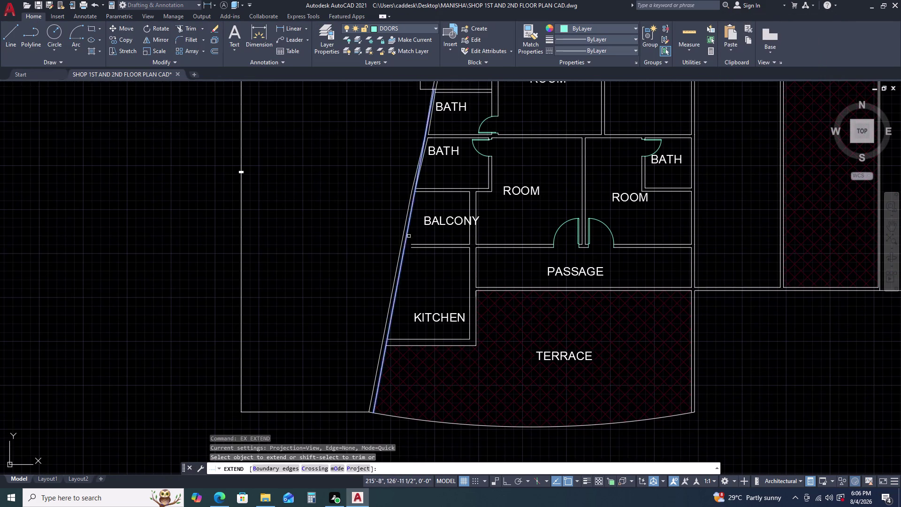
End EXTEND and move the BALCONY label slightly lower.
click(424, 234)
click(408, 265)
key(Escape)
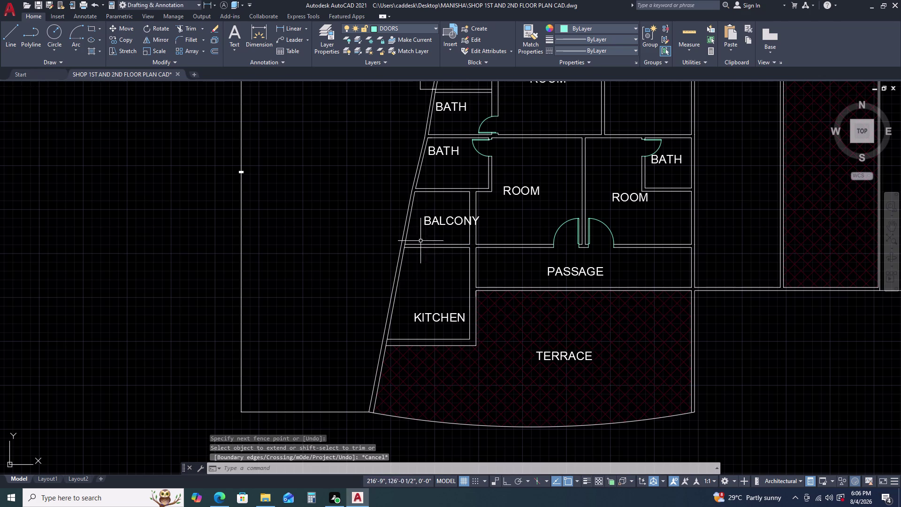
click(436, 219)
text(M)
key(space)
click(427, 234)
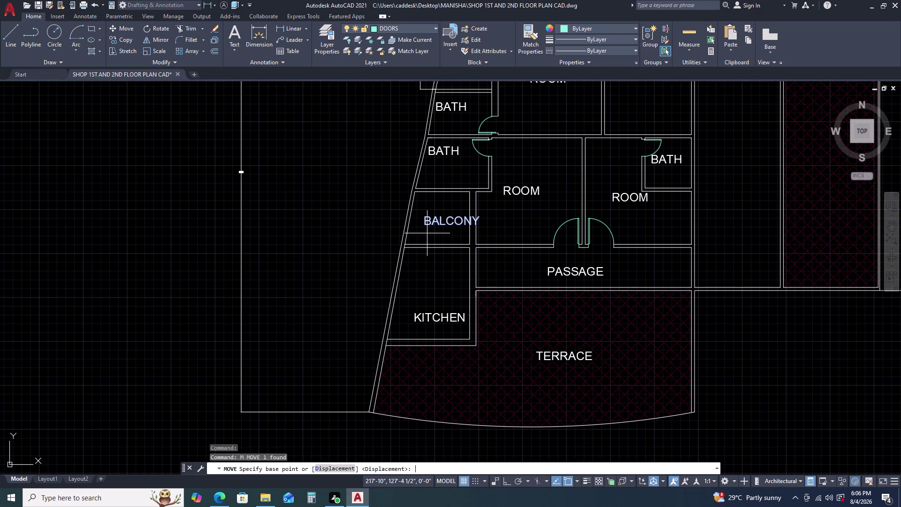
click(422, 226)
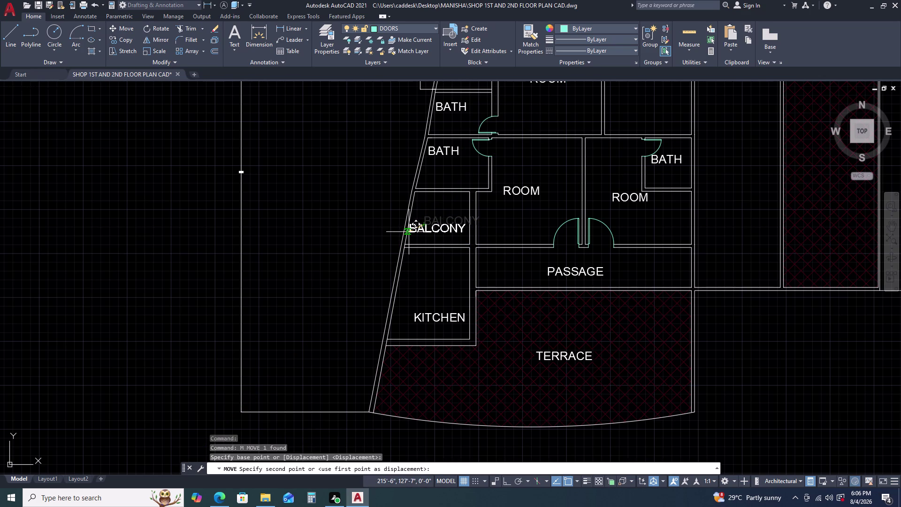
click(409, 232)
Shift the BALCONY label sideways to centre it in the balcony room.
click(439, 229)
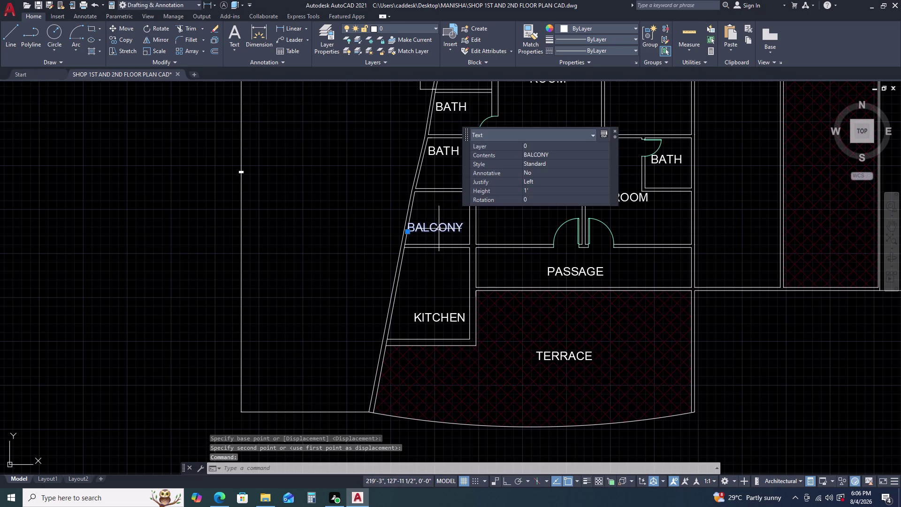
text(M)
key(space)
click(441, 228)
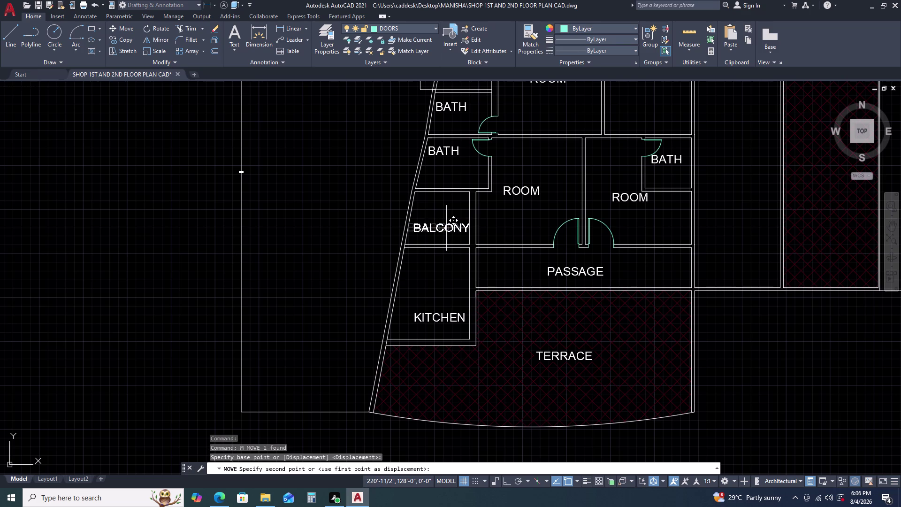
click(447, 229)
key(Escape)
scroll(down, 3)
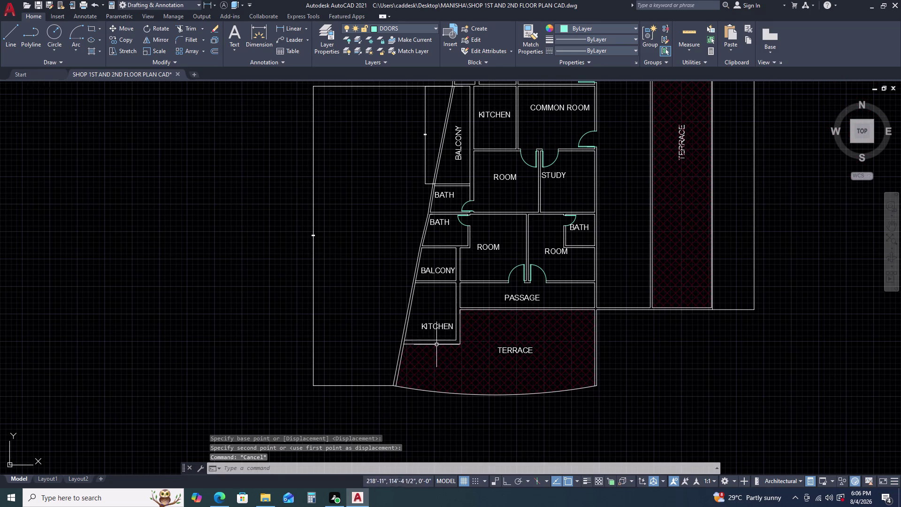
scroll(down, 3)
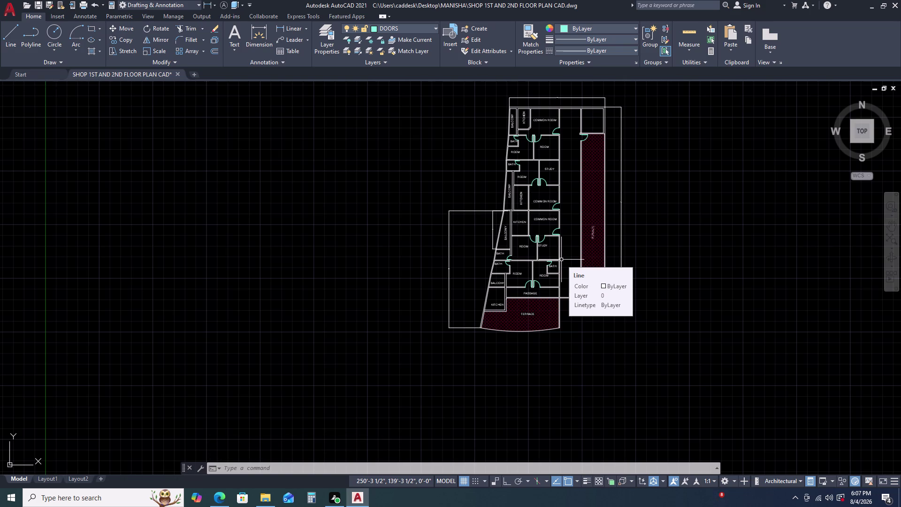
Set the Standard dimension style's text height to 4.
text(D)
key(space)
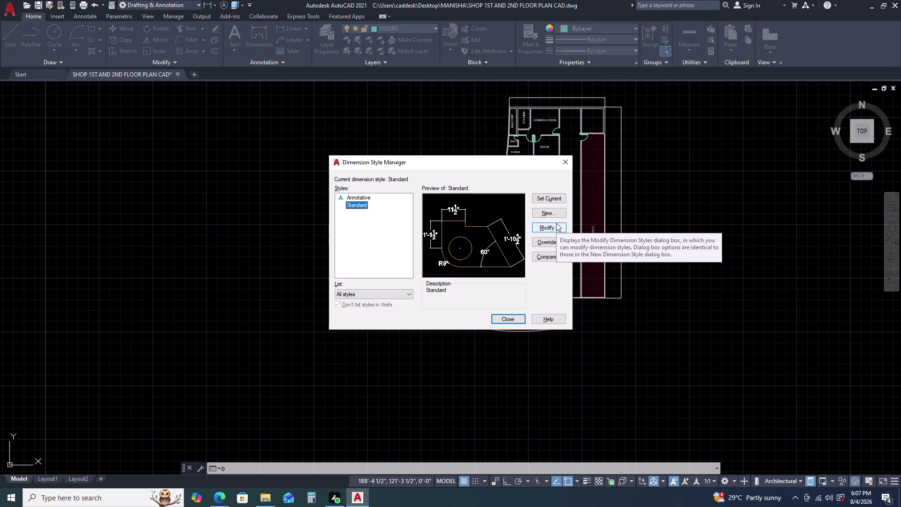
click(556, 223)
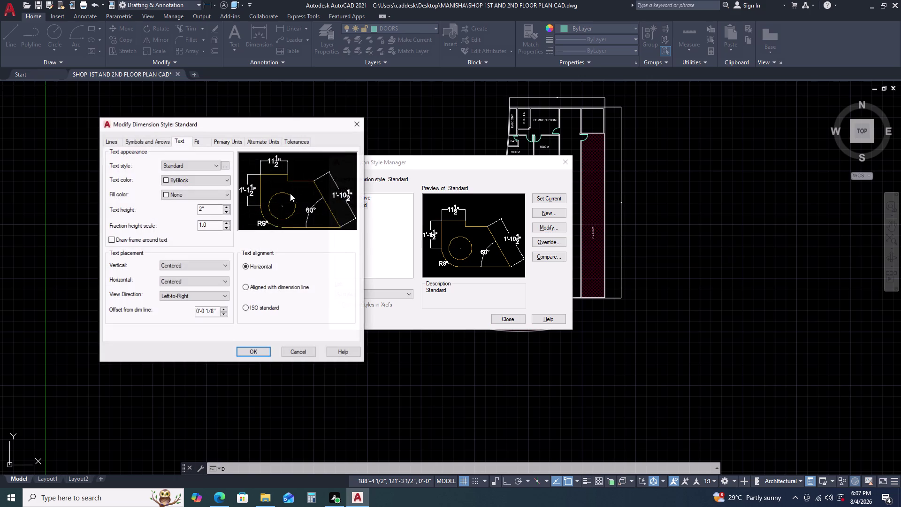
click(224, 138)
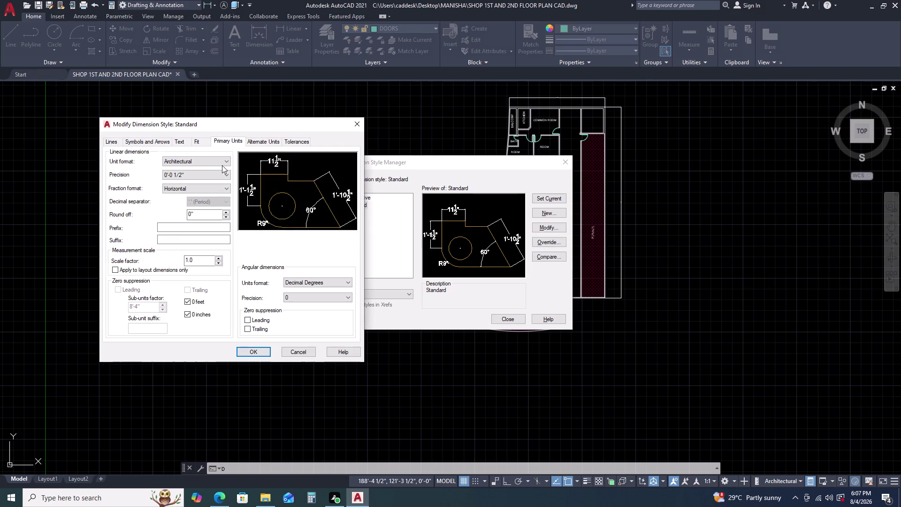
click(188, 141)
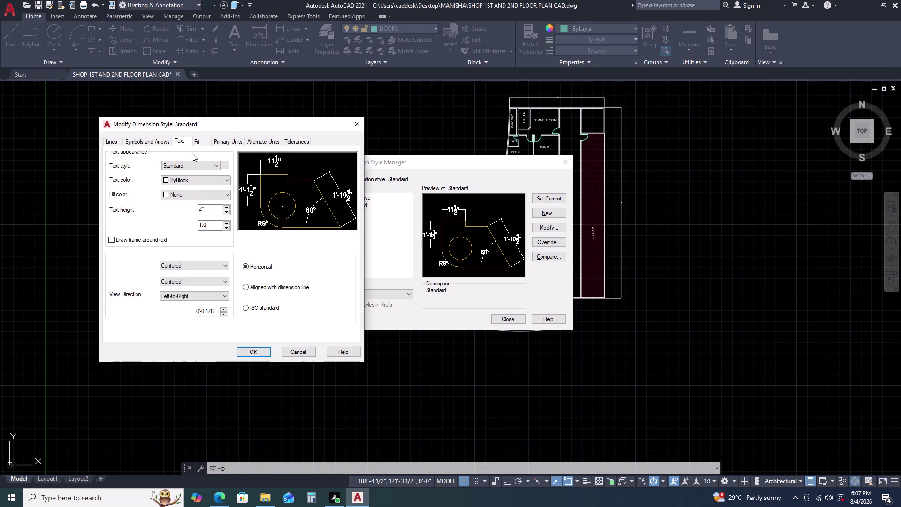
click(205, 207)
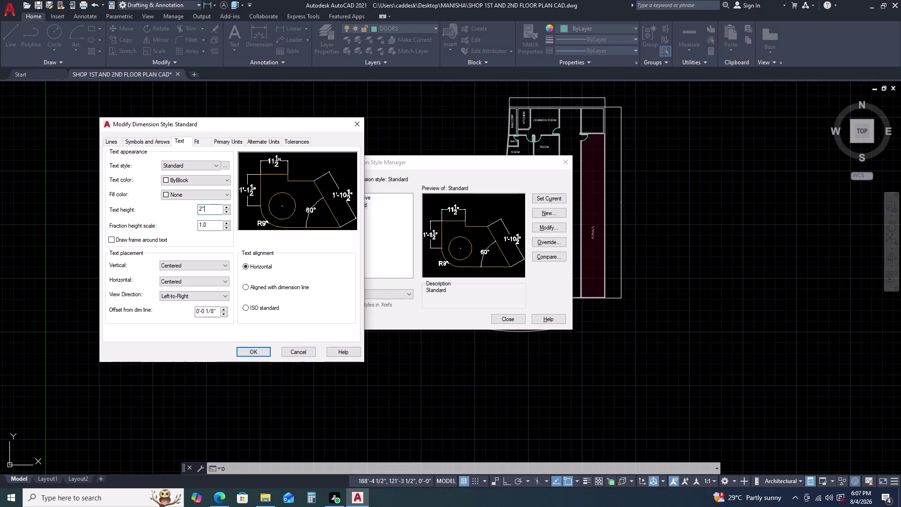
key(BackSpace)
key(BackSpace)
key(BackSpace)
key(4)
key(Return)
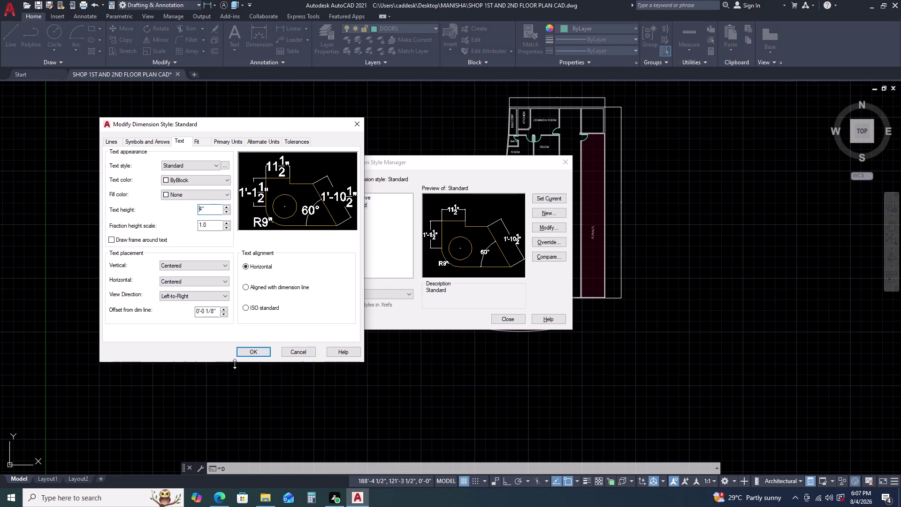
click(250, 357)
click(252, 355)
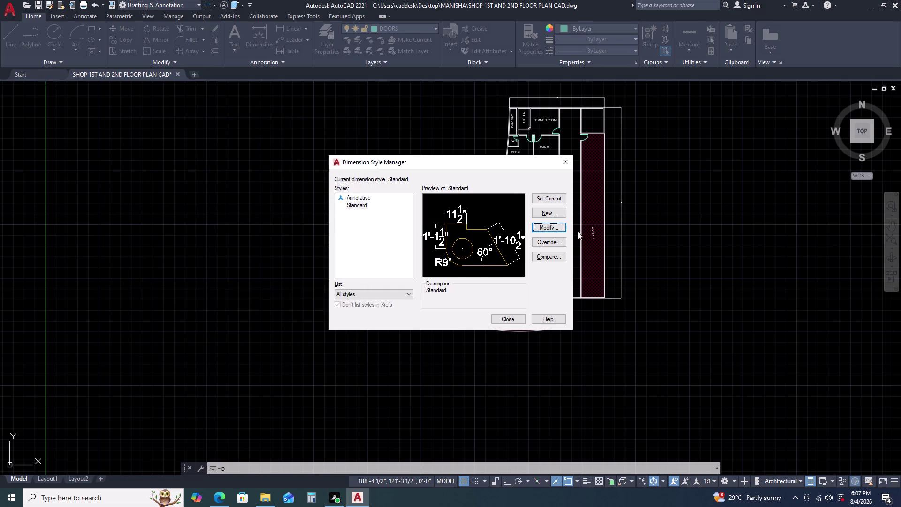
click(558, 201)
click(568, 167)
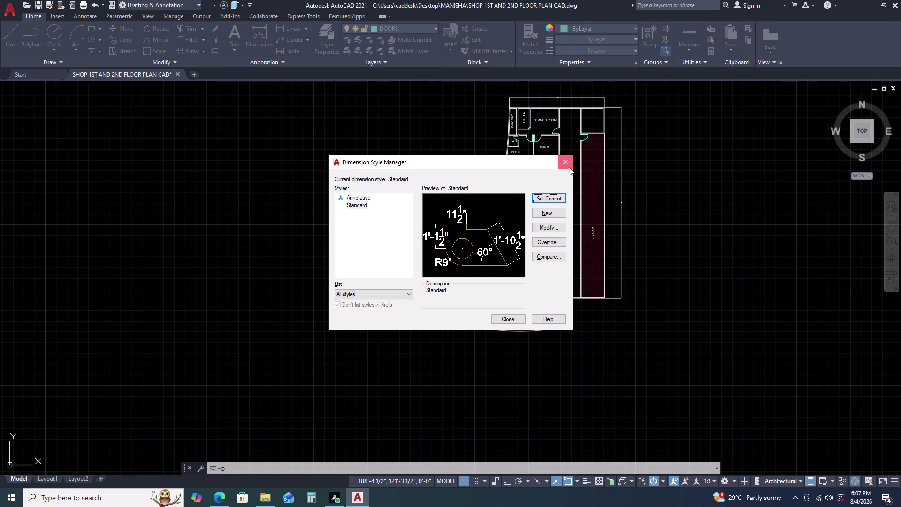
scroll(up, 3)
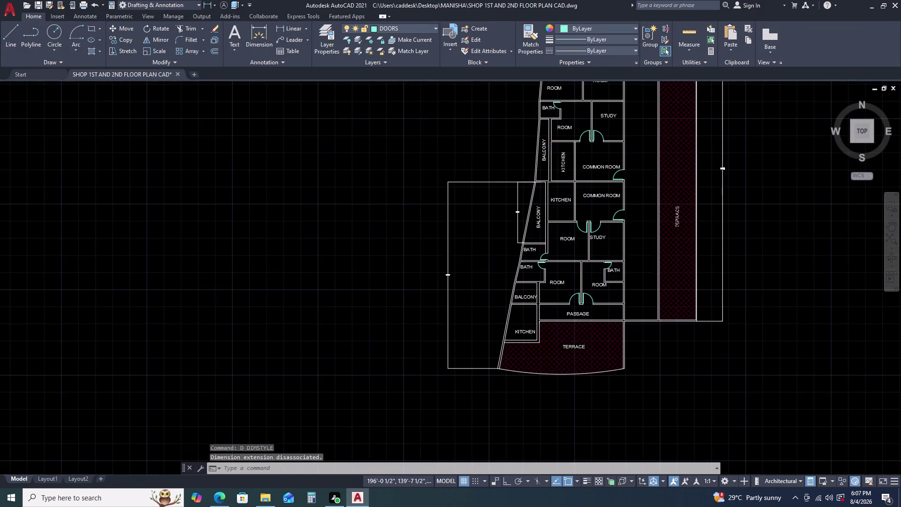
scroll(up, 3)
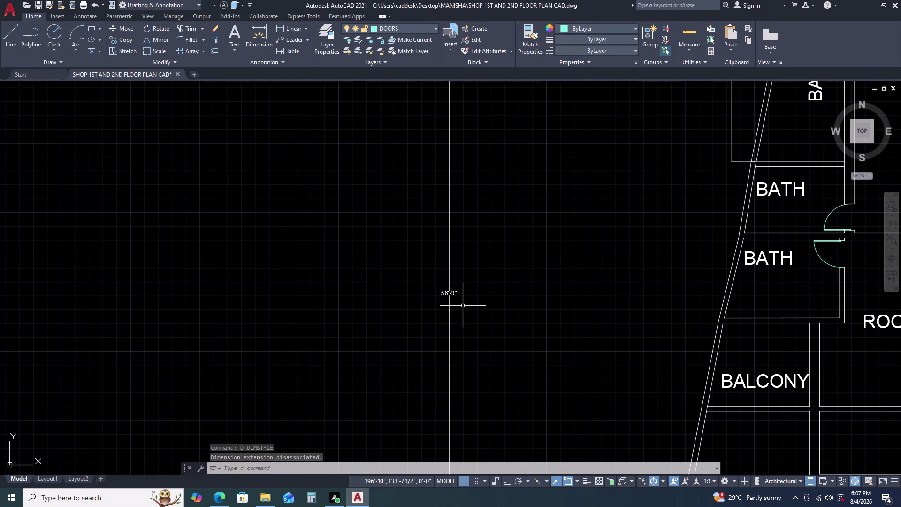
Change the Standard dimension style's text height to 10 and close the manager.
text(D)
key(space)
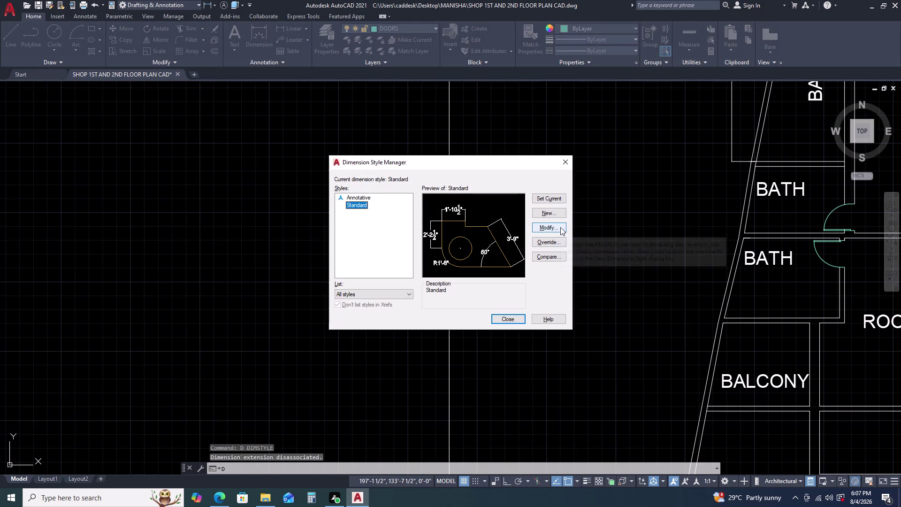
click(560, 227)
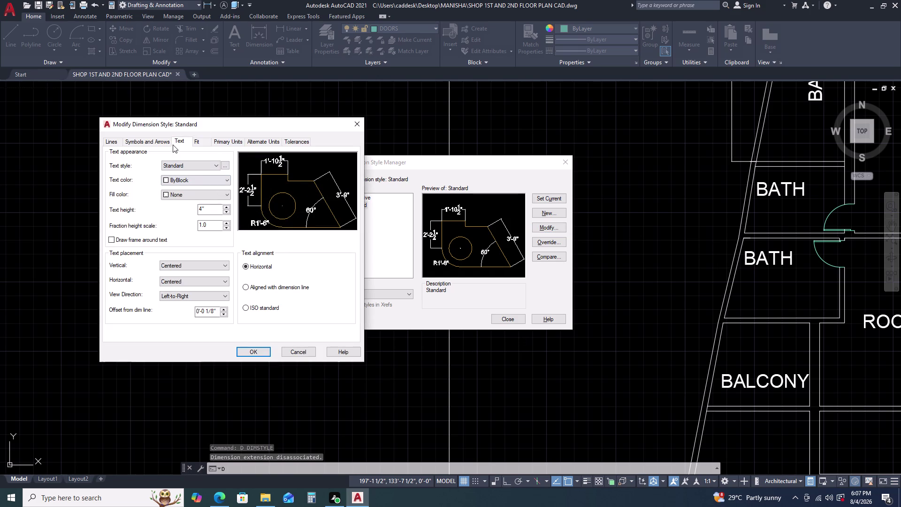
click(207, 213)
key(BackSpace)
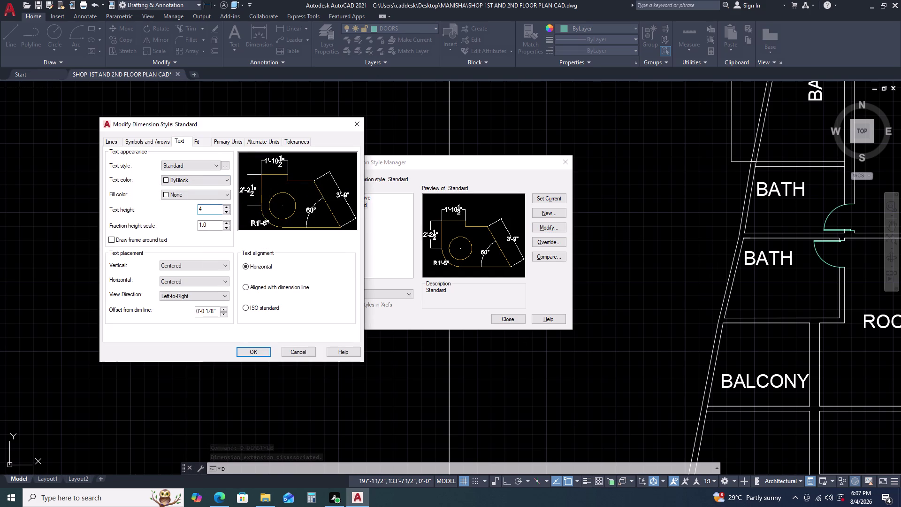
key(BackSpace)
key(BackSpace)
text(10)
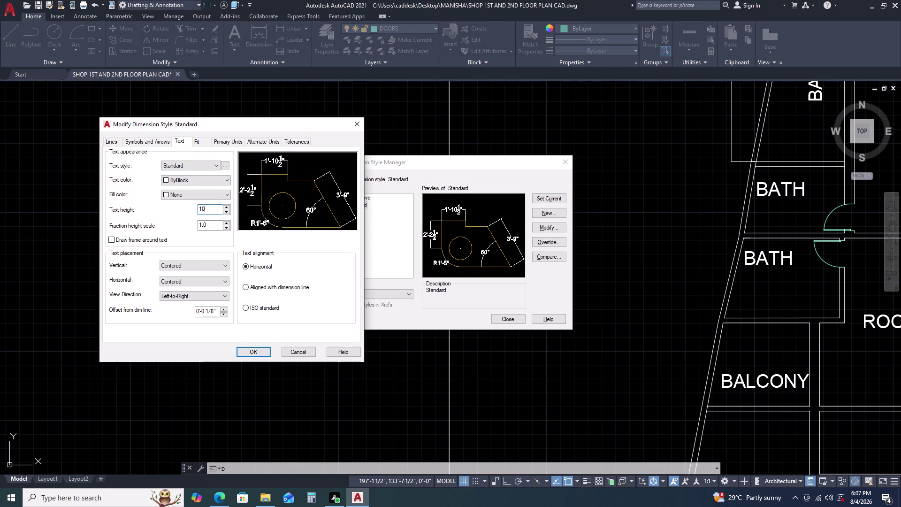
key(Return)
click(241, 351)
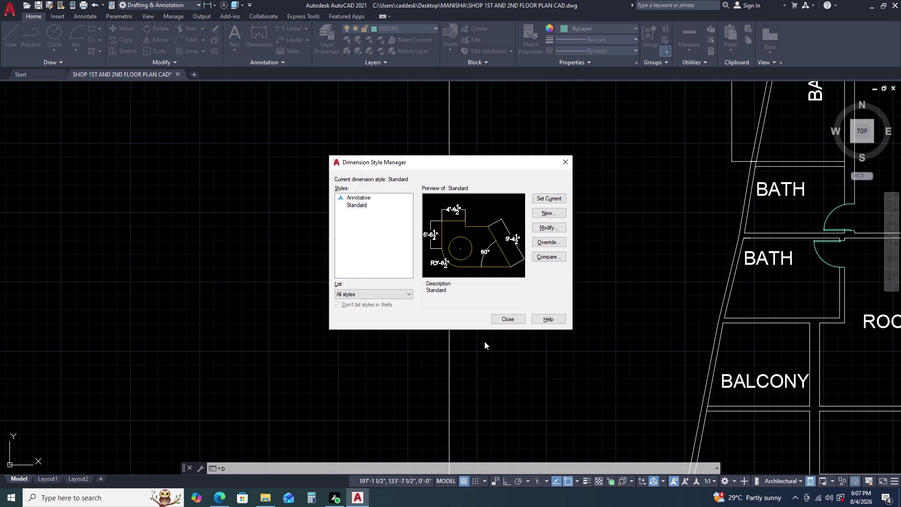
click(551, 198)
click(565, 161)
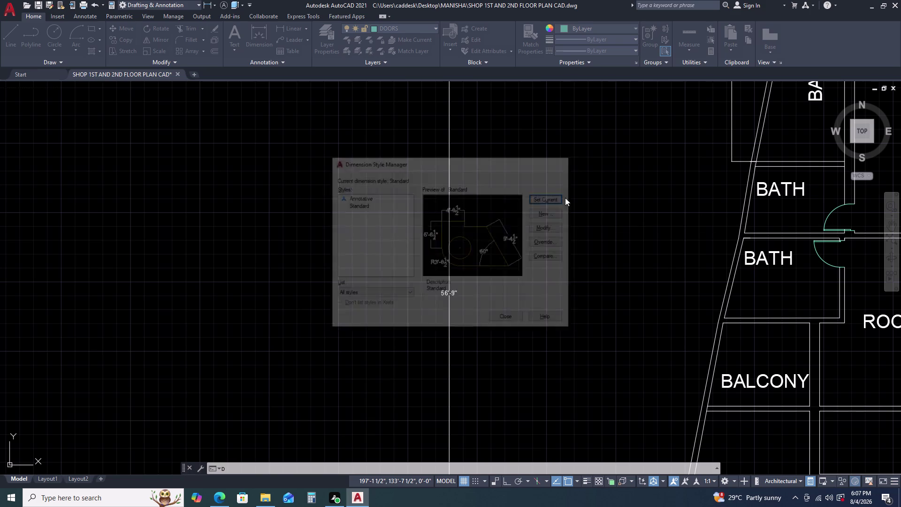
scroll(down, 3)
middle_drag(583, 279, 468, 271)
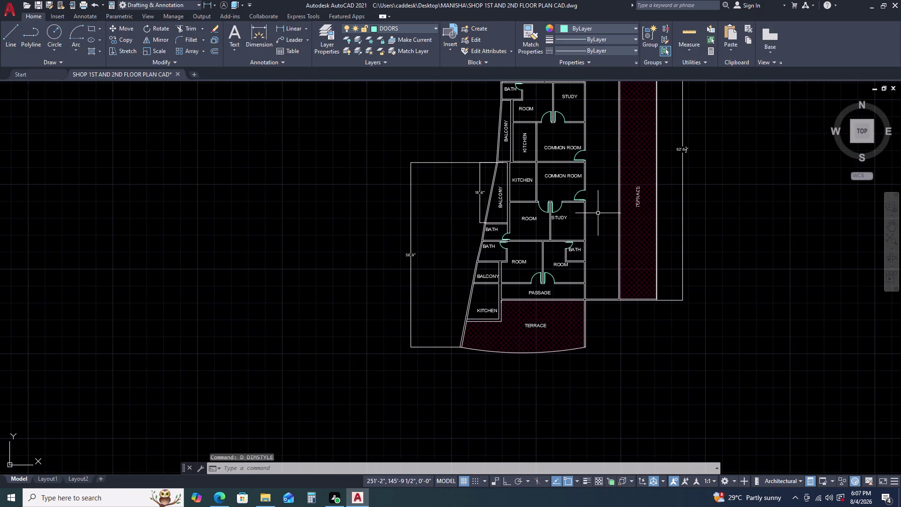
Copy the upper ROOM label to beside the door above the passage.
scroll(up, 3)
middle_drag(685, 188, 640, 203)
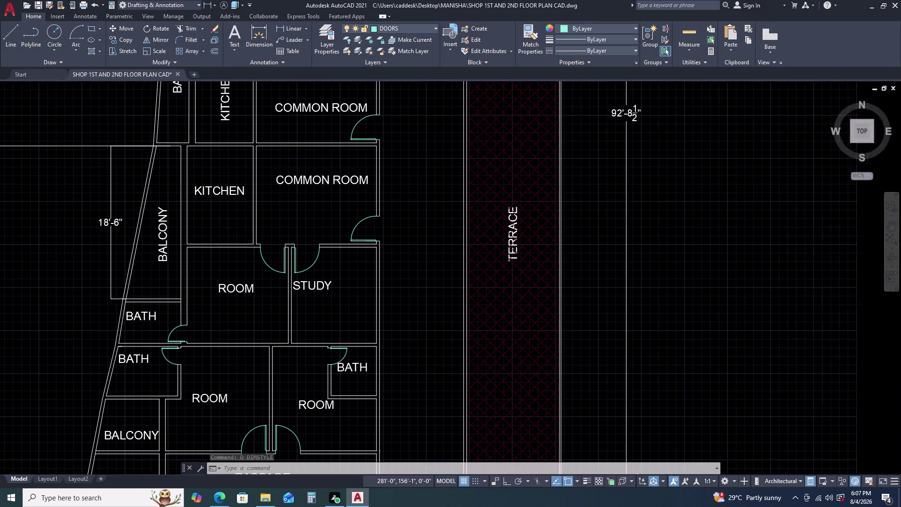
scroll(down, 3)
scroll(up, 3)
middle_drag(589, 240, 486, 253)
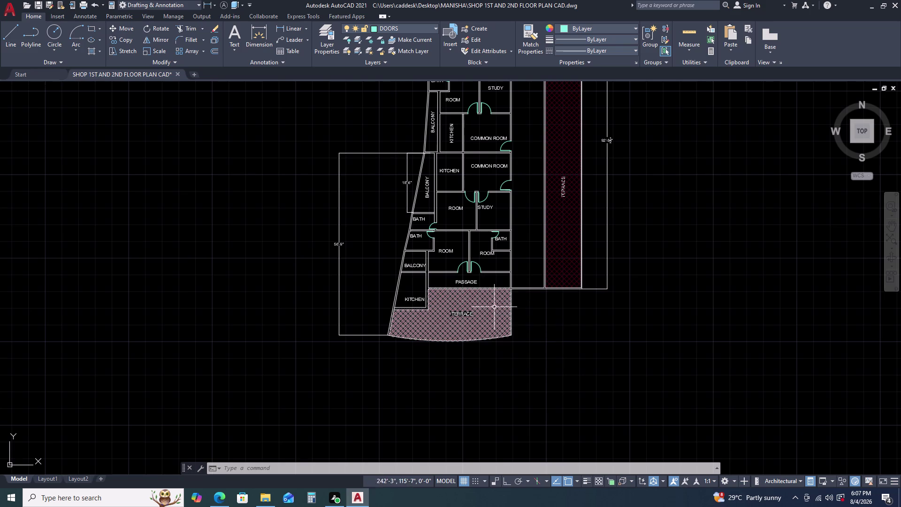
scroll(up, 3)
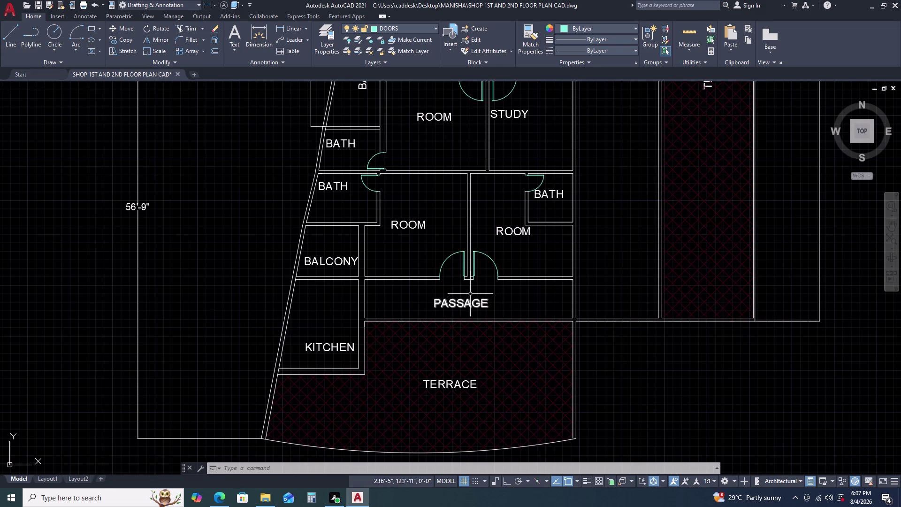
scroll(up, 3)
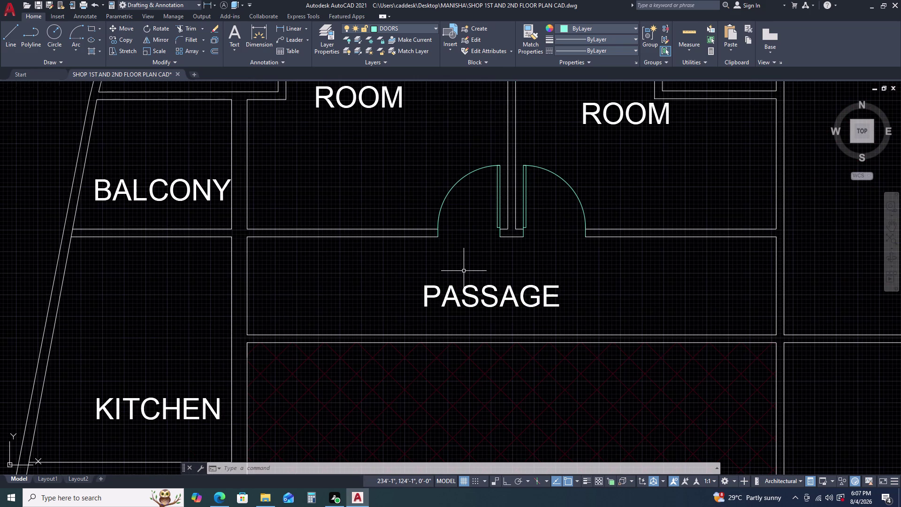
click(389, 109)
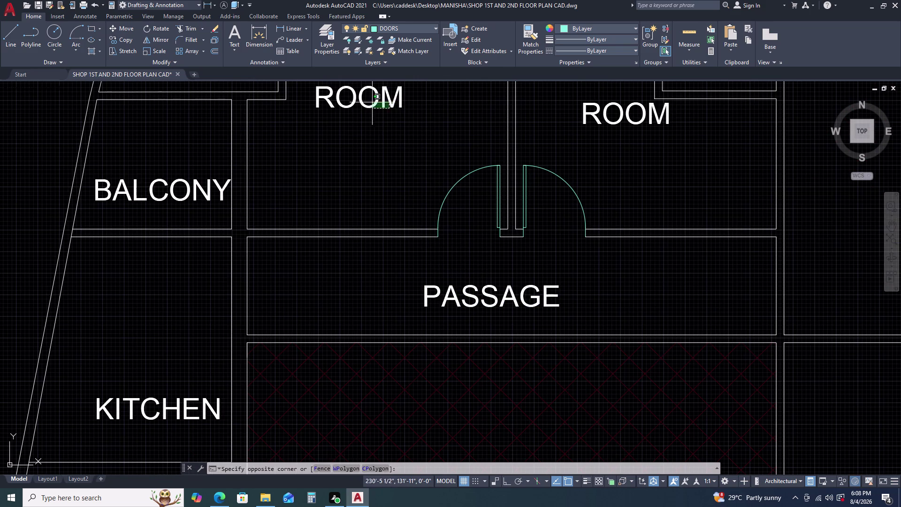
click(367, 99)
key(c)
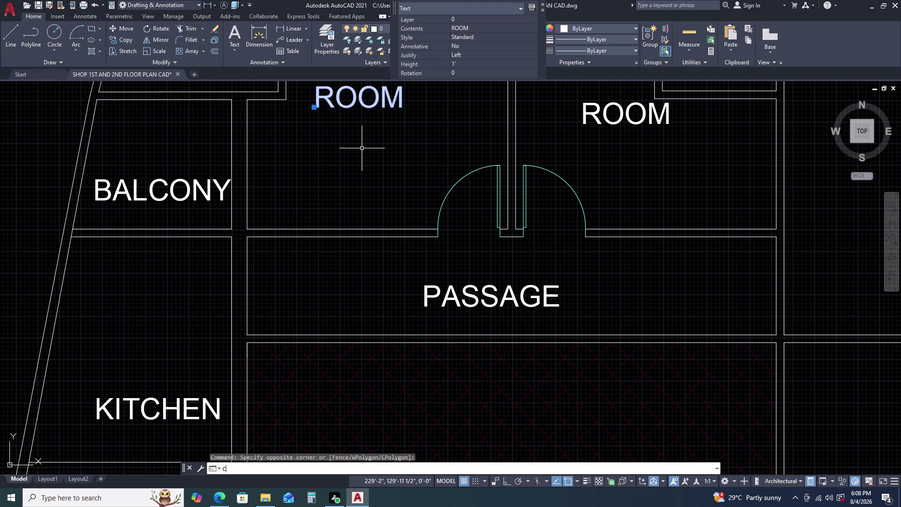
text(O)
key(space)
click(361, 136)
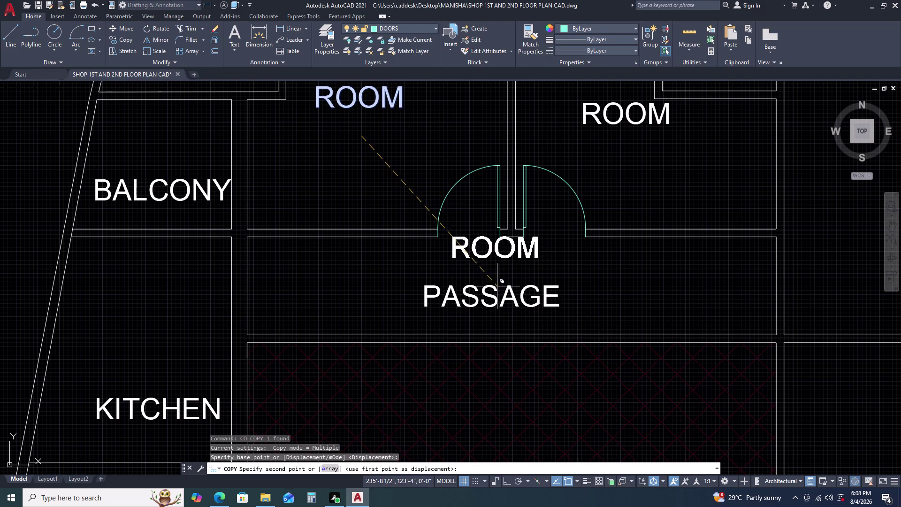
scroll(up, 3)
click(491, 260)
key(Escape)
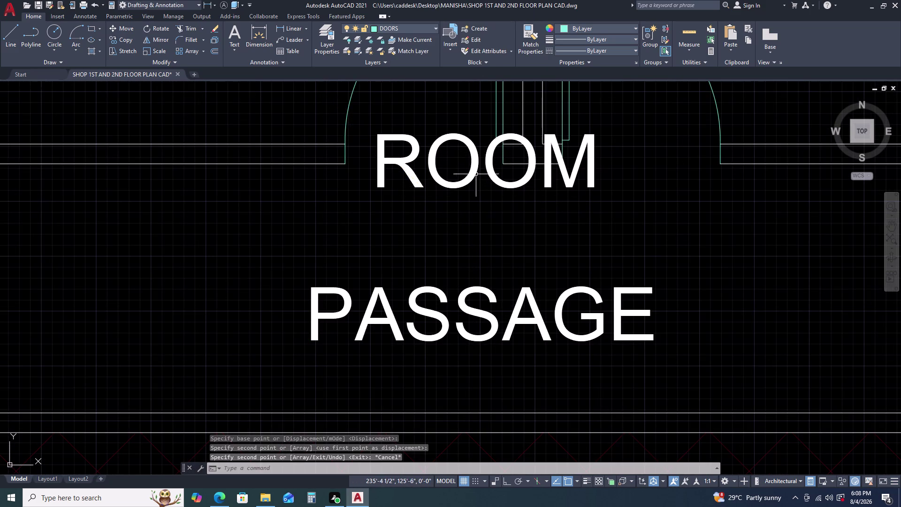
Edit the copied label's text to D1.
double_click(465, 183)
double_click(465, 183)
triple_click(465, 182)
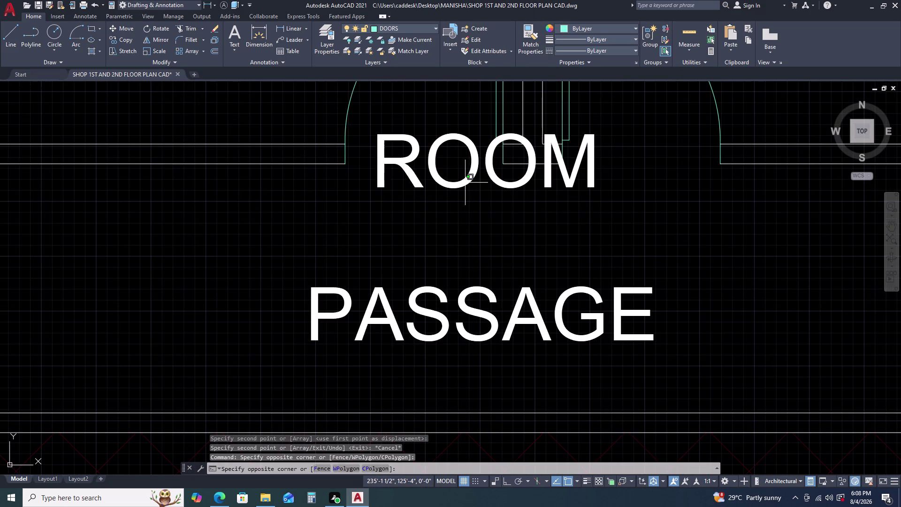
click(465, 182)
double_click(465, 180)
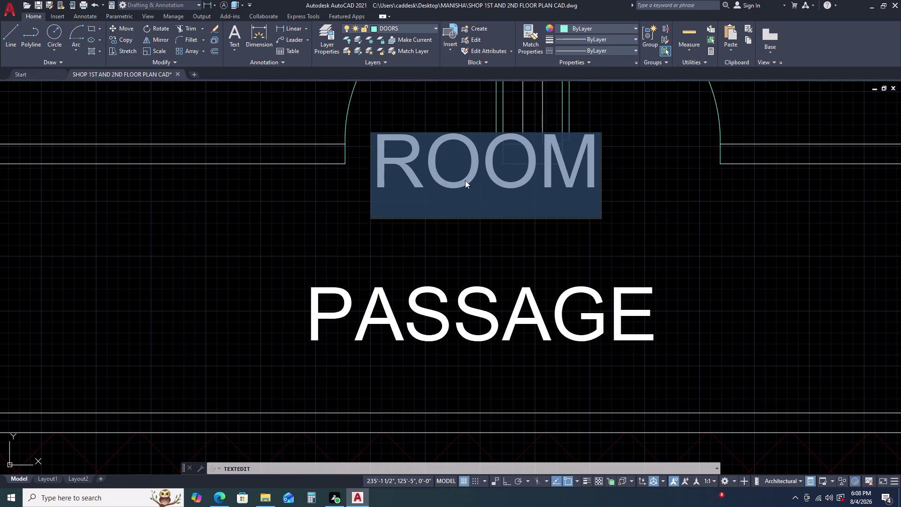
text(D1)
click(520, 210)
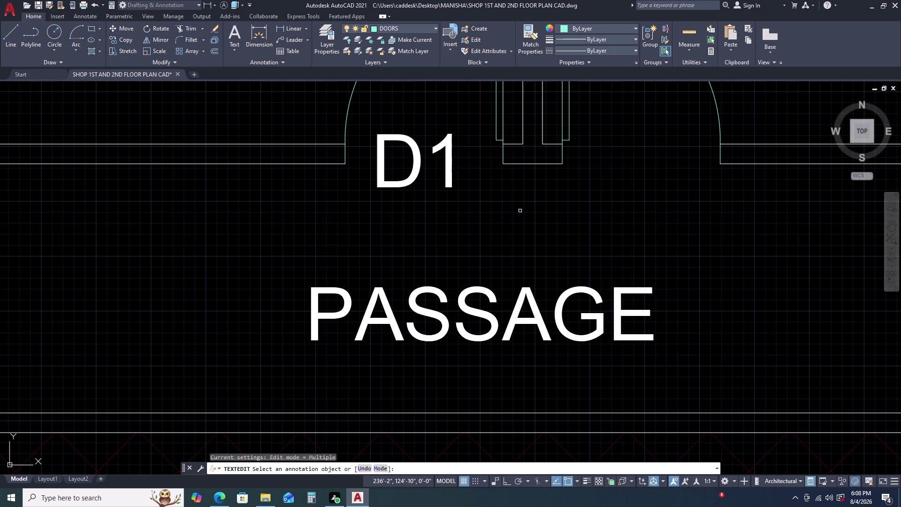
key(Escape)
Select the D1 tag and start copying it with CO.
click(446, 163)
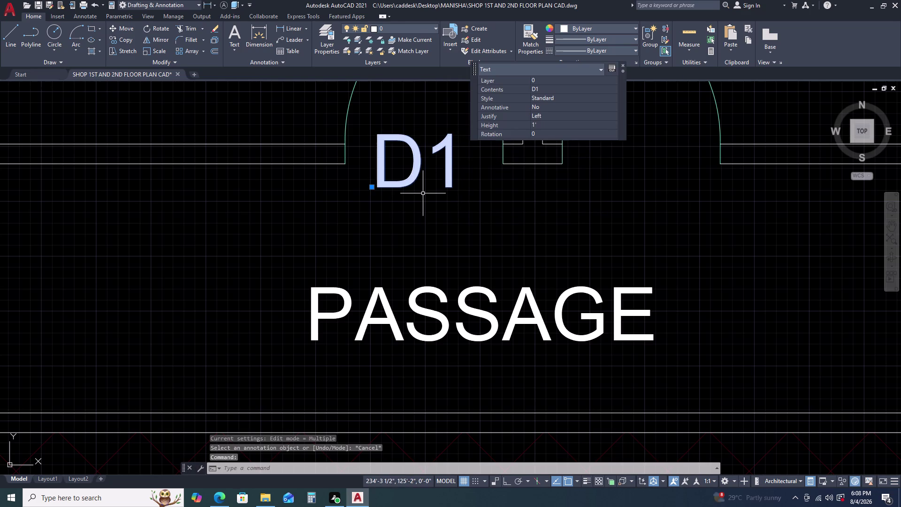
text(CO)
key(space)
click(423, 193)
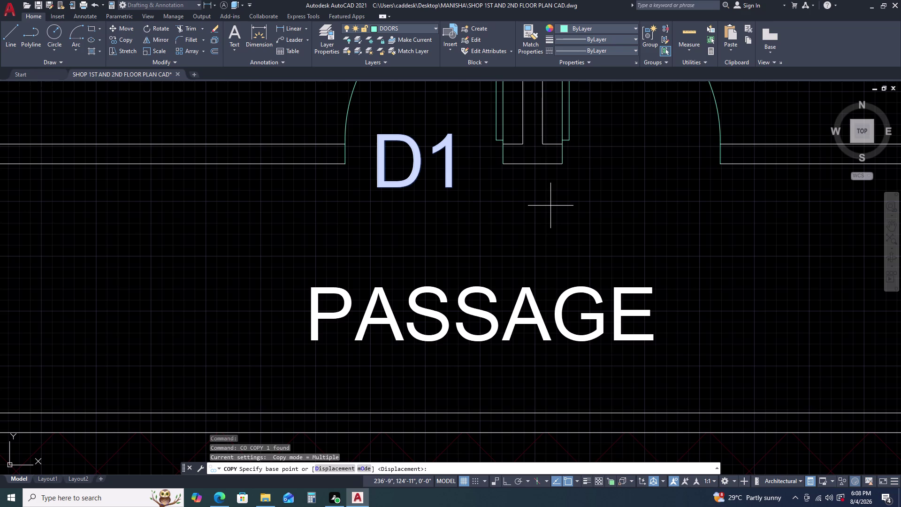
Reposition the D1 tag beside the left leaf of the passage door.
scroll(down, 3)
key(Escape)
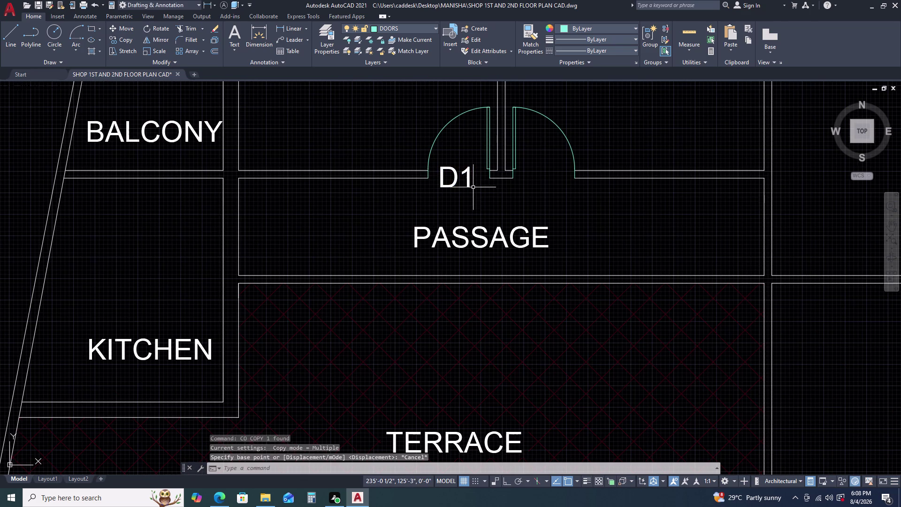
click(470, 182)
click(439, 186)
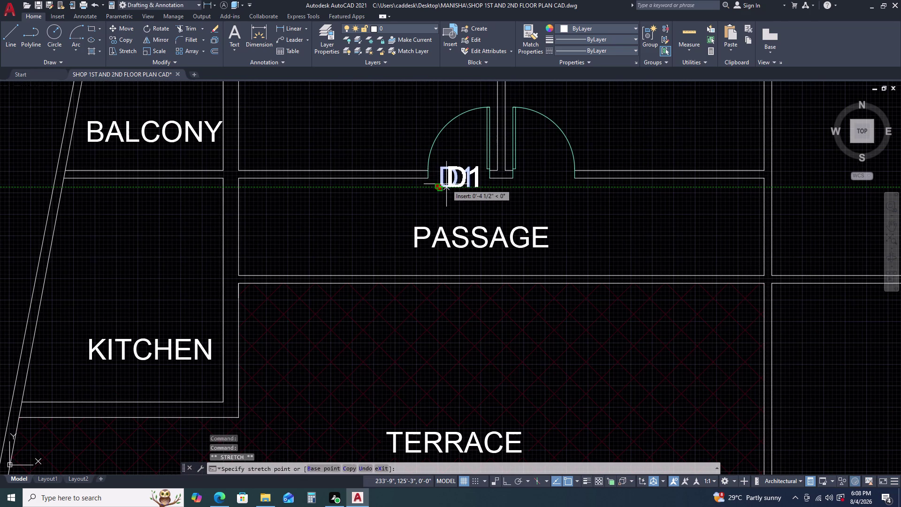
click(446, 184)
key(Escape)
Copy the D1 tag beside the right door leaf.
click(456, 187)
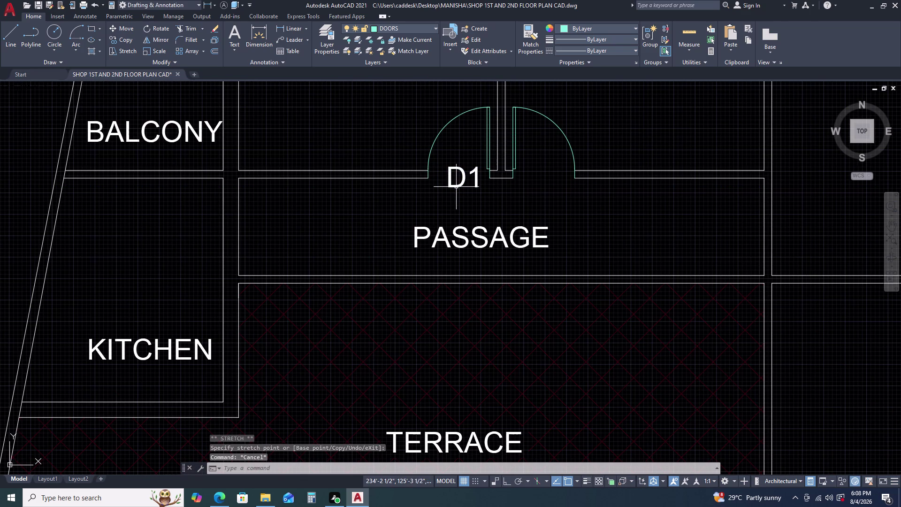
text(CO)
key(space)
click(456, 186)
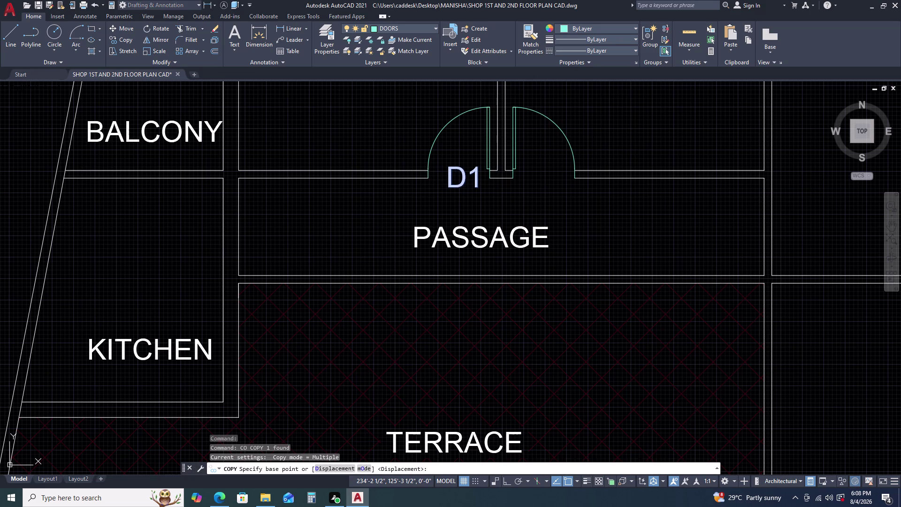
click(447, 188)
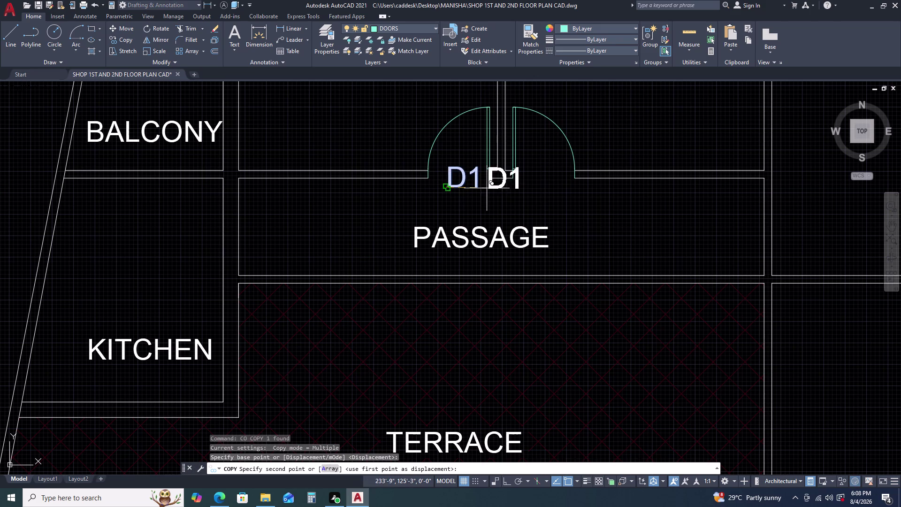
click(530, 185)
Place D1 tags at the room, study and two common room doors.
scroll(down, 3)
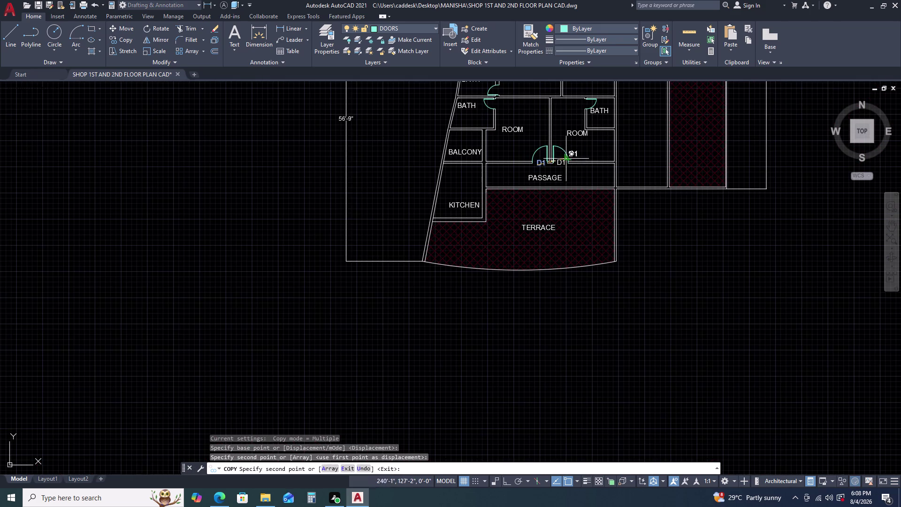
middle_drag(518, 116, 474, 196)
middle_drag(471, 199, 467, 202)
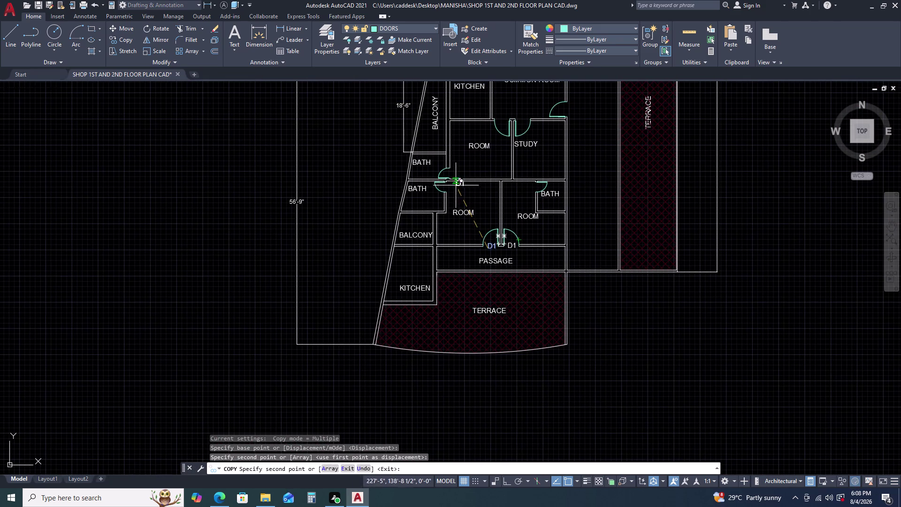
scroll(up, 3)
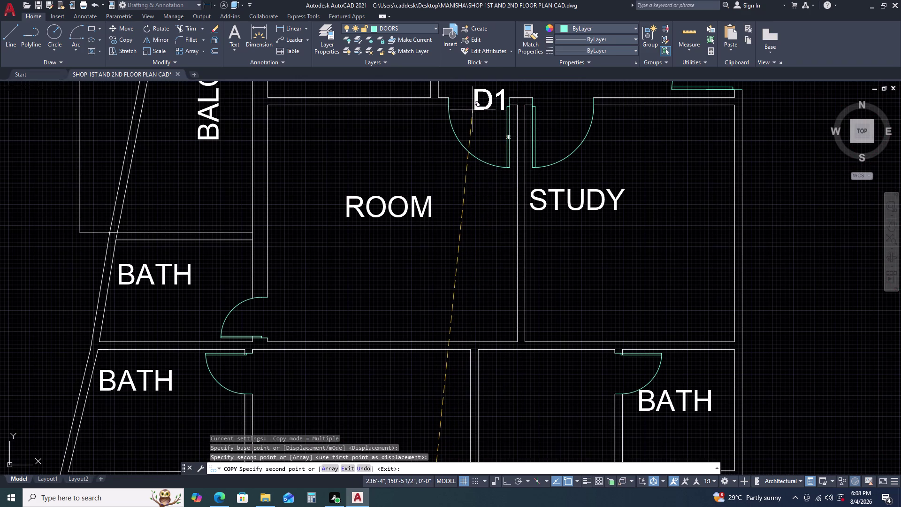
click(470, 108)
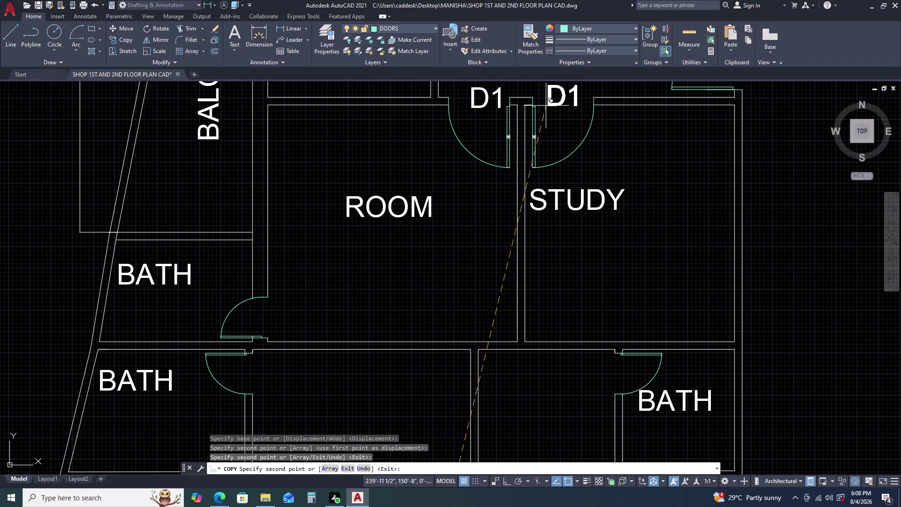
double_click(549, 105)
scroll(down, 3)
scroll(up, 3)
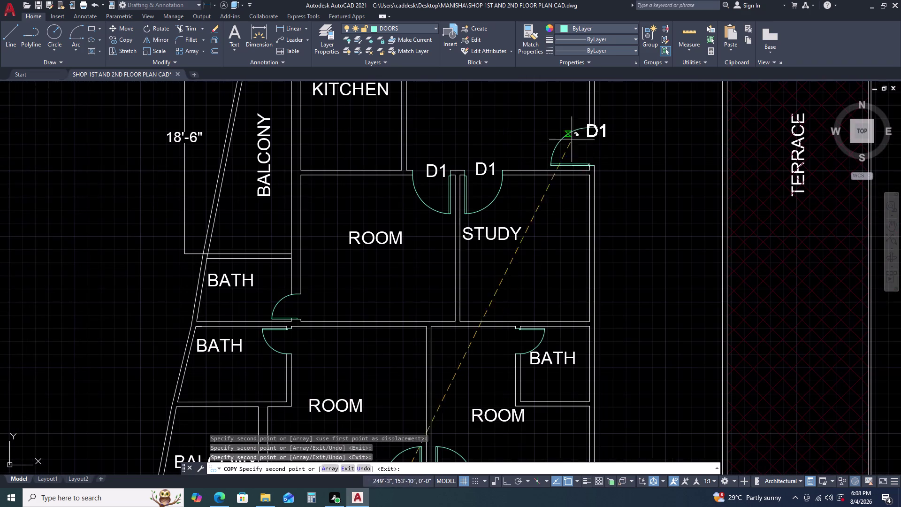
click(588, 151)
scroll(down, 3)
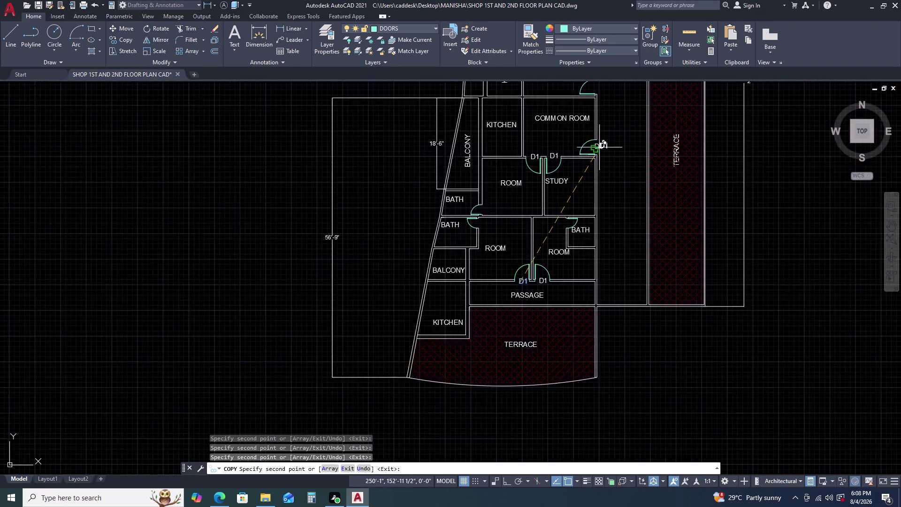
scroll(up, 3)
click(598, 135)
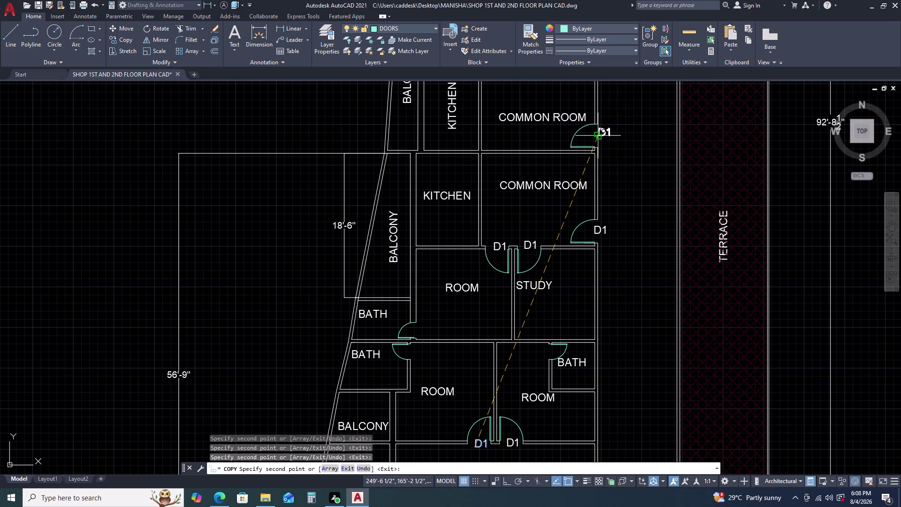
scroll(down, 3)
Tag both leaves of the upper double door with D1.
middle_drag(525, 115, 501, 209)
middle_click(500, 213)
scroll(up, 3)
scroll(up, 3)
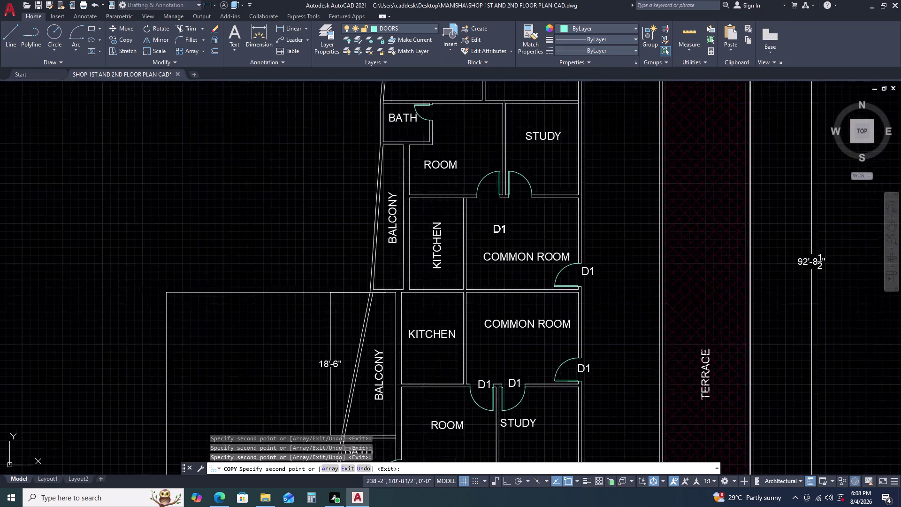
scroll(up, 3)
click(463, 154)
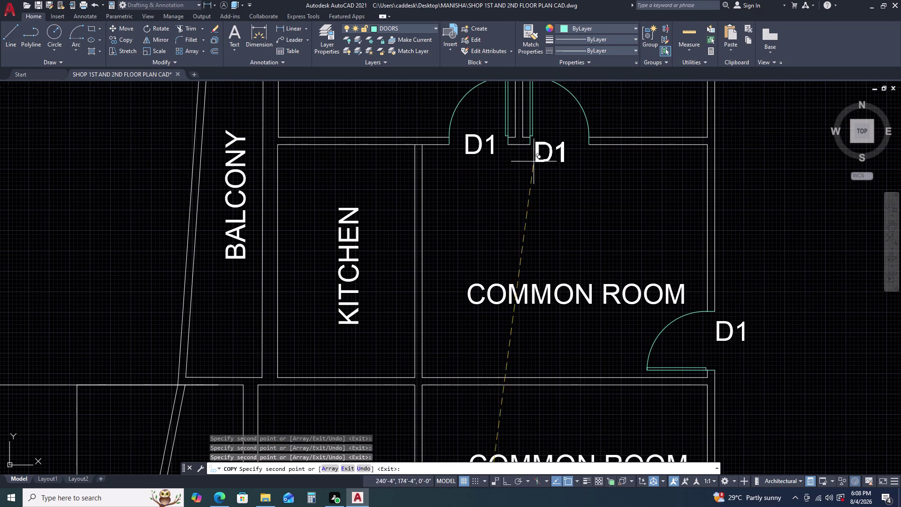
click(542, 155)
scroll(down, 3)
scroll(up, 3)
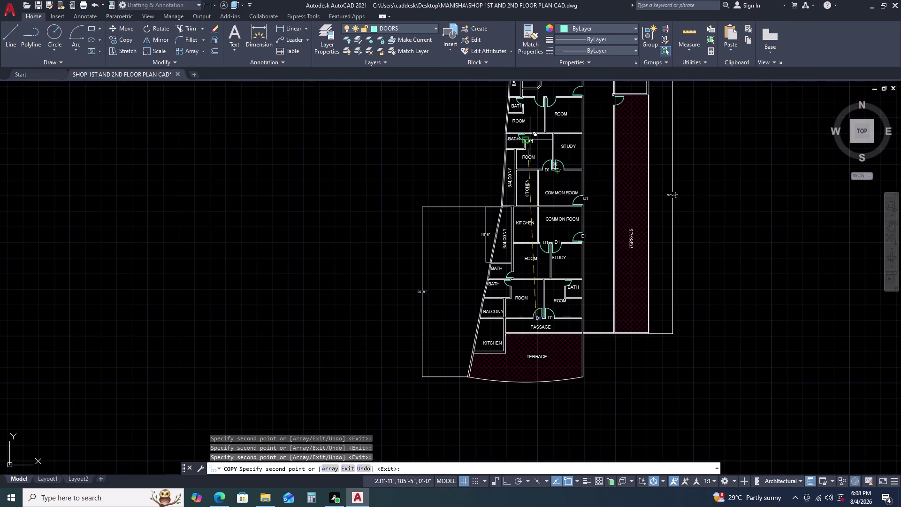
scroll(up, 3)
Tag the top double door, common room door and terrace door with D1.
middle_drag(535, 136, 451, 286)
scroll(down, 3)
scroll(up, 3)
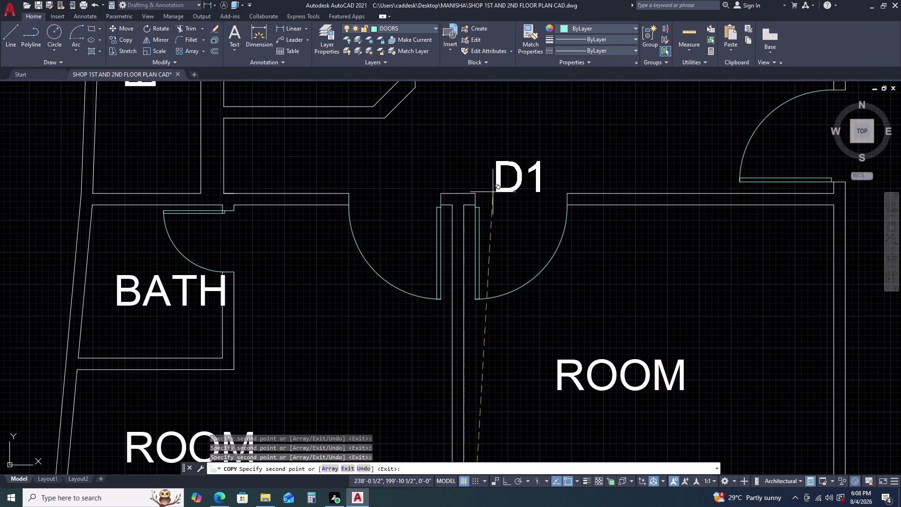
click(499, 203)
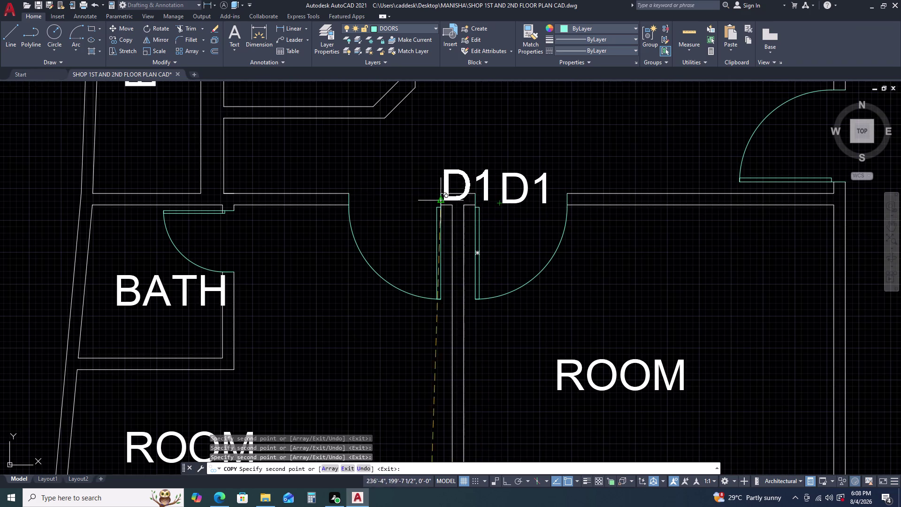
click(377, 197)
scroll(down, 3)
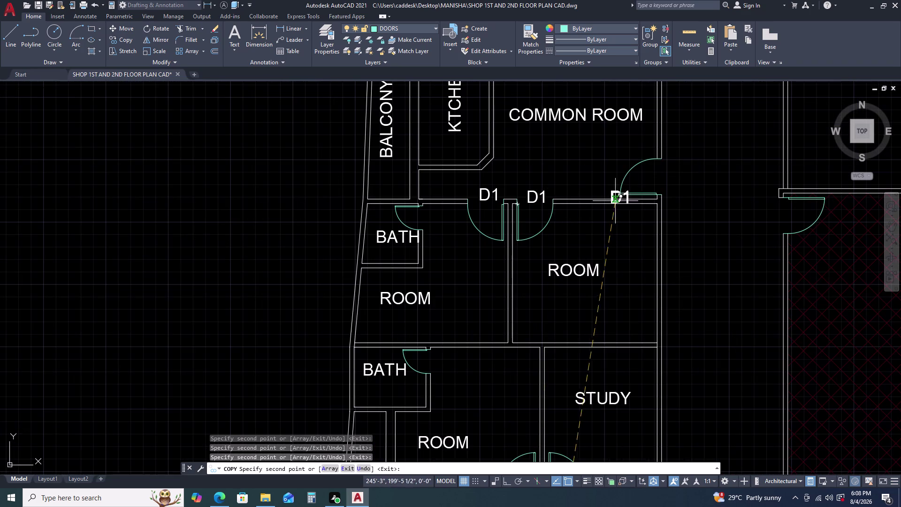
click(657, 183)
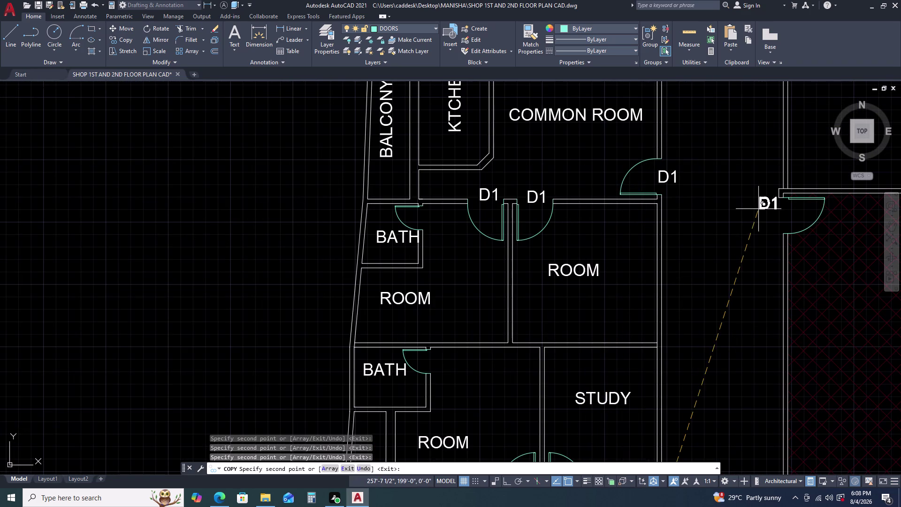
click(772, 220)
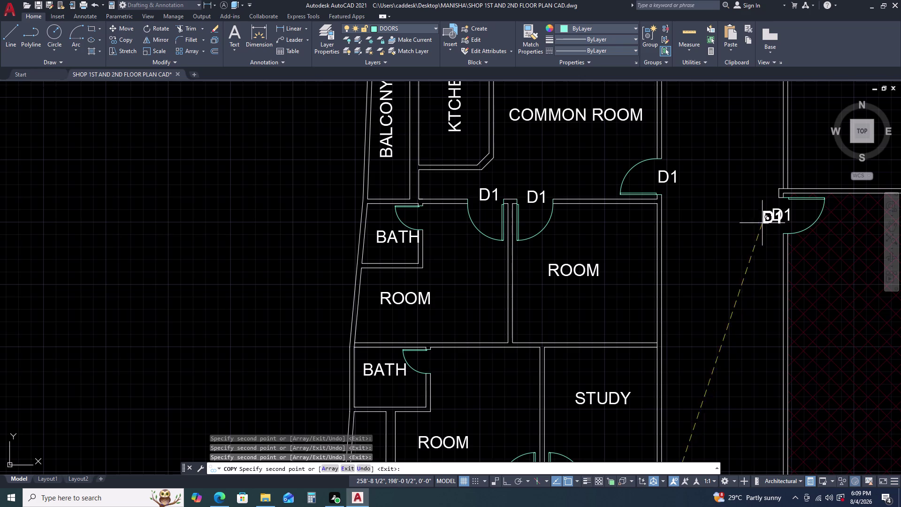
scroll(down, 3)
scroll(up, 3)
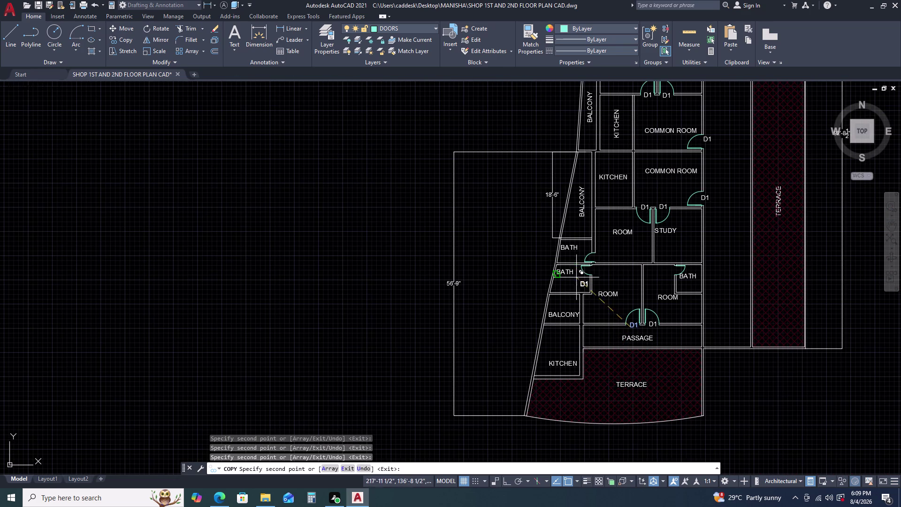
key(Escape)
scroll(up, 3)
click(601, 313)
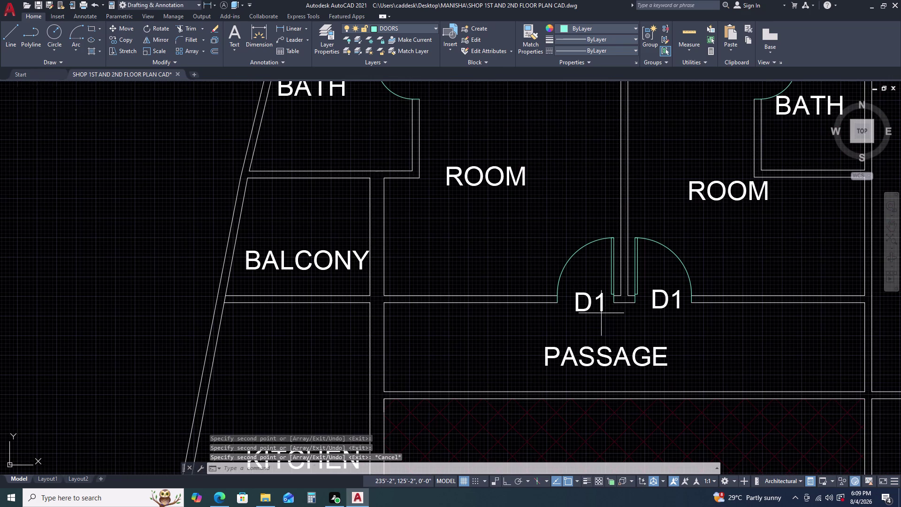
Copy the D1 door tag from the passage onto the bath door beside the BATH label.
click(601, 306)
text(C)
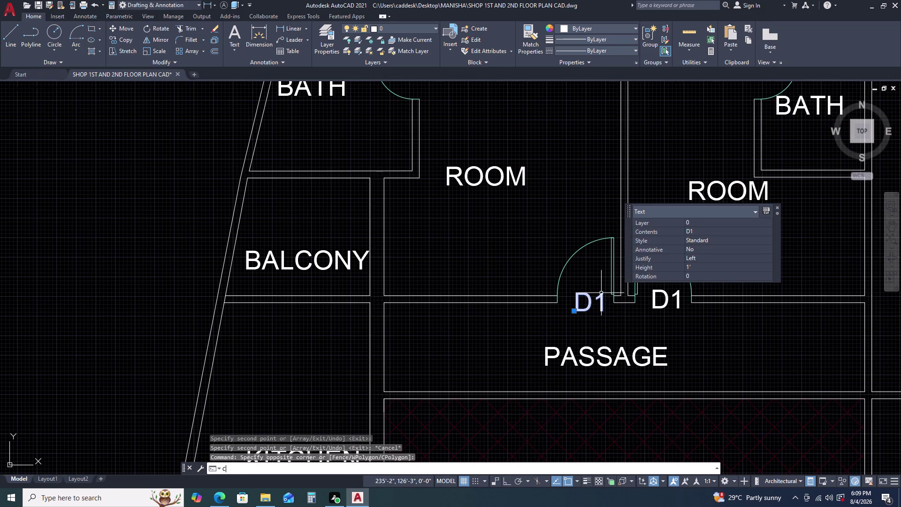
text(O)
key(space)
click(587, 298)
scroll(down, 3)
scroll(up, 3)
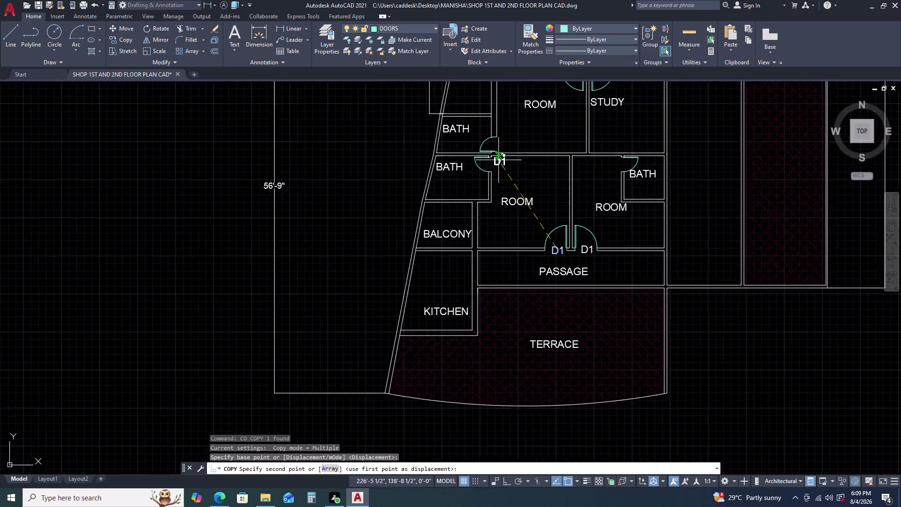
scroll(up, 3)
click(491, 154)
key(Escape)
Edit the copied tag text to read D2.
double_click(494, 153)
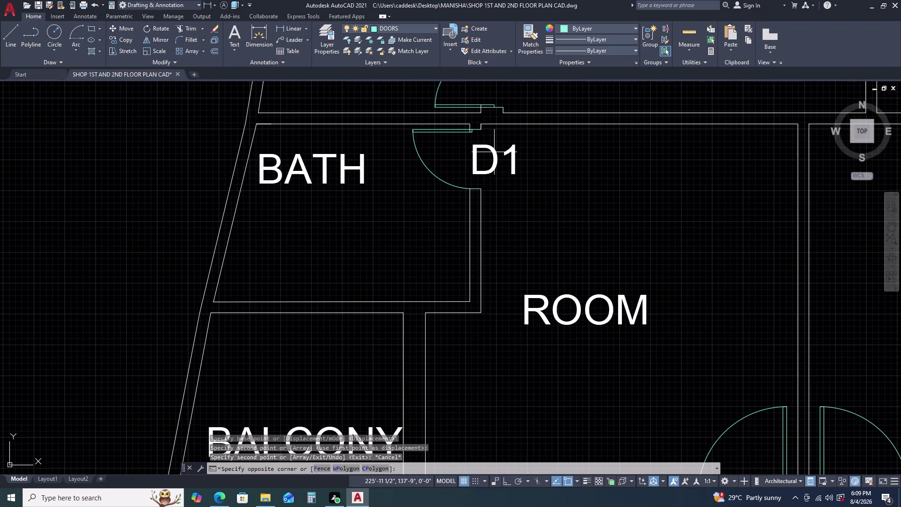
double_click(494, 163)
double_click(494, 162)
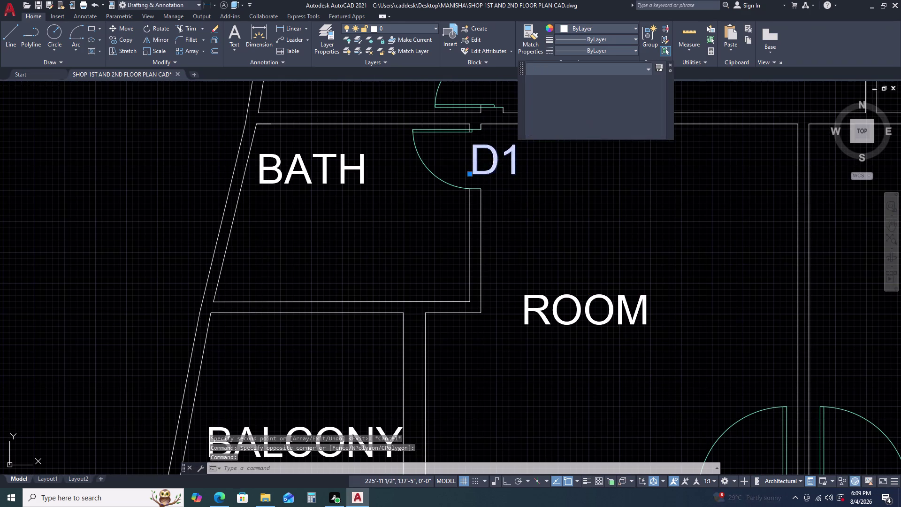
text(D2)
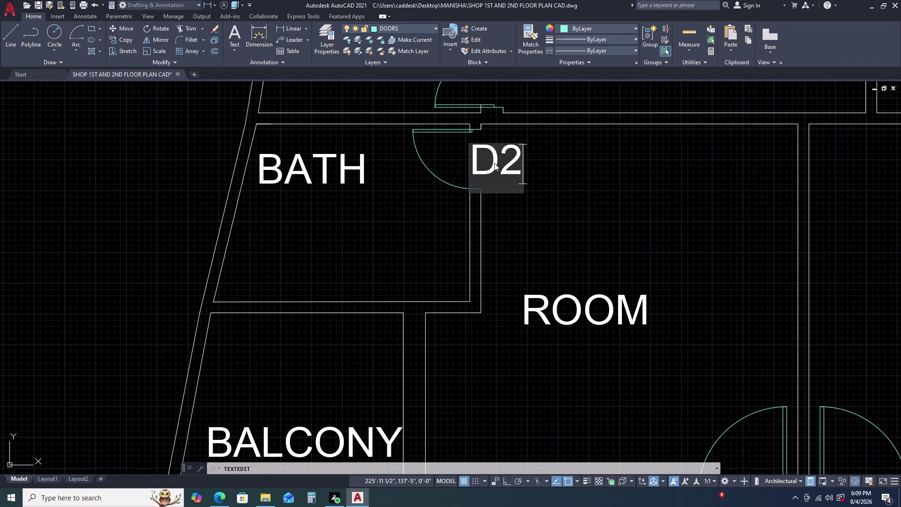
click(558, 188)
key(Escape)
Window-select the D2 tag and start copying it from a base point at the door.
click(516, 170)
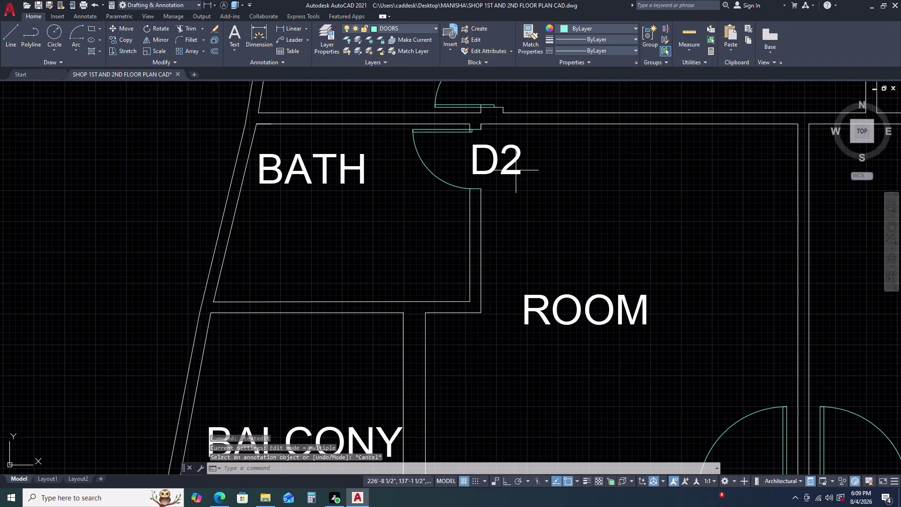
click(507, 170)
click(506, 170)
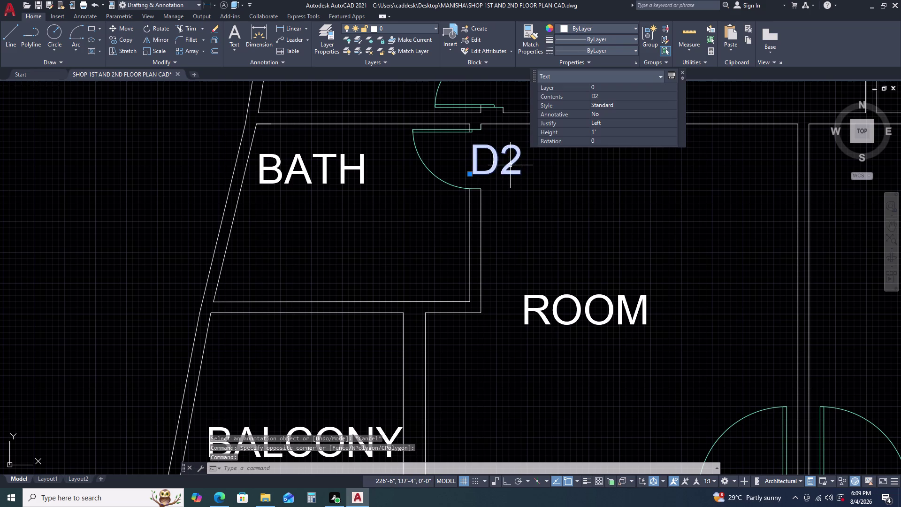
text(CO)
key(space)
click(510, 165)
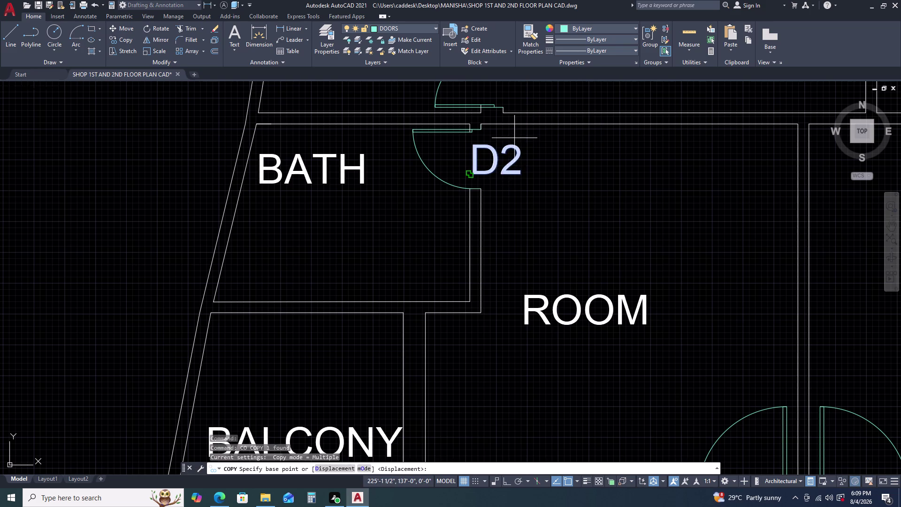
Place D2 tag copies at three more bath doors on the lower plan.
scroll(down, 3)
double_click(487, 160)
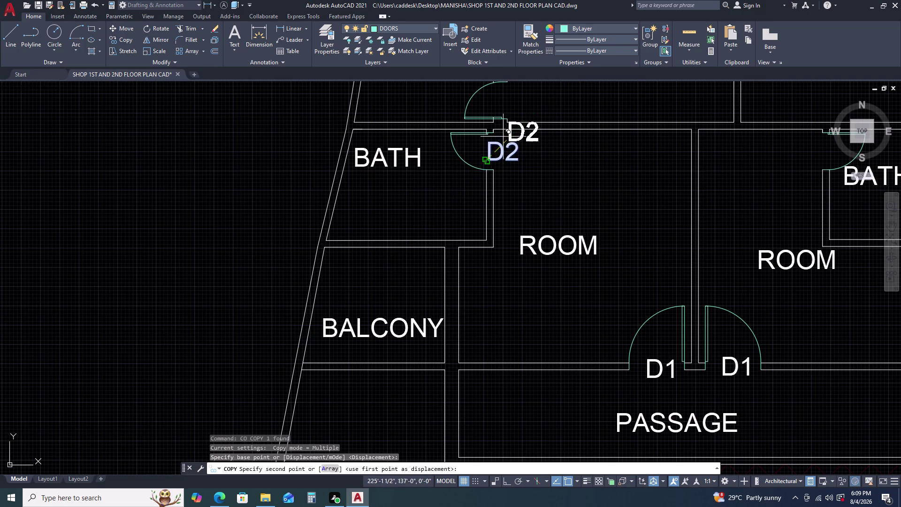
middle_drag(504, 129, 482, 213)
scroll(up, 3)
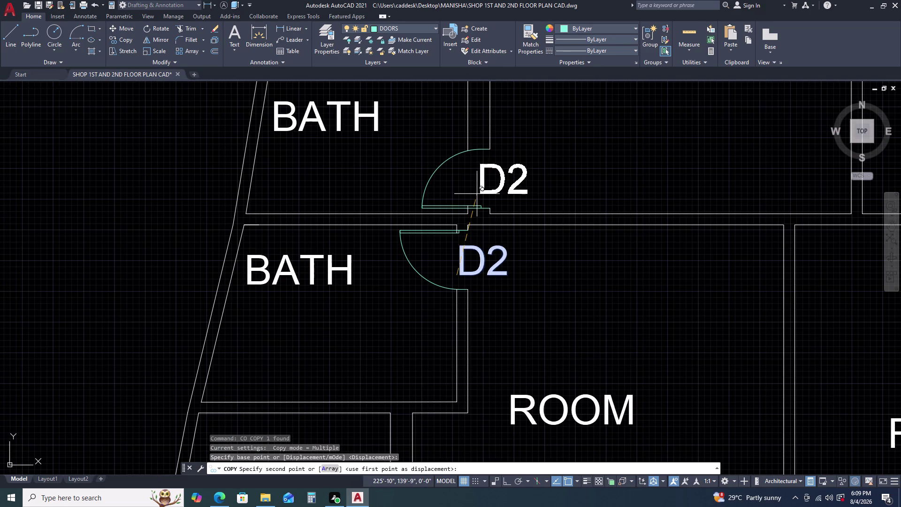
click(477, 193)
scroll(down, 3)
scroll(up, 3)
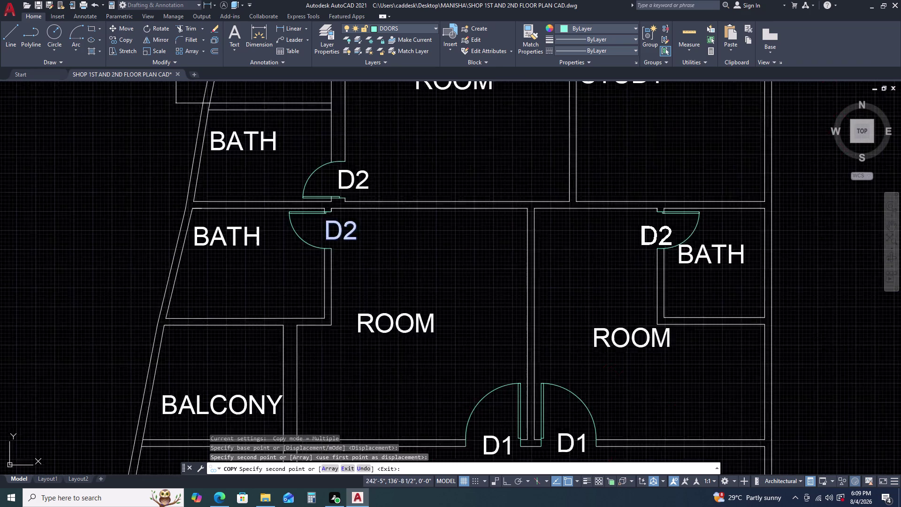
click(643, 234)
scroll(down, 3)
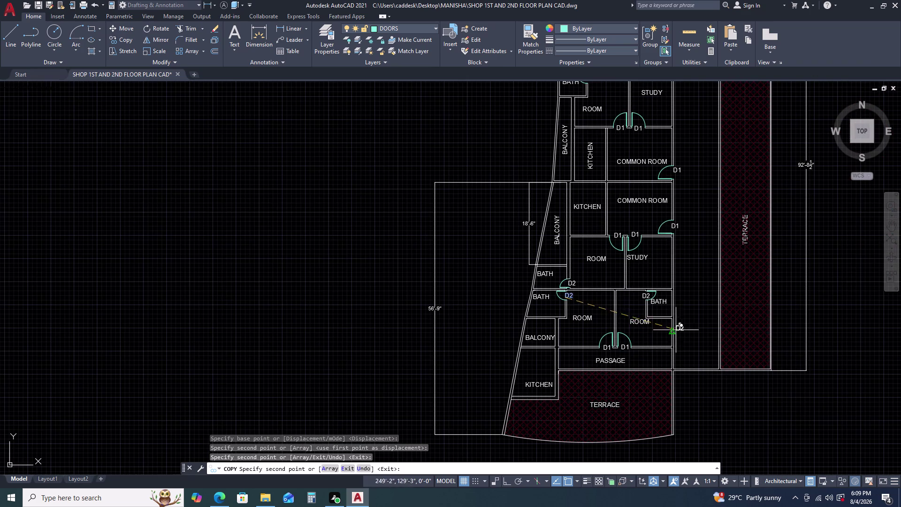
Place D2 tag copies at the two bath doors on the upper floor plan.
middle_drag(599, 160, 553, 289)
middle_drag(551, 300, 549, 308)
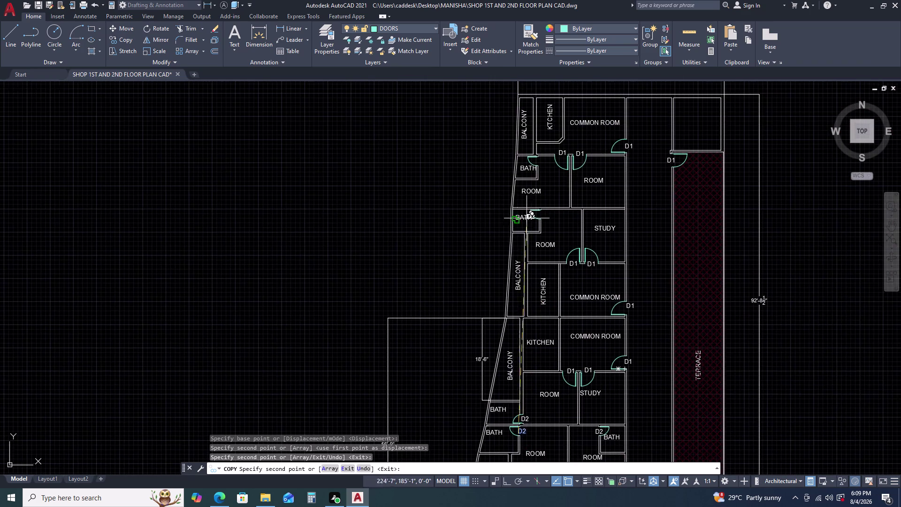
scroll(up, 3)
click(584, 254)
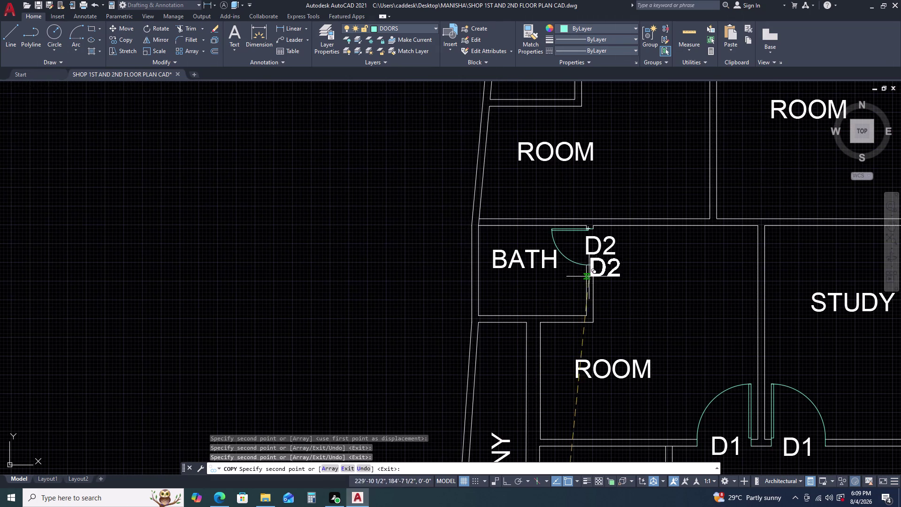
middle_drag(567, 177, 519, 270)
middle_click(514, 283)
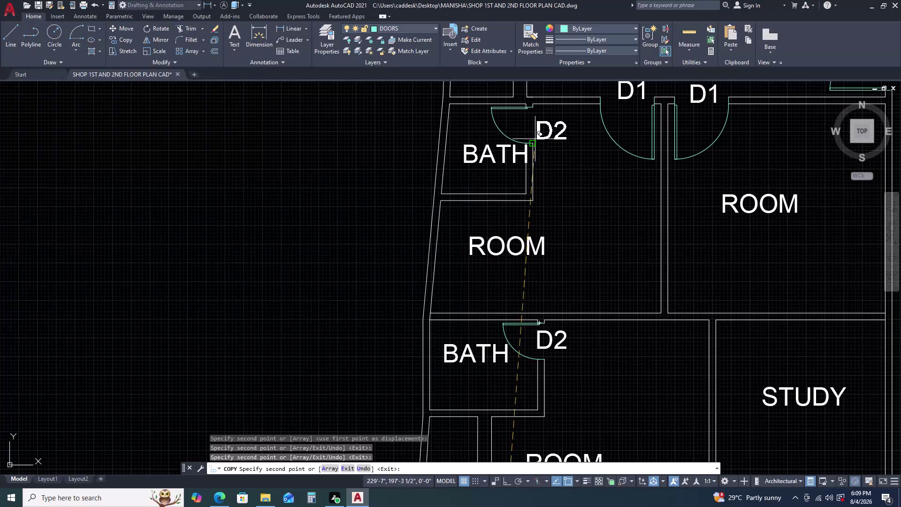
click(520, 132)
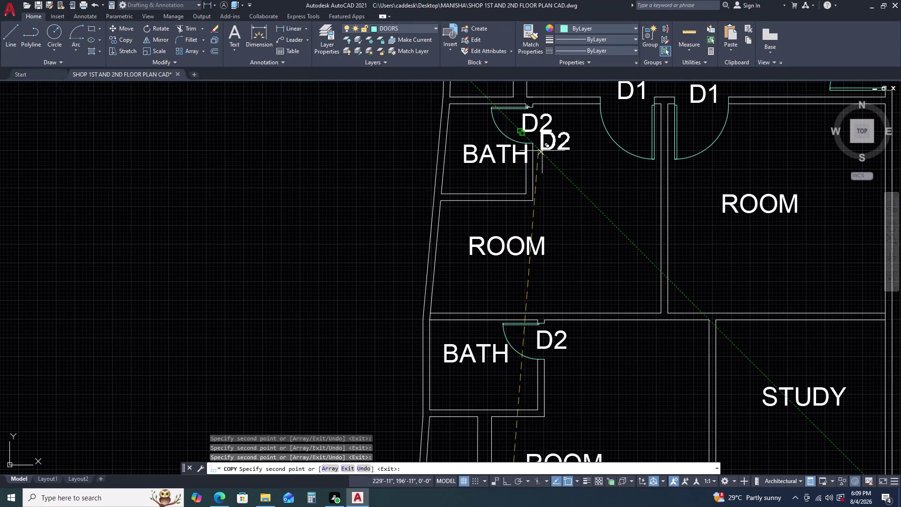
scroll(down, 3)
middle_drag(638, 300, 620, 268)
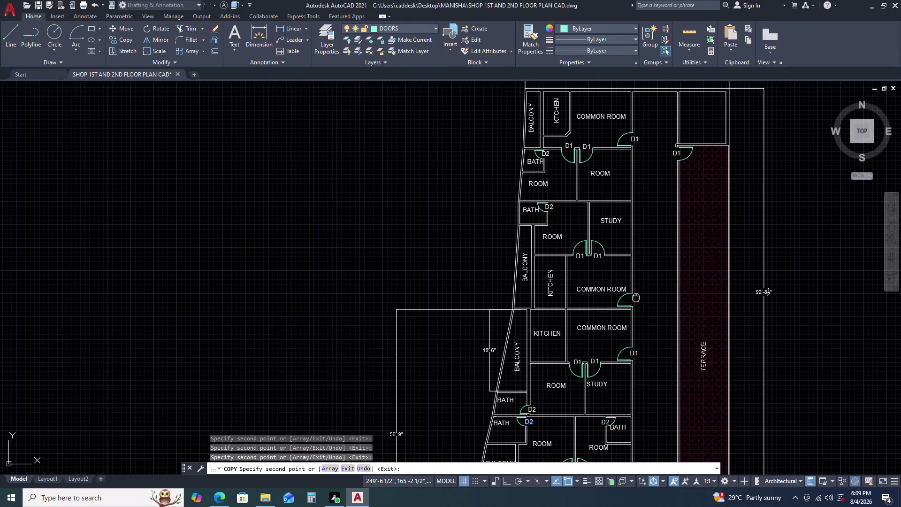
middle_drag(620, 268, 569, 153)
key(Escape)
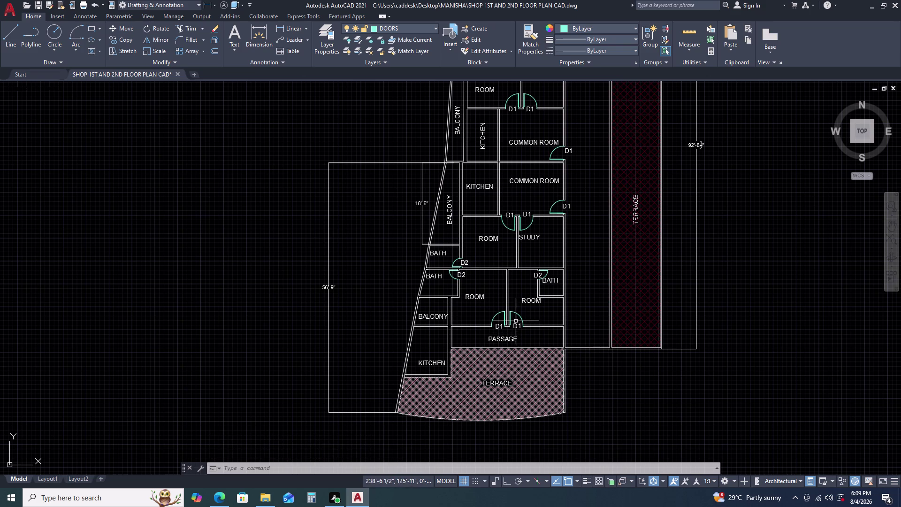
Move the STUDY label right to centre it in the study.
scroll(up, 3)
click(557, 238)
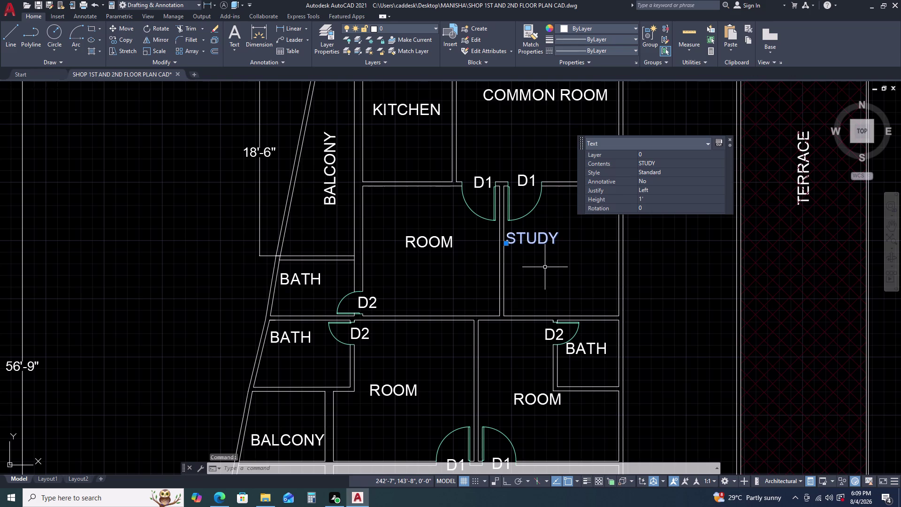
text(M)
key(space)
click(540, 259)
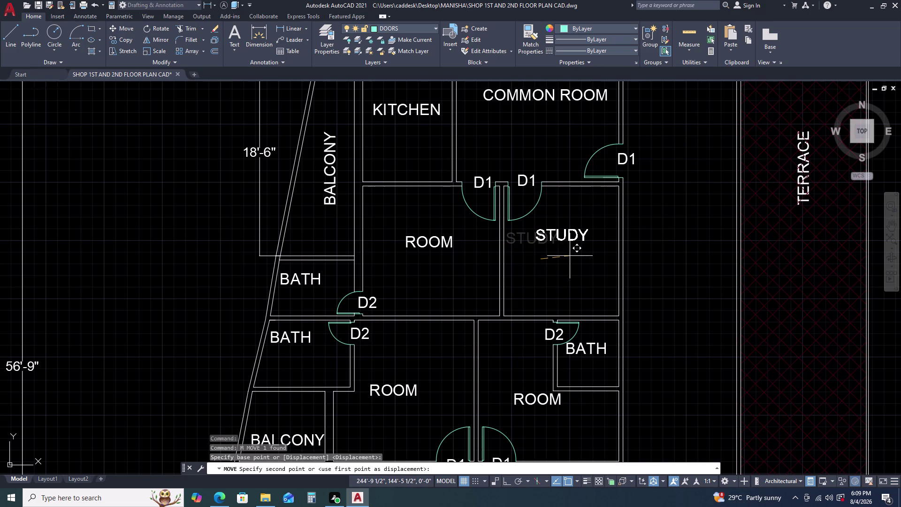
click(570, 256)
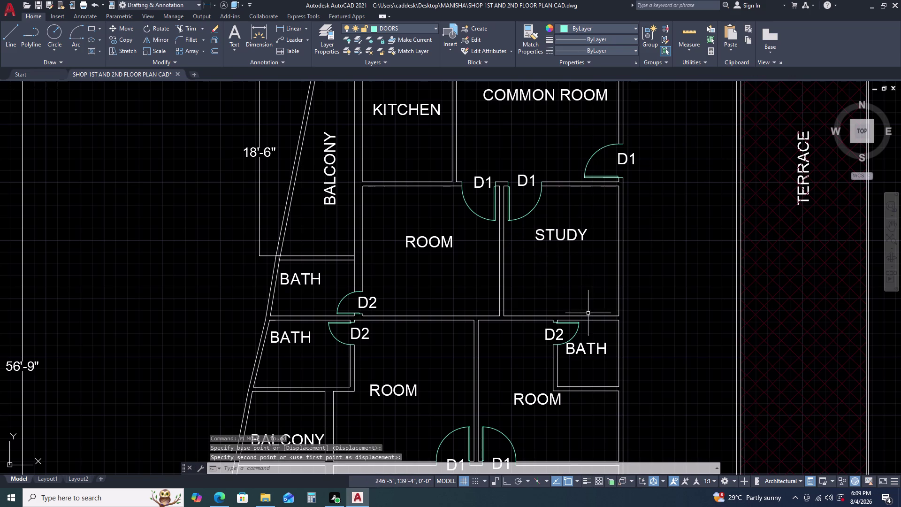
Shift the ROOM label beside the bath slightly to the left.
scroll(down, 3)
middle_drag(558, 376, 564, 280)
middle_drag(564, 263, 564, 246)
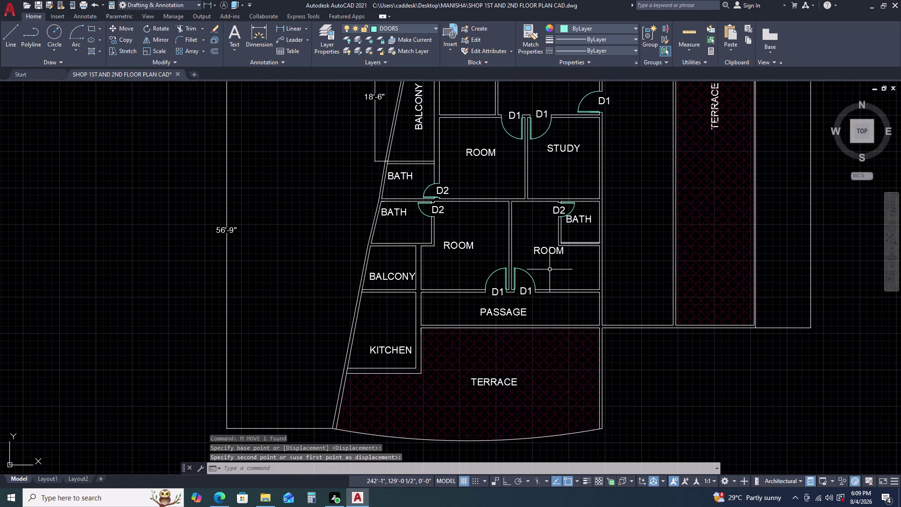
key(Escape)
click(546, 249)
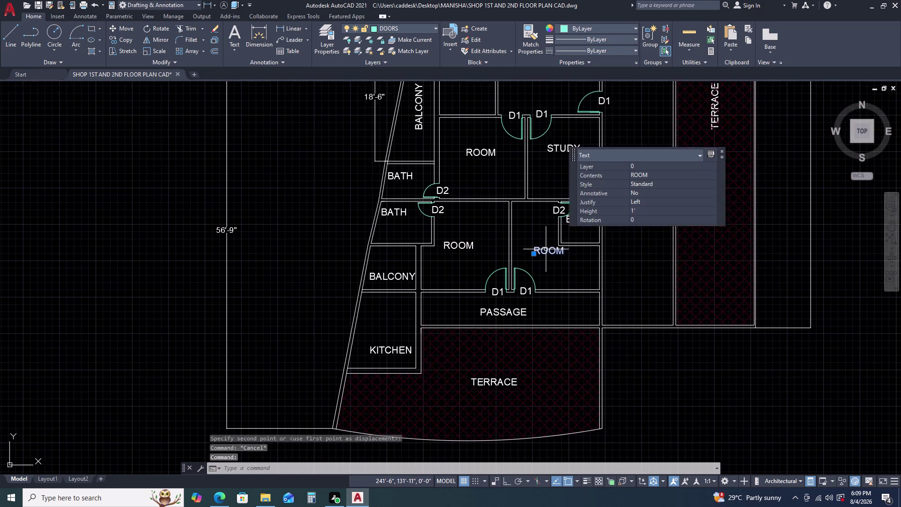
scroll(up, 3)
click(493, 256)
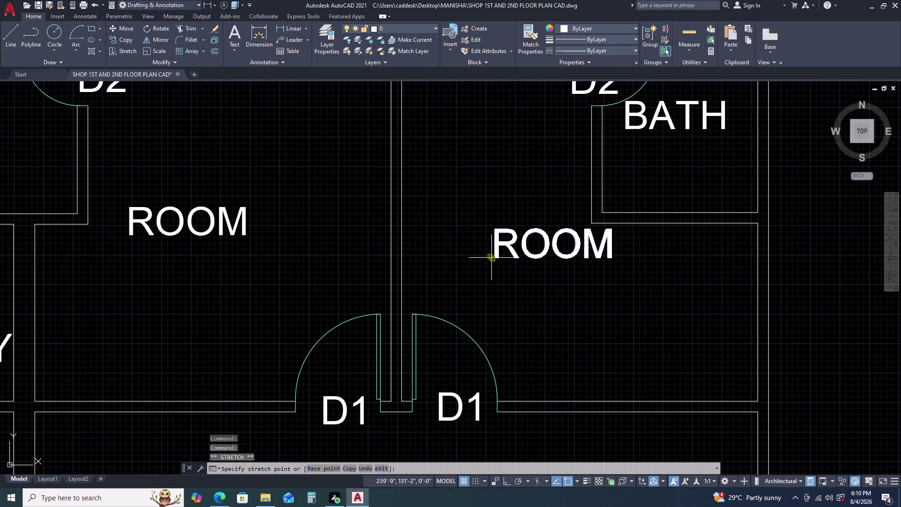
click(477, 258)
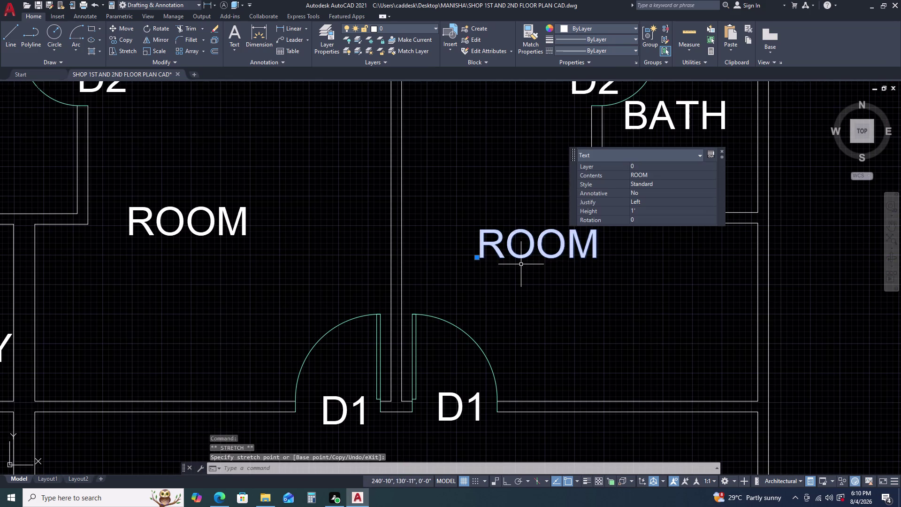
Copy the ROOM label to just below itself with ortho on.
key(c)
text(O)
key(space)
click(523, 263)
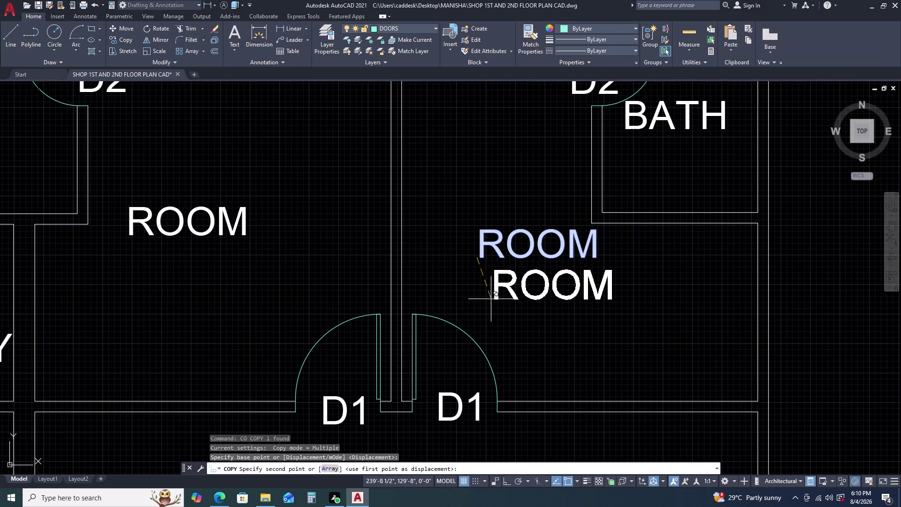
key(F8)
click(484, 300)
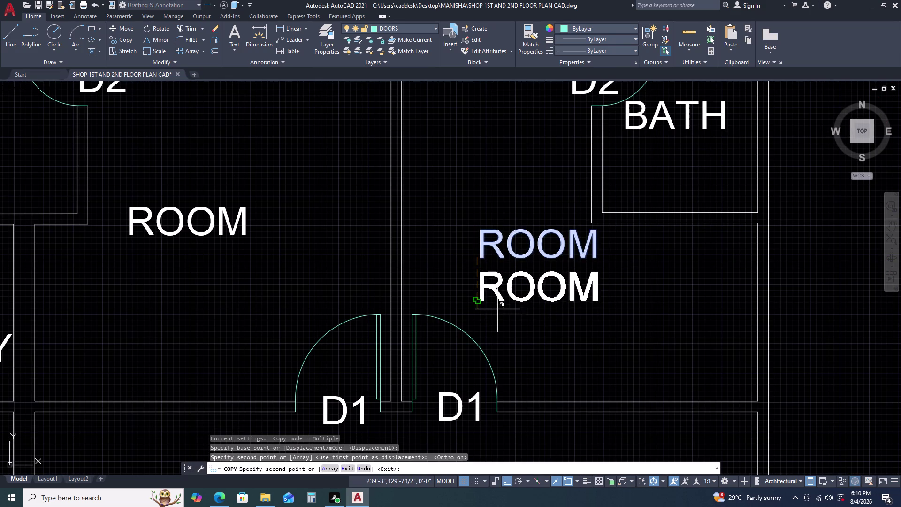
key(Escape)
Rewrite the copied text as the room size 12'-7X11'-7 1/2.
double_click(496, 295)
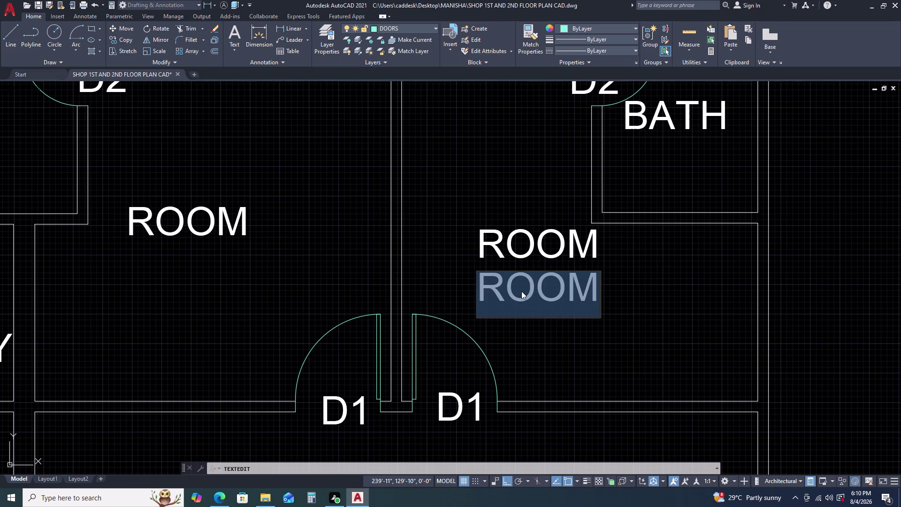
text(12')
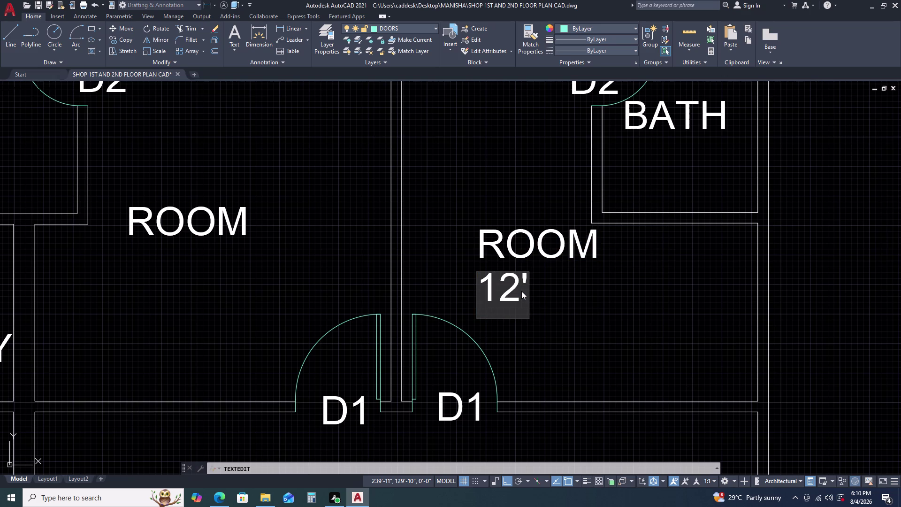
text(-7)
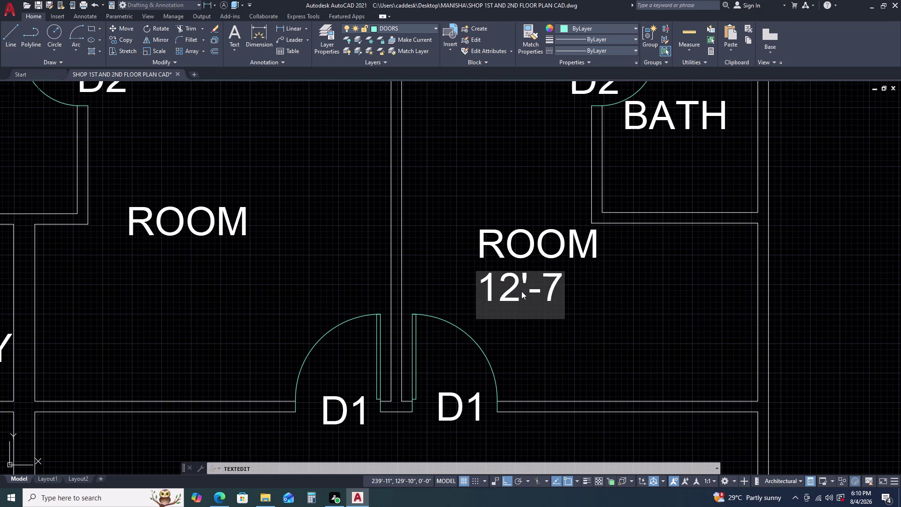
key(x)
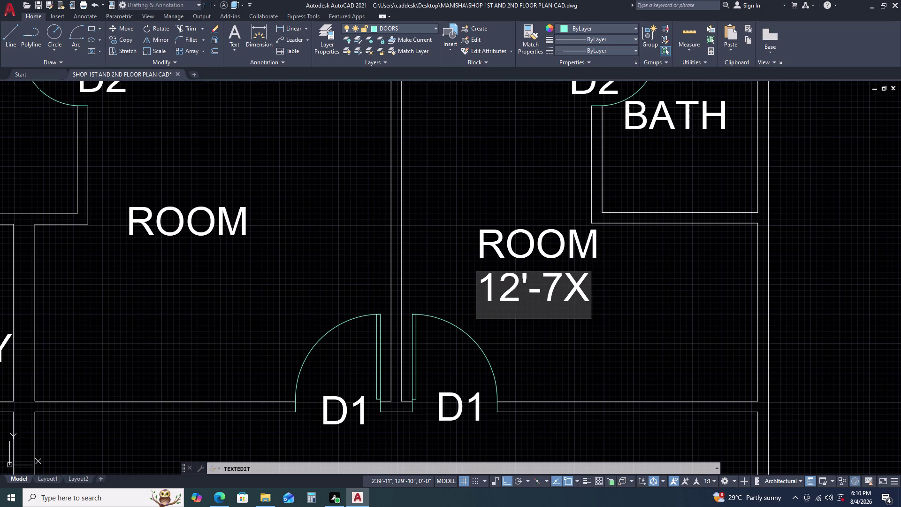
text(11')
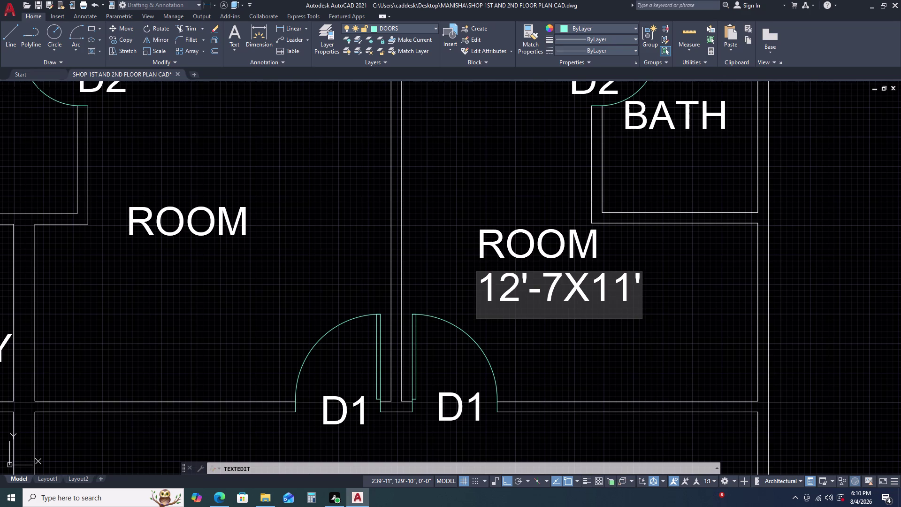
key(apostrophe)
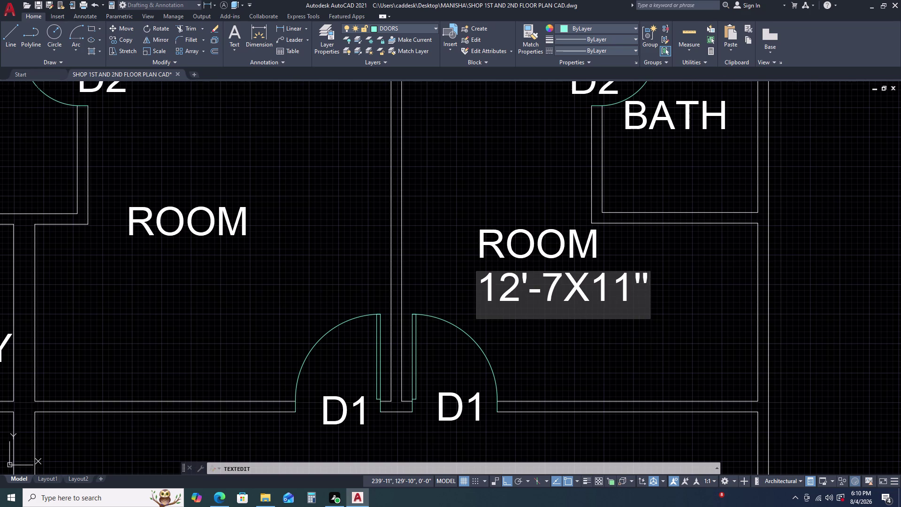
key(BackSpace)
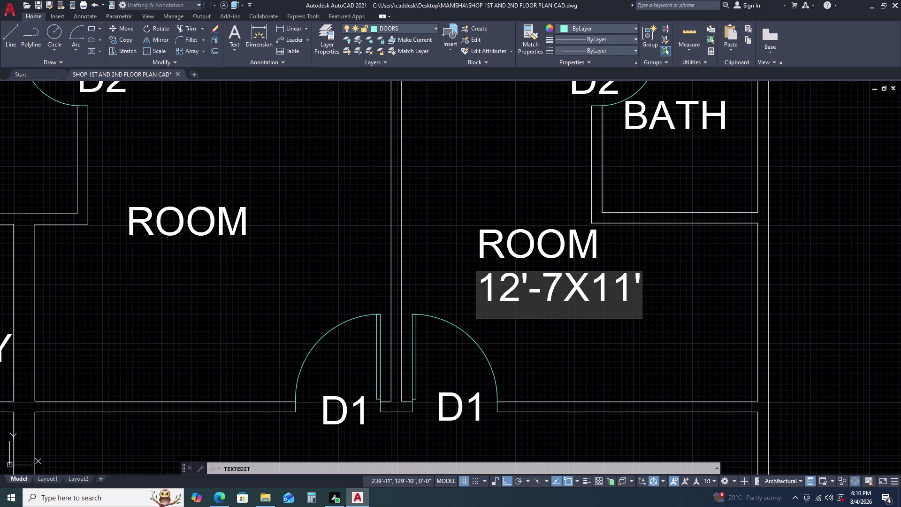
key(7)
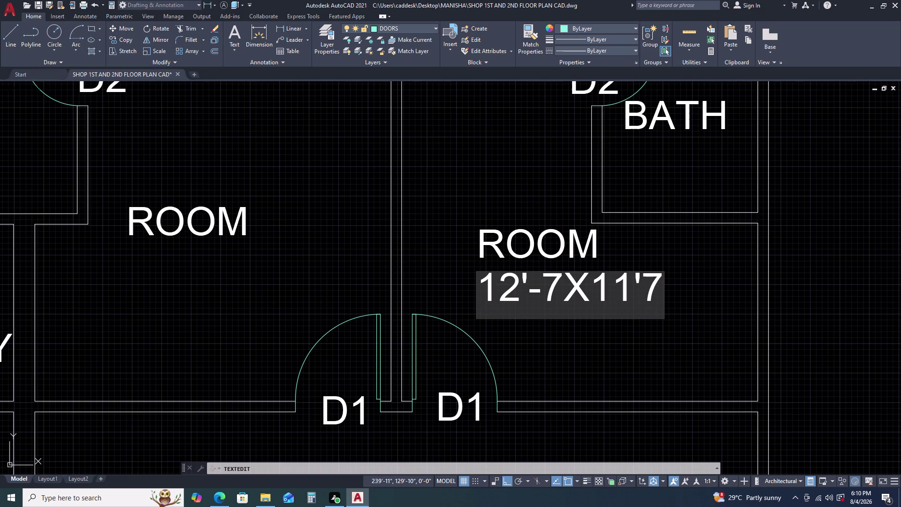
key(BackSpace)
key(minus)
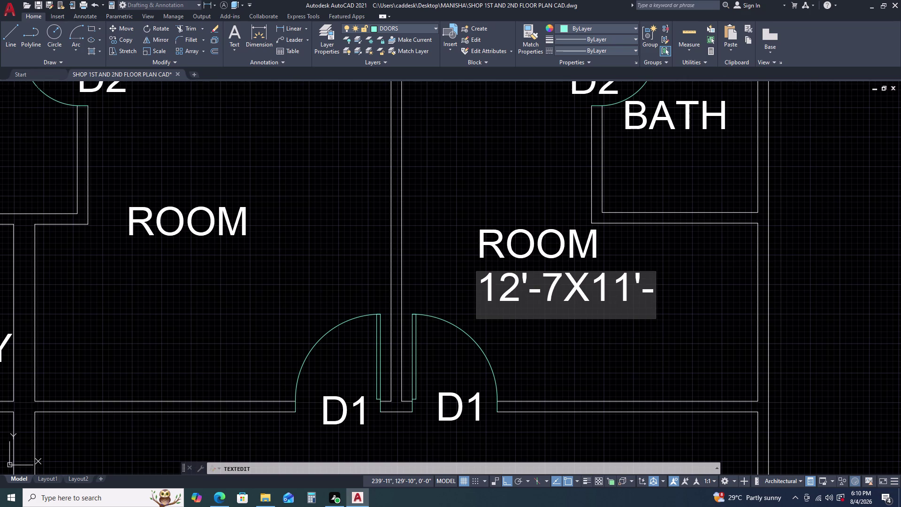
key(7)
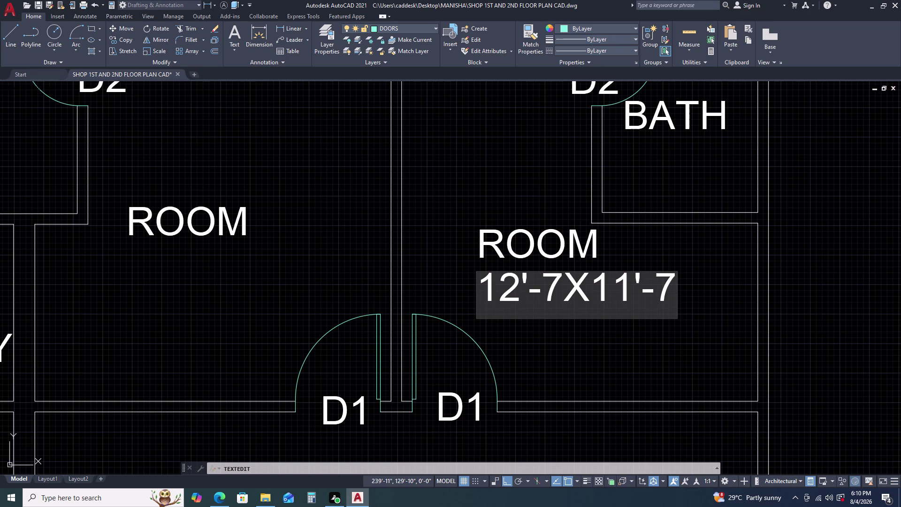
text('')
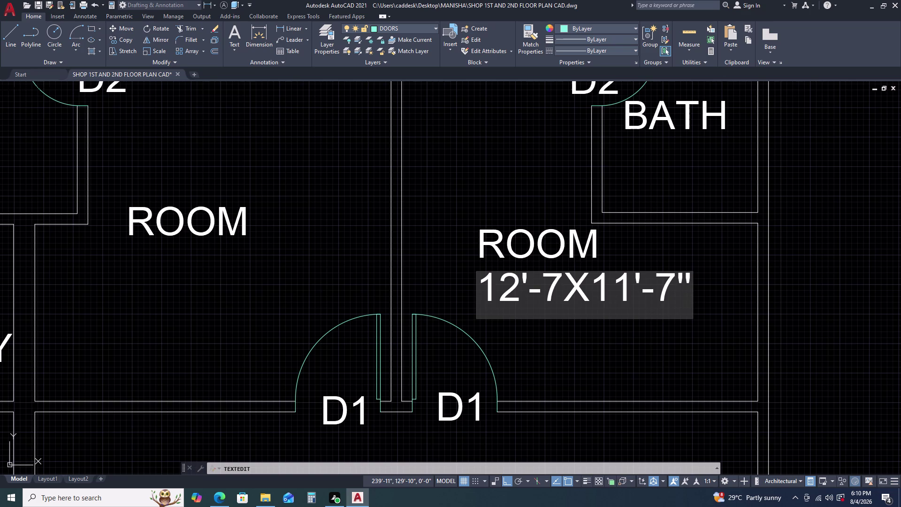
key(space)
text(1)
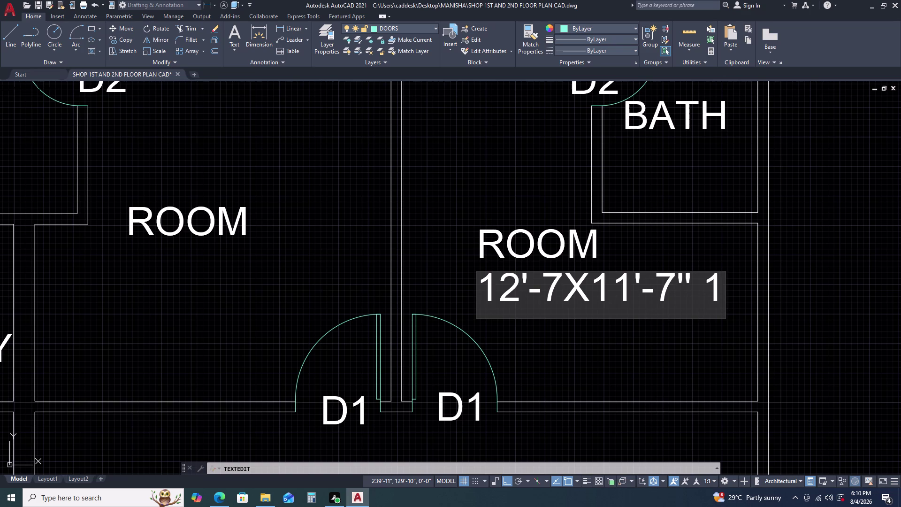
key(slash)
key(2)
key(Return)
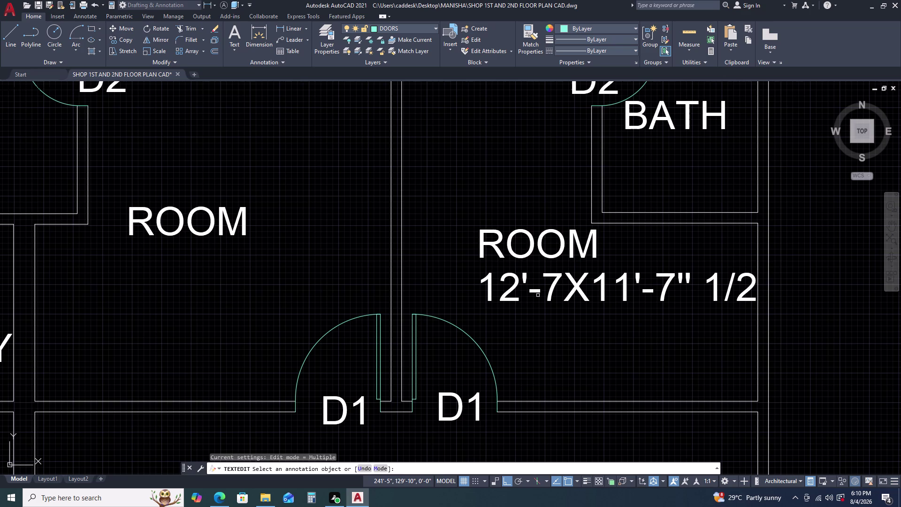
Add the inch marks to complete 12'-7X11'-7" 1/2", then select both room labels.
click(606, 292)
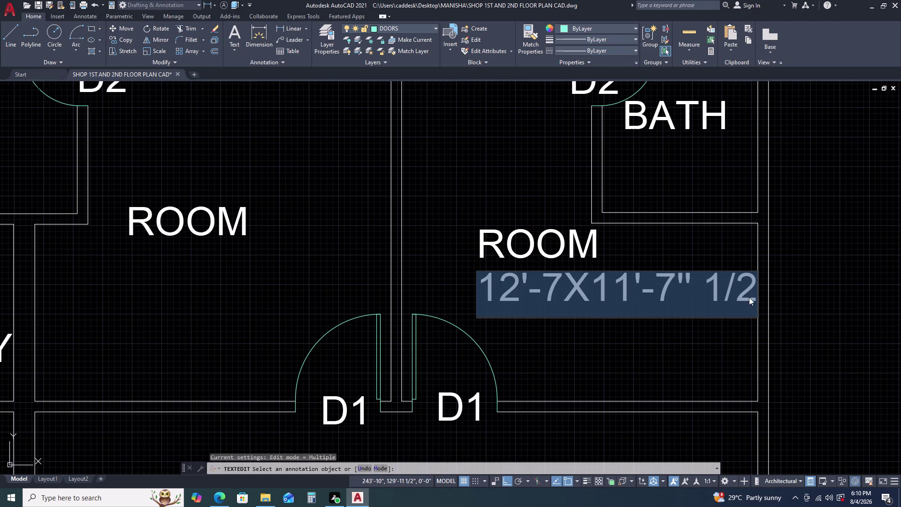
click(755, 291)
click(755, 291)
click(755, 291)
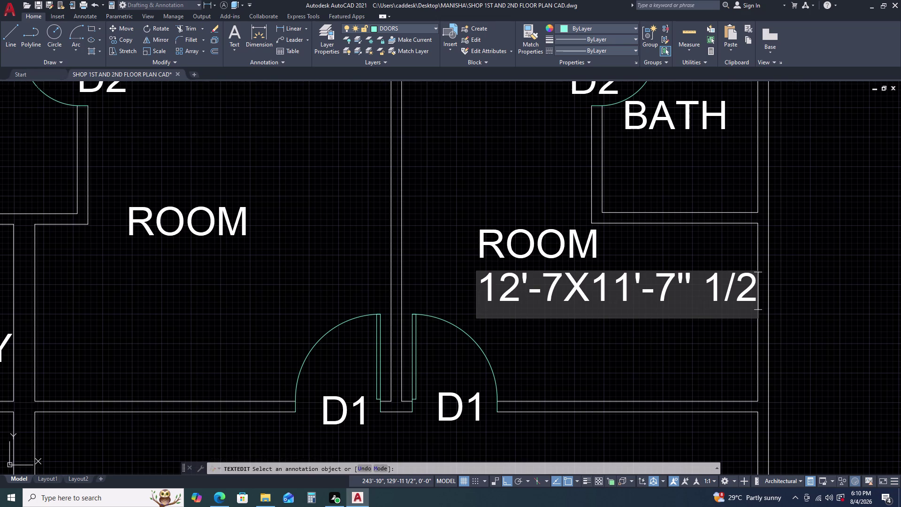
text(')
text(')
click(694, 335)
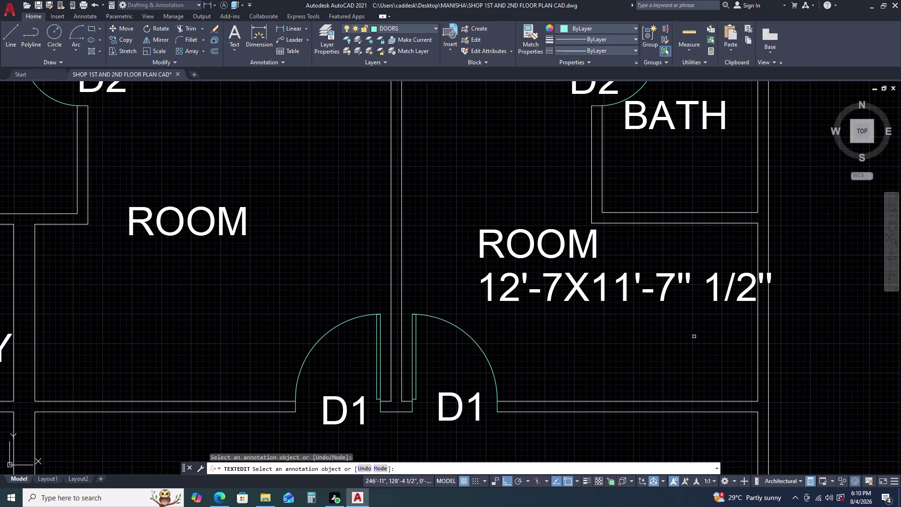
key(Escape)
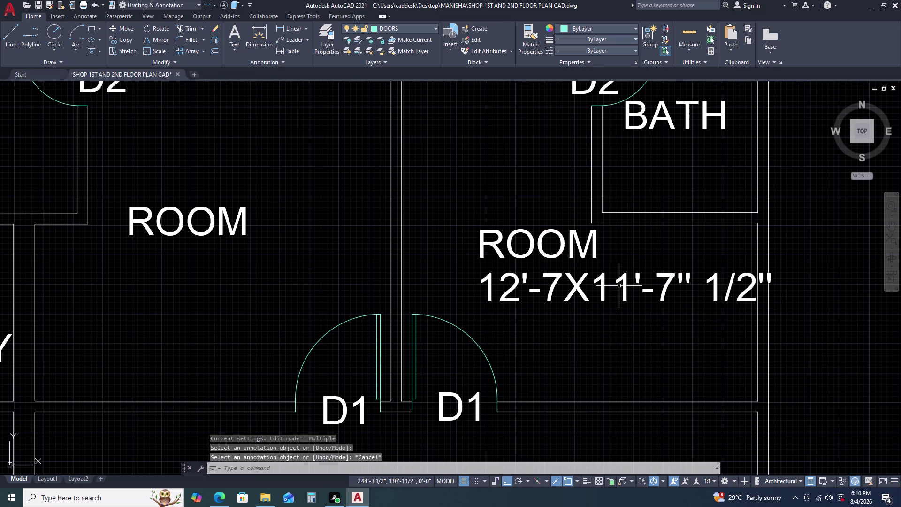
click(619, 286)
drag(596, 286, 592, 287)
click(497, 248)
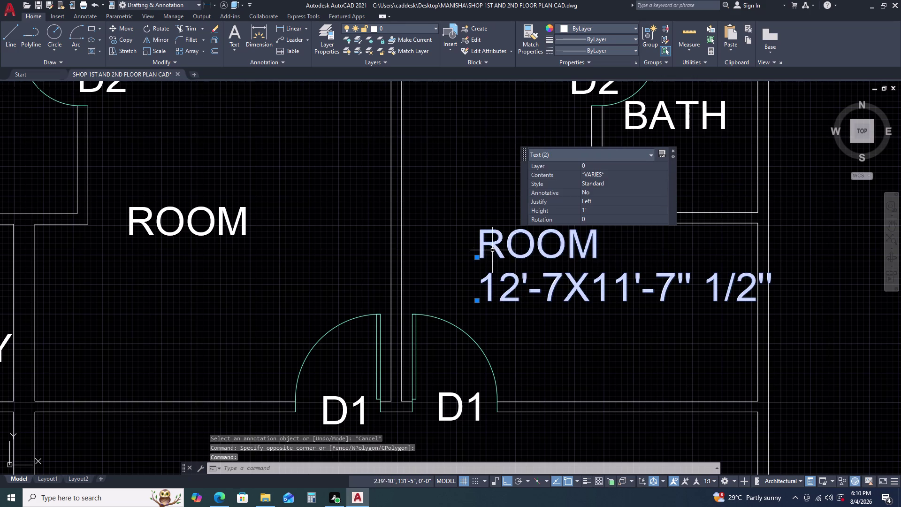
Move the right room's ROOM name and size labels slightly left.
click(491, 250)
click(482, 309)
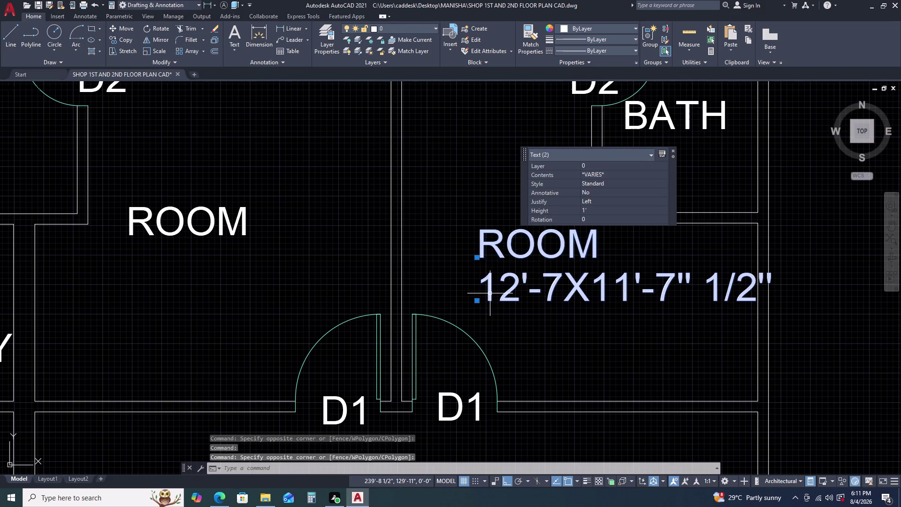
text(M)
key(space)
click(490, 293)
click(473, 289)
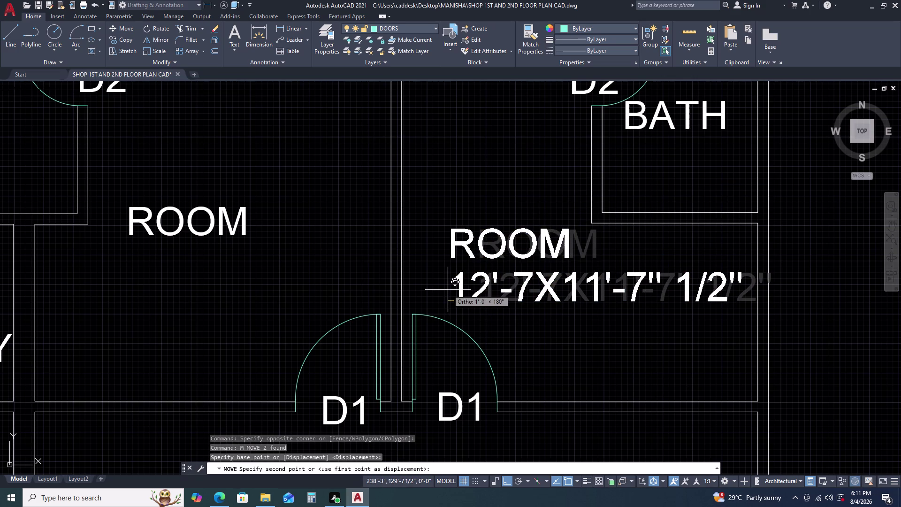
Select the size label and cancel an accidentally started circle command.
double_click(445, 290)
click(568, 273)
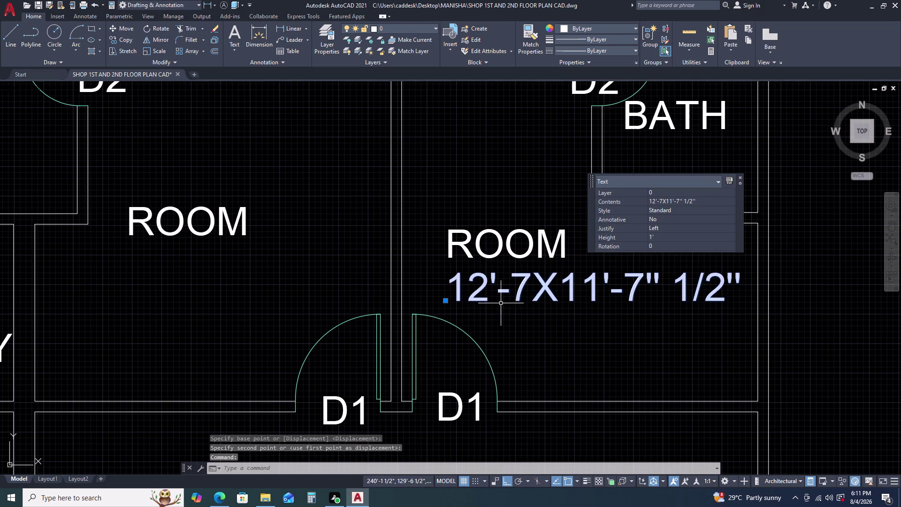
key(x)
key(BackSpace)
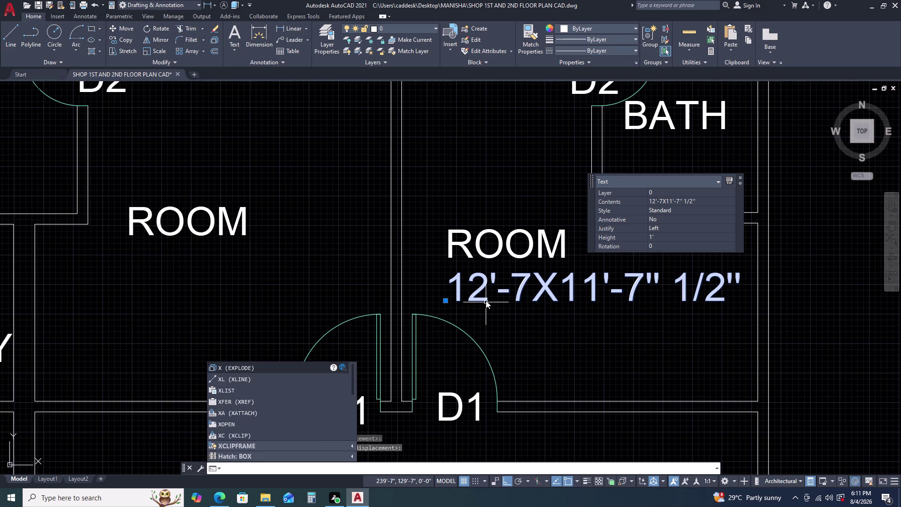
text(CO)
key(space)
click(485, 300)
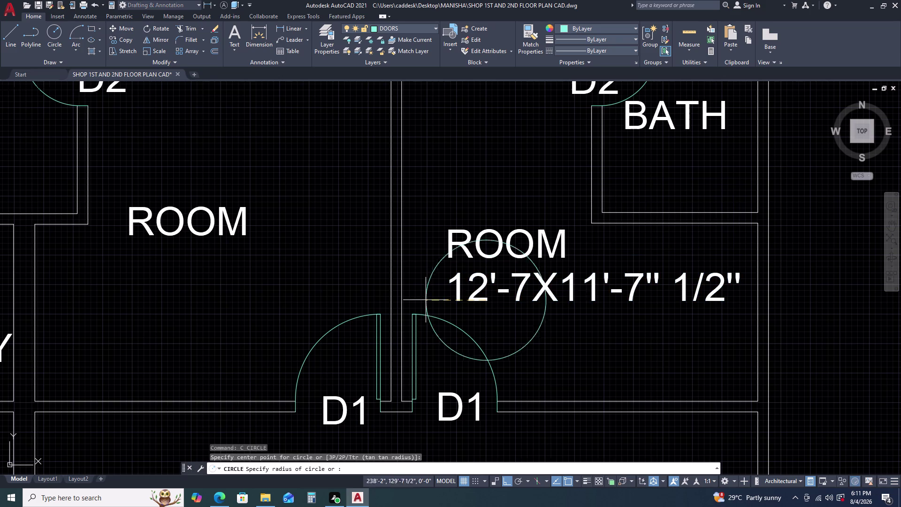
key(Escape)
Copy the size label under the lower-left ROOM label.
click(511, 285)
click(472, 297)
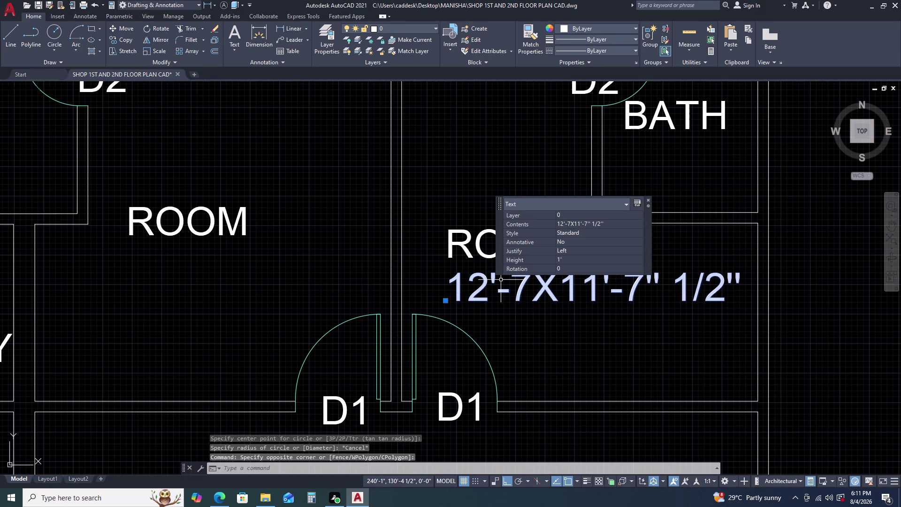
text(CO)
key(space)
double_click(501, 280)
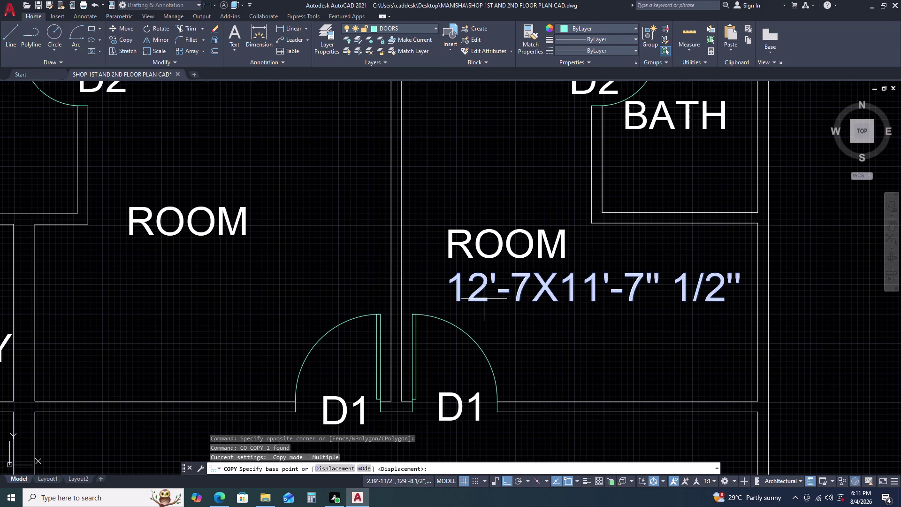
drag(483, 299, 479, 298)
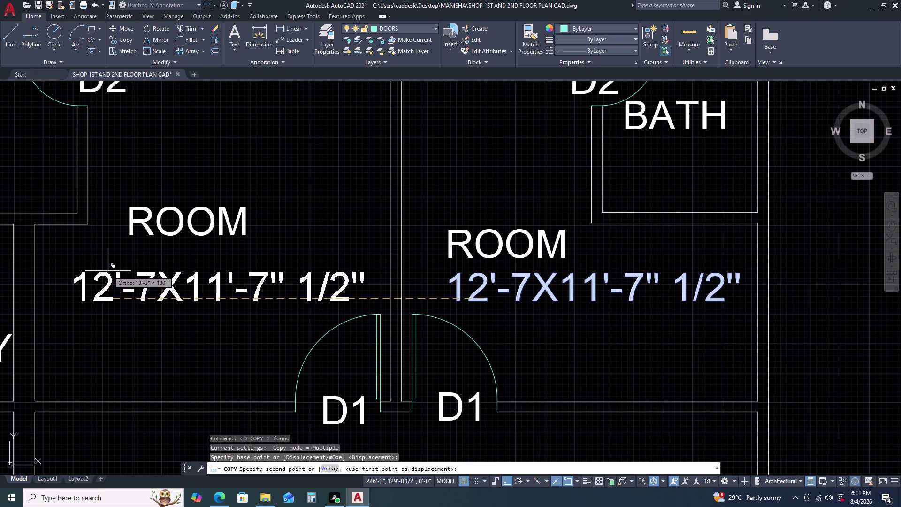
click(107, 270)
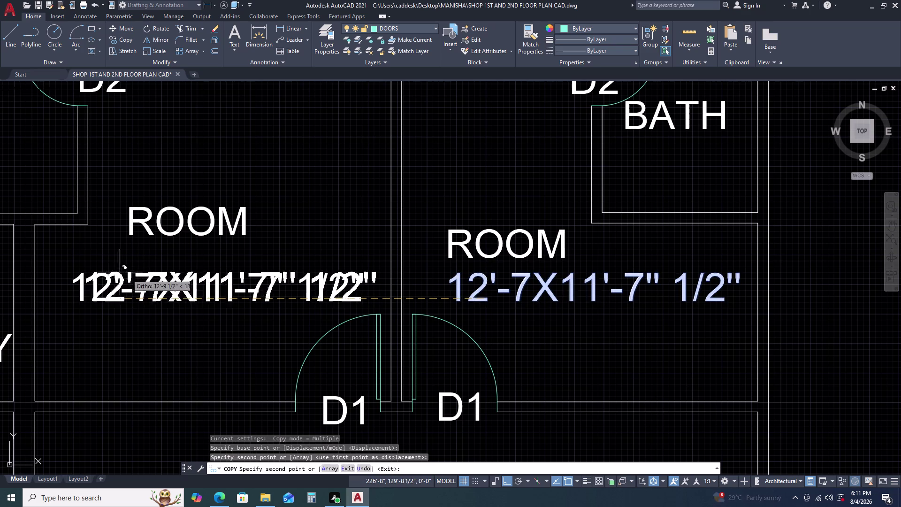
Place another size-label copy under the upper ROOM label and open it for editing.
scroll(down, 3)
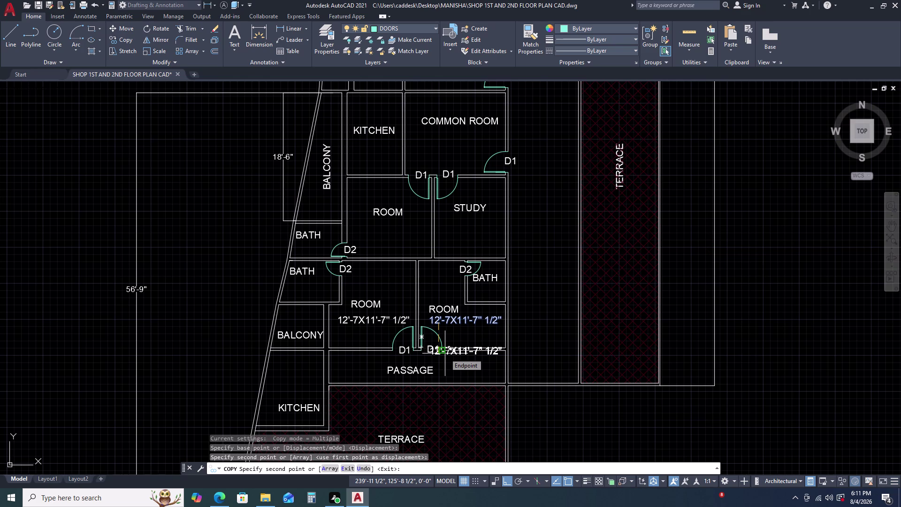
scroll(up, 3)
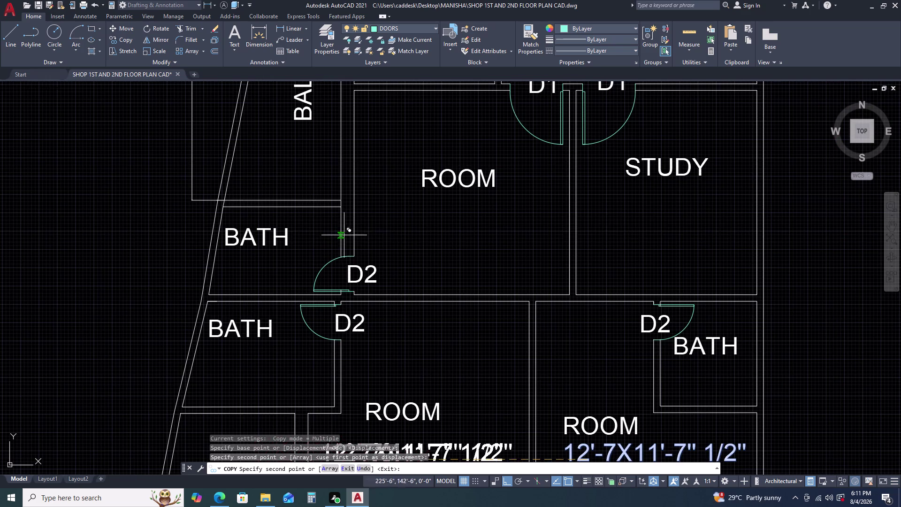
key(F8)
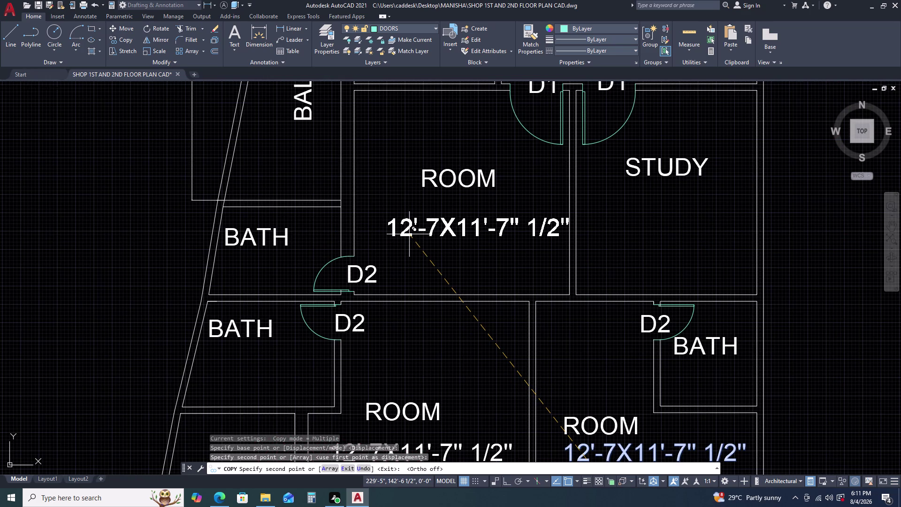
click(404, 234)
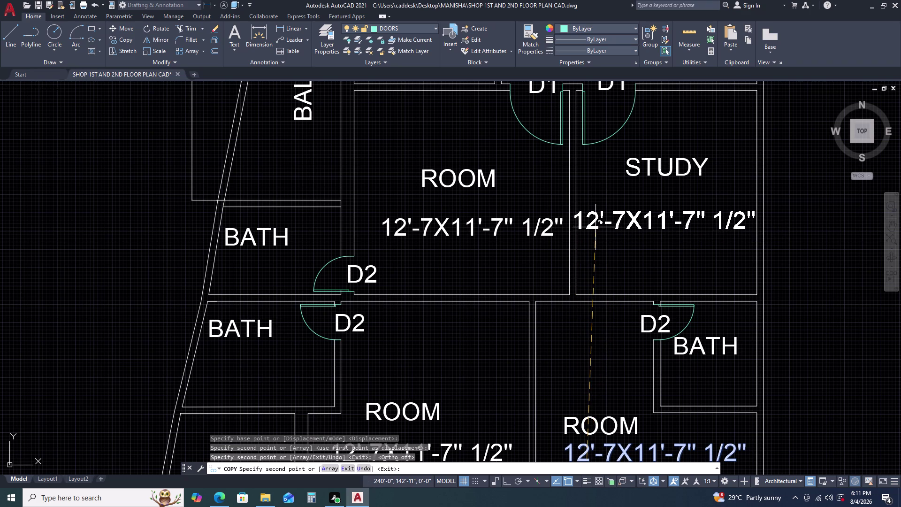
key(Escape)
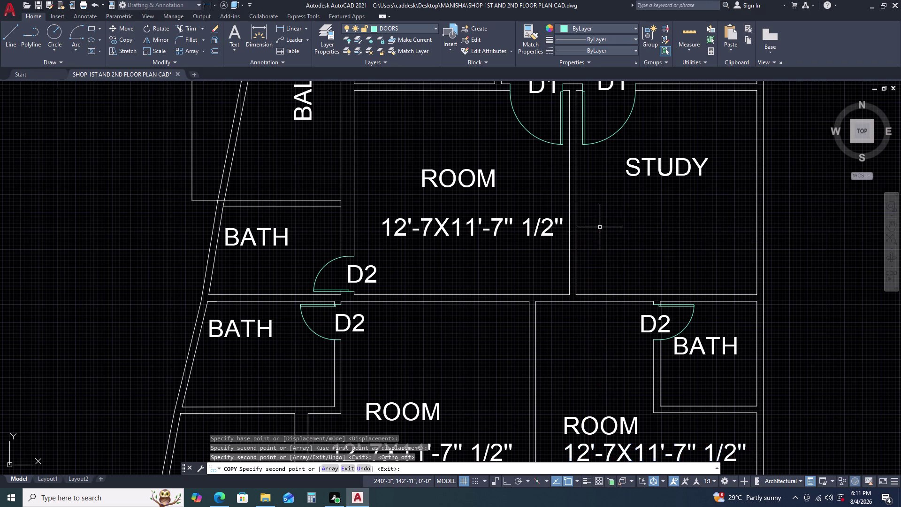
click(468, 229)
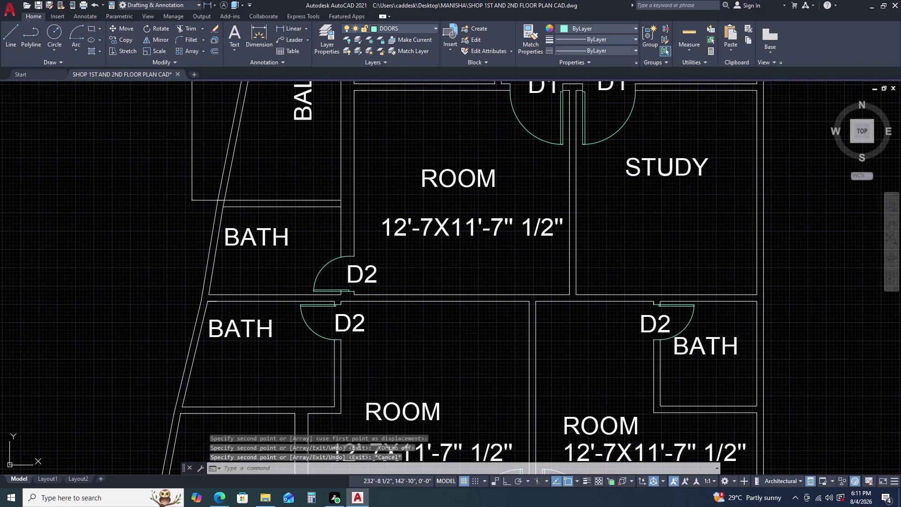
click(444, 231)
double_click(434, 230)
Edit the upper room's size label so the length's inches read 3 1/2.
triple_click(435, 231)
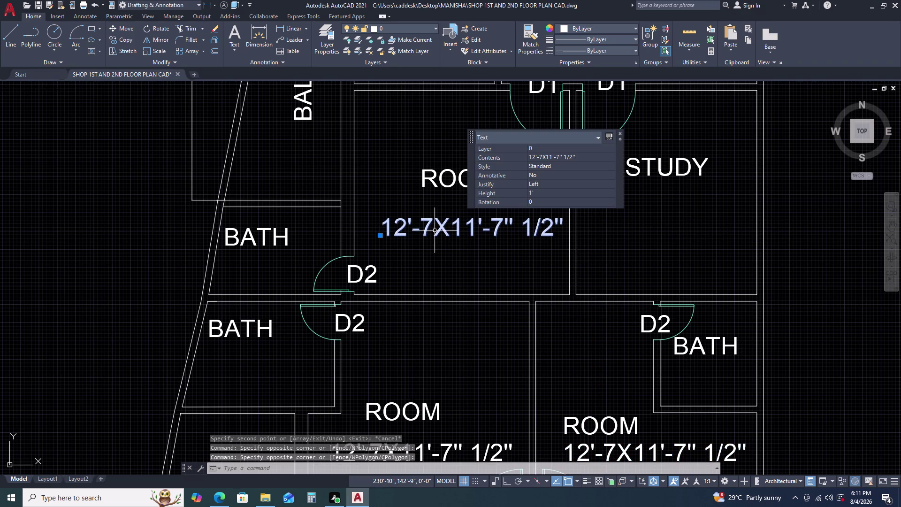
click(435, 232)
click(436, 228)
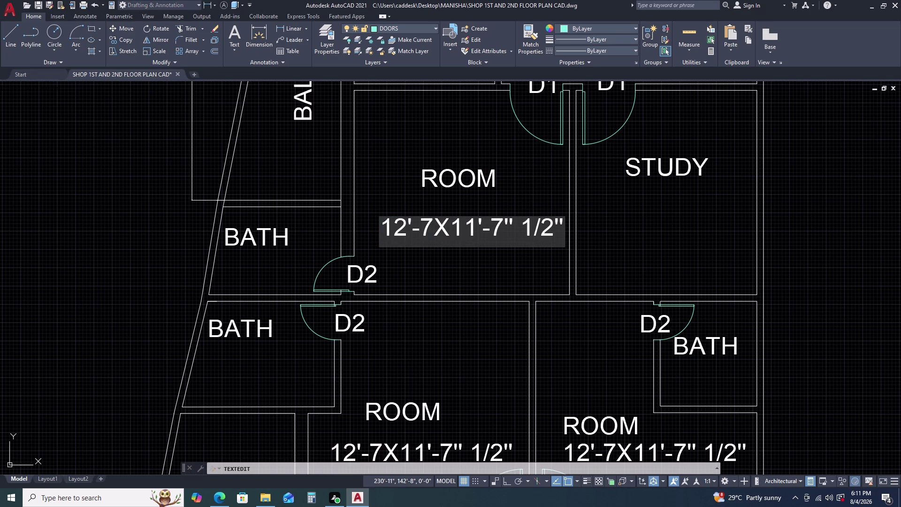
key(BackSpace)
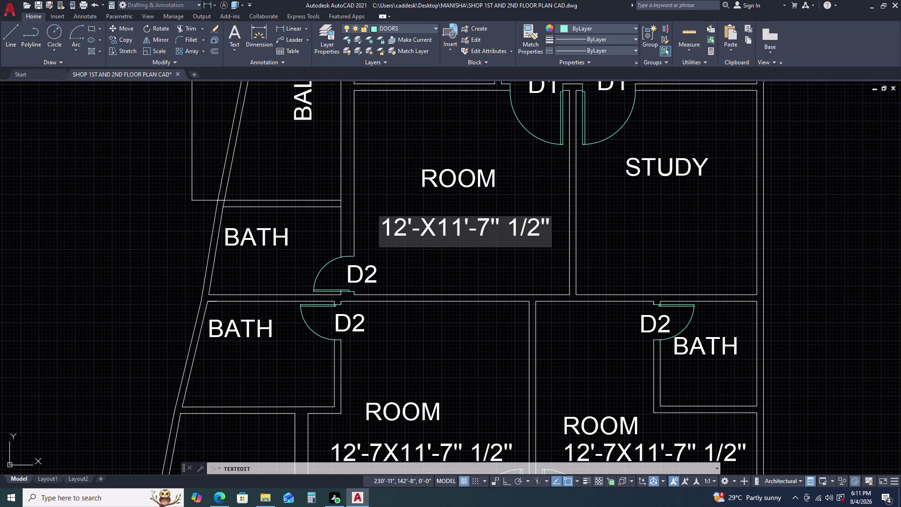
key(3)
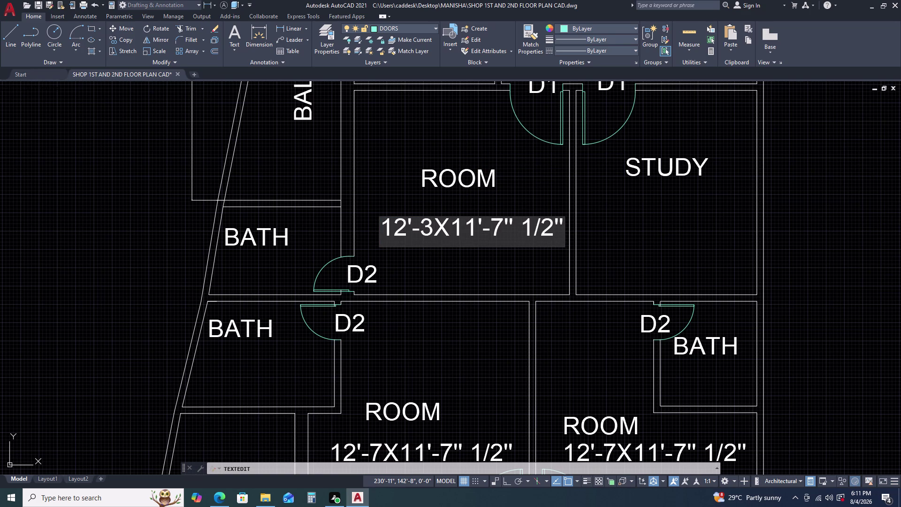
key(space)
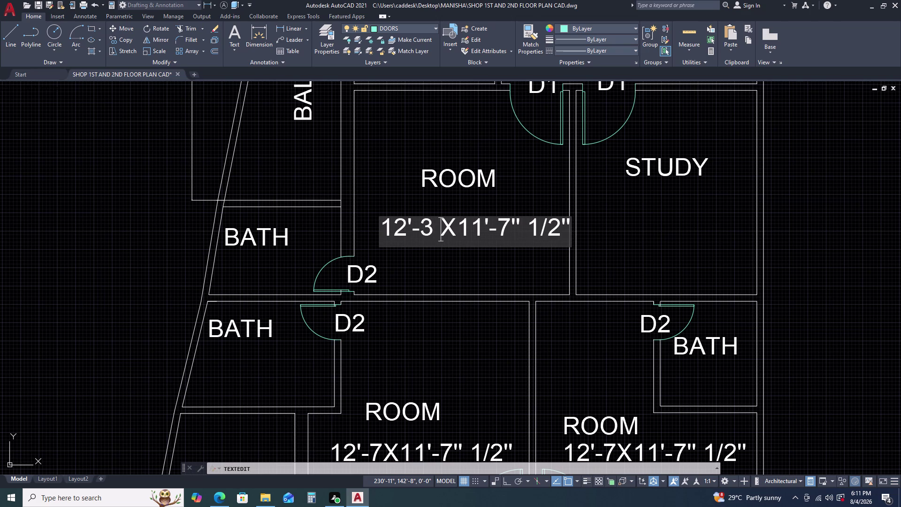
text(1)
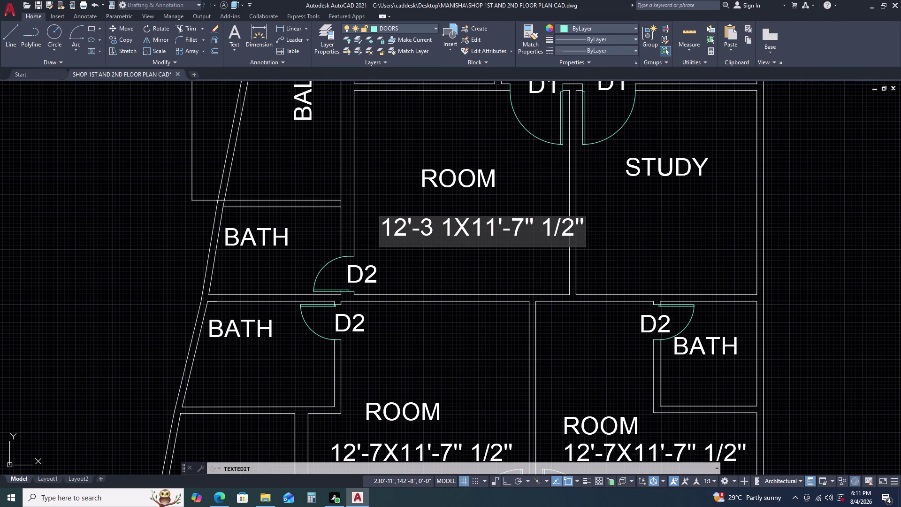
key(slash)
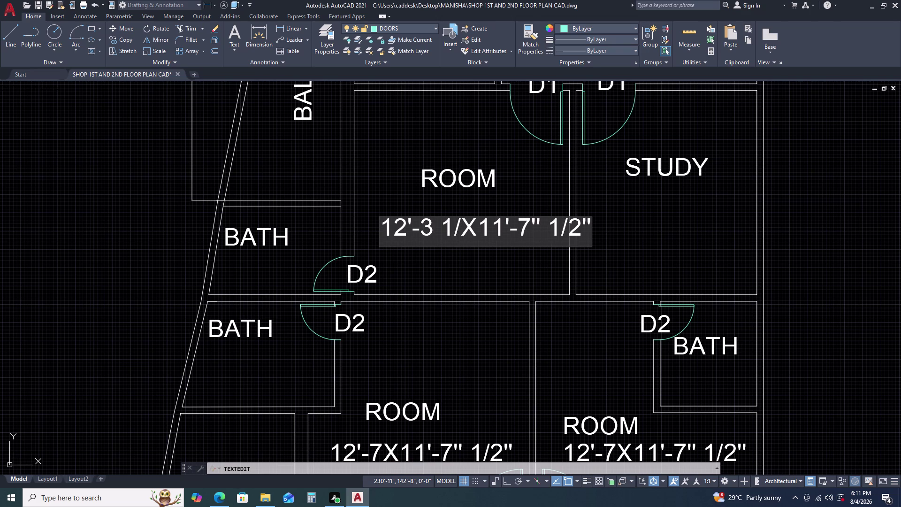
key(2)
key(Return)
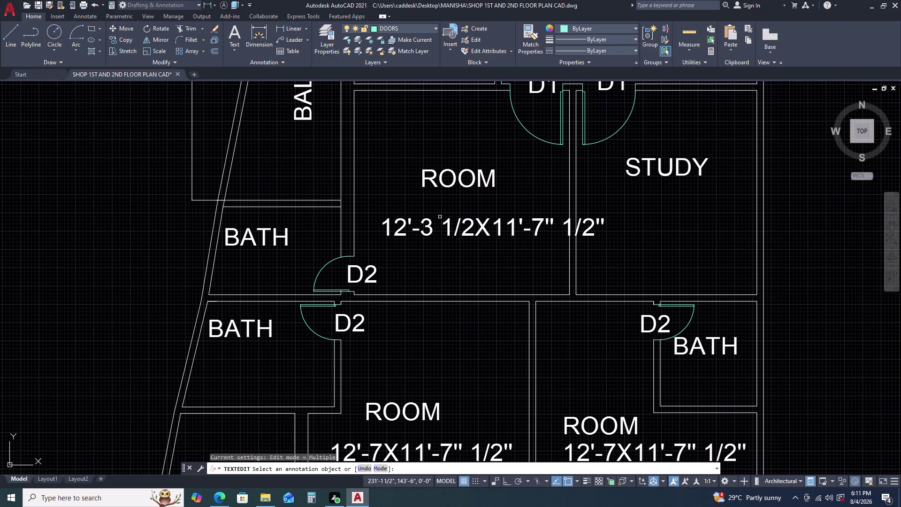
Add the missing inch marks to the room size label.
click(467, 221)
double_click(468, 221)
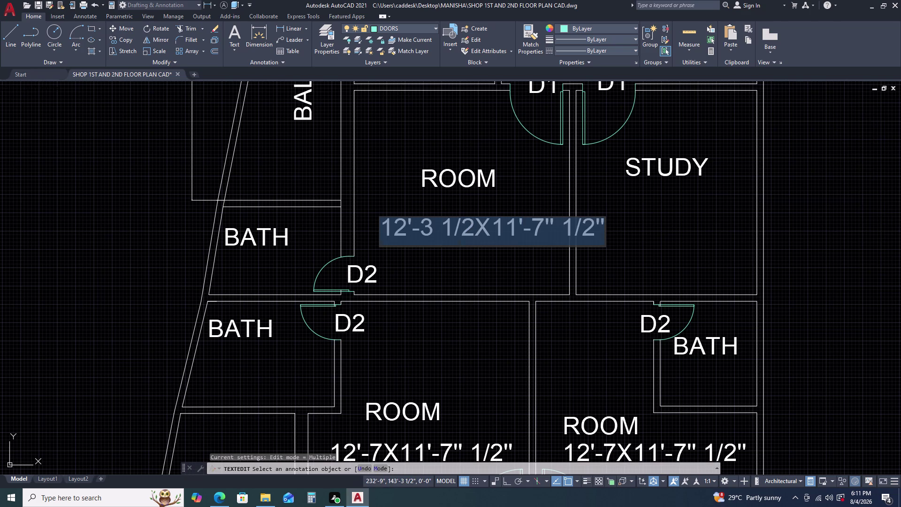
click(469, 219)
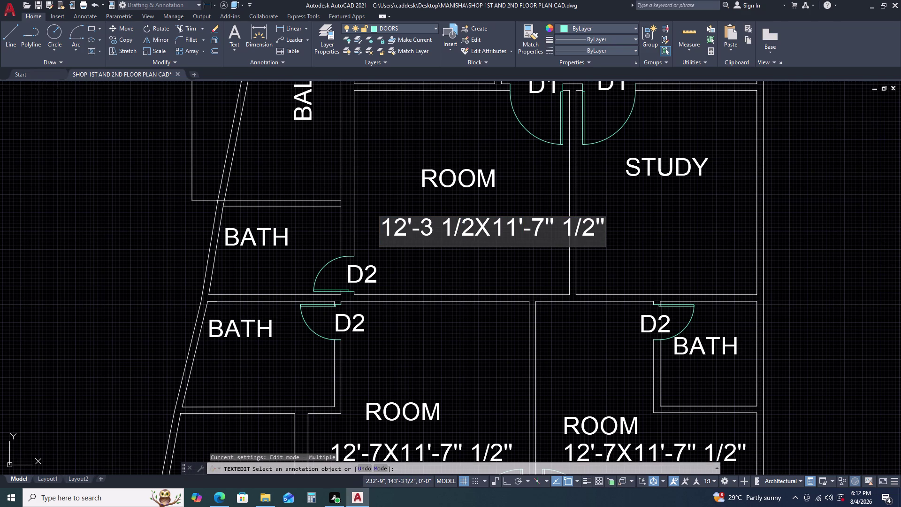
text('')
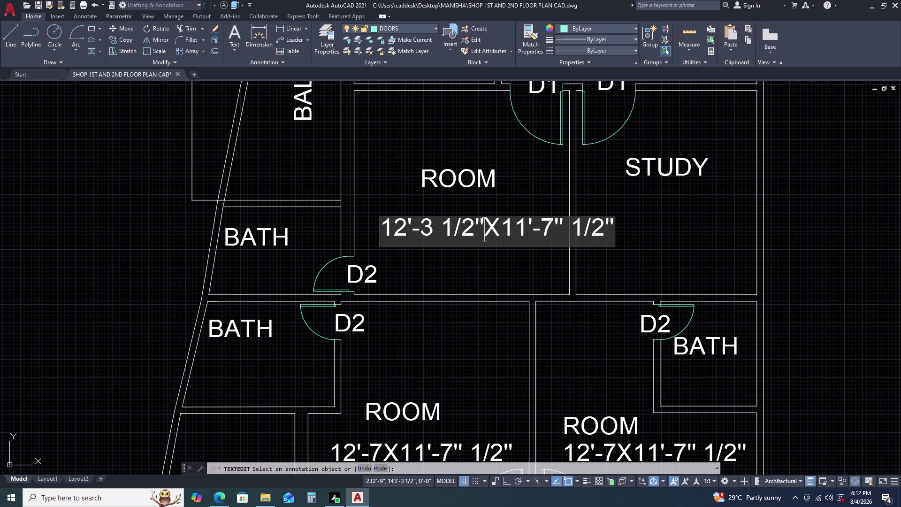
key(Escape)
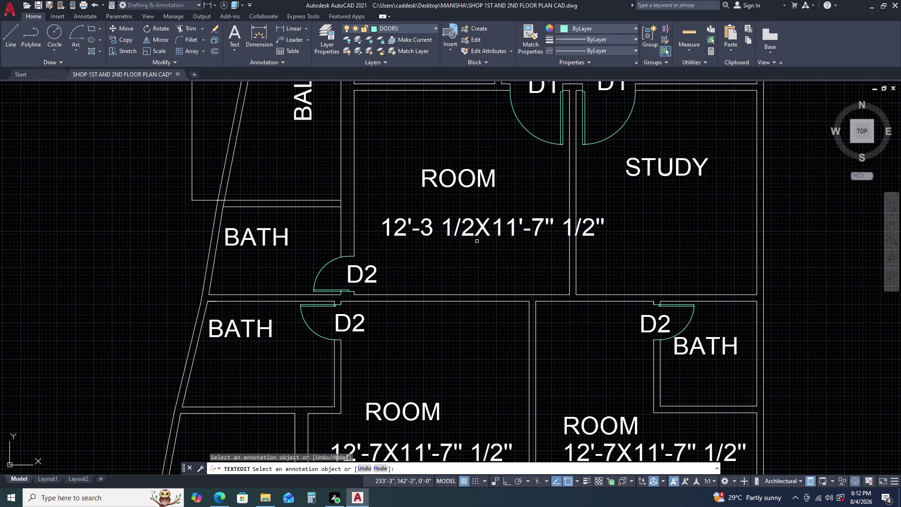
double_click(468, 231)
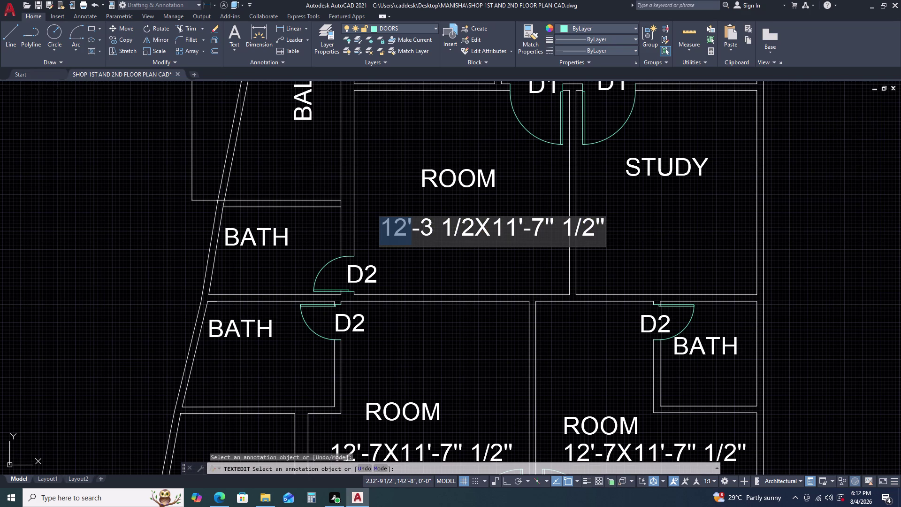
click(471, 225)
text('')
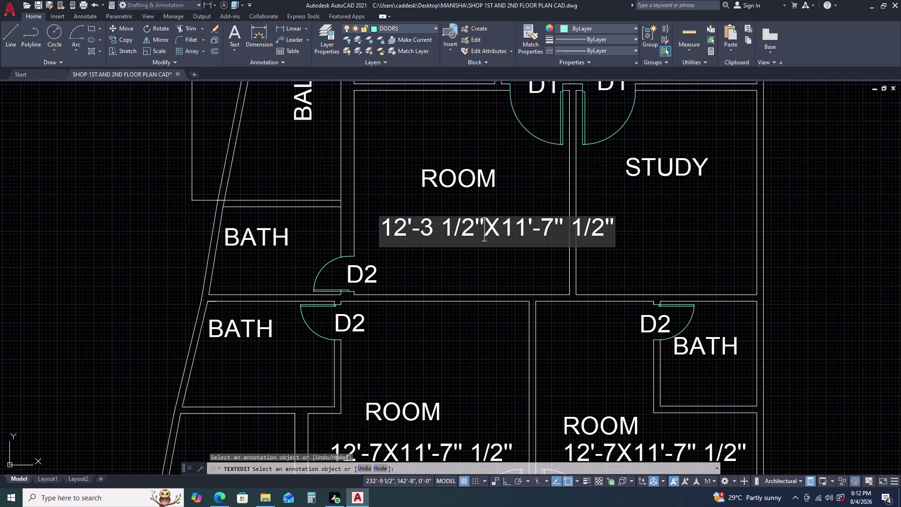
key(Return)
key(Escape)
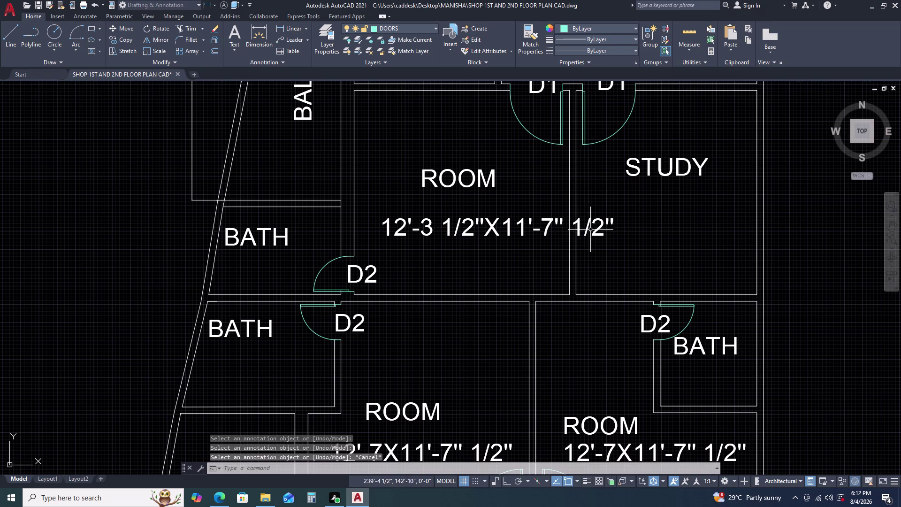
Move the size label left toward the room's left wall with MOVE.
click(606, 230)
click(600, 226)
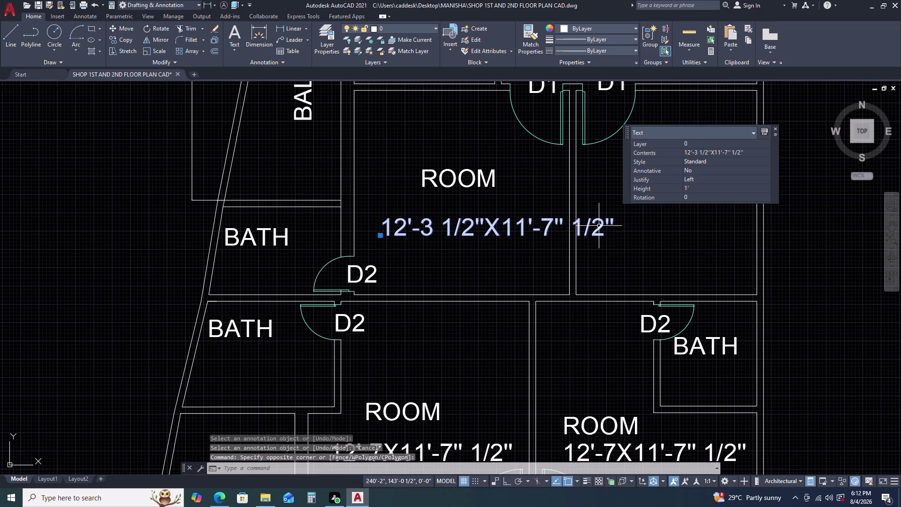
text(M)
key(space)
click(519, 239)
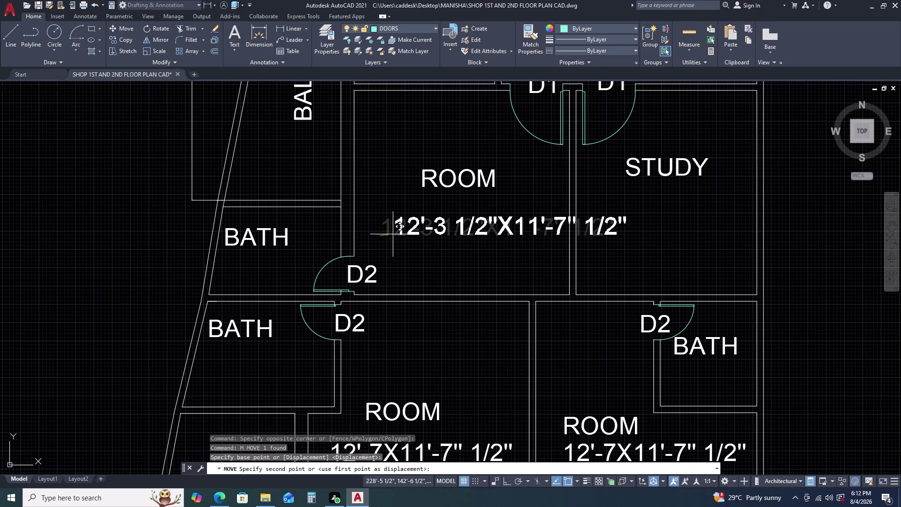
click(354, 229)
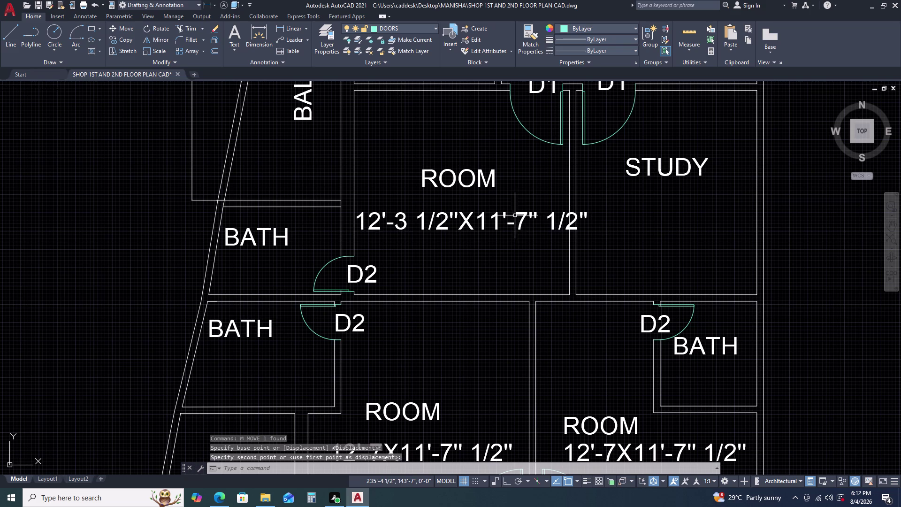
Delete the spaces so the label reads 12'-31/2"X11'-7"1/2".
triple_click(525, 217)
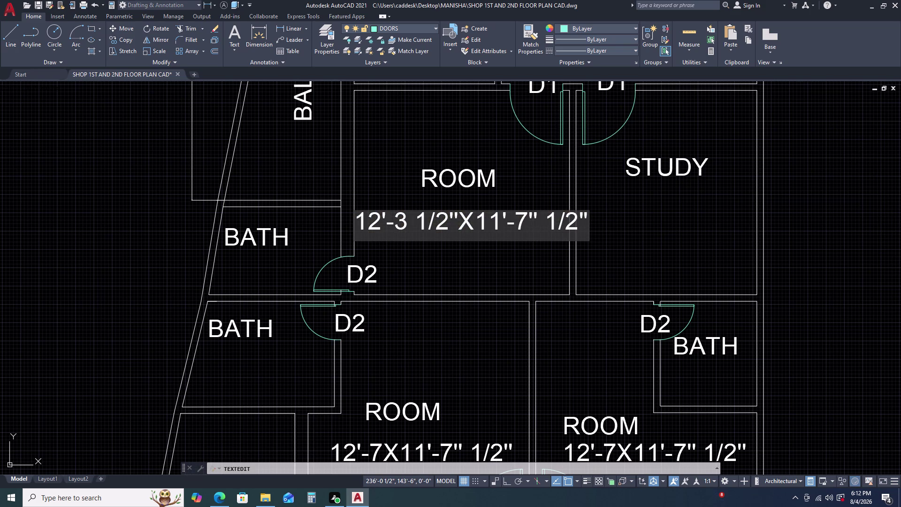
click(541, 216)
click(545, 215)
key(BackSpace)
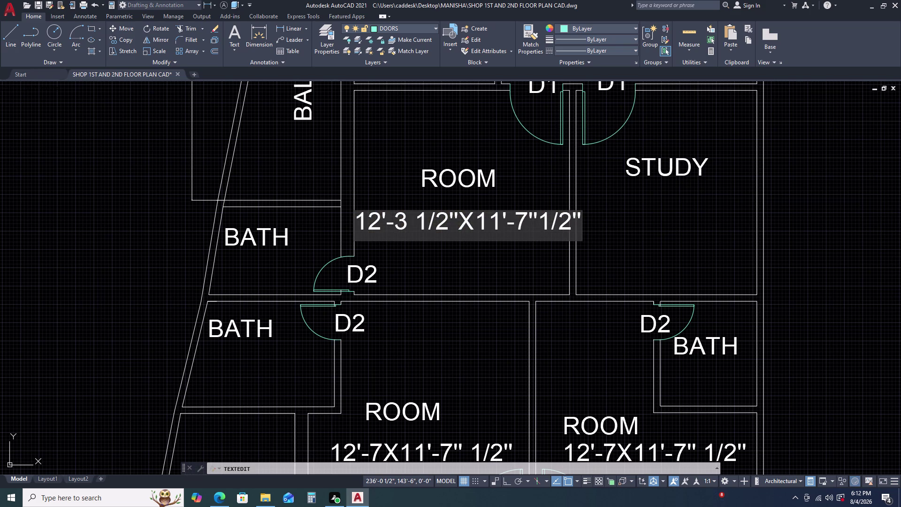
click(415, 216)
key(BackSpace)
click(433, 260)
key(Escape)
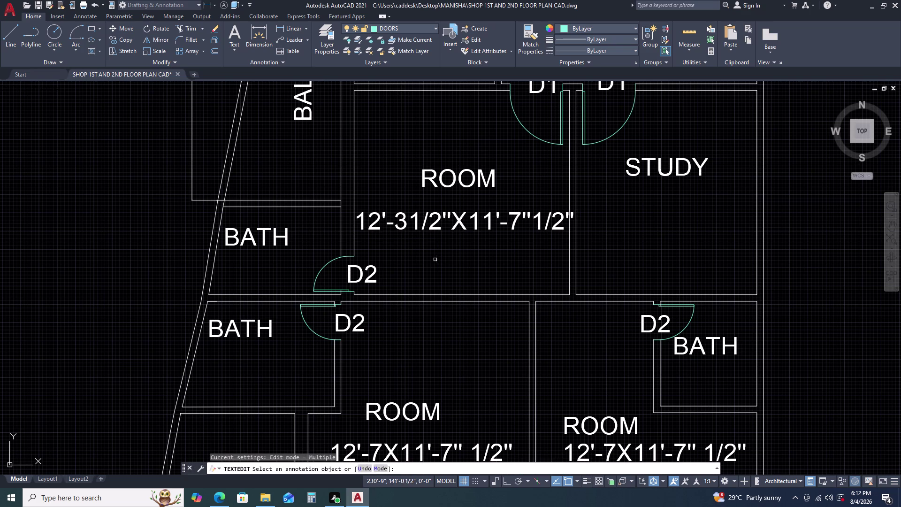
Zoom out to the whole plan, zoom back in, and pick the upper room's size label.
scroll(down, 3)
middle_click(483, 243)
middle_click(482, 243)
middle_drag(448, 249, 437, 253)
middle_click(437, 253)
scroll(up, 3)
scroll(down, 3)
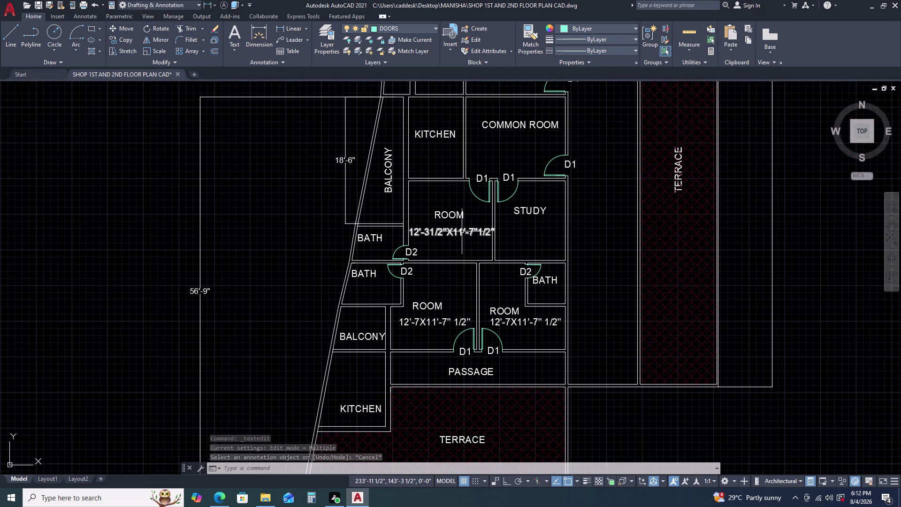
middle_drag(463, 232, 444, 253)
middle_click(442, 254)
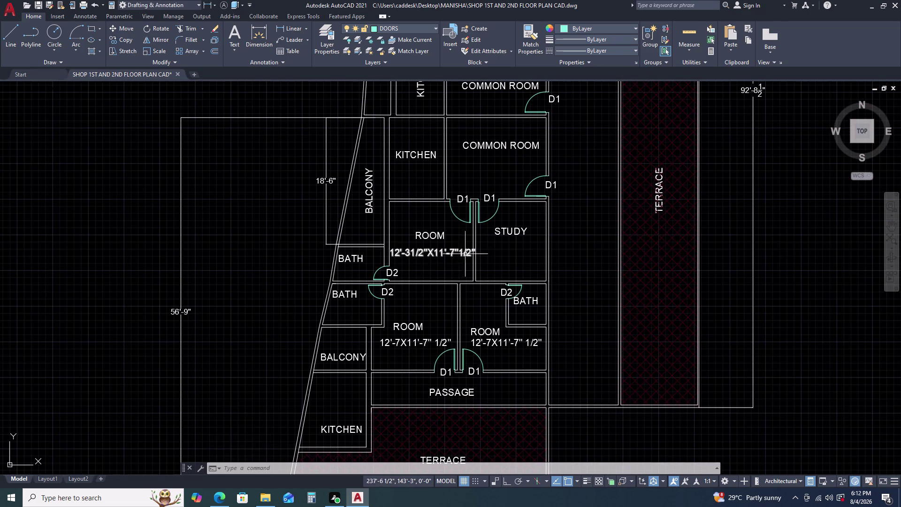
scroll(up, 3)
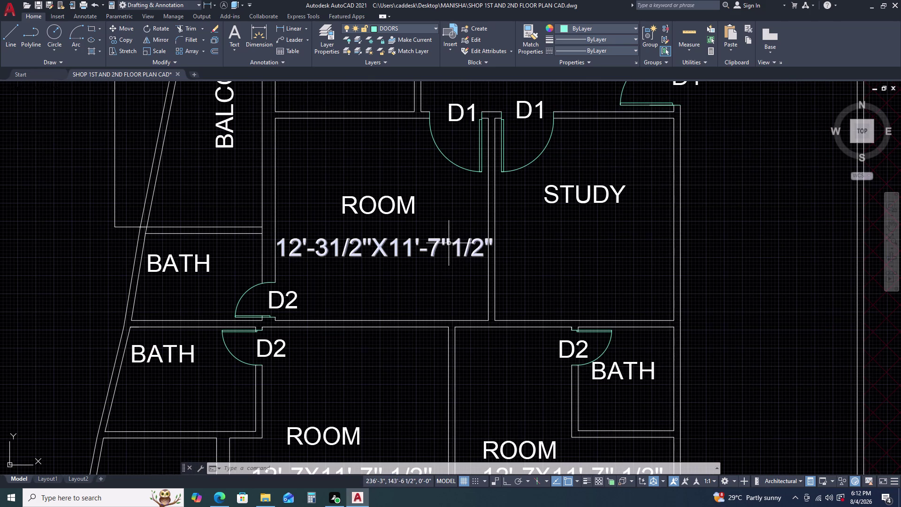
click(449, 243)
Set the upper room's size label text height to 11".
click(541, 203)
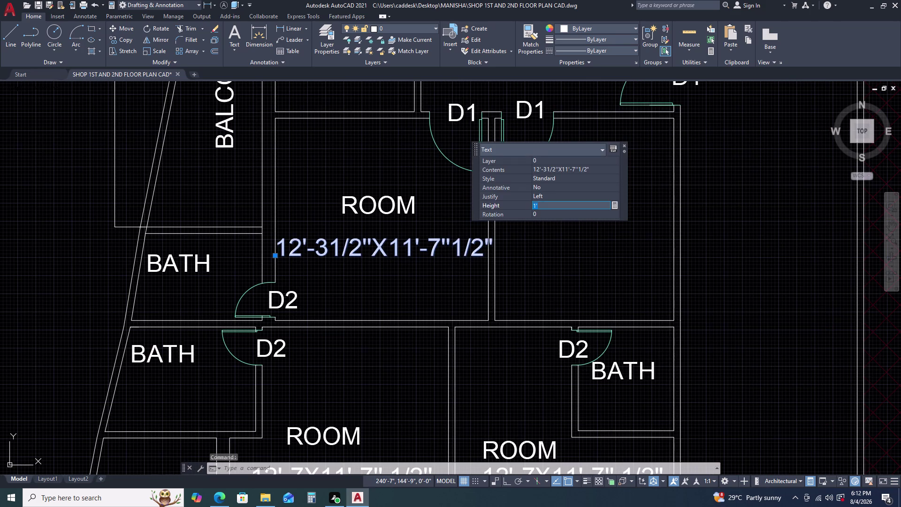
text(11)
key(Return)
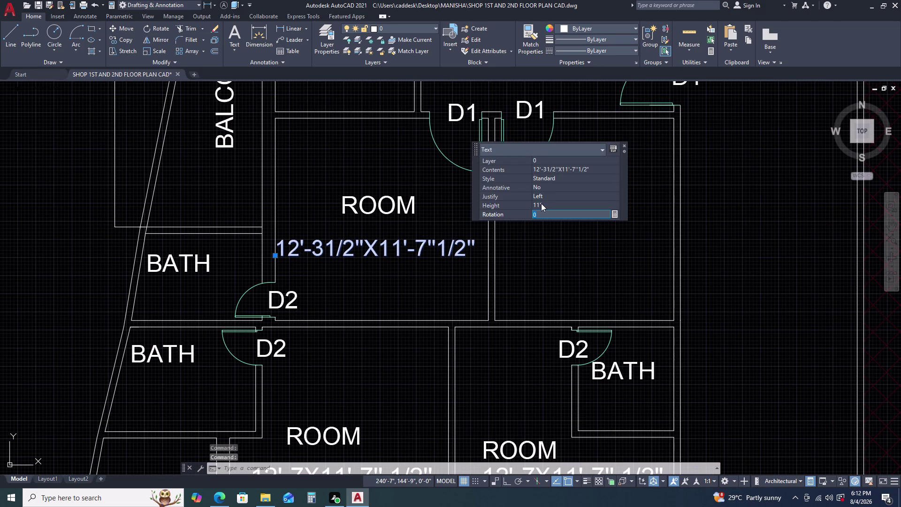
click(573, 275)
key(Escape)
scroll(down, 3)
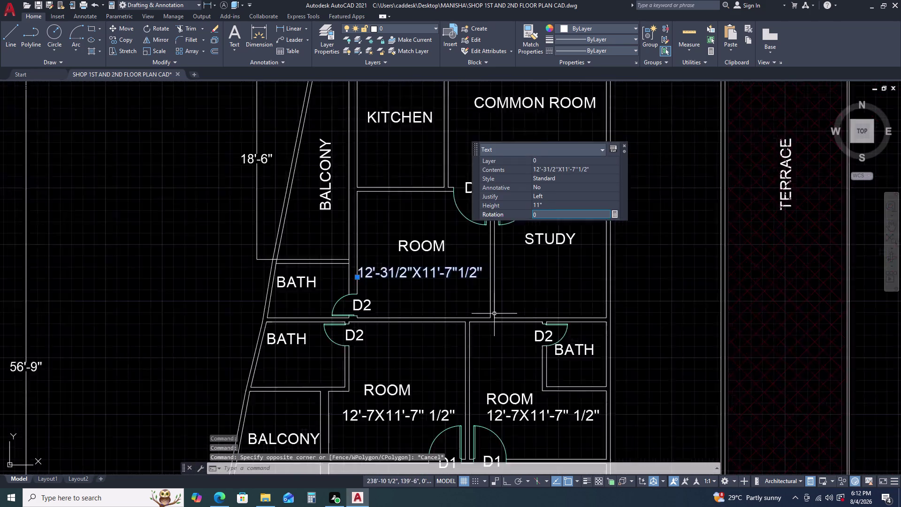
middle_drag(499, 326, 481, 249)
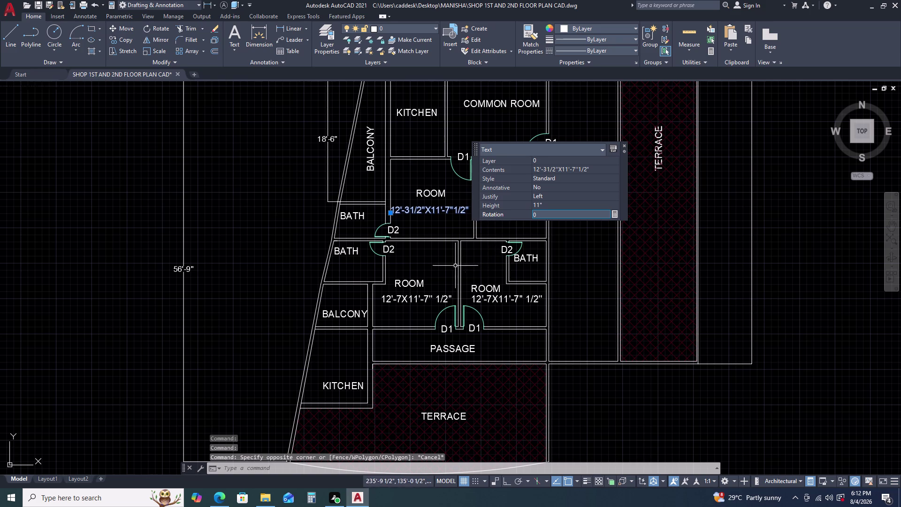
key(Escape)
scroll(up, 3)
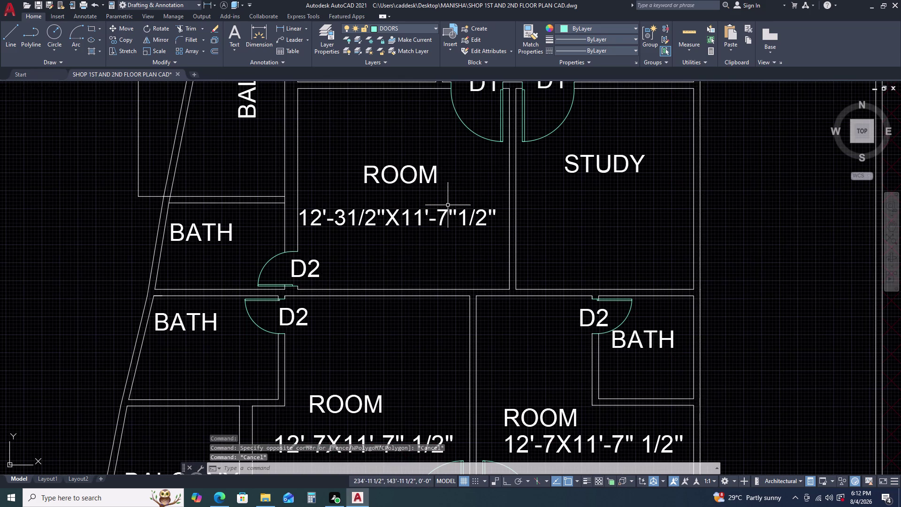
Move the resized label to a new spot beneath the ROOM label.
click(447, 205)
click(408, 244)
key(m)
key(space)
click(472, 229)
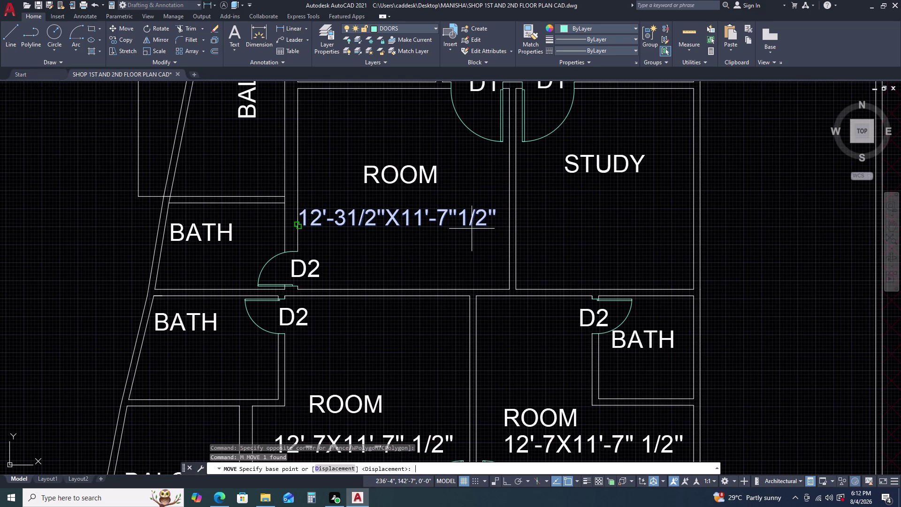
click(470, 230)
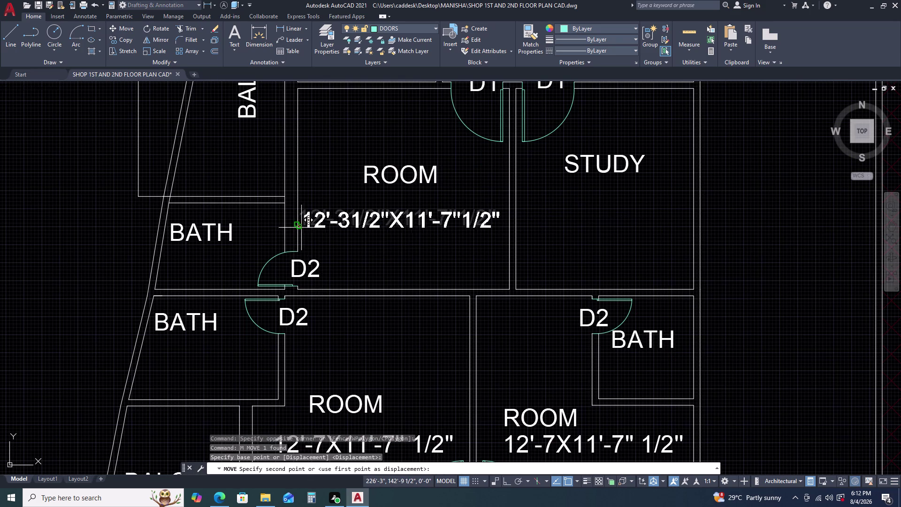
click(302, 227)
key(Escape)
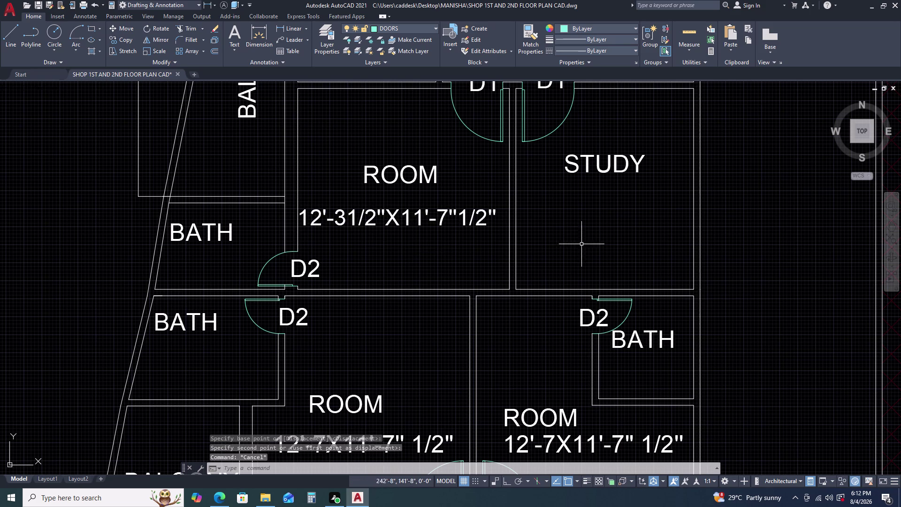
scroll(down, 3)
middle_drag(601, 261, 564, 211)
Use MA to copy the upper room label's formatting onto the lower-left room's size label.
text(M)
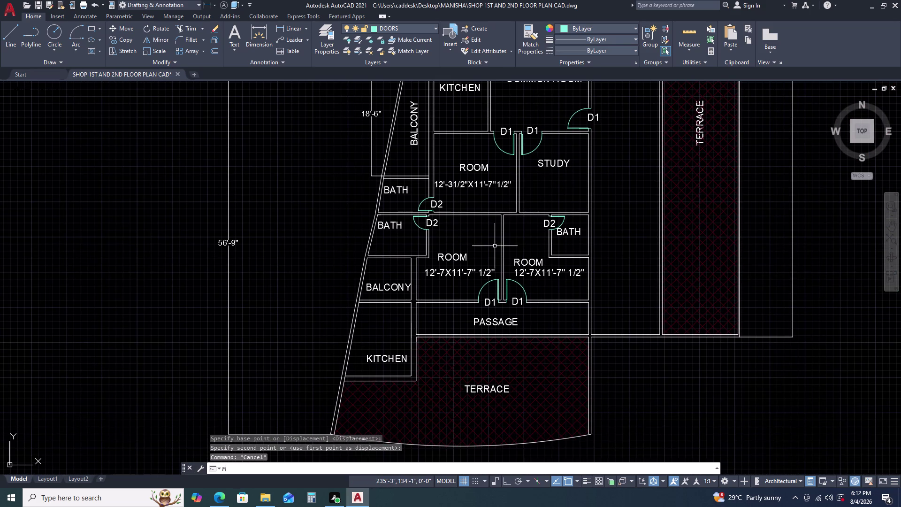
text(A)
key(space)
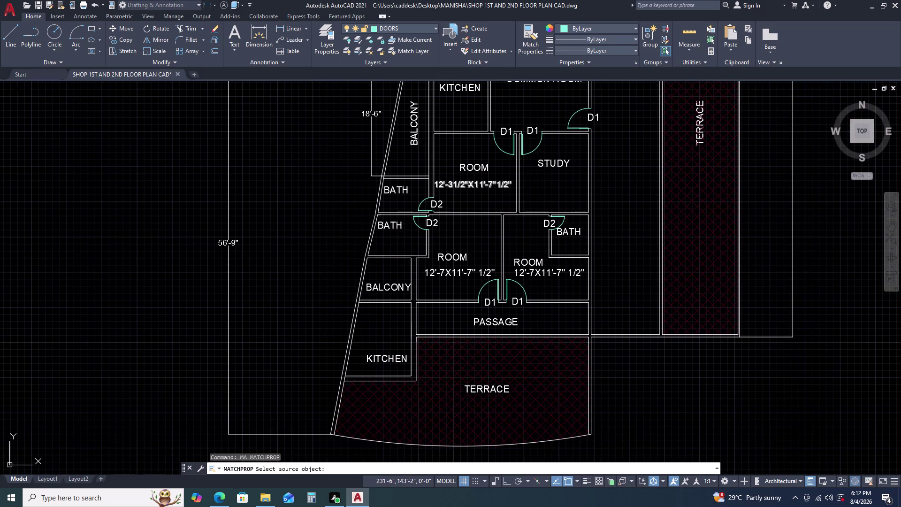
double_click(469, 184)
click(454, 273)
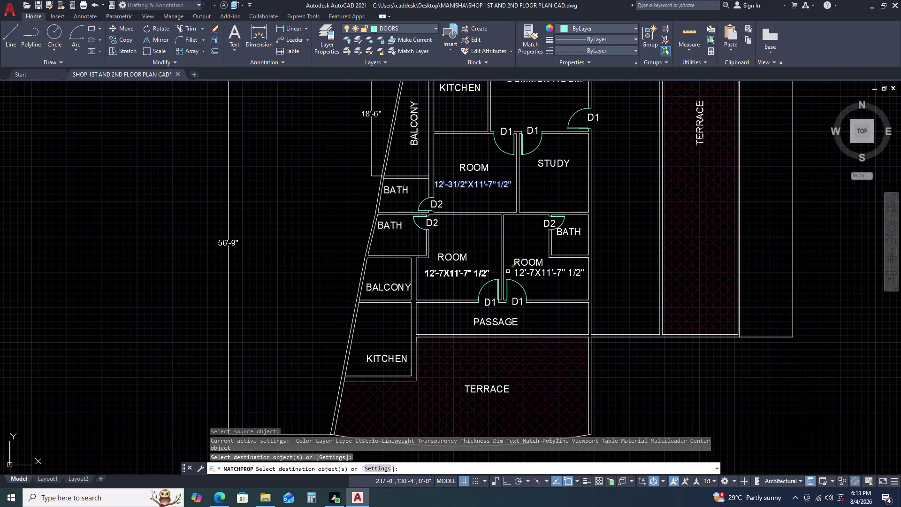
click(523, 271)
key(Escape)
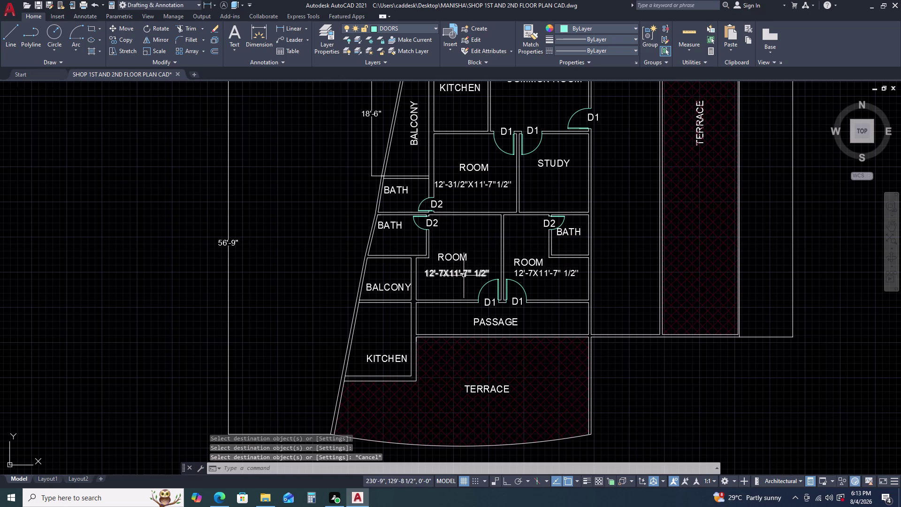
scroll(up, 3)
scroll(down, 3)
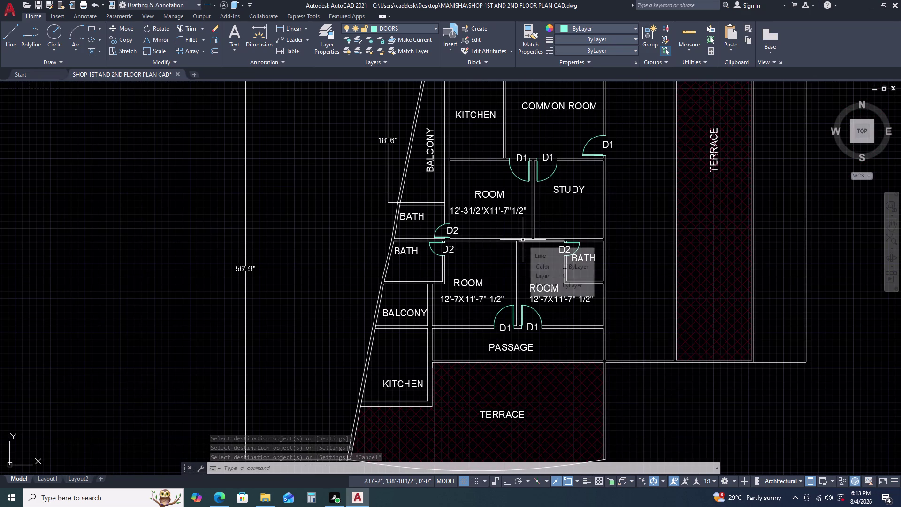
click(509, 207)
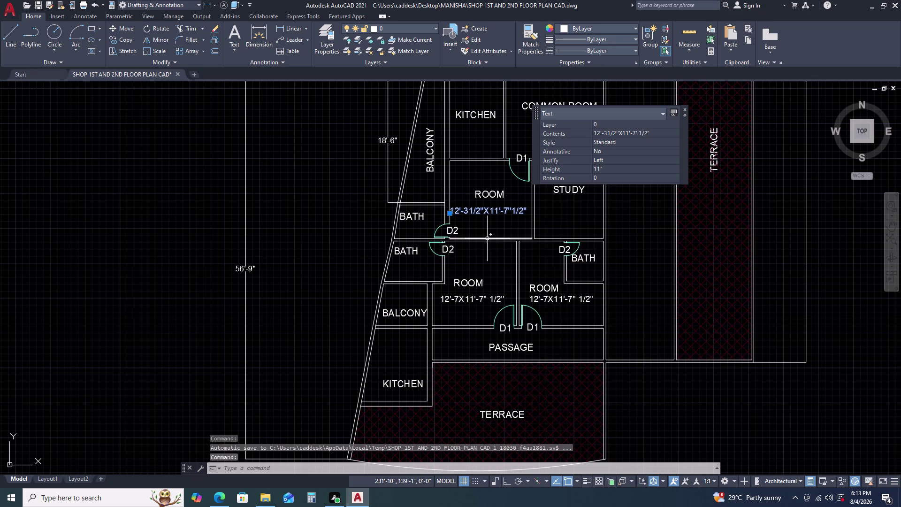
Copy the ROOM's 12'-31/2"X11'-7"1/2" size label to beneath the STUDY name.
key(Escape)
click(514, 213)
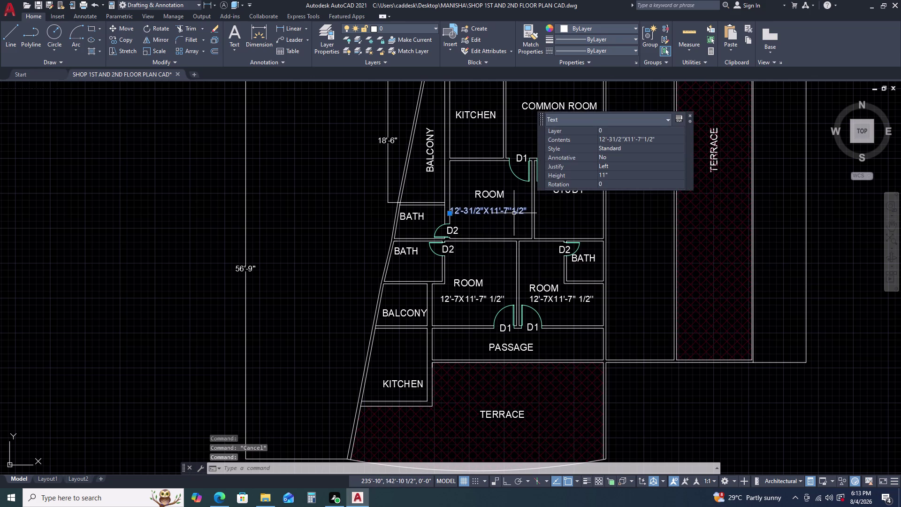
text(CO)
key(space)
click(514, 213)
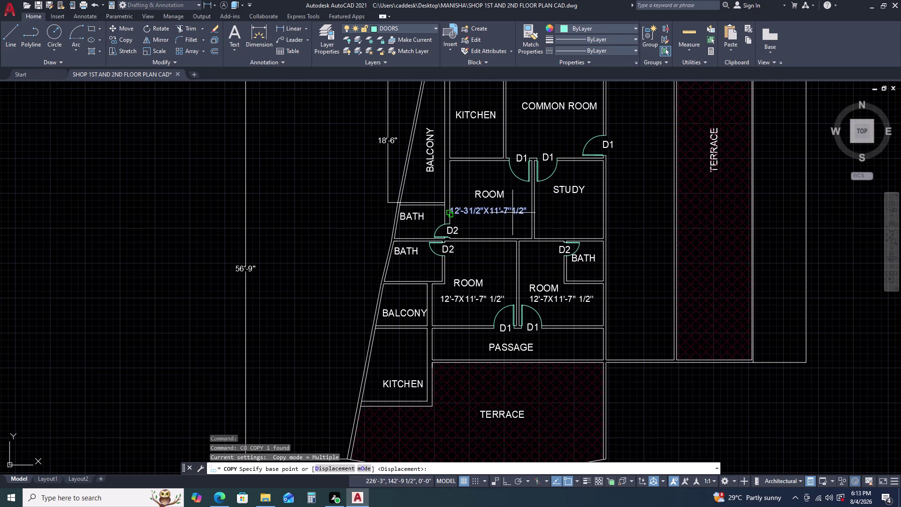
click(491, 212)
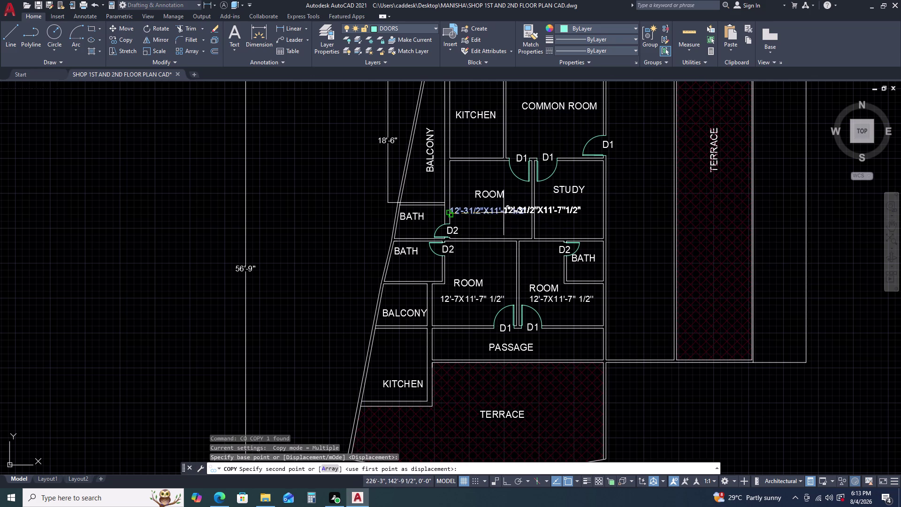
scroll(up, 3)
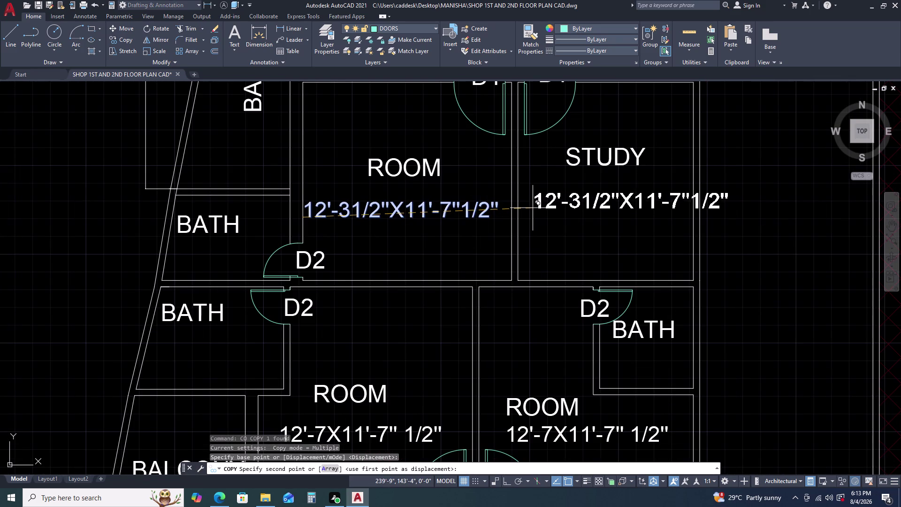
click(533, 208)
key(Escape)
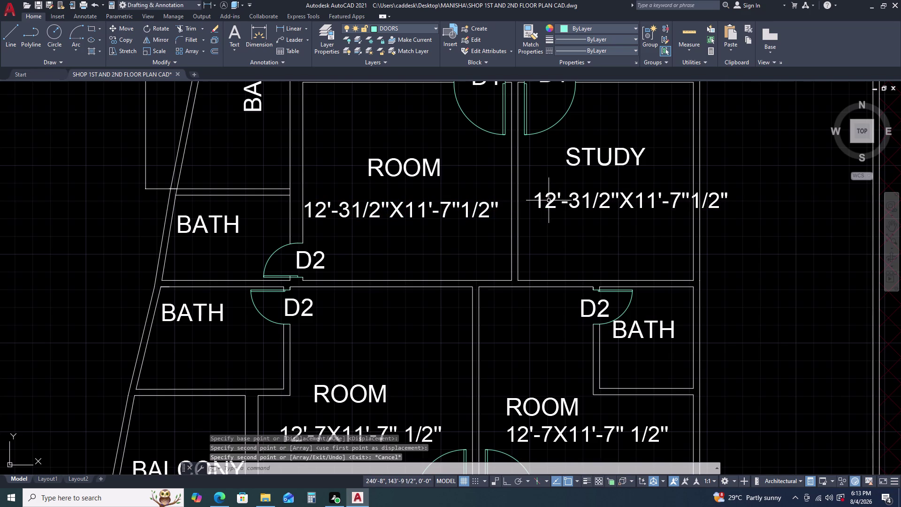
double_click(548, 200)
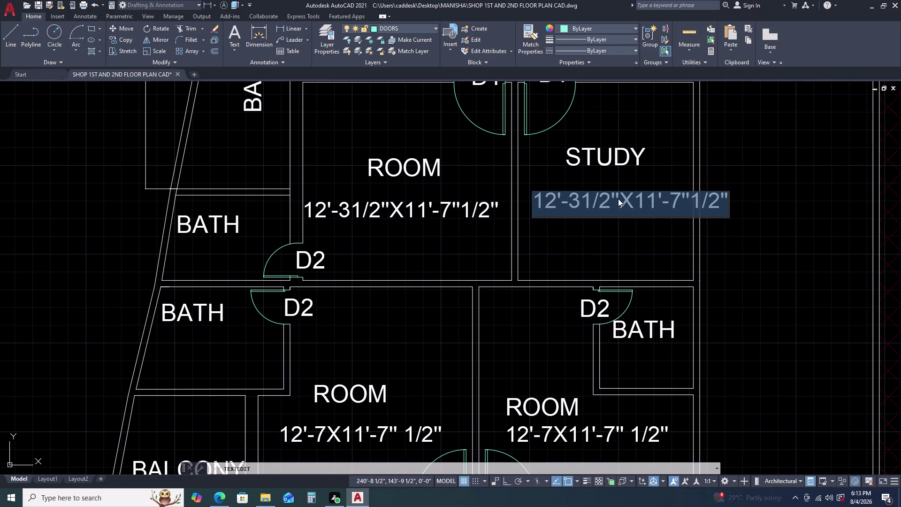
Change the copied label's width to 10' so it reads 10'-31/2"X11'-7"1/2".
click(563, 198)
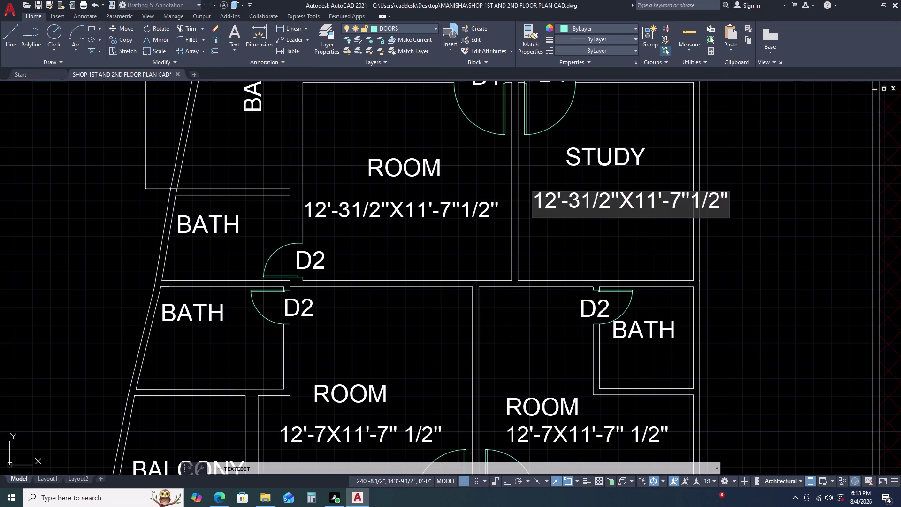
key(BackSpace)
key(BackSpace)
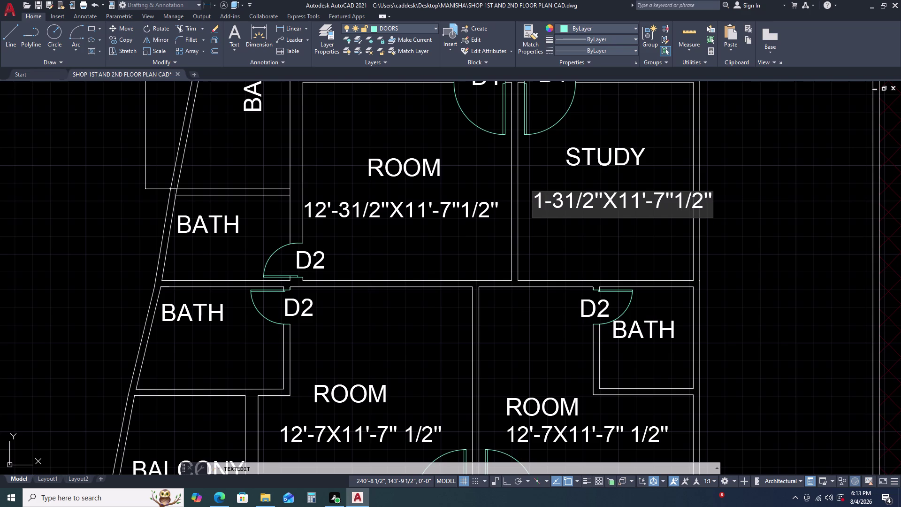
text(0')
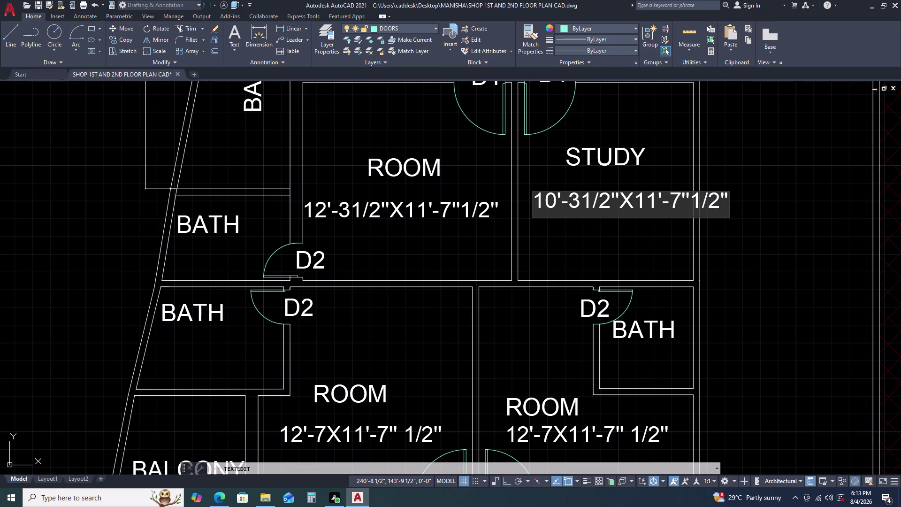
click(595, 252)
key(Escape)
Shift the STUDY size label slightly left.
click(598, 201)
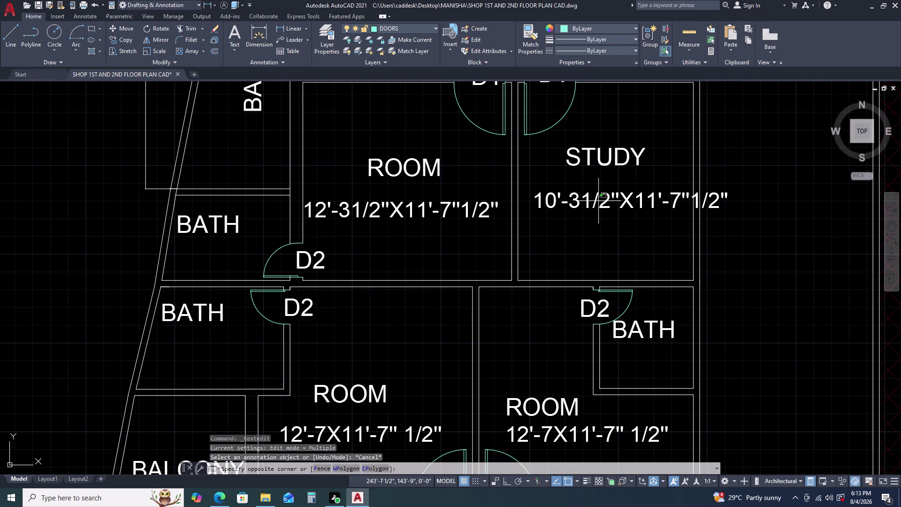
click(540, 207)
click(531, 209)
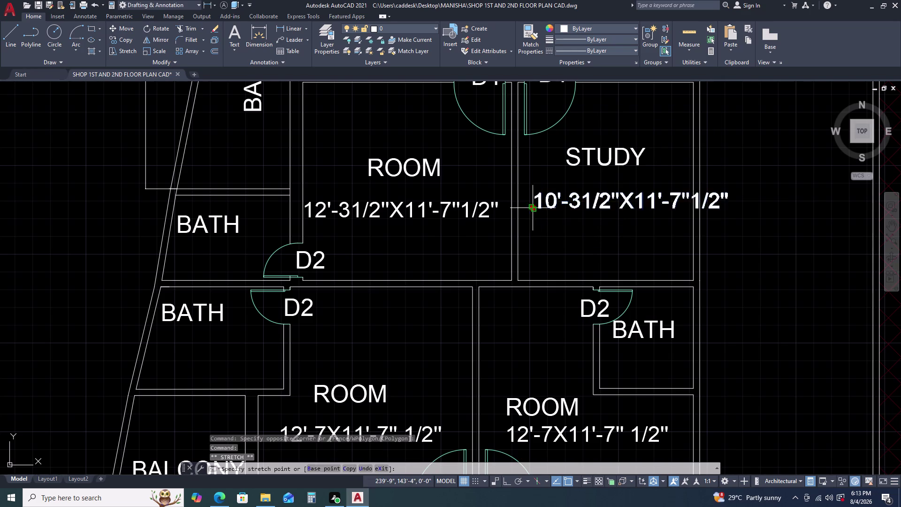
click(518, 209)
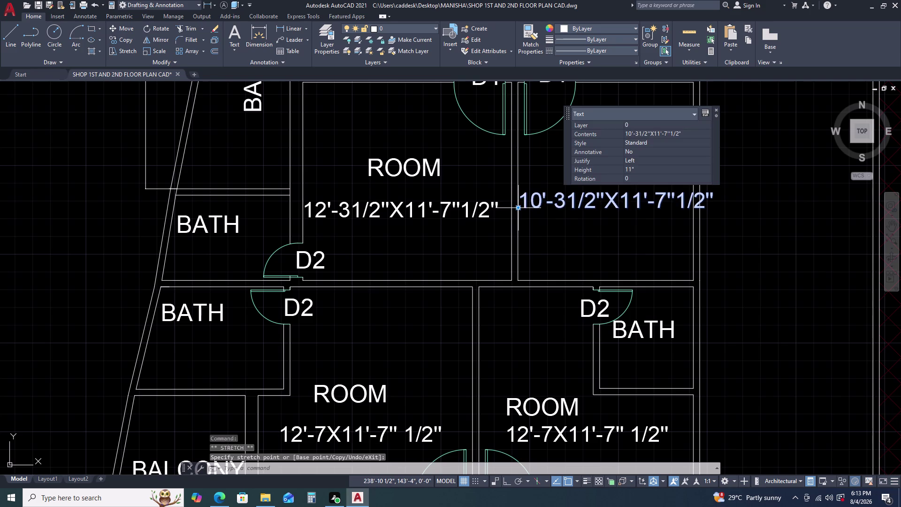
Set the STUDY size label's text height to 10".
click(641, 169)
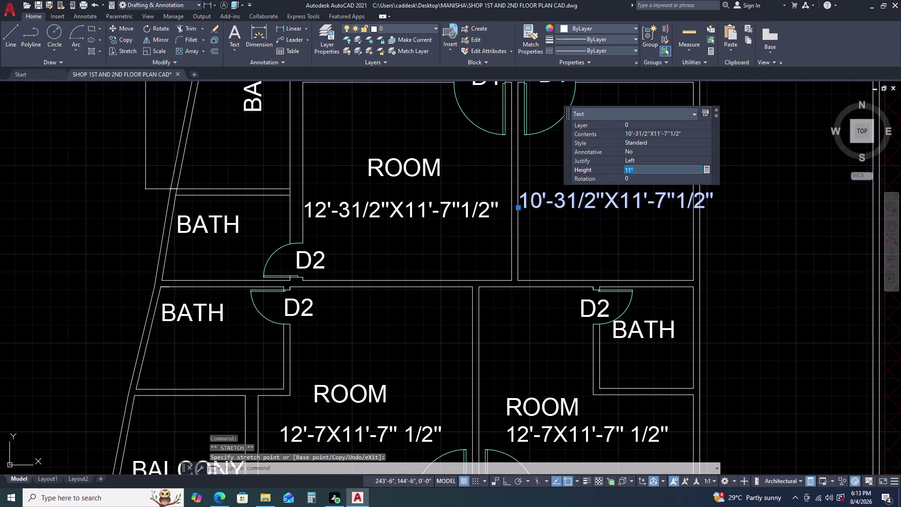
key(1)
key(Return)
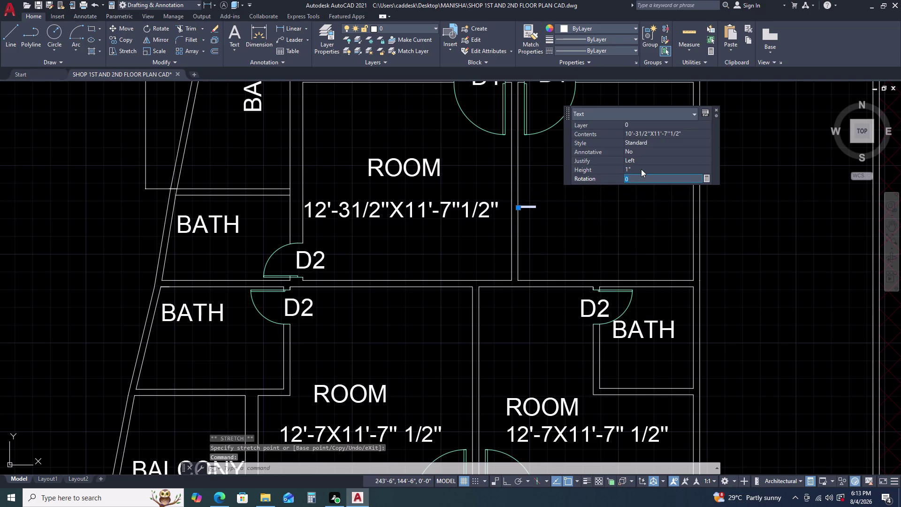
click(641, 168)
text(10)
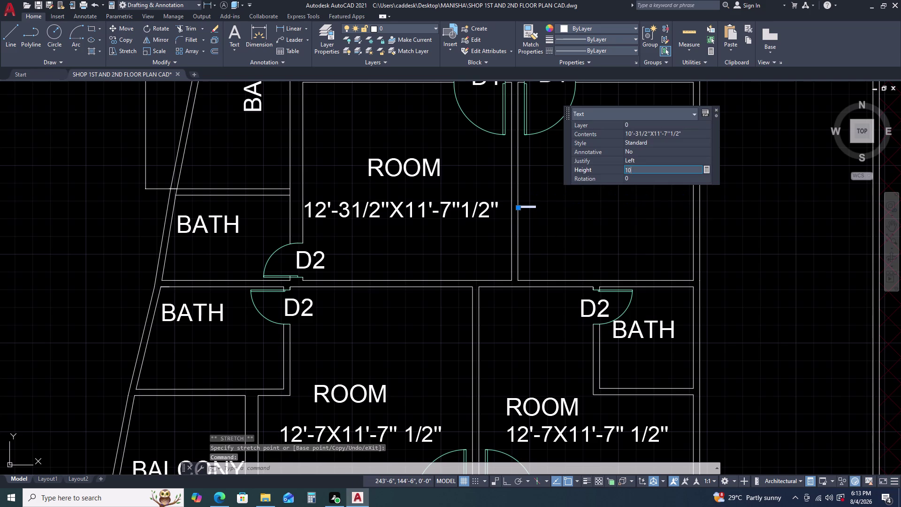
key(Return)
click(633, 223)
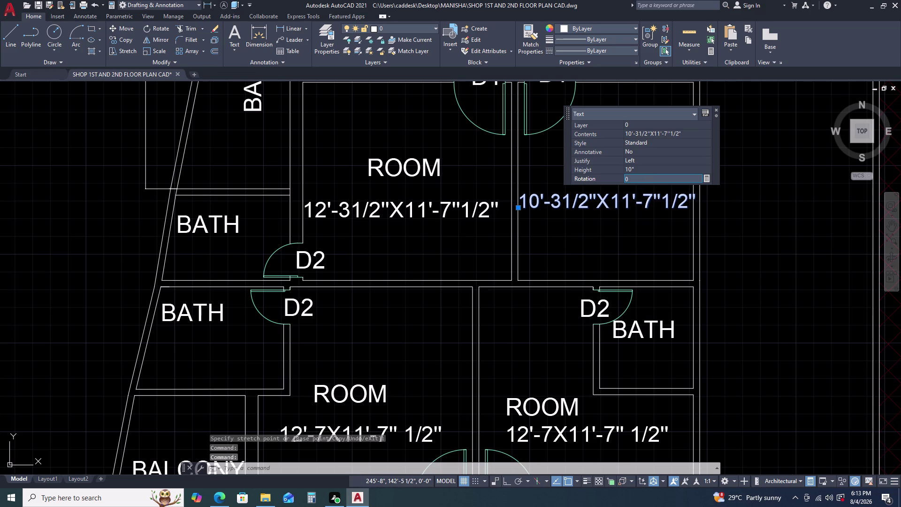
key(Escape)
key(Escape)
click(630, 200)
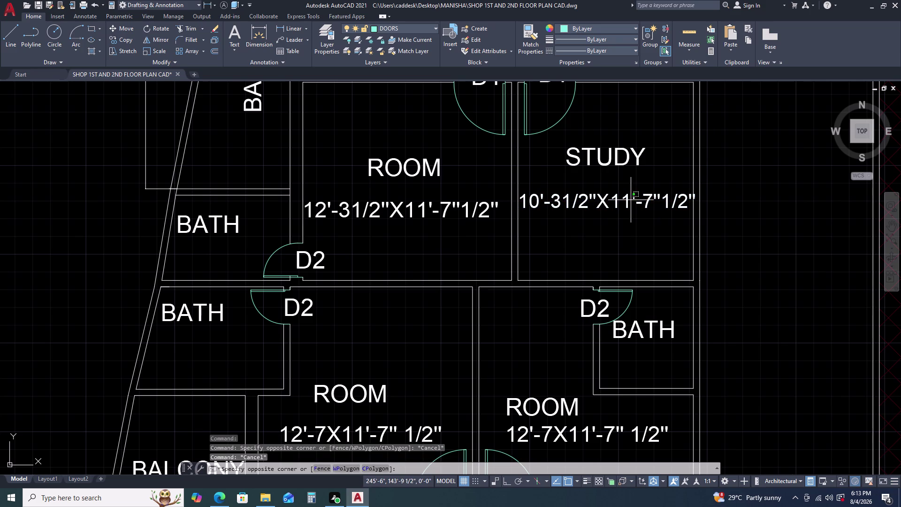
Use MA to apply the STUDY label's formatting to the ROOM and lower room size labels.
click(573, 209)
key(m)
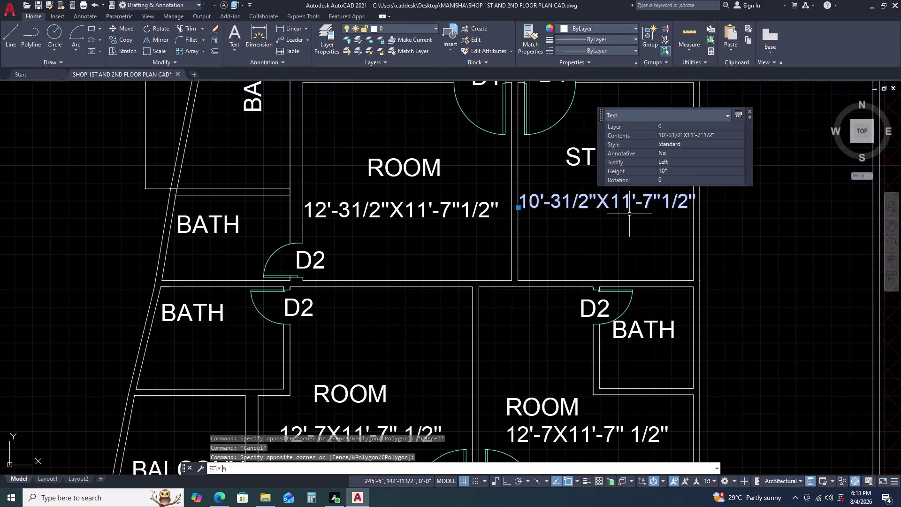
text(A)
key(space)
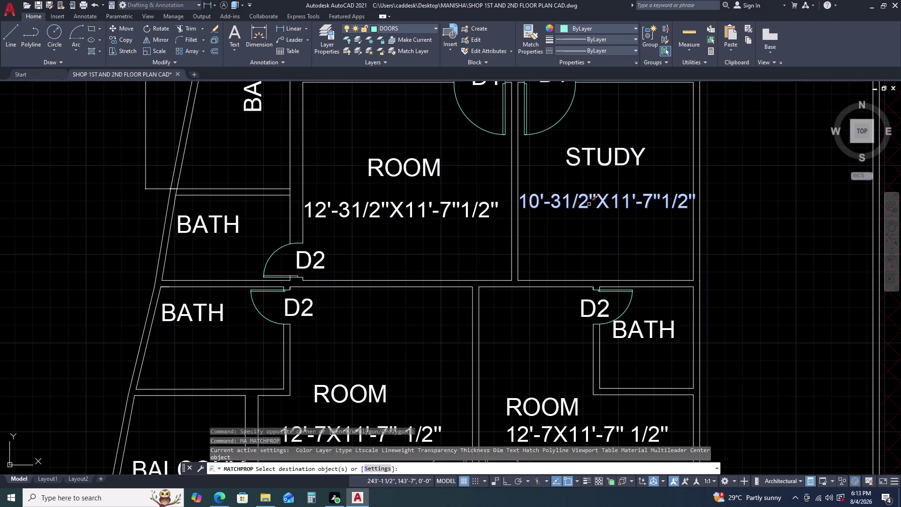
click(589, 204)
click(477, 211)
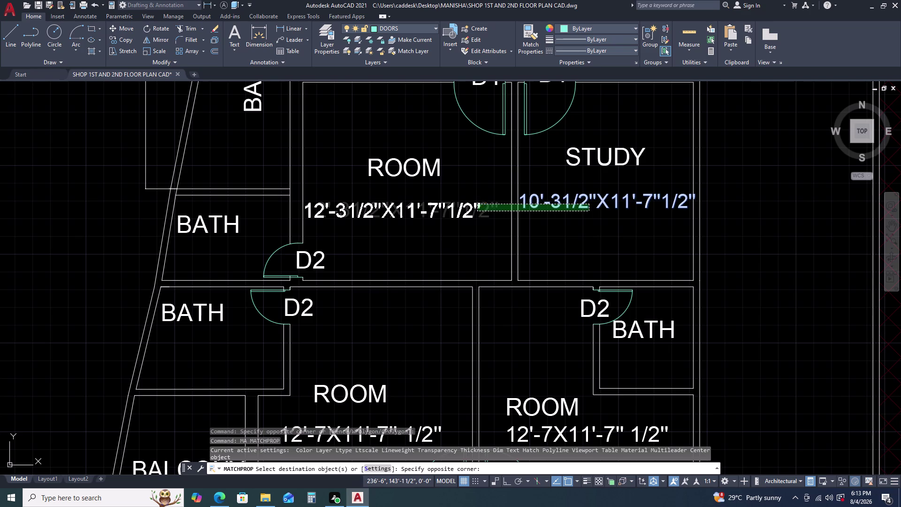
scroll(down, 3)
scroll(up, 3)
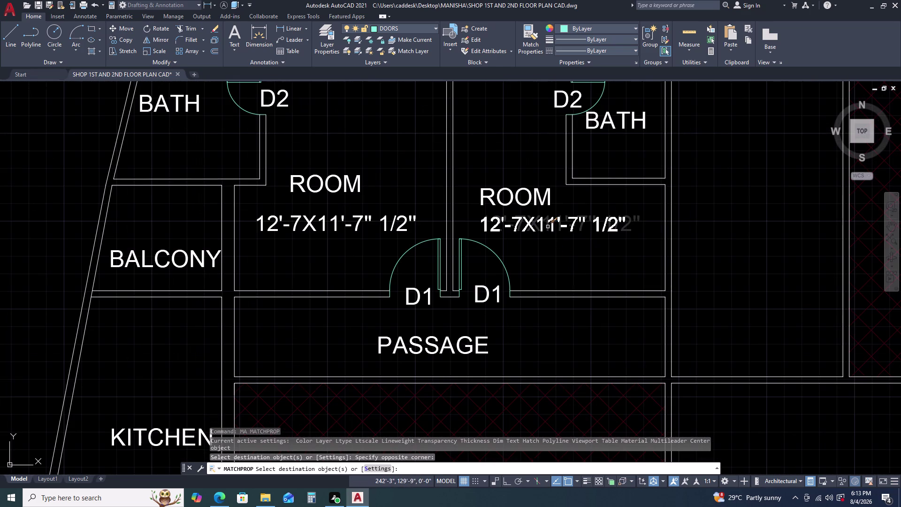
click(547, 226)
click(403, 221)
scroll(down, 3)
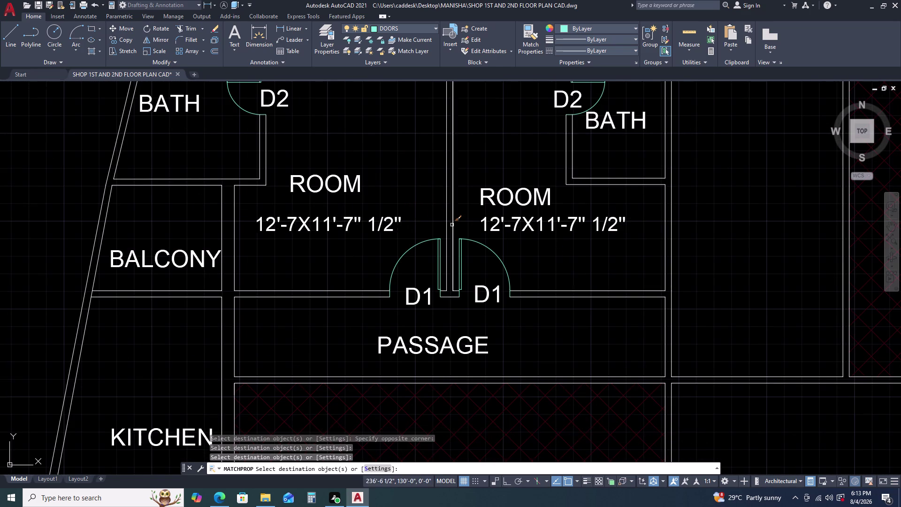
scroll(down, 3)
key(Escape)
scroll(up, 3)
middle_drag(461, 163, 463, 203)
middle_click(463, 203)
scroll(down, 3)
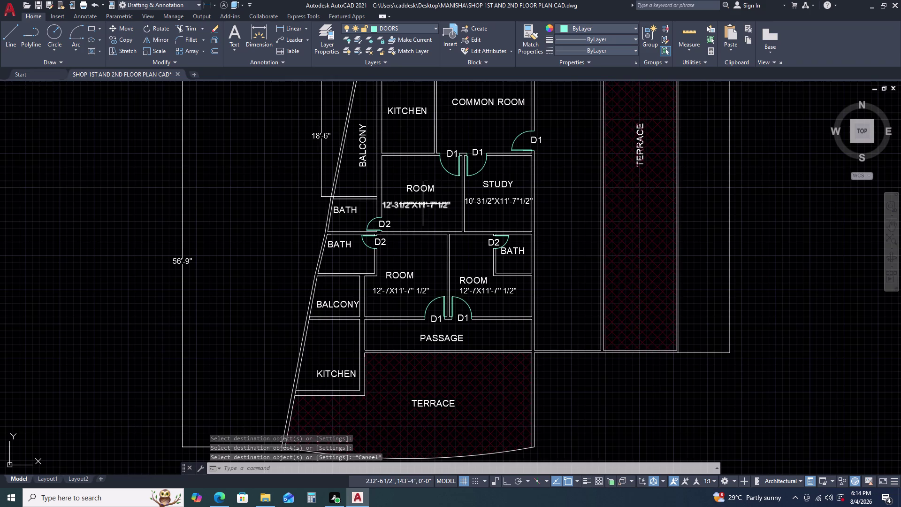
scroll(up, 3)
Move the STUDY name slightly lower inside the study.
click(608, 141)
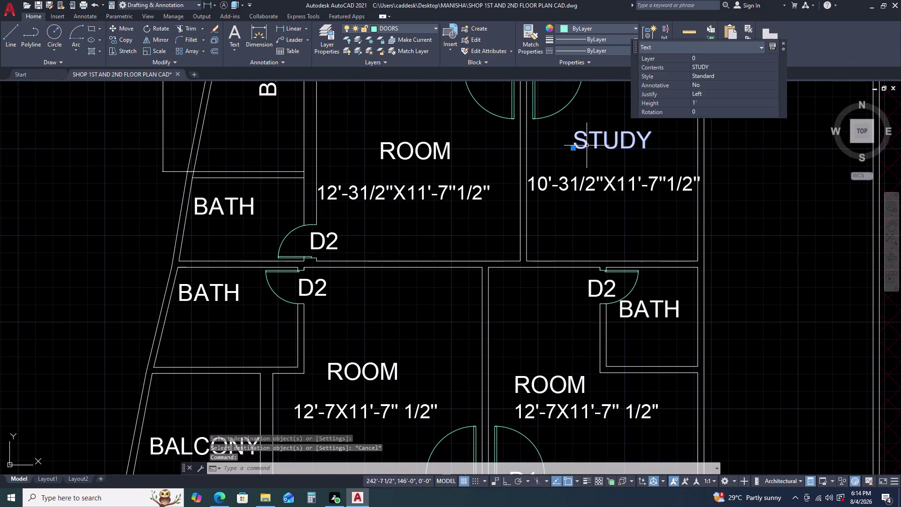
text(M)
key(space)
click(582, 151)
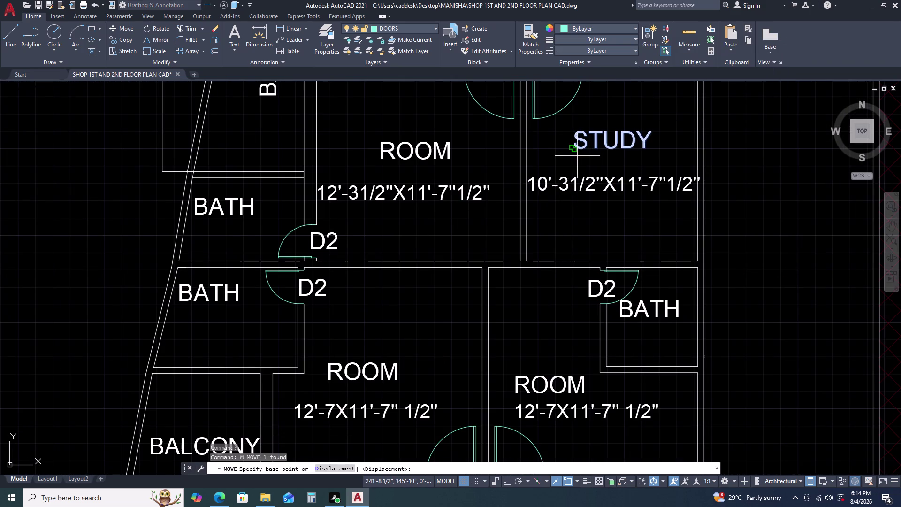
click(574, 150)
click(568, 158)
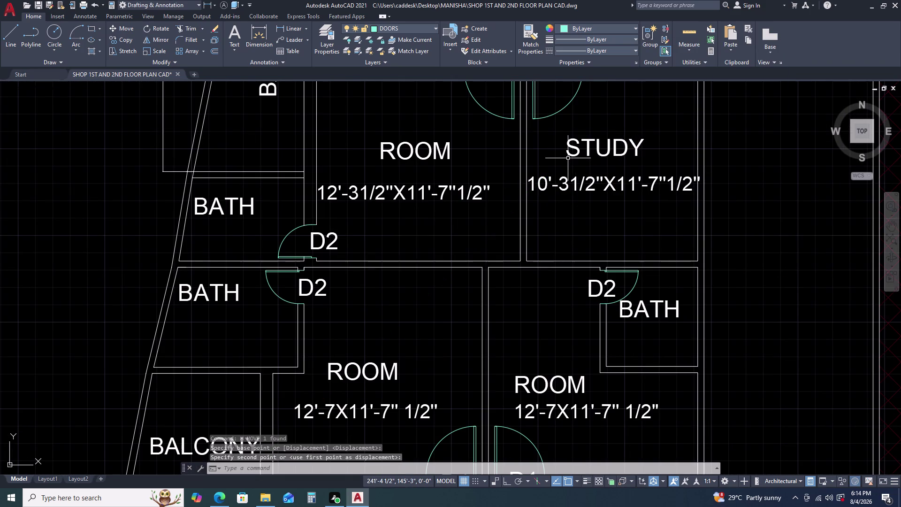
Move the STUDY size label to a new position below the name.
click(575, 181)
text(M)
key(space)
click(561, 201)
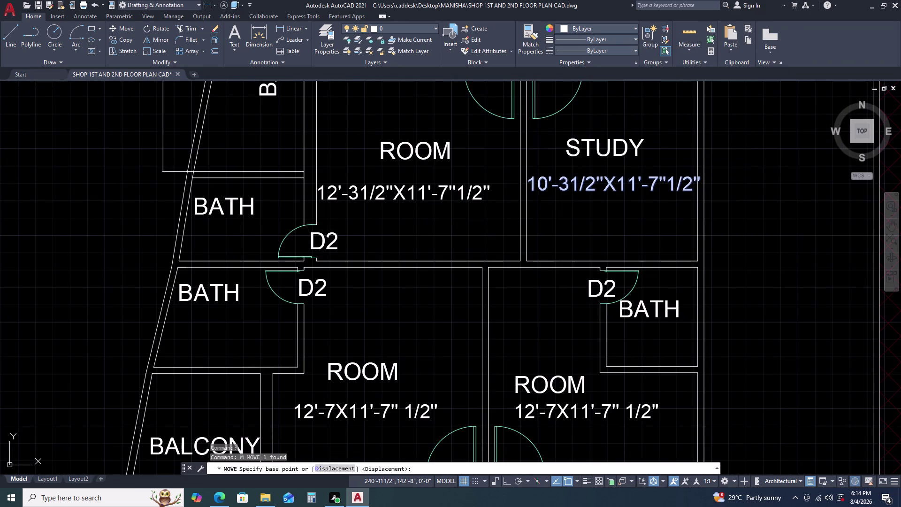
click(560, 197)
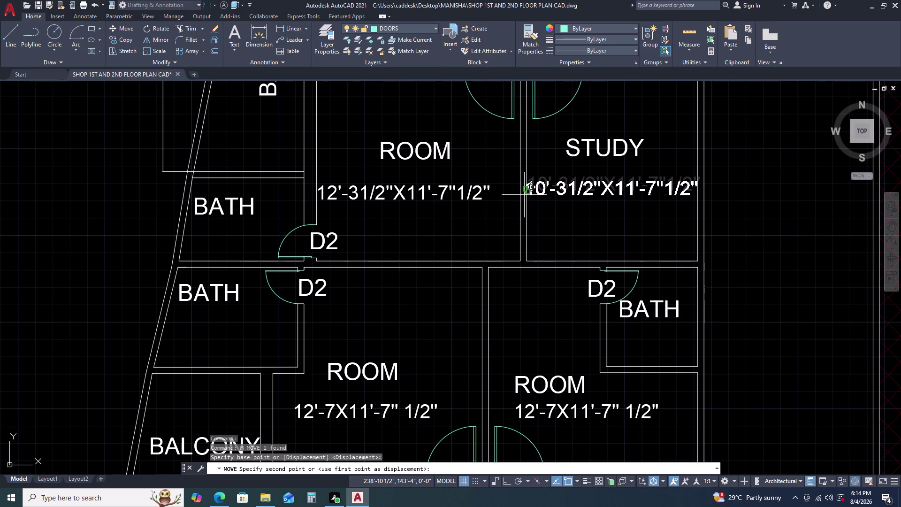
click(524, 195)
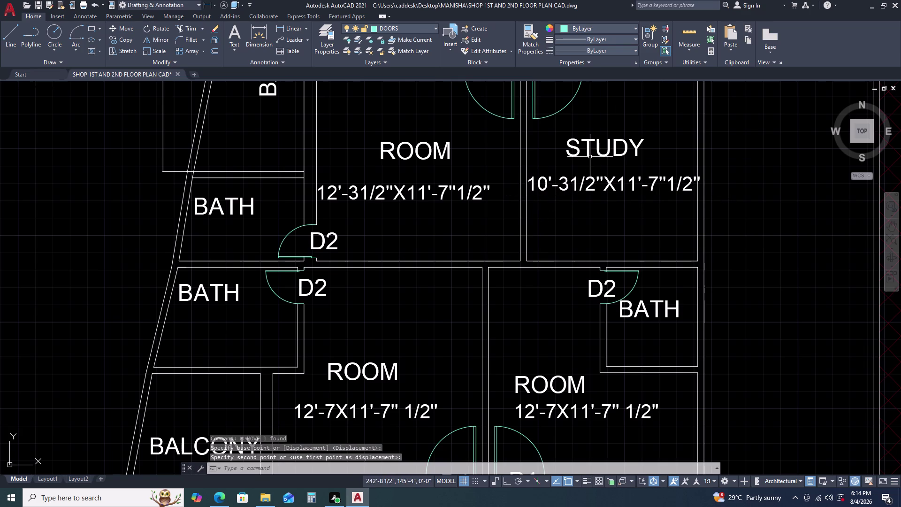
Nudge the STUDY size label down a little further.
drag(586, 165, 582, 171)
click(565, 207)
text(M)
key(space)
click(566, 207)
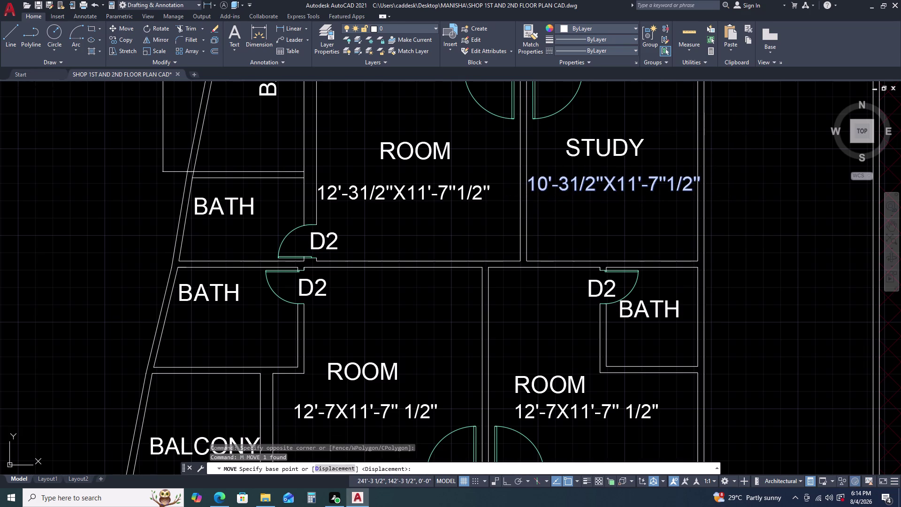
click(568, 210)
click(567, 219)
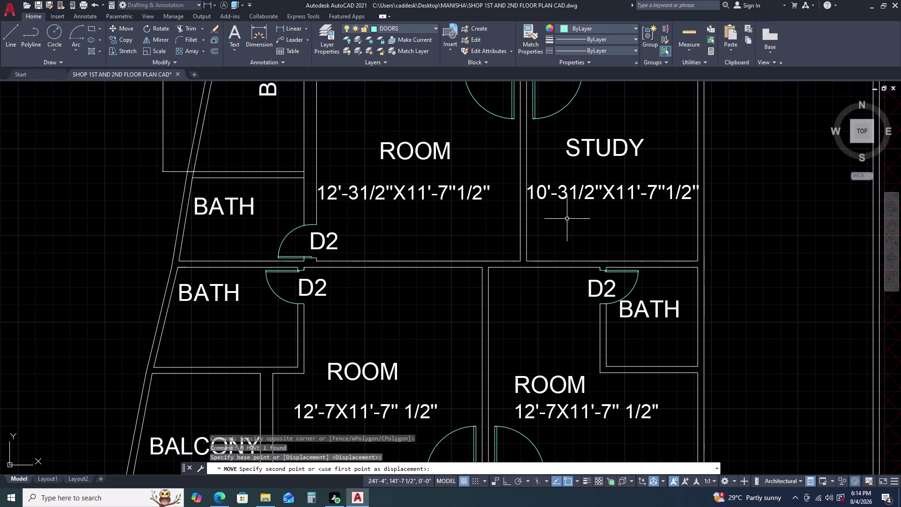
scroll(down, 3)
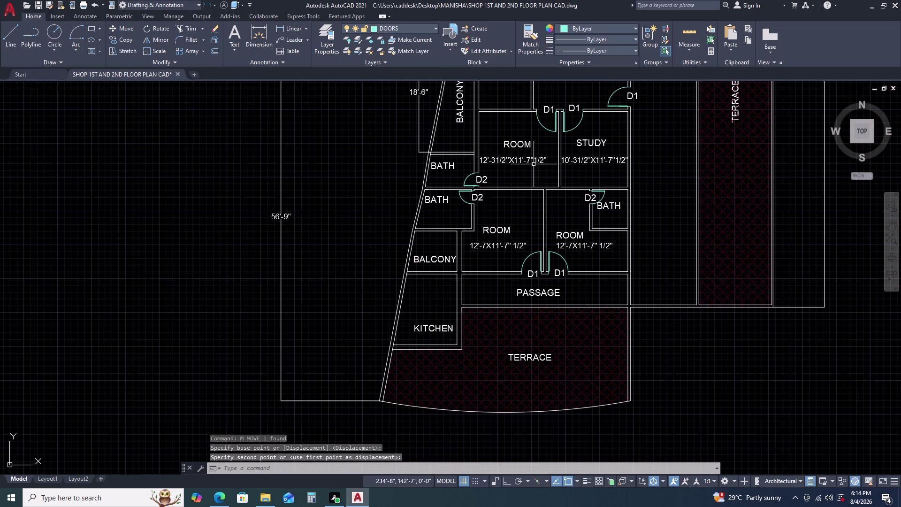
click(532, 159)
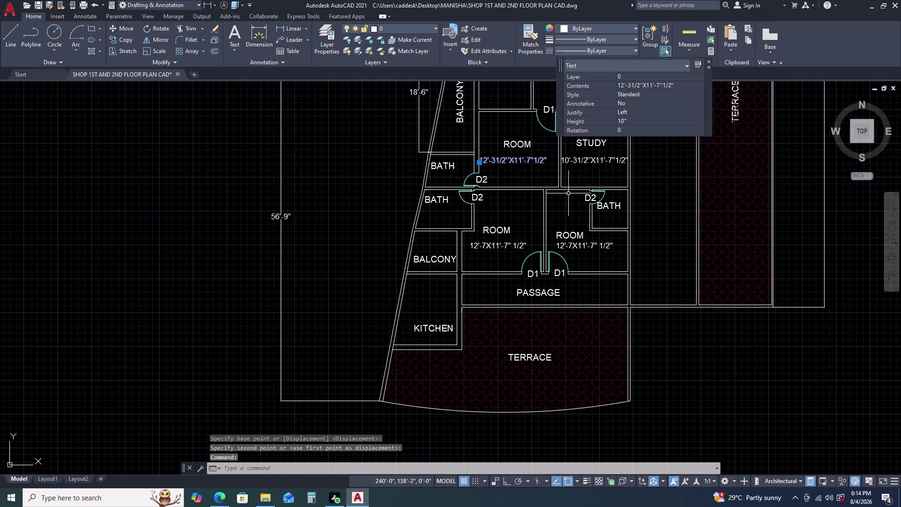
Copy the room's 12'-31/2"X11'-7"1/2" size note beneath the lower COMMON ROOM label.
text(CO)
key(space)
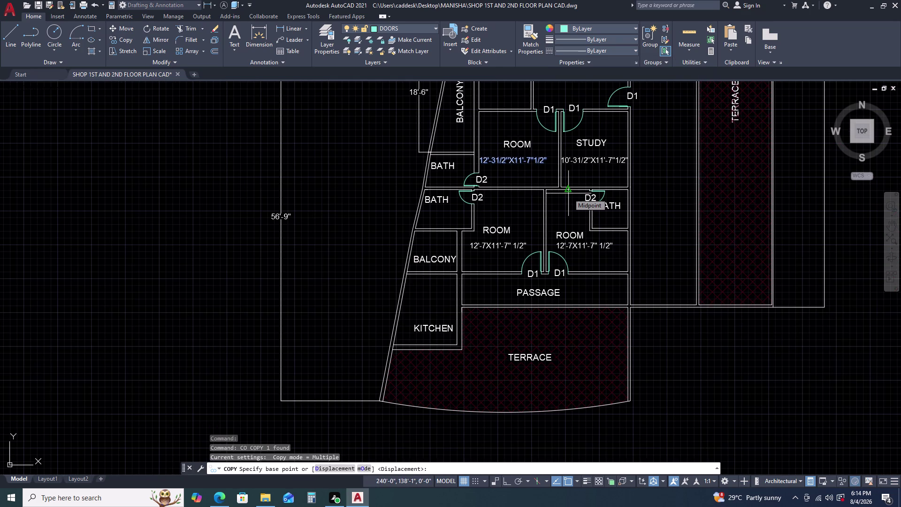
click(538, 162)
scroll(down, 3)
middle_drag(532, 130, 473, 210)
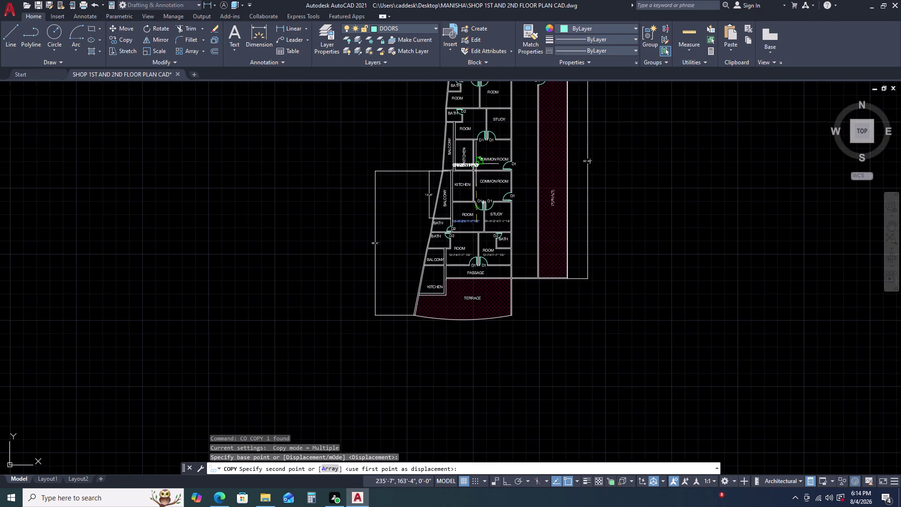
scroll(up, 3)
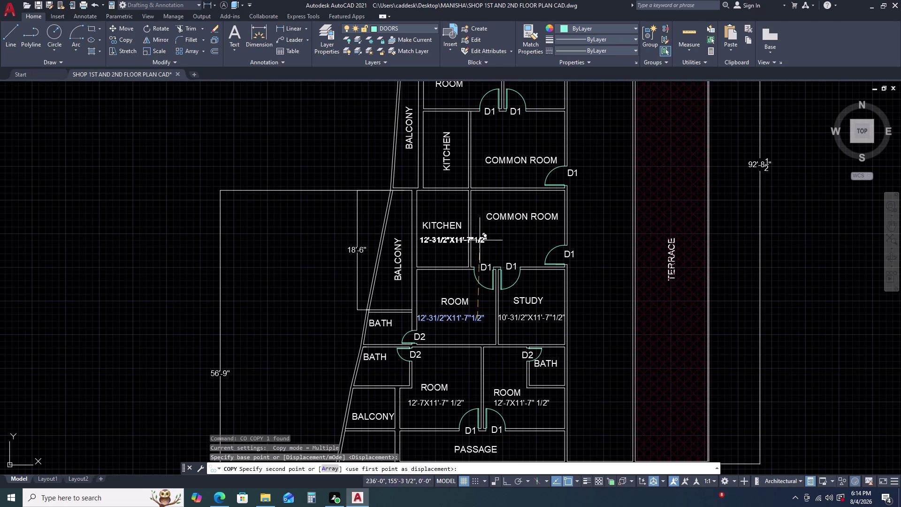
click(542, 238)
key(Escape)
triple_click(509, 237)
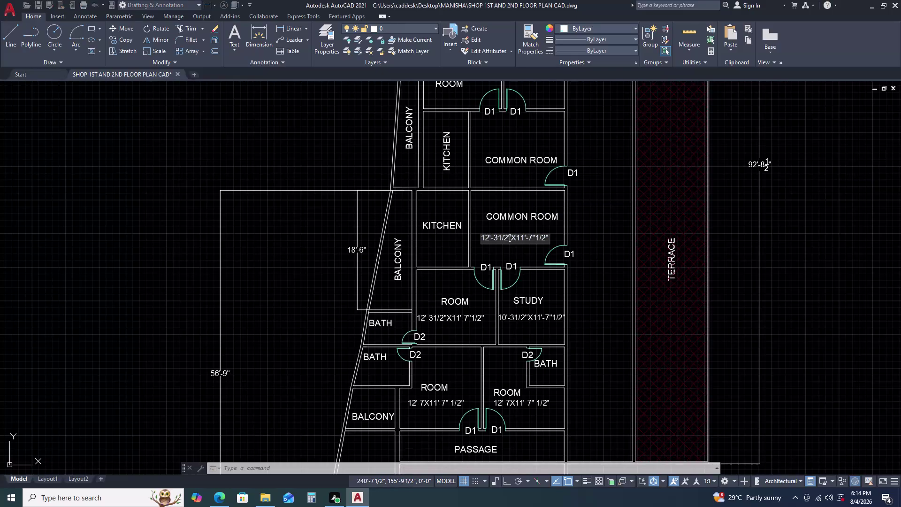
Replace the copied note's contents with 14'-1/2X11'-10"1/2".
double_click(510, 237)
triple_click(510, 237)
click(509, 237)
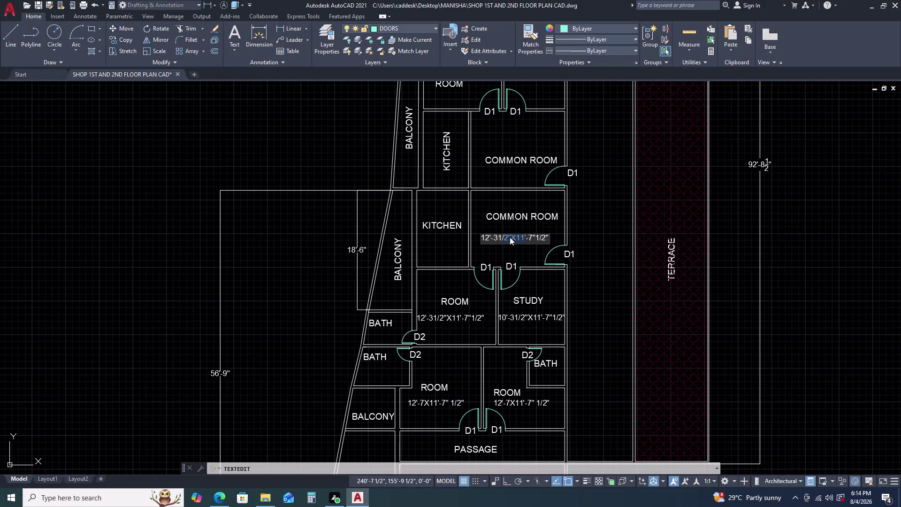
click(509, 236)
text(14')
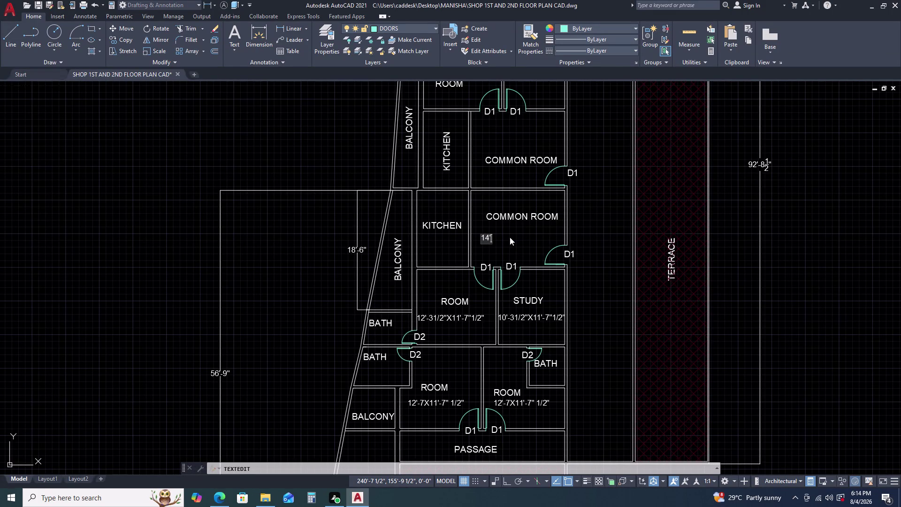
key(minus)
text(1/)
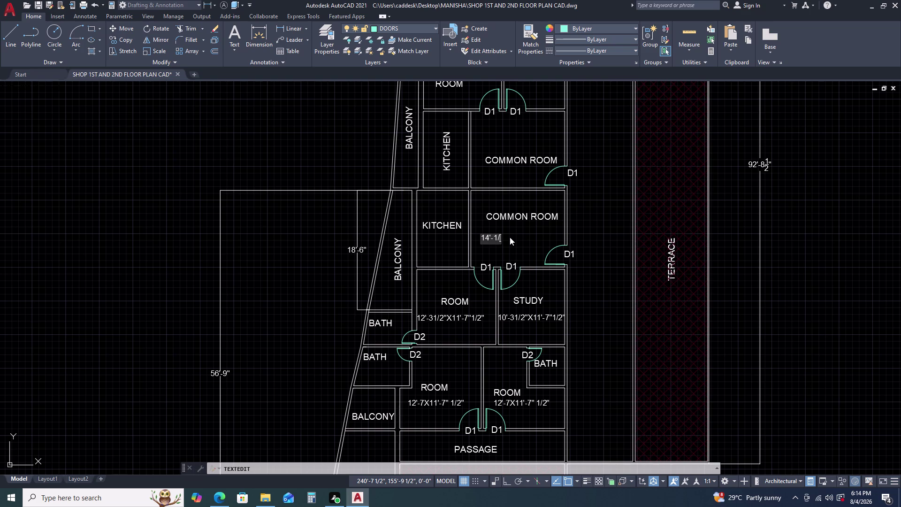
text(2)
text(X11')
text(-10)
text('')
text(1/)
text(2'')
click(587, 227)
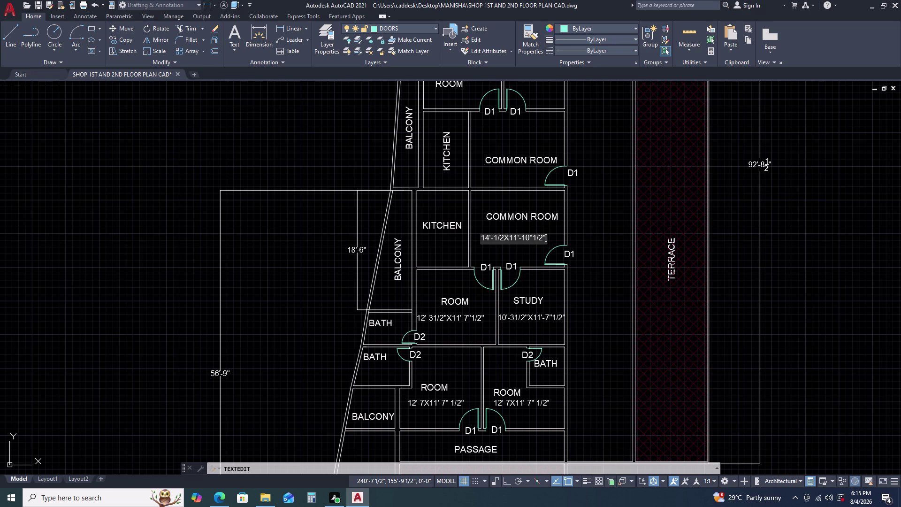
key(Escape)
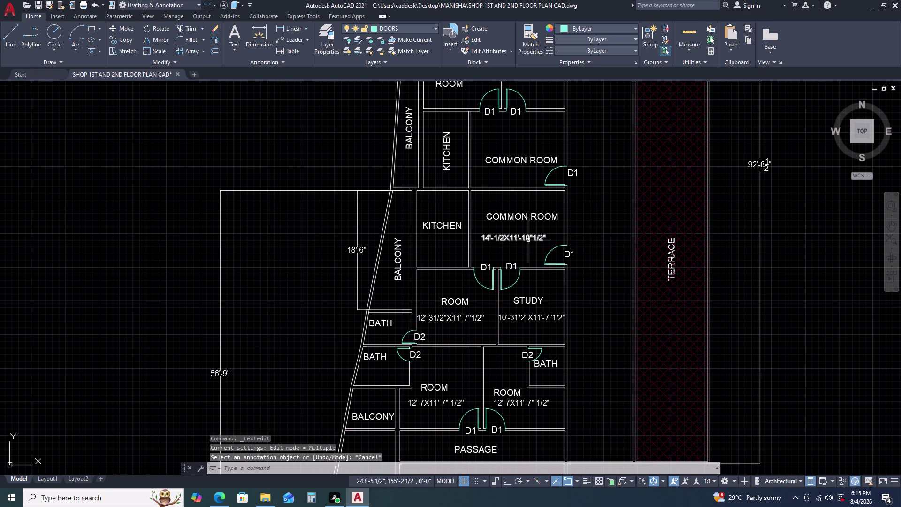
click(528, 240)
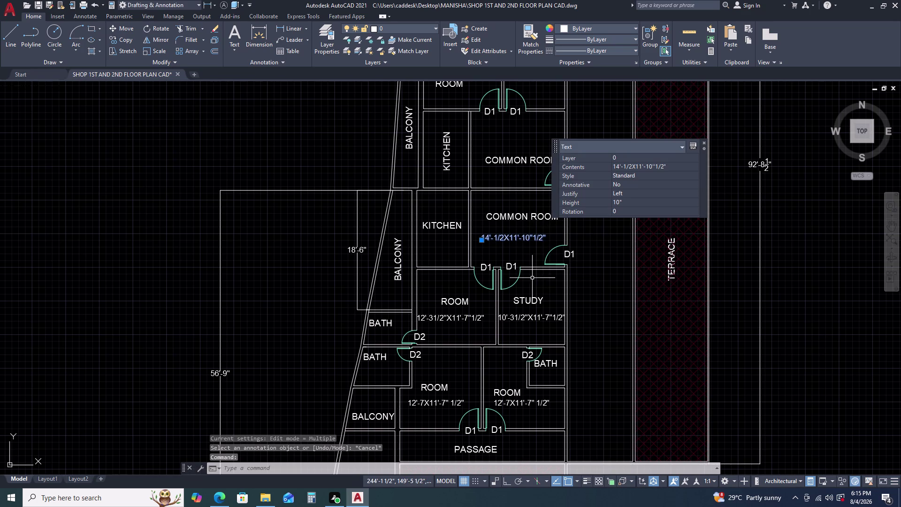
Copy the edited size note under the upper COMMON ROOM label.
key(c)
text(O)
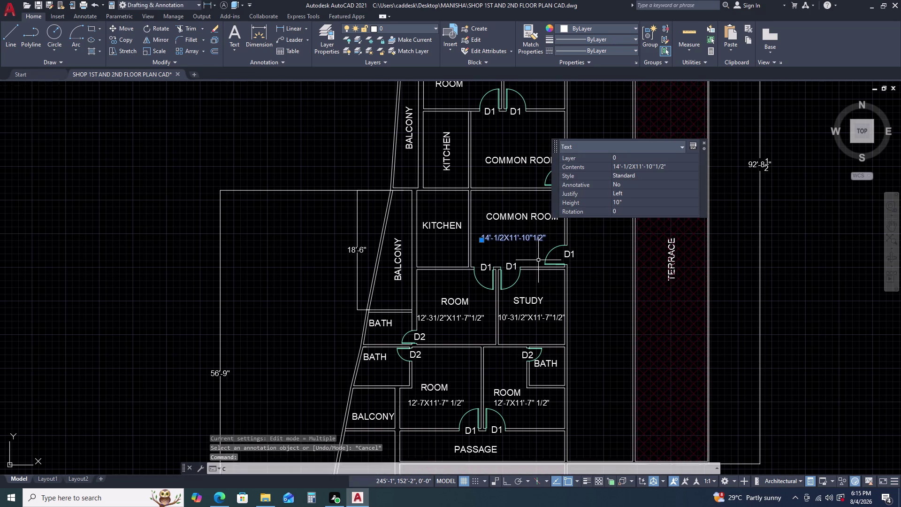
key(space)
click(521, 252)
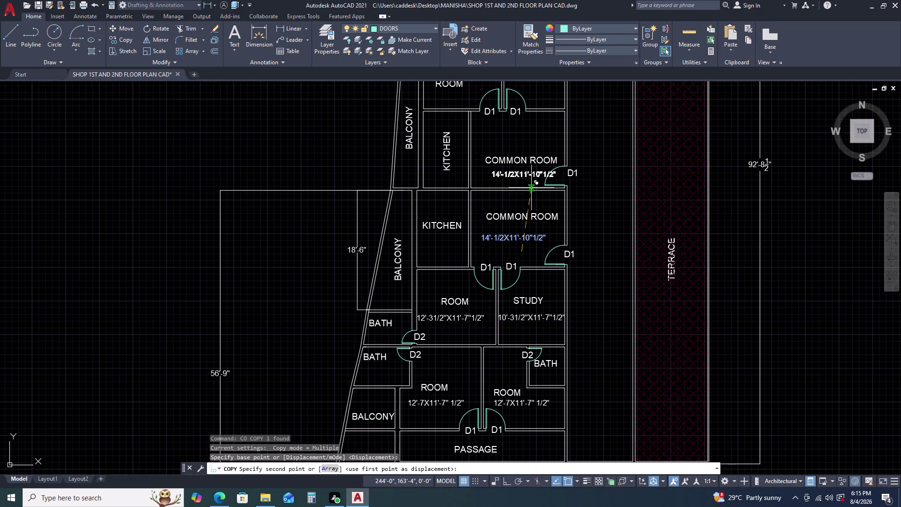
scroll(up, 3)
click(512, 186)
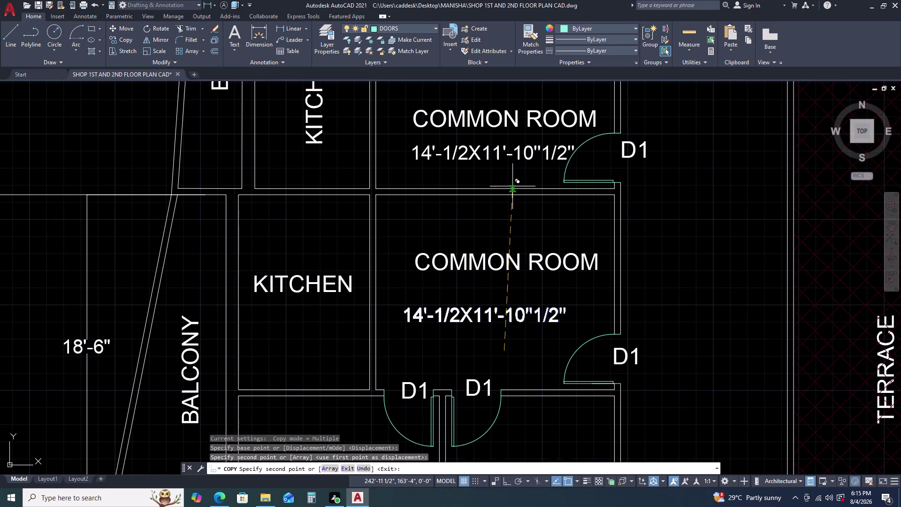
key(Escape)
Move the upper room label and its size note higher up.
scroll(down, 3)
drag(493, 211, 491, 205)
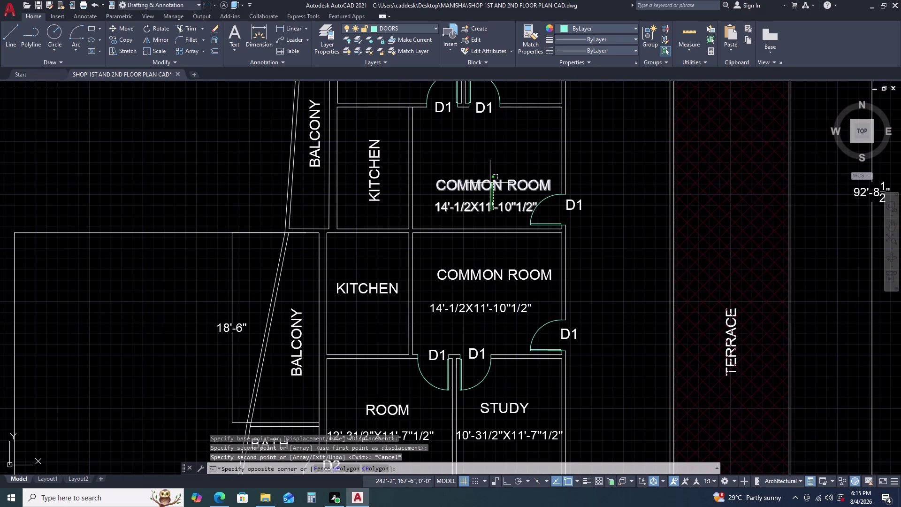
click(489, 168)
text(M)
key(space)
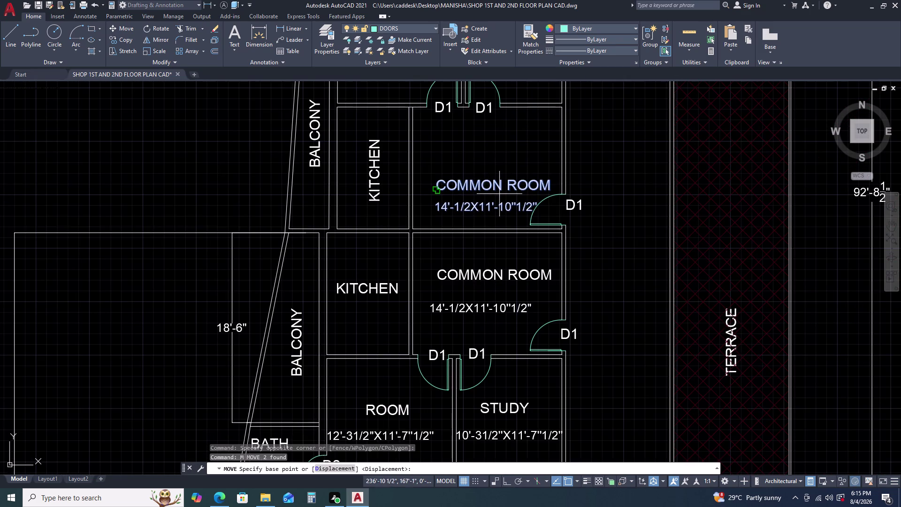
click(497, 193)
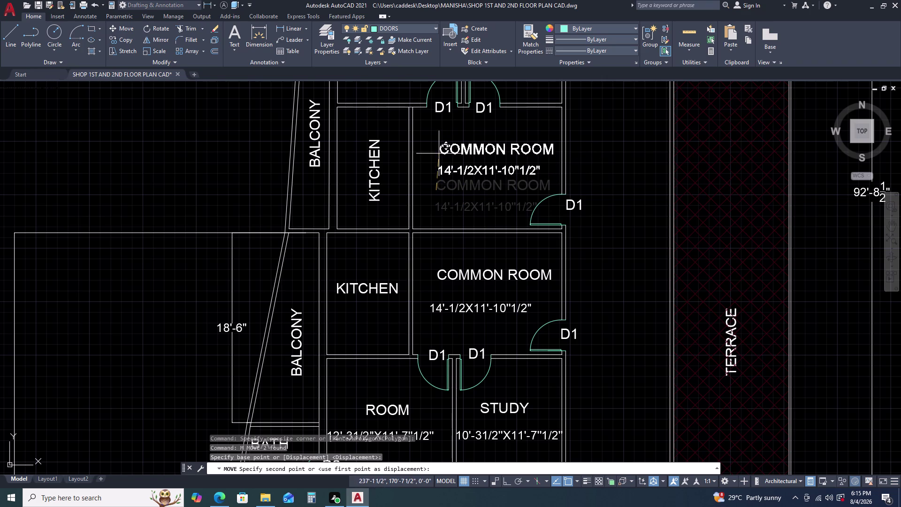
click(438, 154)
Shift the lower size note up beneath its COMMON ROOM label.
click(491, 304)
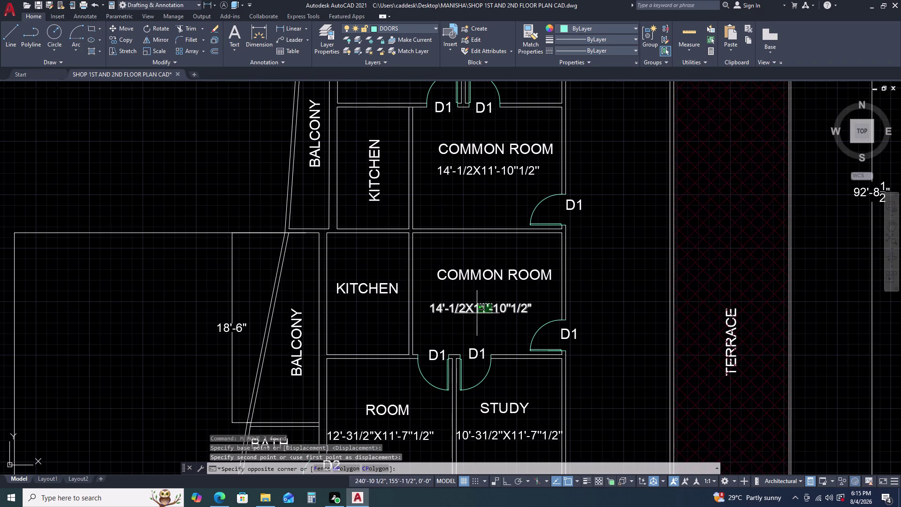
click(477, 313)
key(comma)
key(BackSpace)
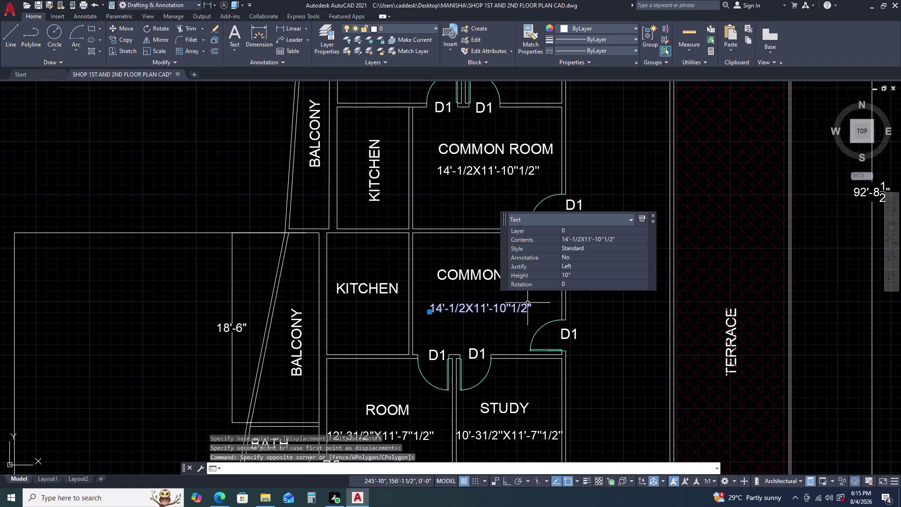
text(M)
key(space)
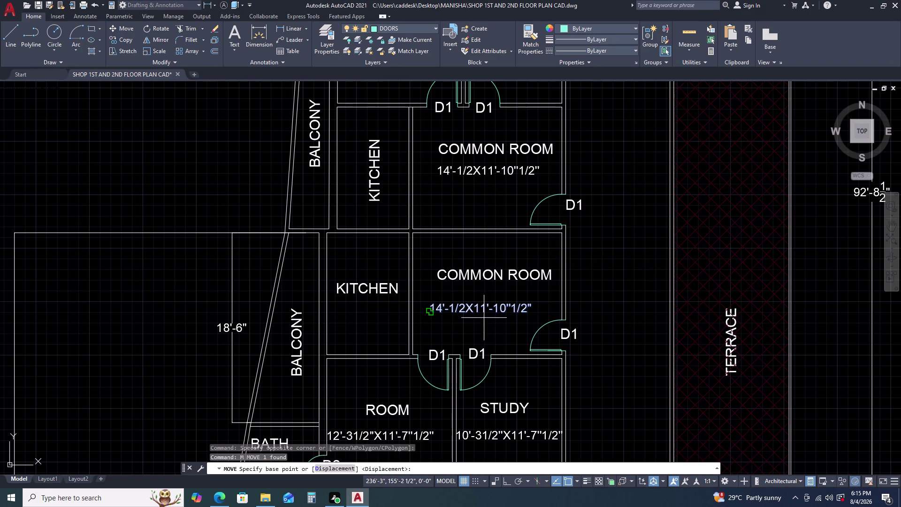
click(483, 317)
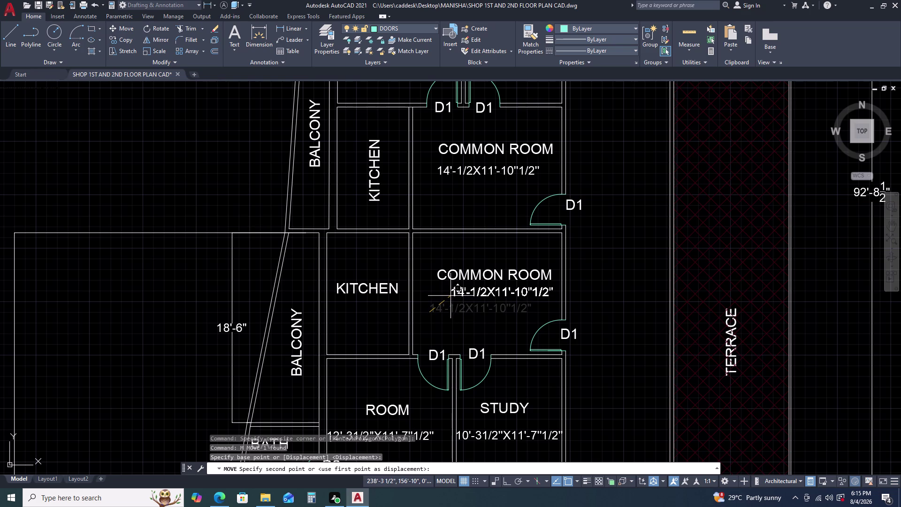
click(448, 295)
key(Escape)
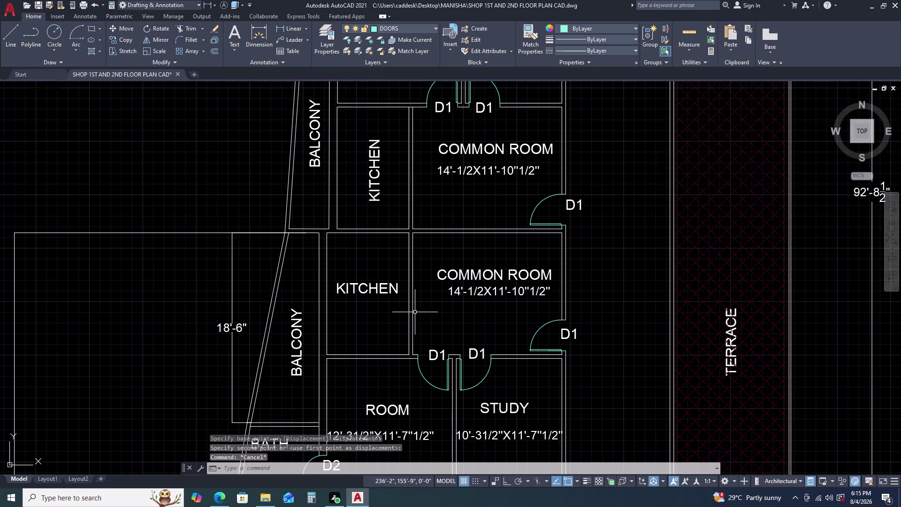
click(390, 288)
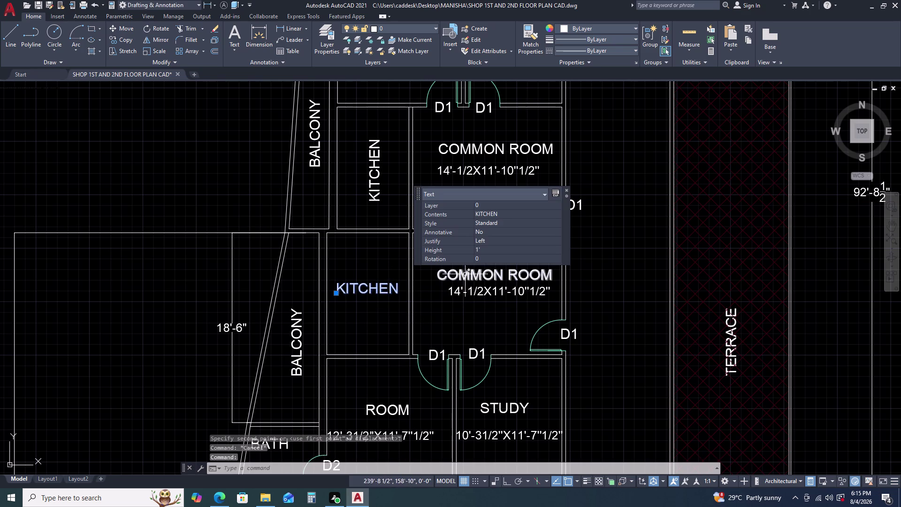
Rotate the lower KITCHEN label to 90 degrees.
click(479, 260)
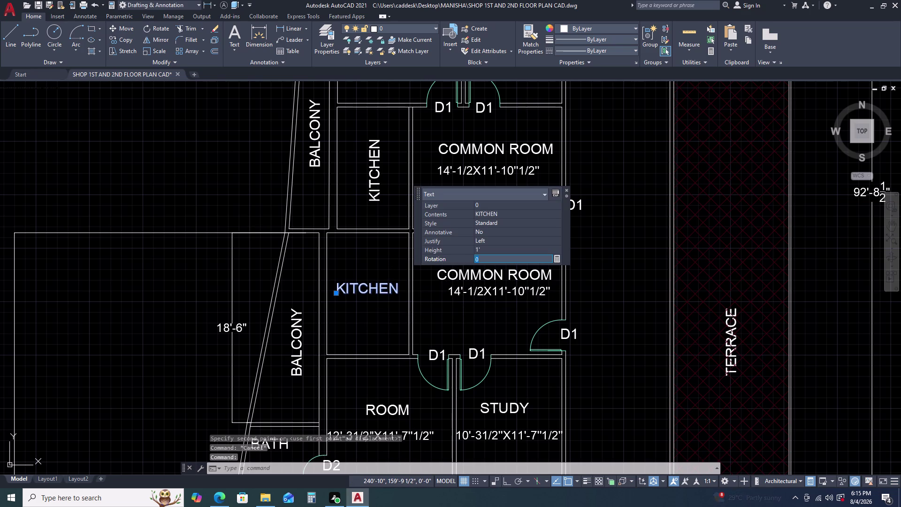
text(90)
key(Return)
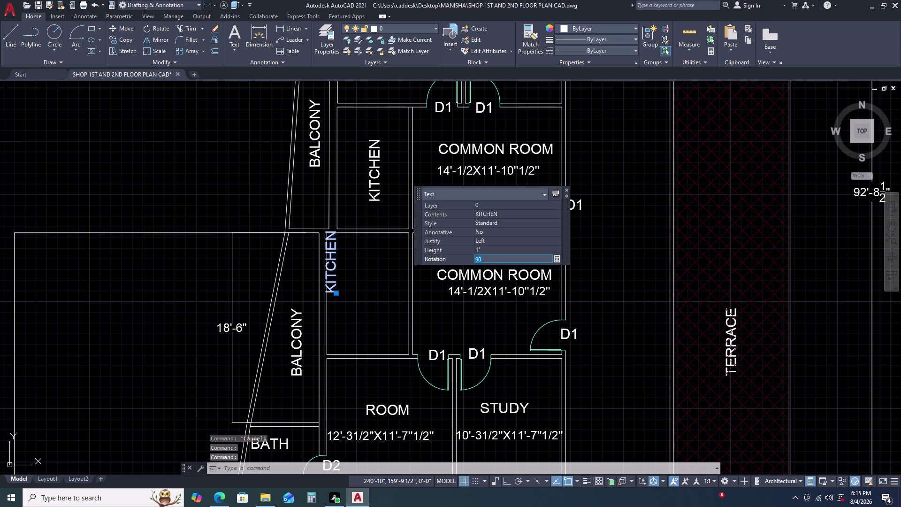
click(389, 301)
click(383, 286)
key(Escape)
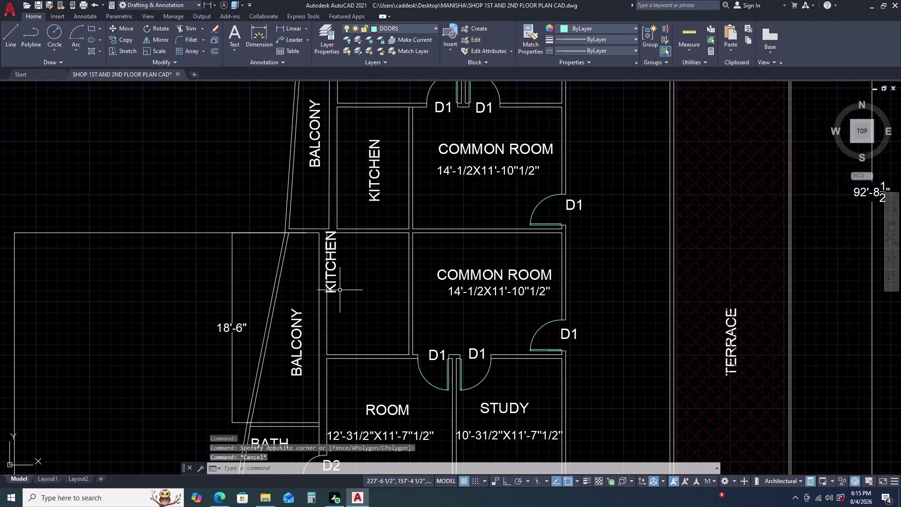
Drag the rotated KITCHEN label lower in the room.
click(331, 282)
click(335, 292)
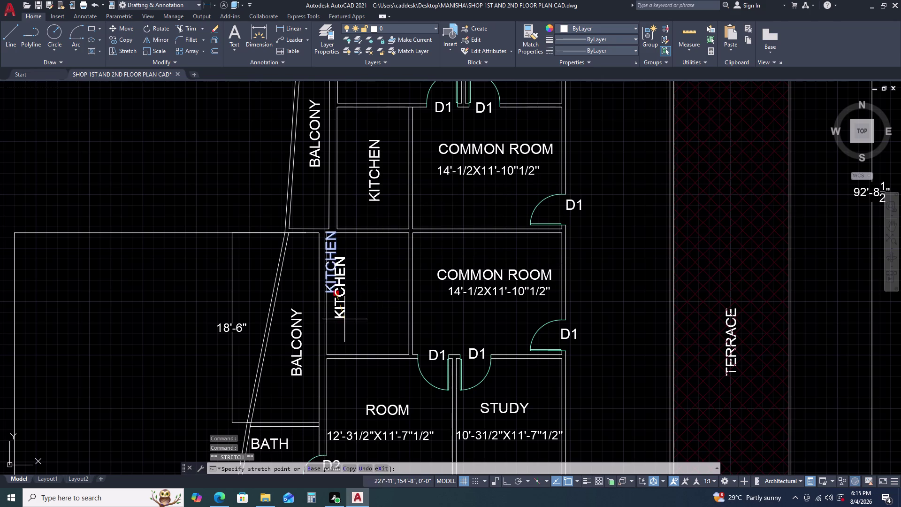
click(346, 322)
scroll(down, 3)
key(Escape)
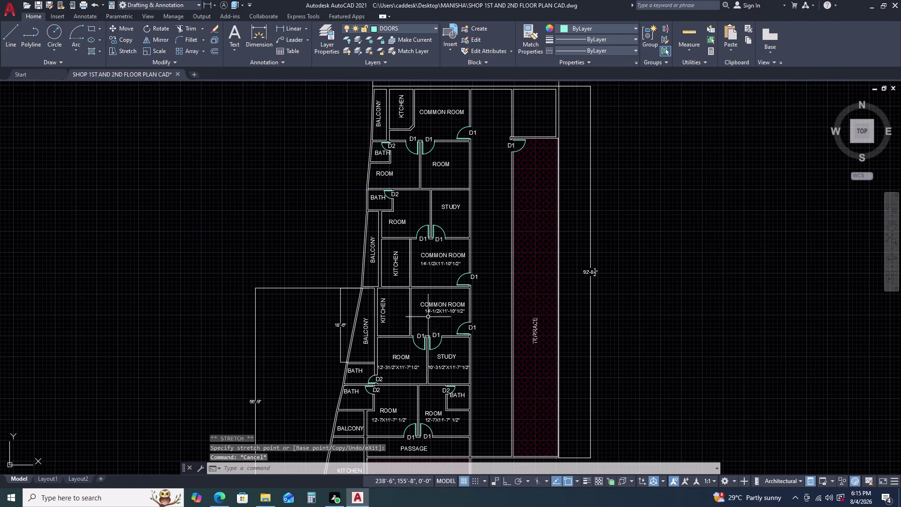
Copy the common room's 14'-1/2X11'-10"1/2" size note into the kitchen.
click(435, 312)
key(c)
key(o)
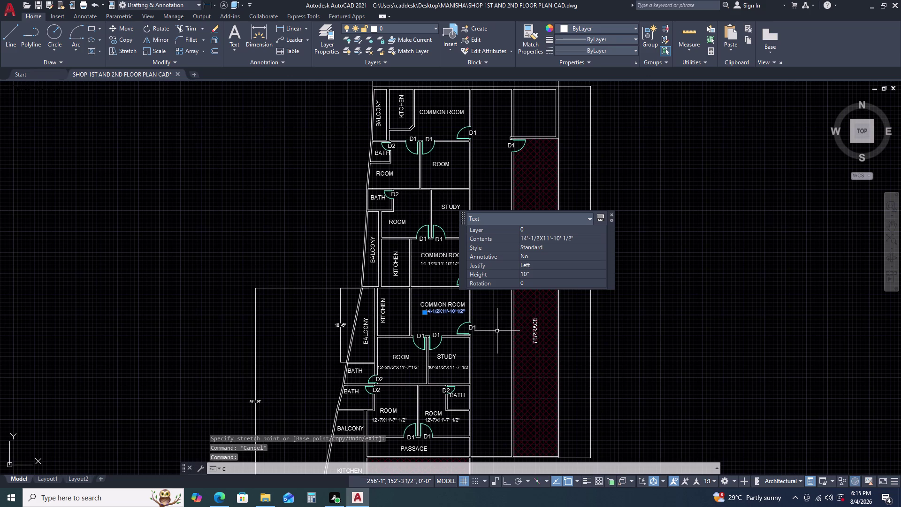
key(space)
click(443, 317)
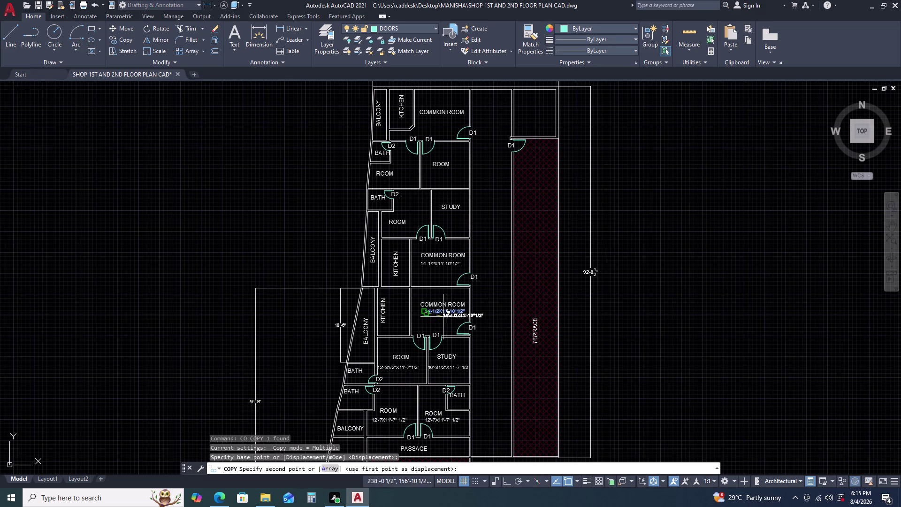
scroll(up, 3)
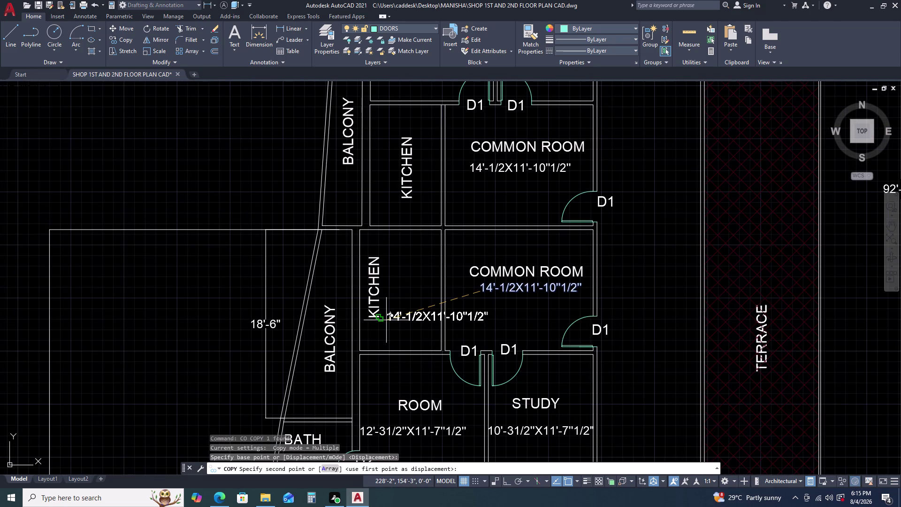
click(386, 320)
key(Escape)
Rotate the kitchen's size note copy to 90 degrees.
click(395, 315)
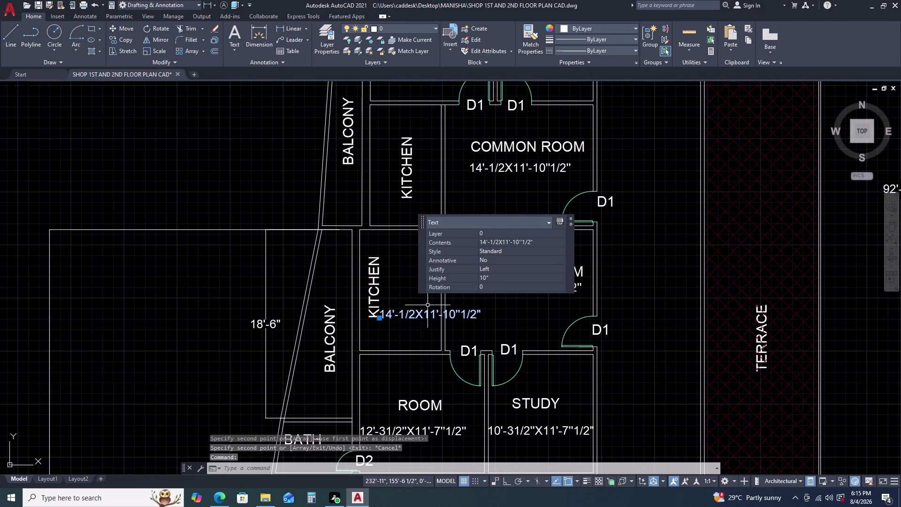
click(489, 284)
text(9)
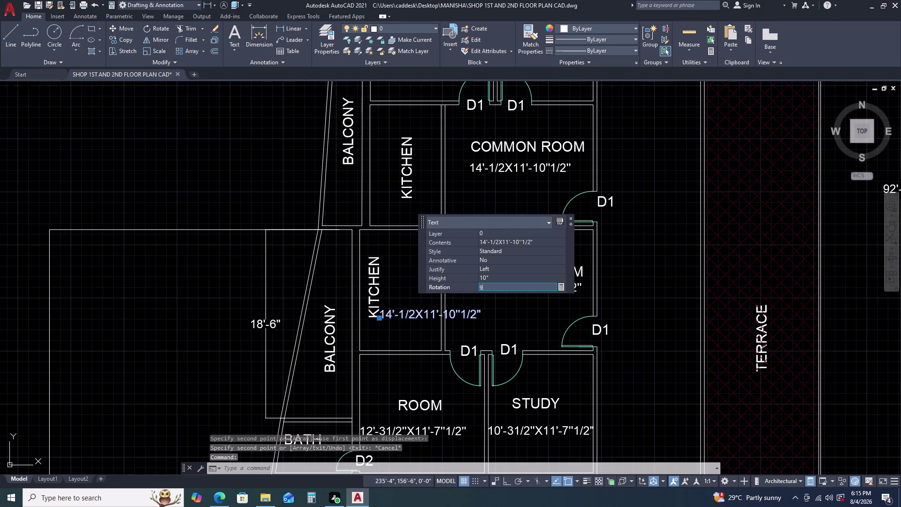
text(0)
key(Return)
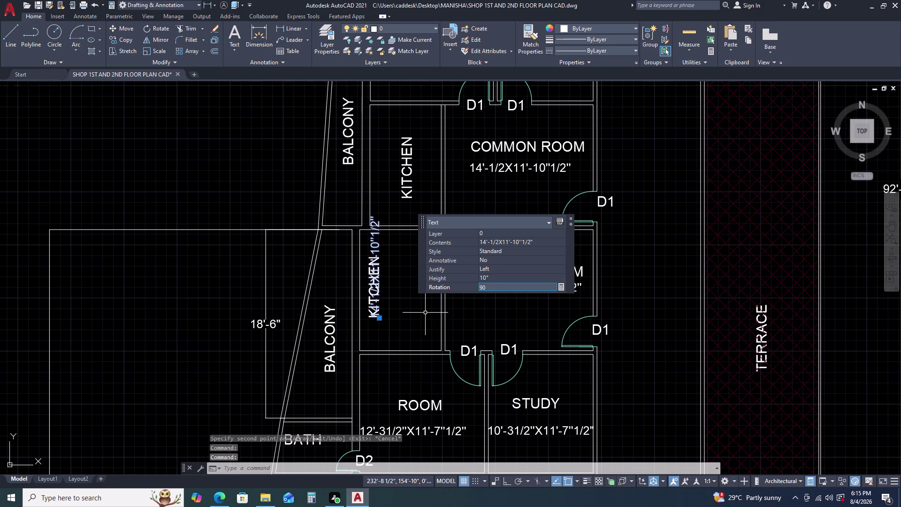
click(403, 296)
key(Escape)
key(Escape)
Move the vertical size note beside the lower KITCHEN label.
click(378, 247)
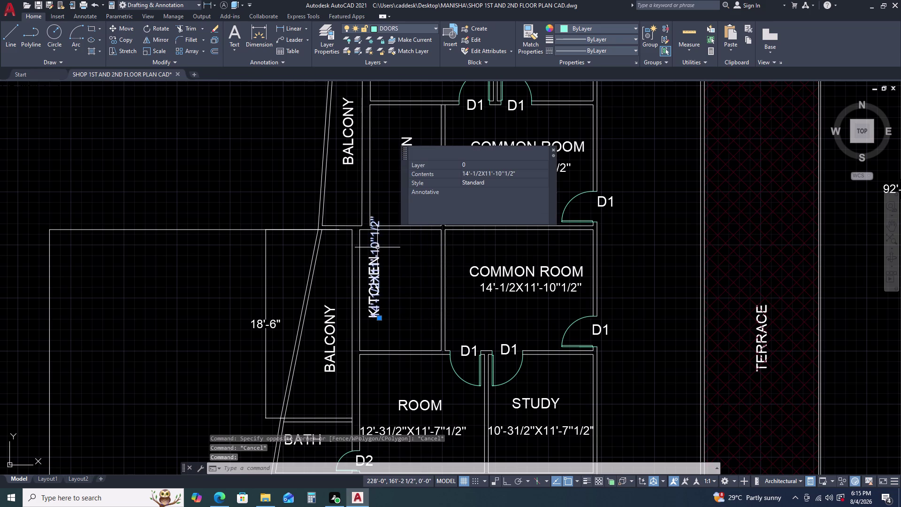
key(m)
key(space)
click(387, 328)
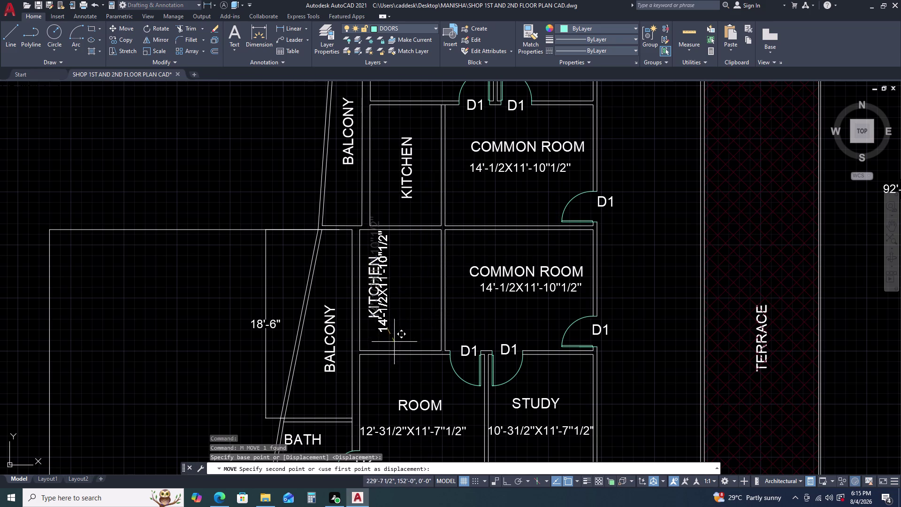
click(406, 351)
key(Escape)
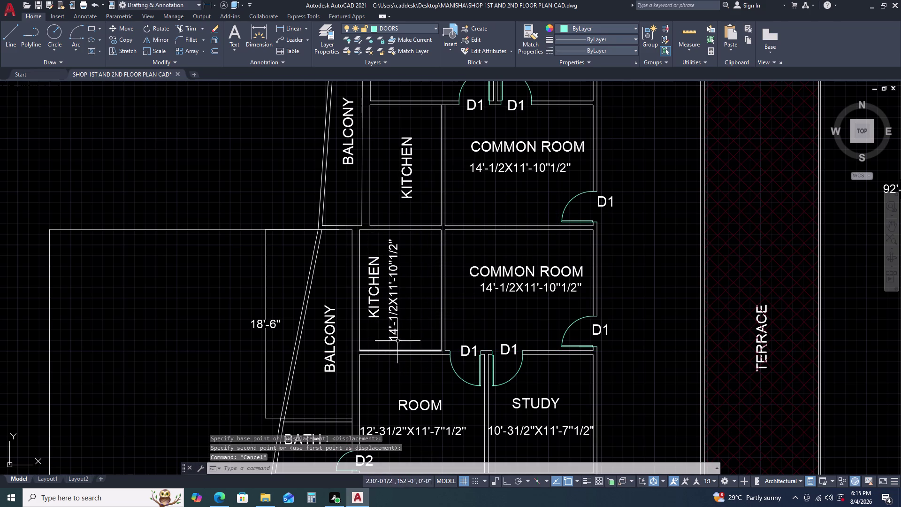
middle_drag(395, 337, 410, 322)
middle_click(410, 321)
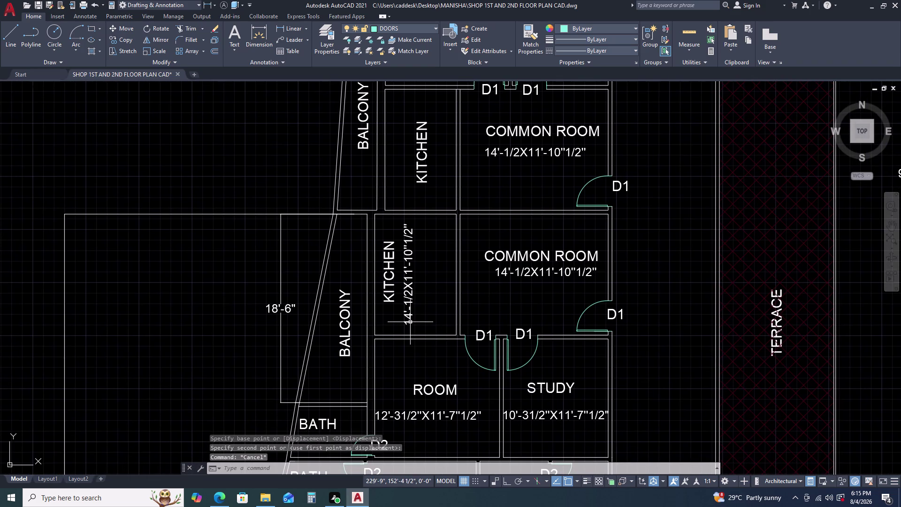
double_click(410, 317)
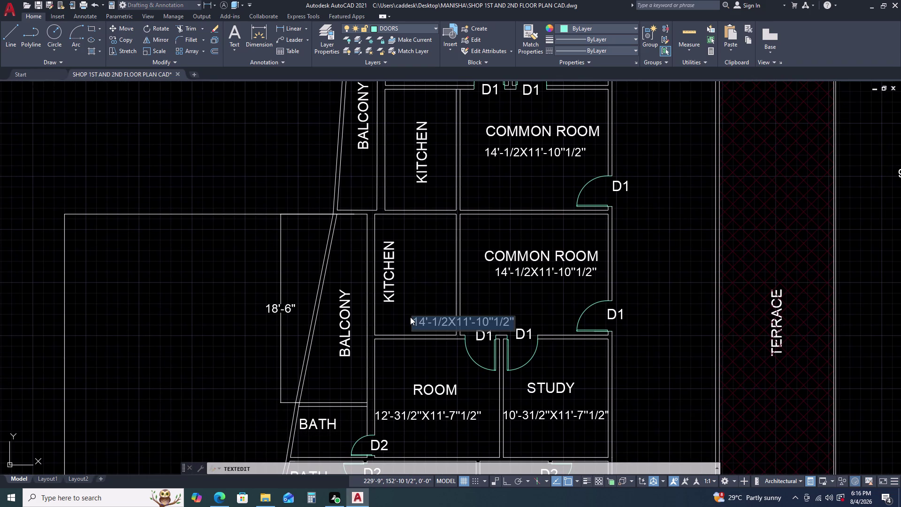
Change the kitchen note's width from 14'-1/2 to 8', reading 8'X11'-10"1/2".
click(437, 323)
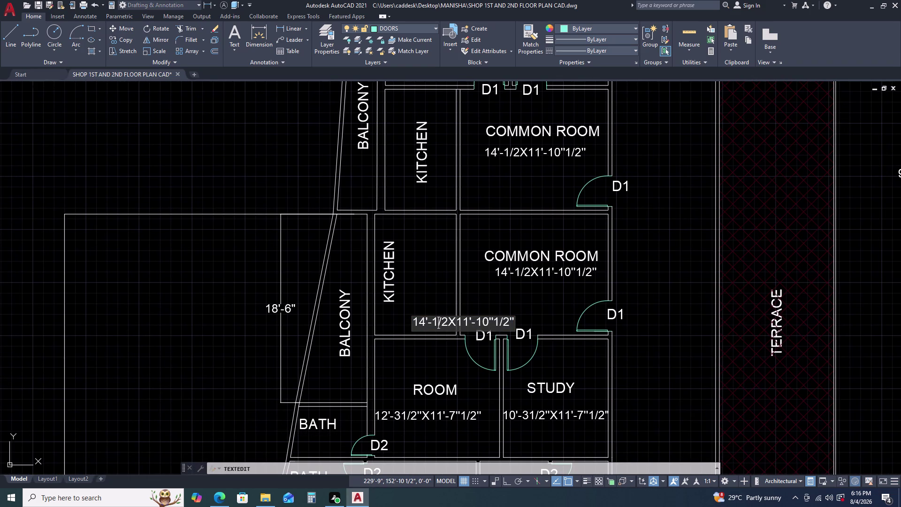
click(444, 320)
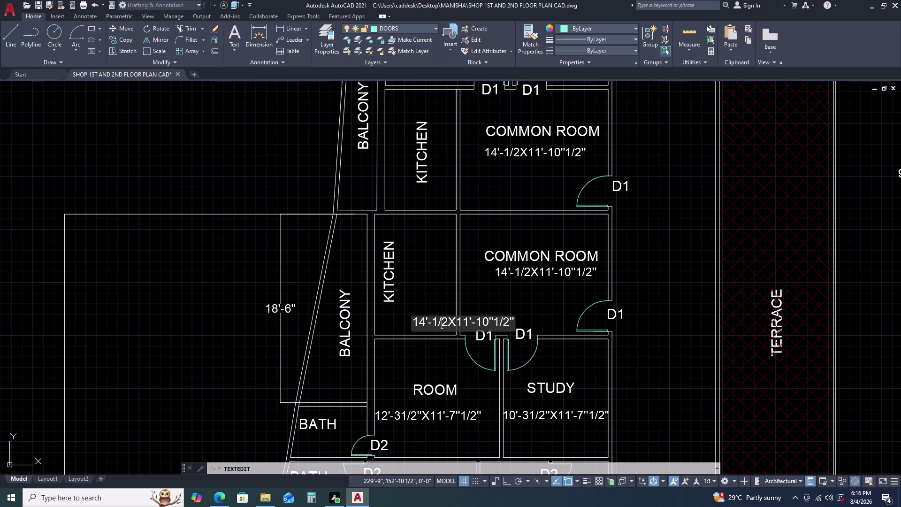
click(448, 319)
key(BackSpace)
key(BackSpace)
key(BackSpace)
key(BackSpace)
key(BackSpace)
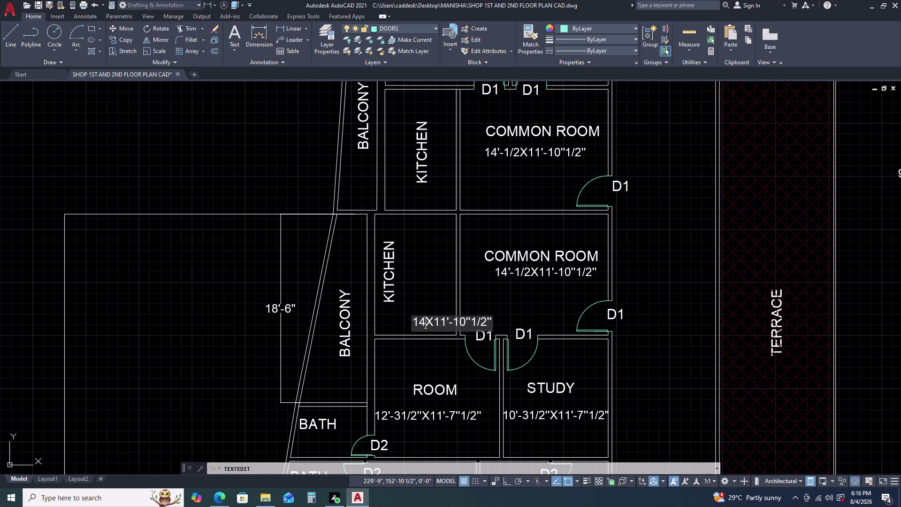
key(BackSpace)
key(BackSpace)
key(8)
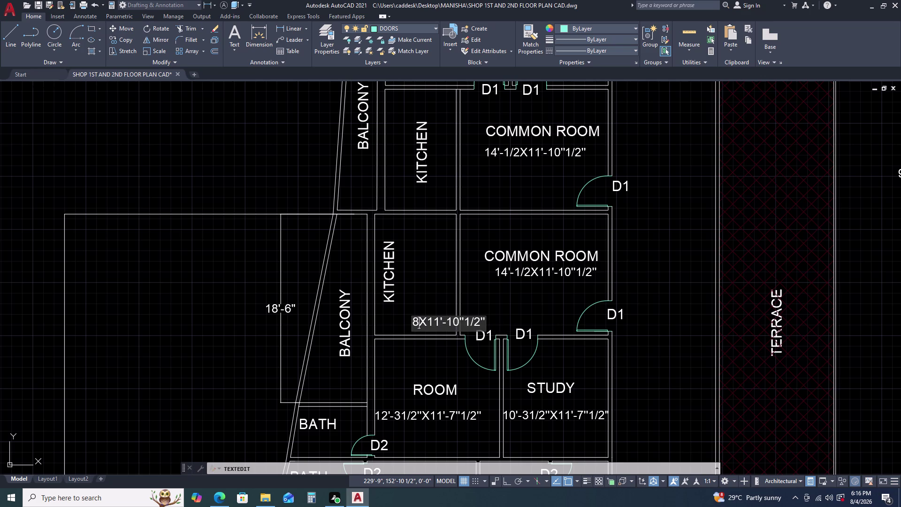
key(apostrophe)
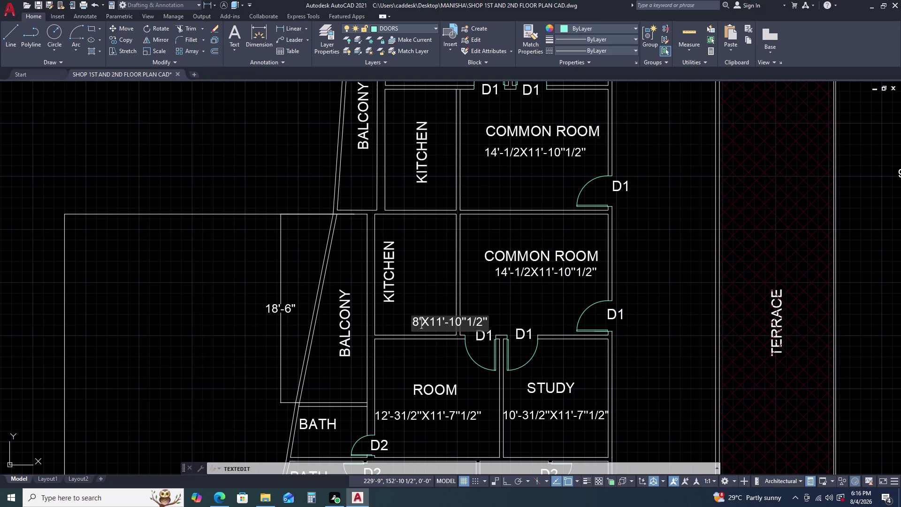
key(Return)
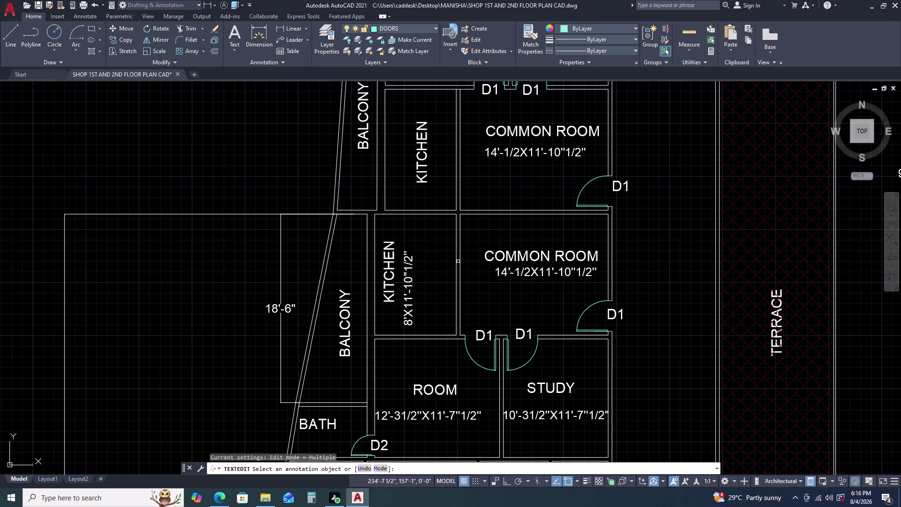
scroll(down, 3)
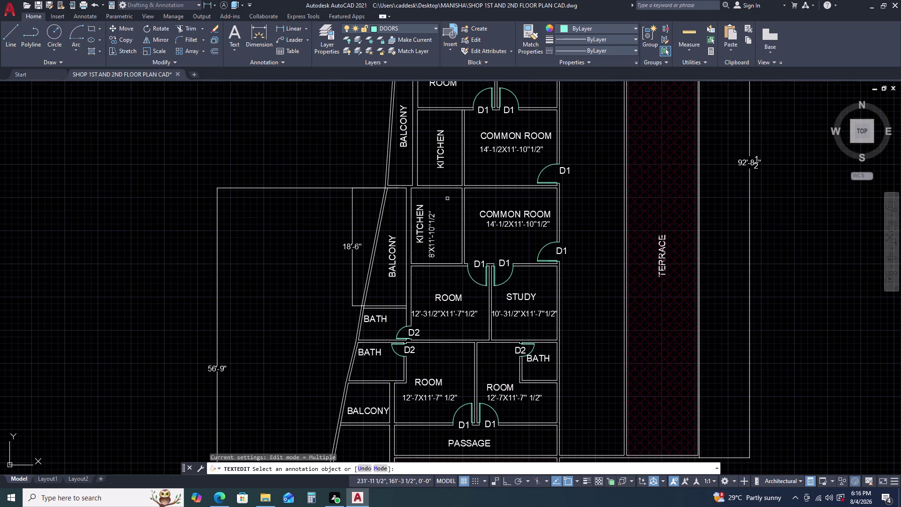
key(Escape)
Move the edited size label up beside the KITCHEN name.
scroll(up, 3)
click(438, 227)
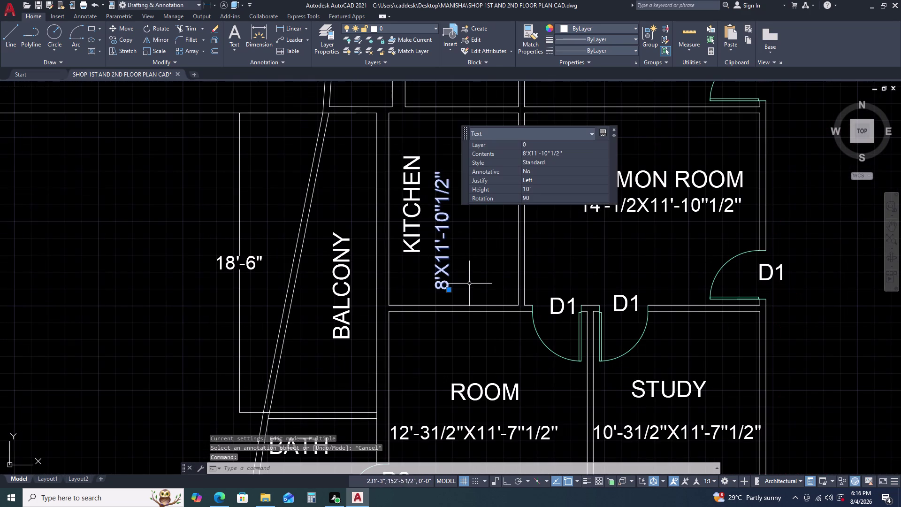
text(M)
key(space)
click(469, 286)
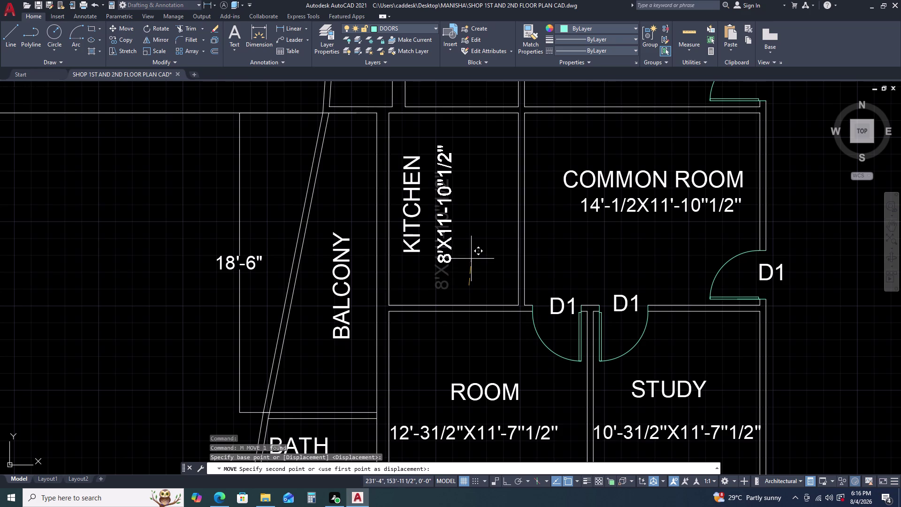
click(471, 258)
key(Escape)
Reselect the kitchen size label and begin another move to fine-tune it.
scroll(down, 3)
scroll(up, 3)
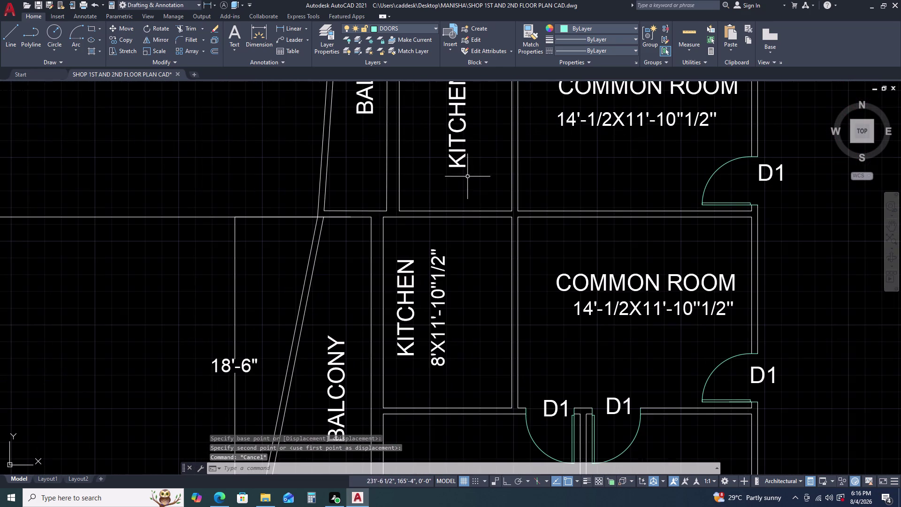
click(442, 281)
click(436, 291)
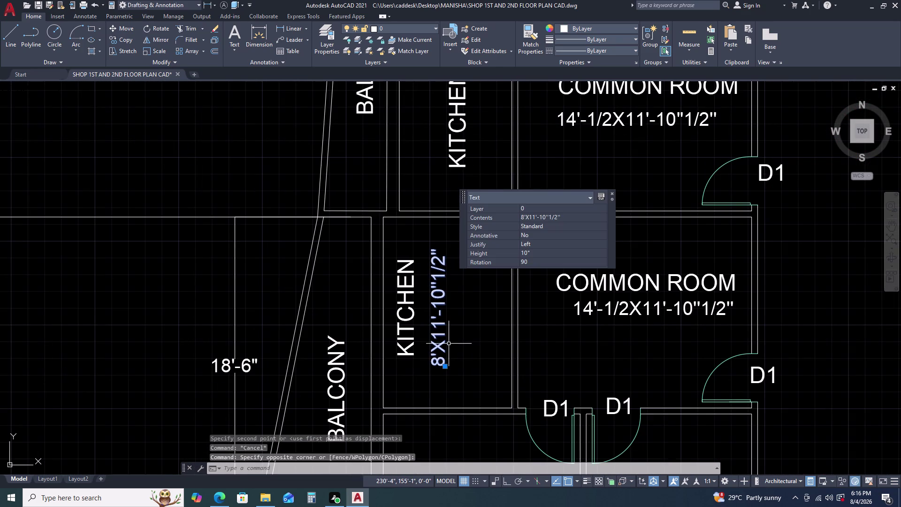
text(M)
key(space)
Copy the 8'X11'-10"1/2" size label beside the upper KITCHEN label with CO.
key(Escape)
click(439, 327)
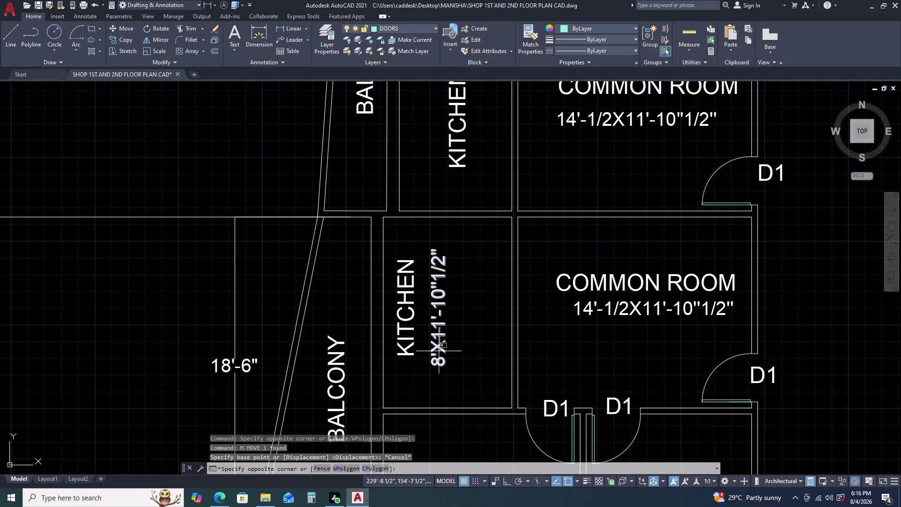
click(439, 351)
text(CO)
key(space)
click(443, 343)
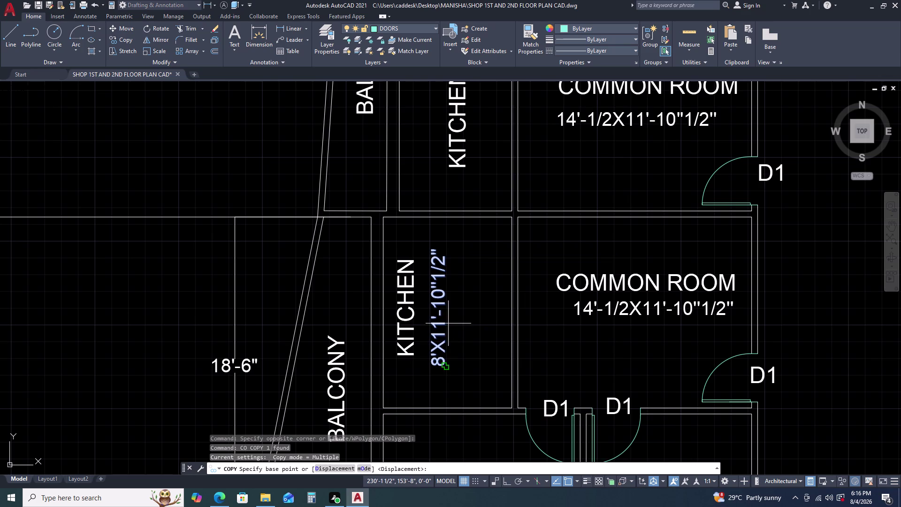
click(433, 346)
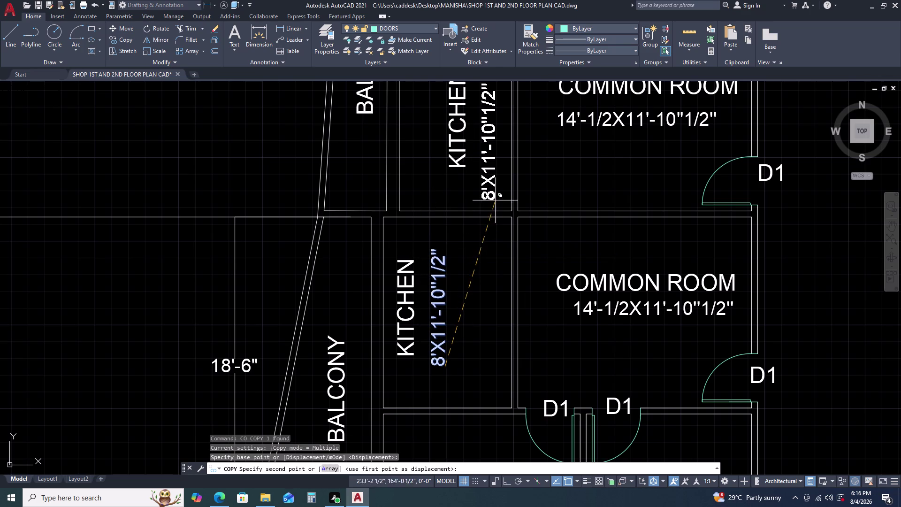
click(497, 183)
key(Escape)
Pan to the upper rooms and open the copied kitchen size label for editing.
scroll(down, 3)
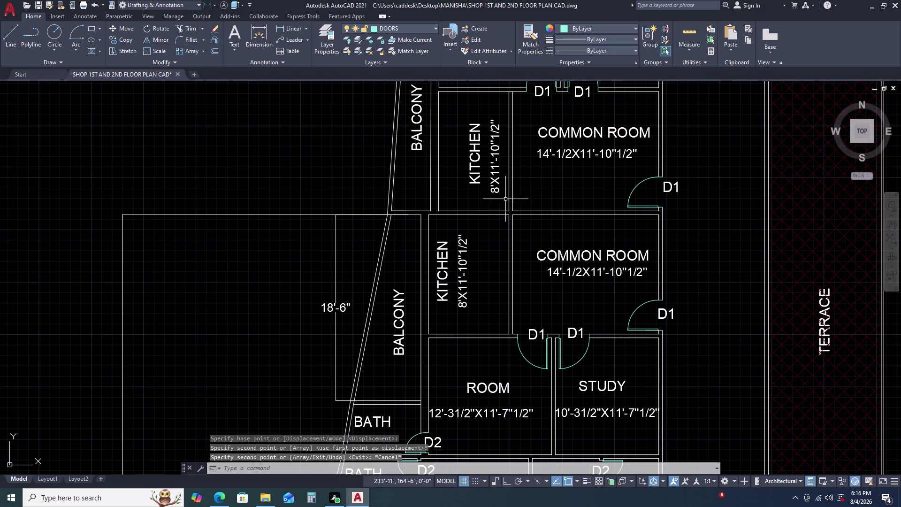
middle_drag(505, 199, 481, 291)
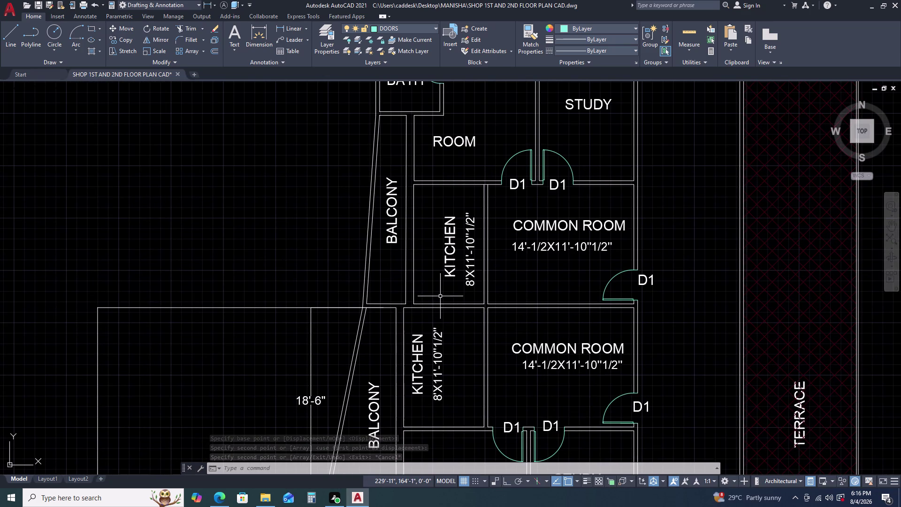
middle_drag(449, 273, 444, 237)
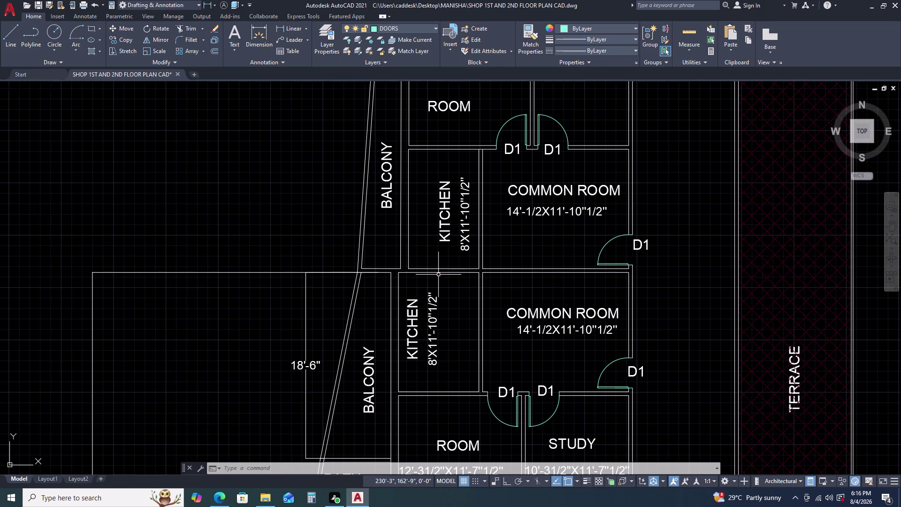
double_click(467, 245)
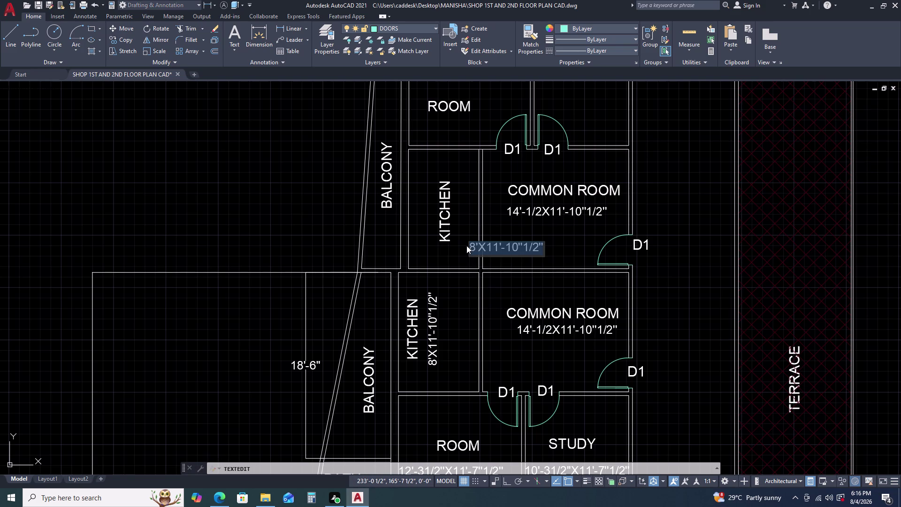
Replace 8' with 7' so the upper kitchen label reads 7'X11'-10"1/2".
click(479, 244)
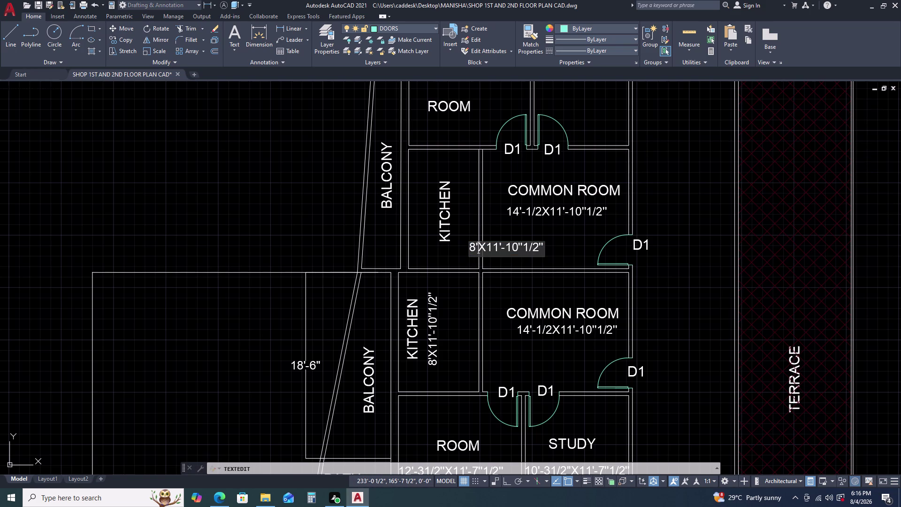
click(478, 244)
key(BackSpace)
key(BackSpace)
text(7)
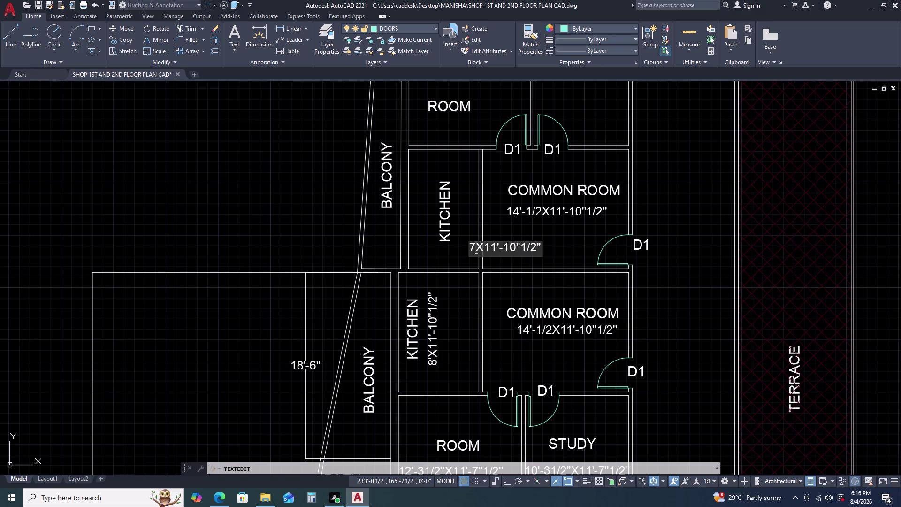
text(')
click(575, 237)
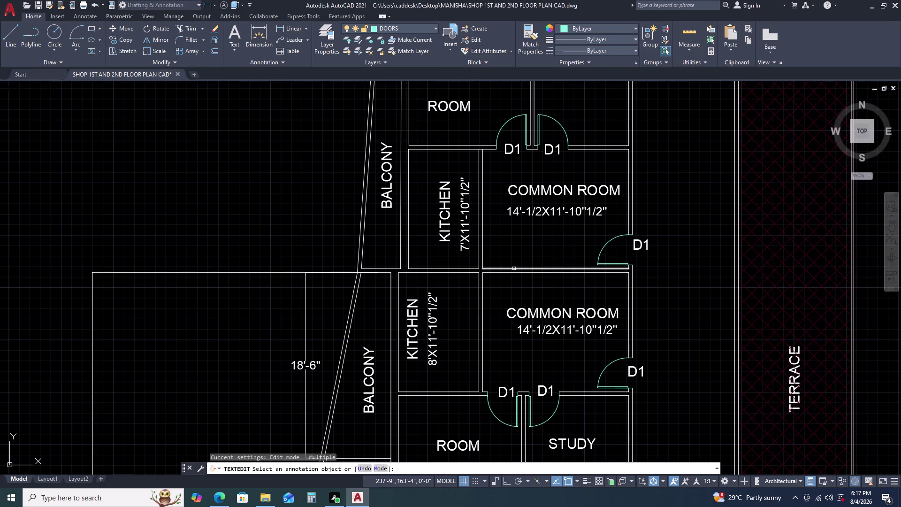
key(Escape)
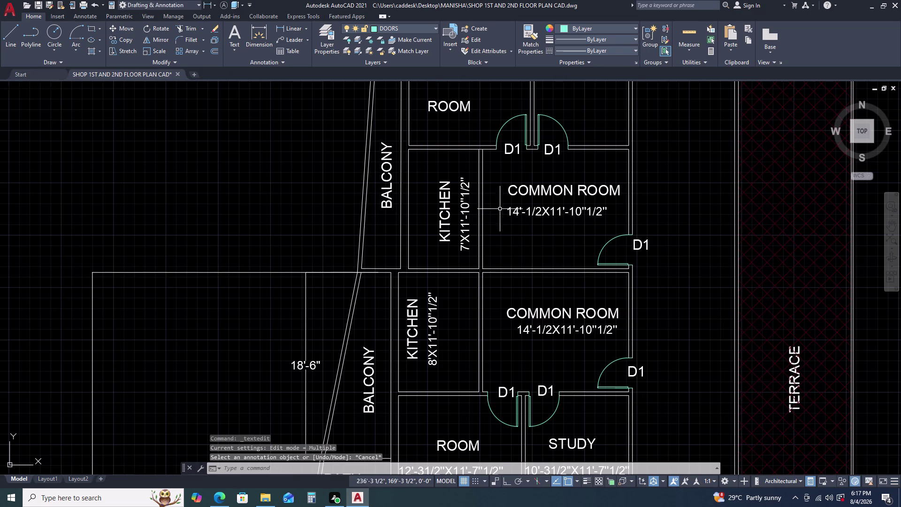
scroll(down, 3)
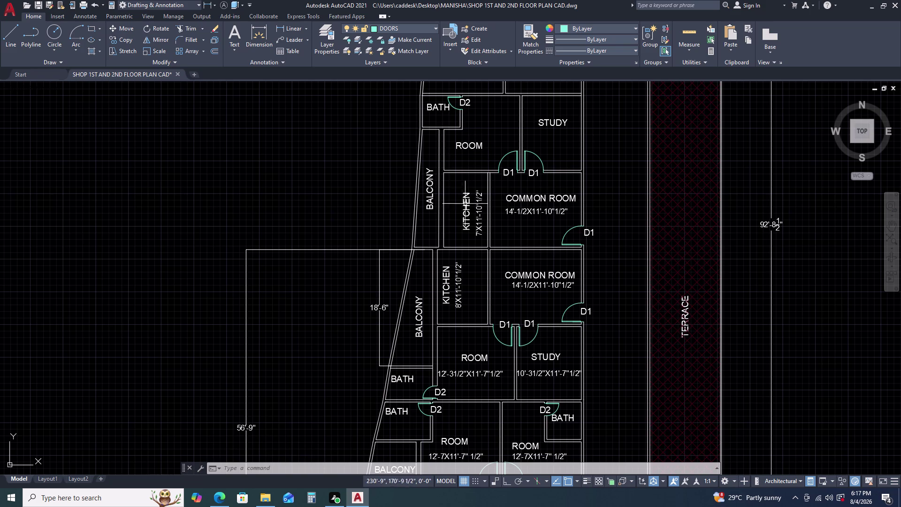
middle_drag(471, 183, 455, 243)
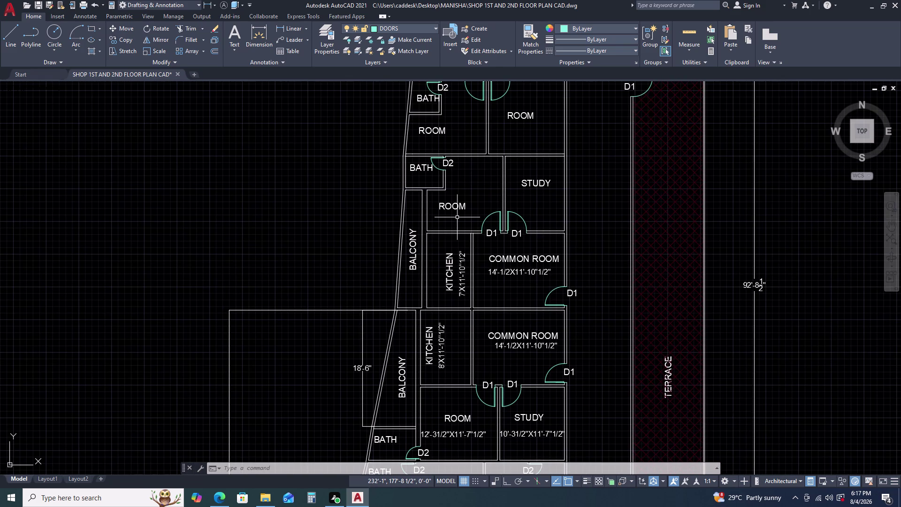
Move the ROOM label beside the upper bath higher in its room.
click(457, 208)
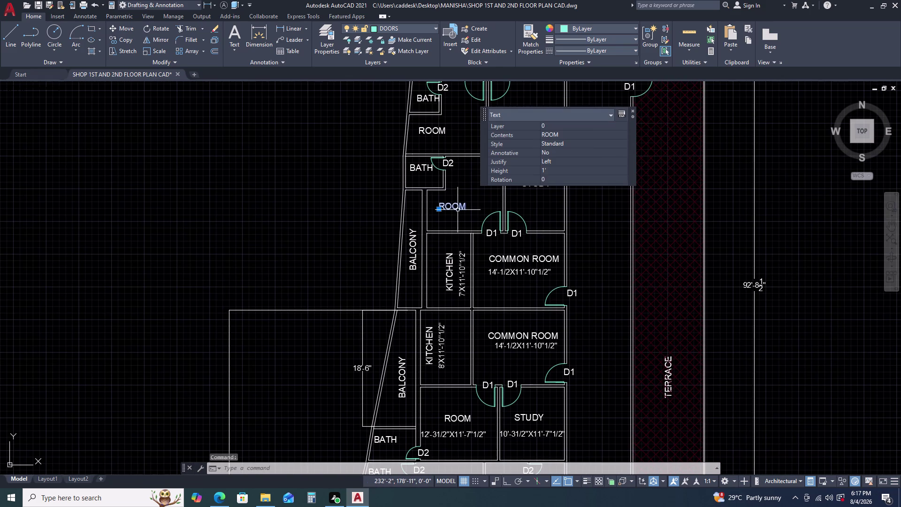
click(437, 209)
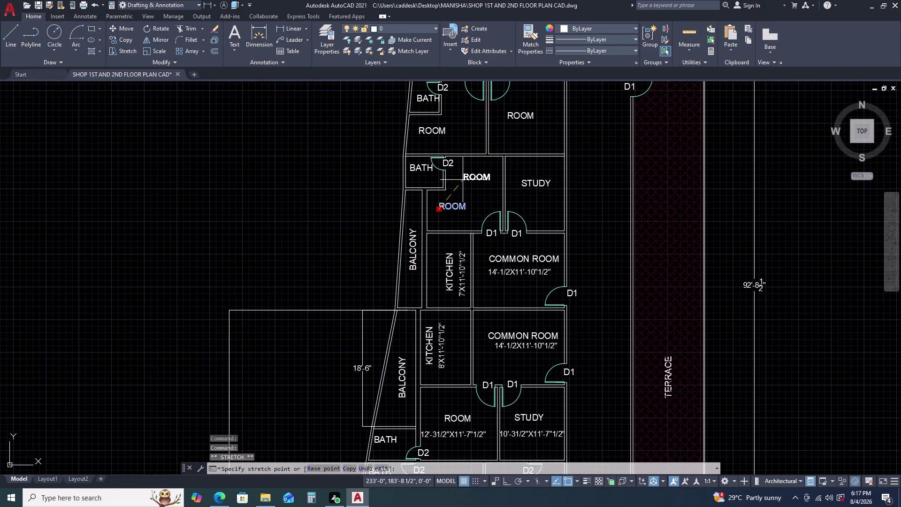
click(463, 180)
key(Escape)
Copy the common room's 14'-1/2X11'-10"1/2" label under that ROOM label.
click(511, 274)
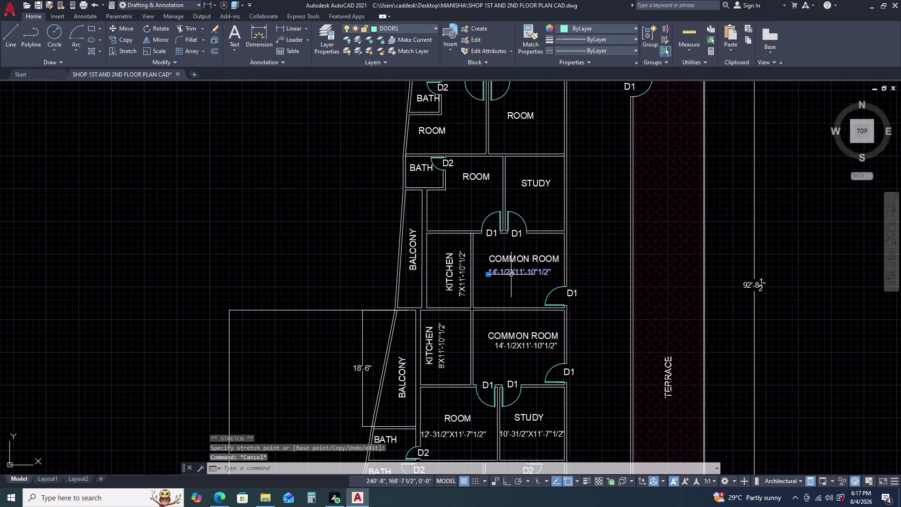
text(CO)
key(space)
drag(510, 273, 506, 271)
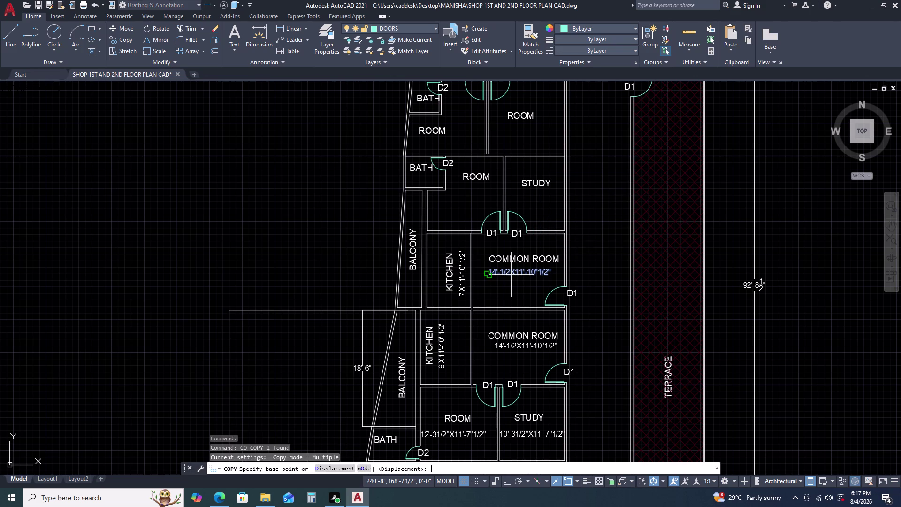
click(456, 198)
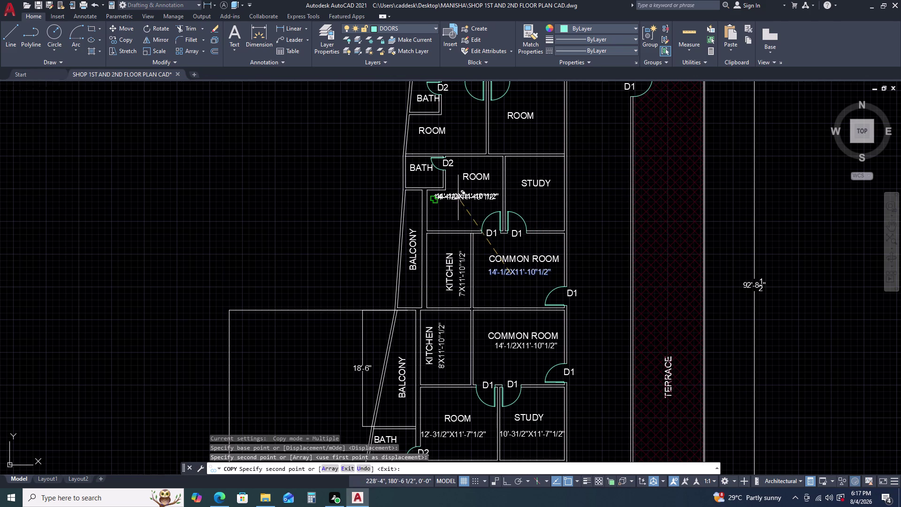
key(Escape)
Rewrite the copied size label as 12'-1"X11'-7"1/2".
double_click(460, 196)
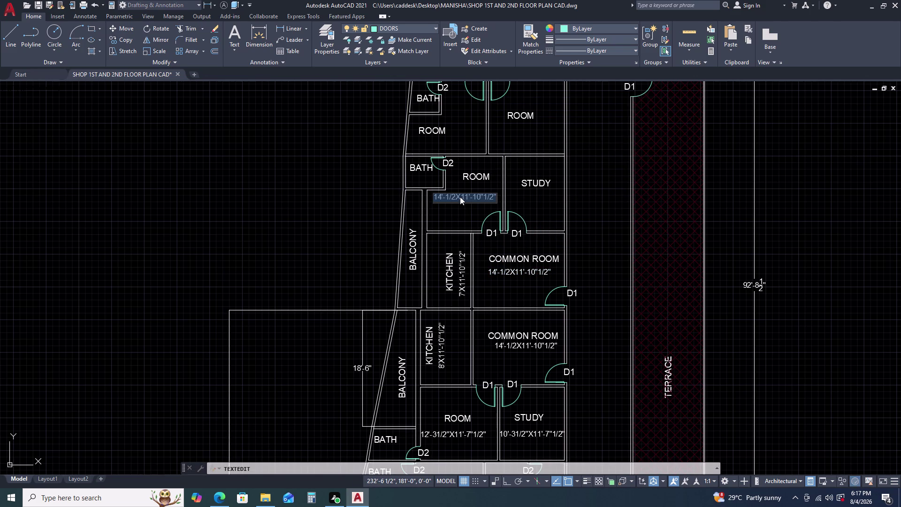
text(12')
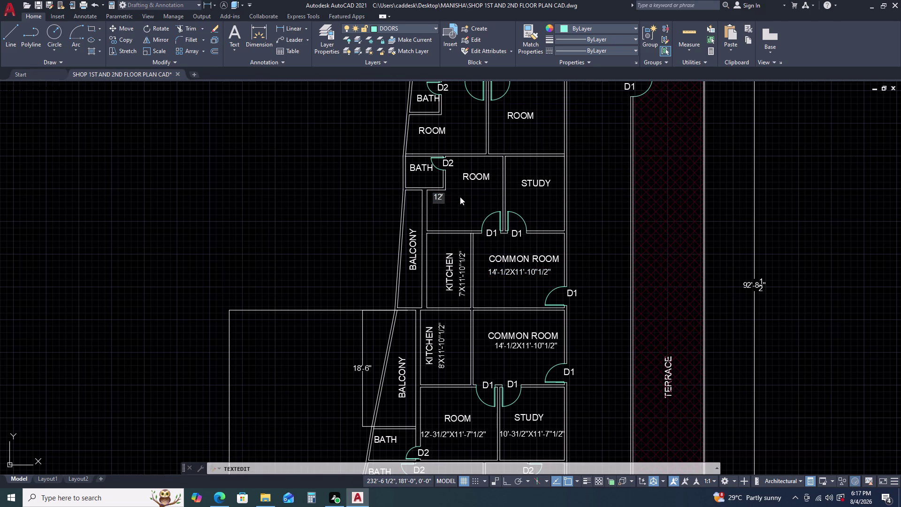
key(minus)
key(1)
text('')
key(x)
text(11')
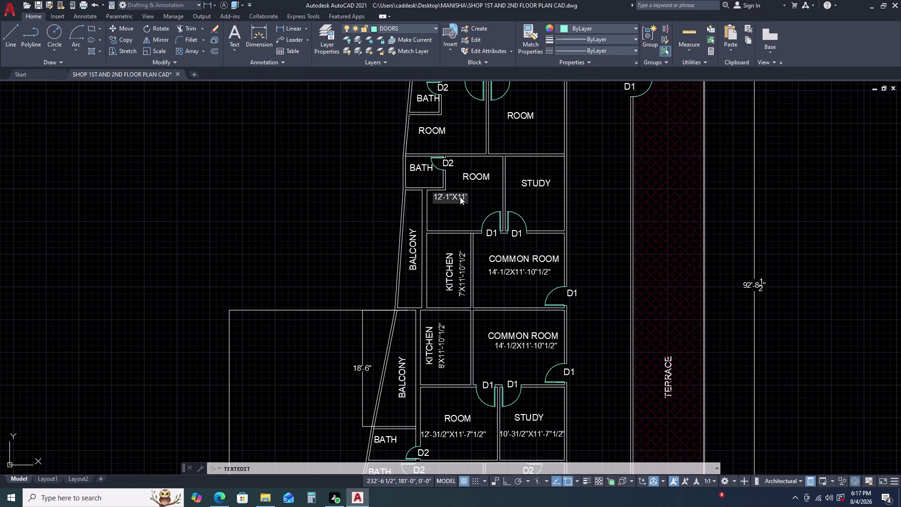
key(minus)
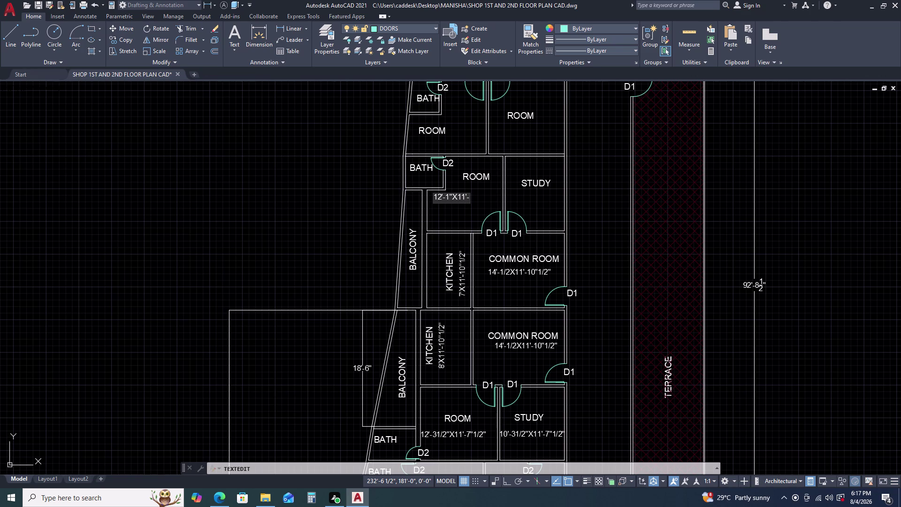
key(7)
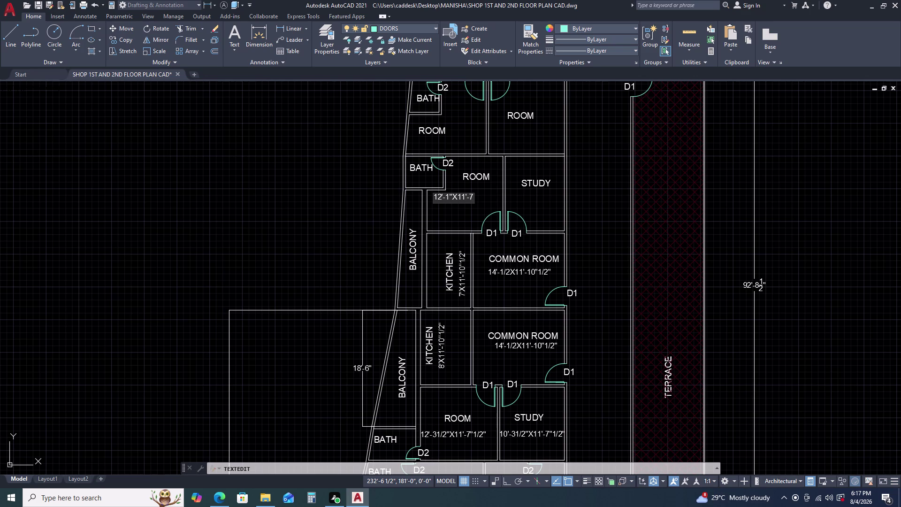
text(''1)
text(/)
text(2)
text('')
key(Return)
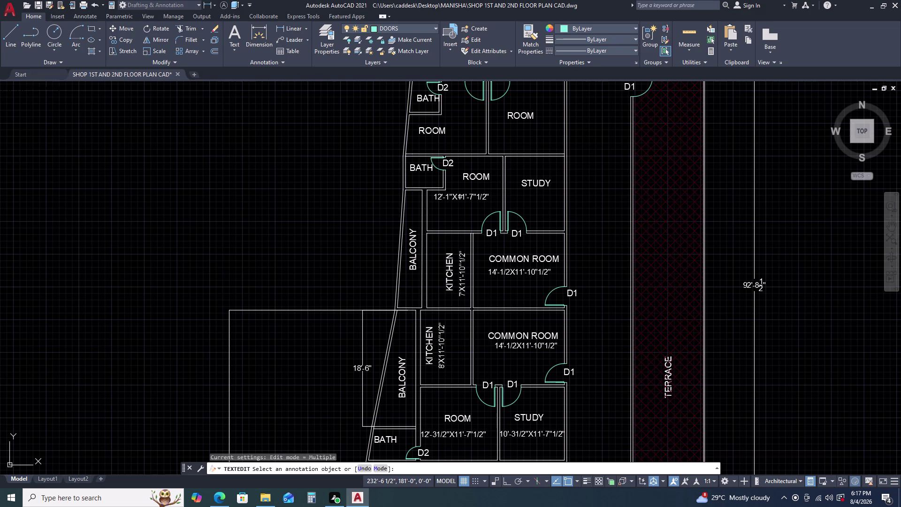
key(Escape)
Select the 12'-1"X11'-7"1/2" label and start copying it with CO.
click(460, 197)
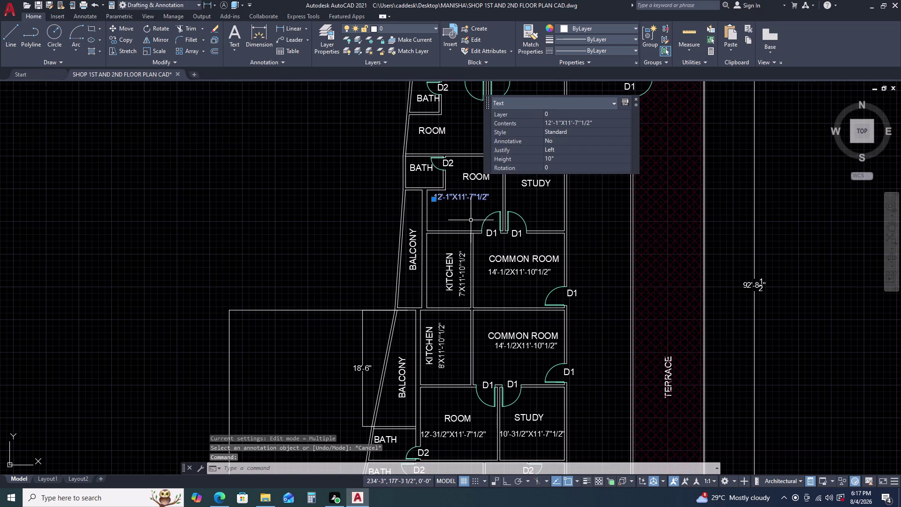
text(CX)
text(O)
key(space)
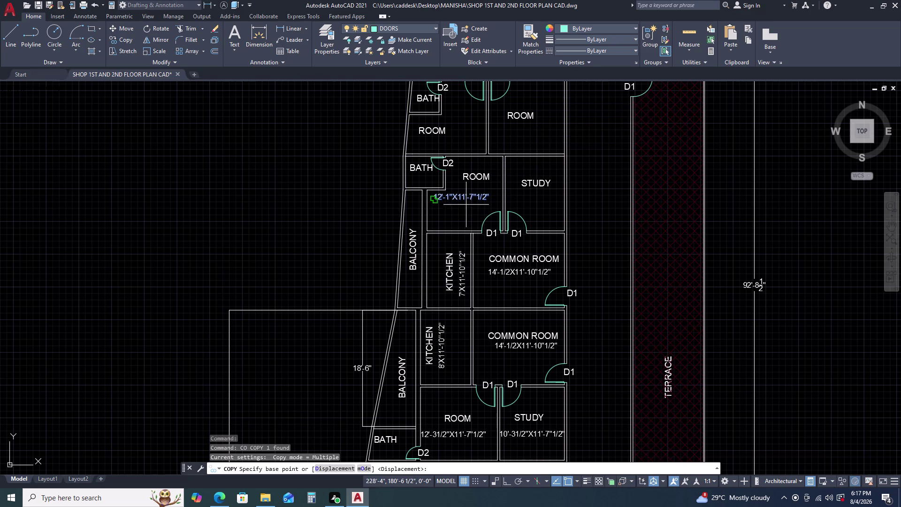
Place a copy of the 12'-1"X11'-7"1/2" label under STUDY and open it for editing.
click(448, 201)
scroll(up, 3)
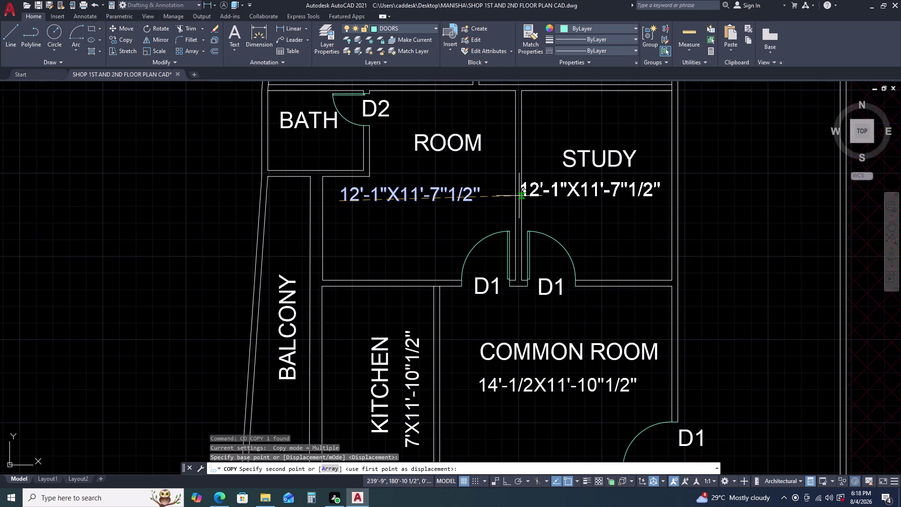
click(524, 195)
key(Escape)
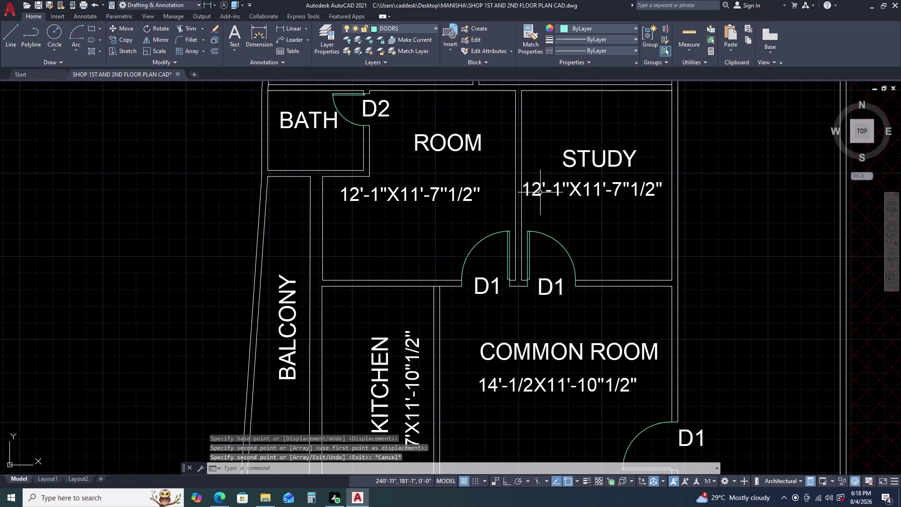
double_click(540, 193)
double_click(537, 195)
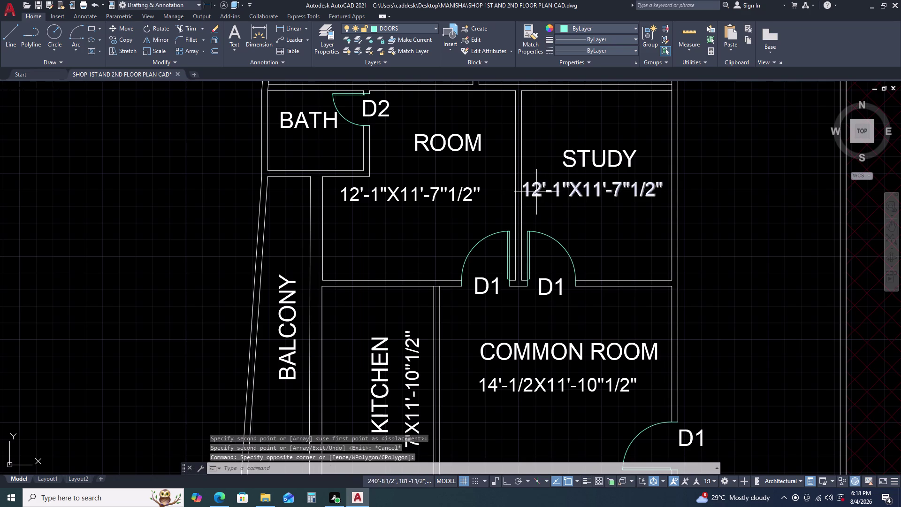
double_click(536, 190)
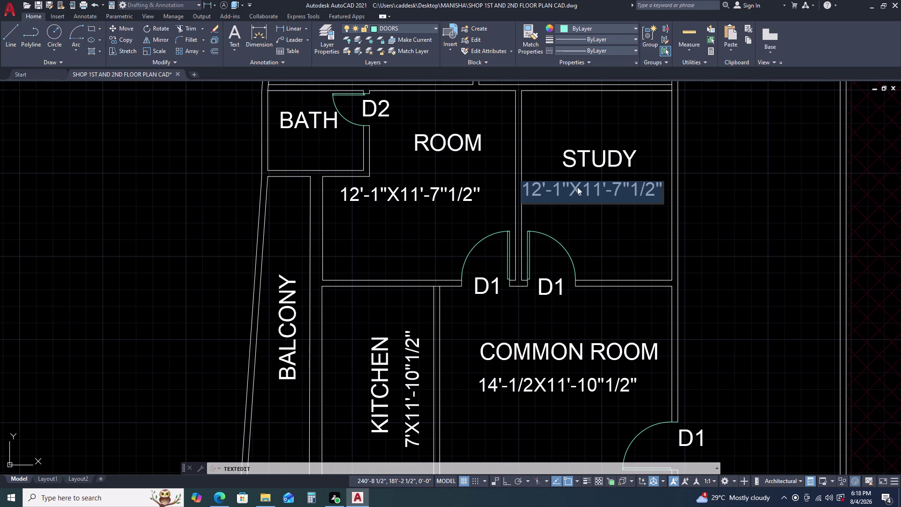
Replace 12'-1" with 9'-1/2 so the STUDY label reads 9'-1/2X11'-7"1/2".
click(566, 187)
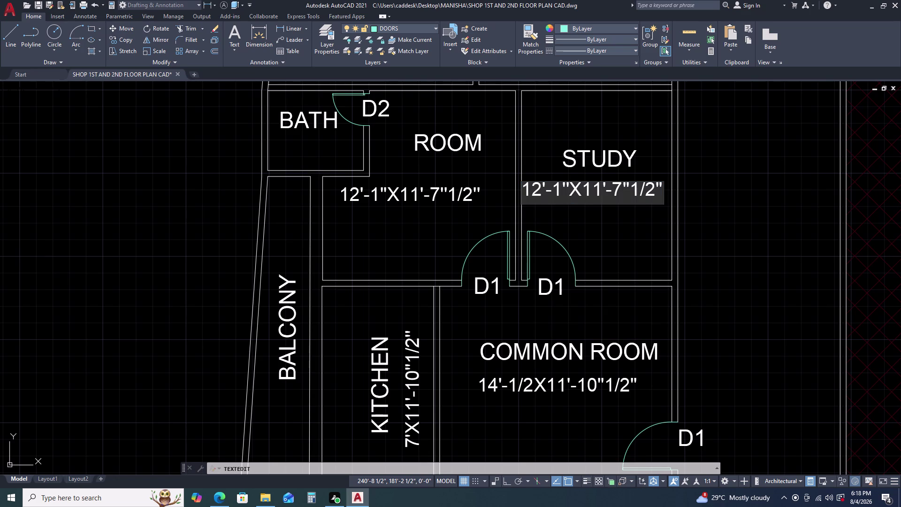
click(568, 185)
key(BackSpace)
key(BackSpace)
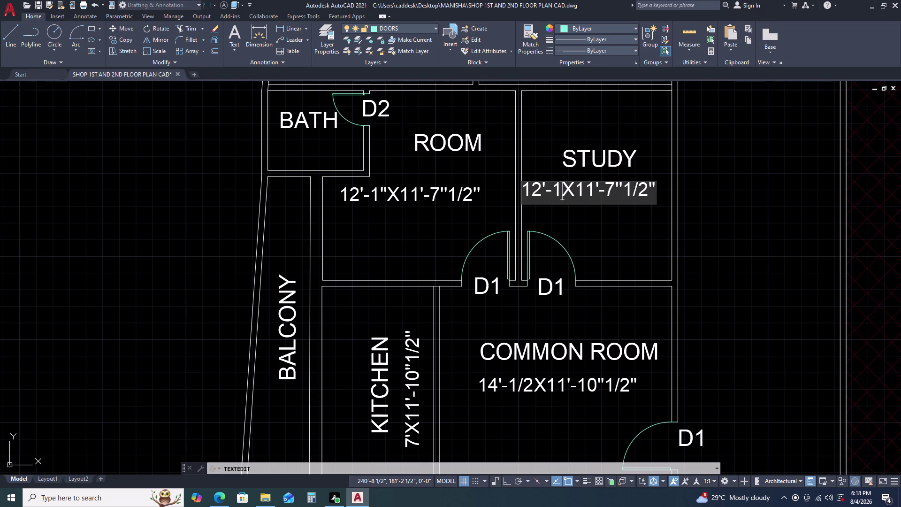
key(BackSpace)
key(BackSpace)
key(BackSpace)
key(BackSpace)
key(BackSpace)
key(9)
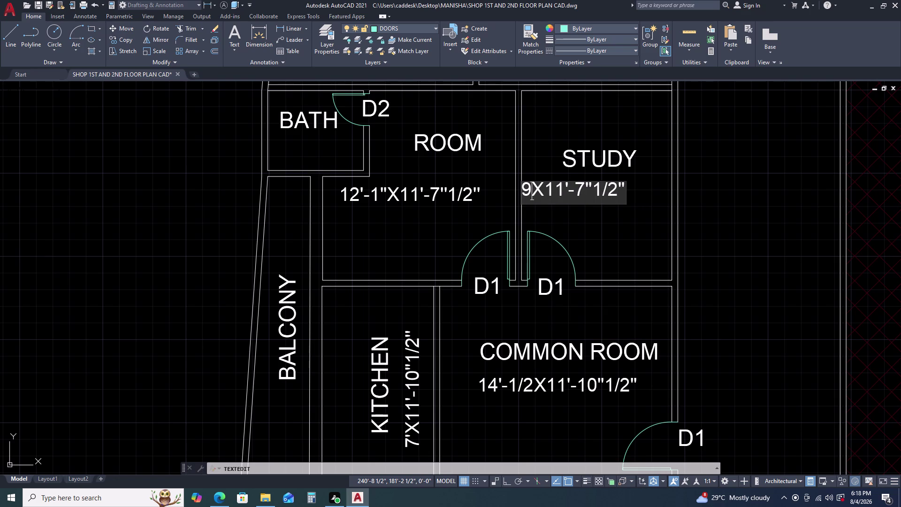
key(apostrophe)
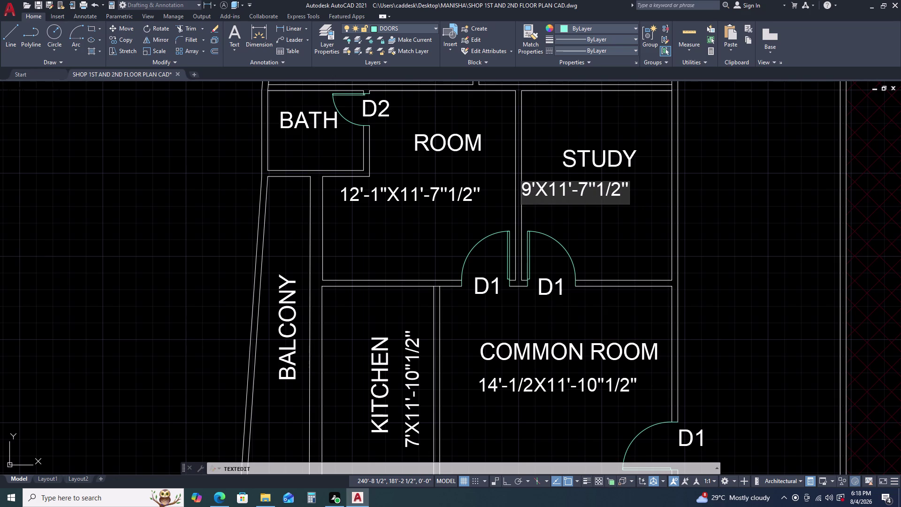
text(-1/2)
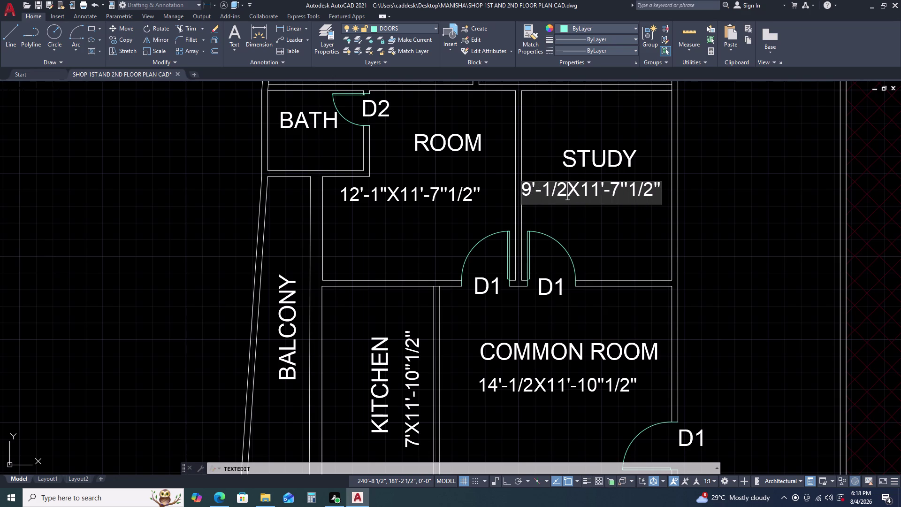
key(Return)
key(Escape)
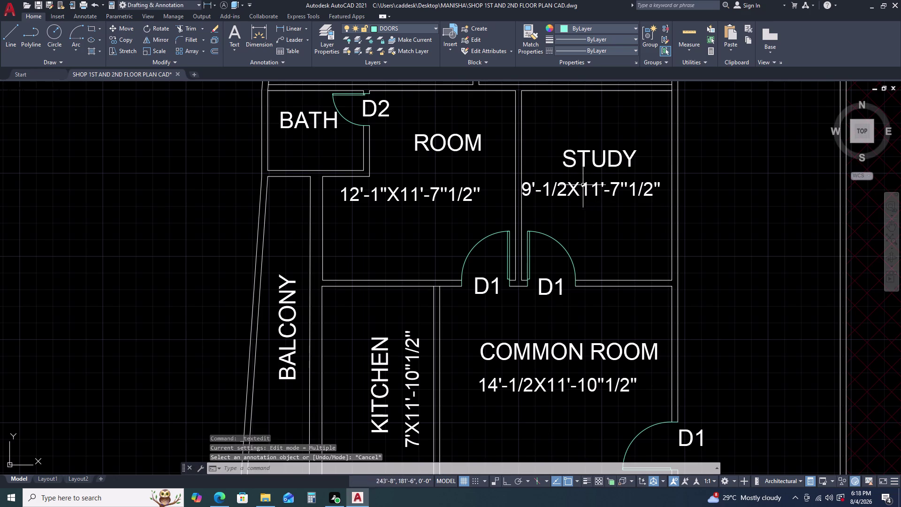
Move the STUDY size label slightly right to centre it under the name.
click(582, 182)
click(567, 207)
text(M)
key(space)
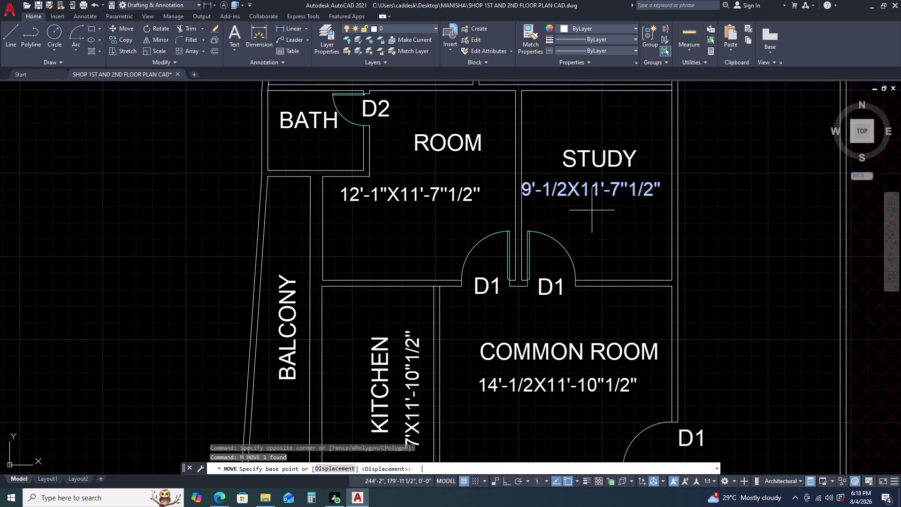
click(592, 211)
click(594, 210)
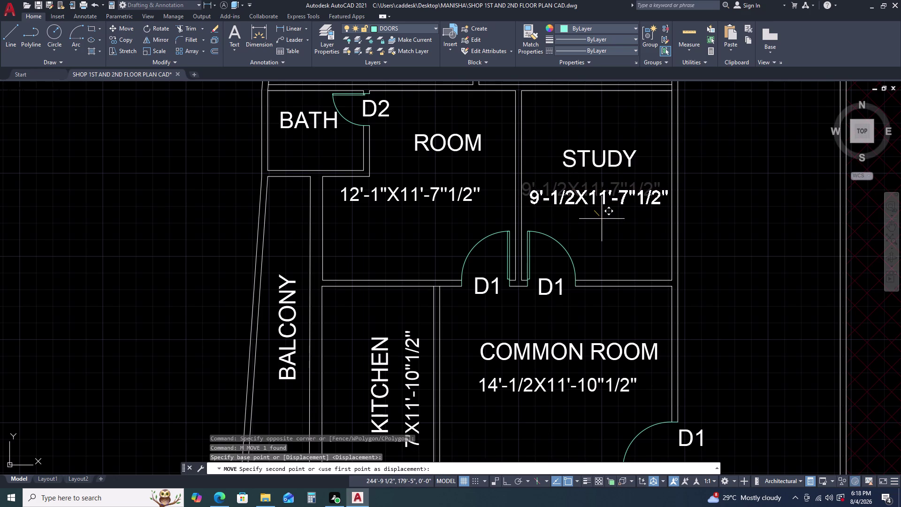
click(601, 218)
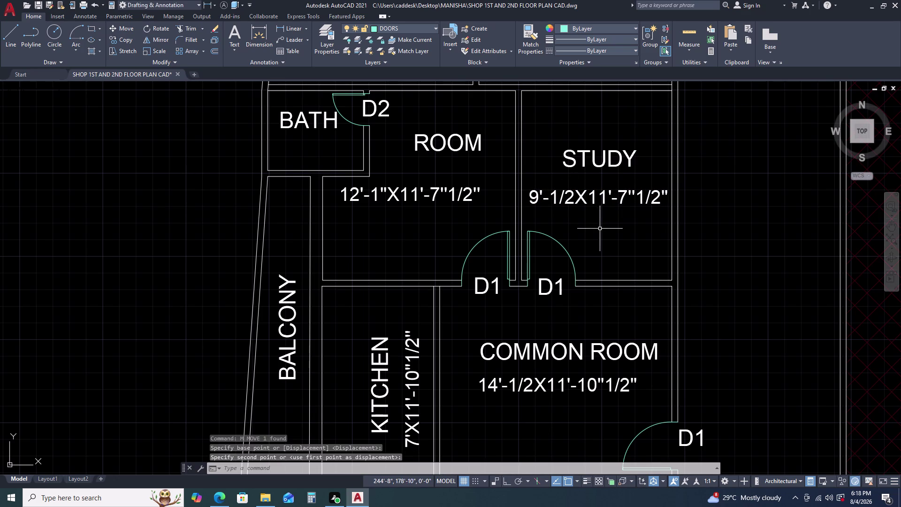
key(Escape)
scroll(down, 3)
scroll(up, 3)
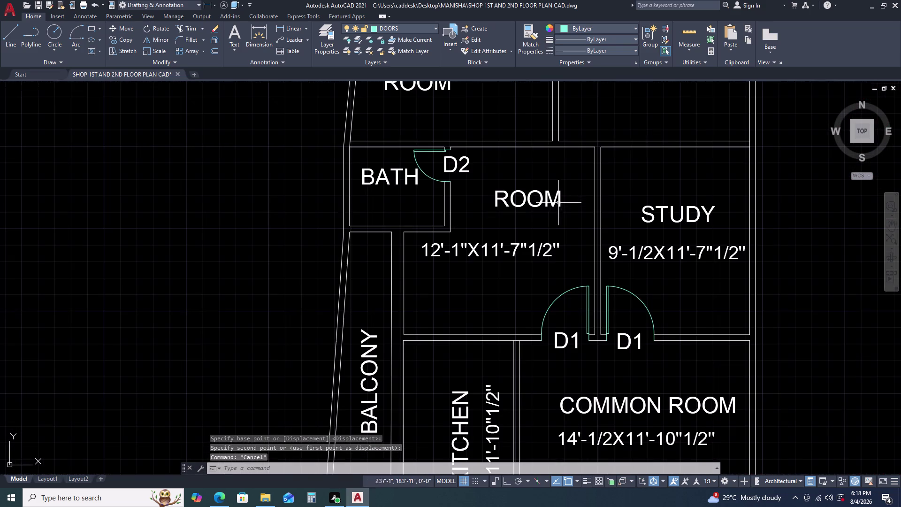
Move the room's 12'-1"X11'-7"1/2" size label to centre it in the room.
click(535, 235)
click(506, 270)
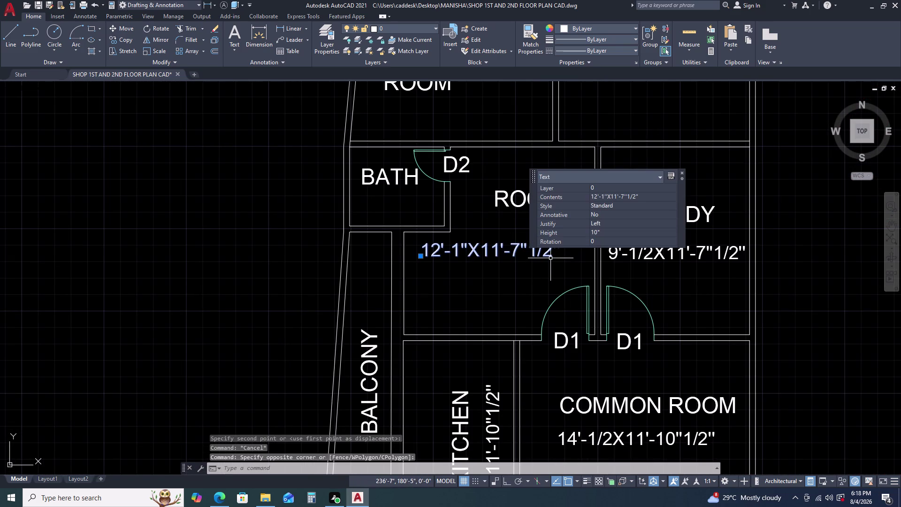
text(M)
key(space)
click(550, 258)
click(555, 257)
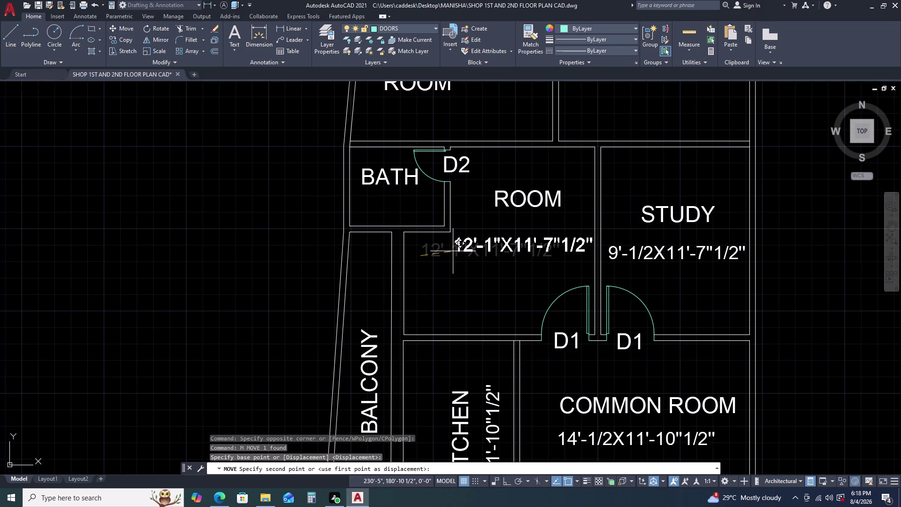
click(452, 251)
key(Escape)
Lower the ROOM name so it sits just above the size label.
click(503, 196)
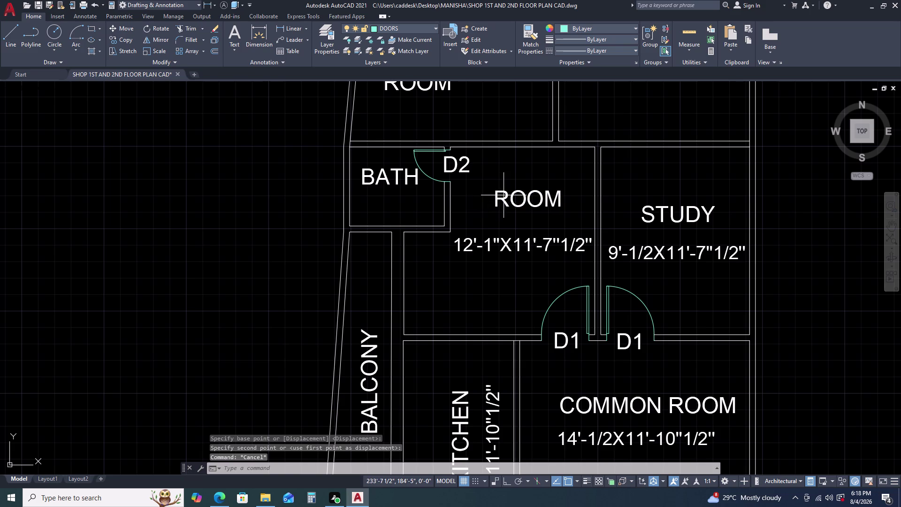
click(493, 209)
key(m)
key(space)
click(500, 206)
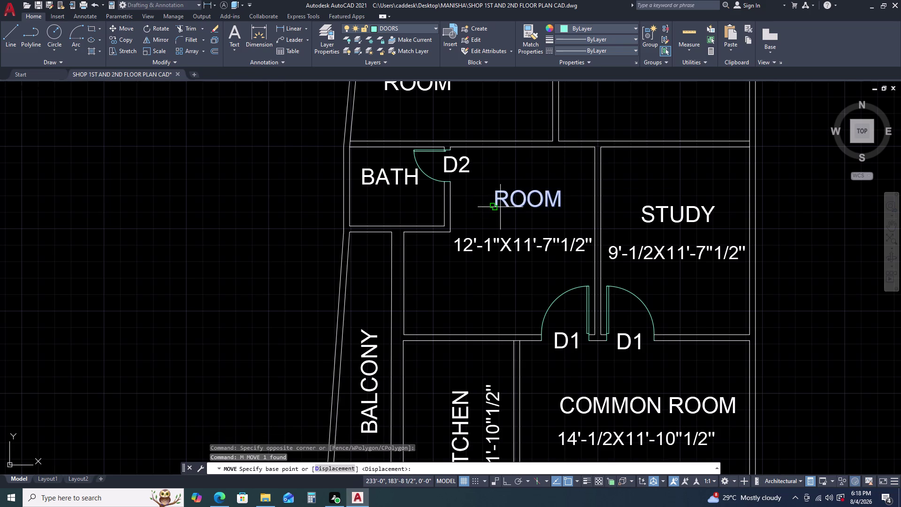
click(487, 220)
key(Escape)
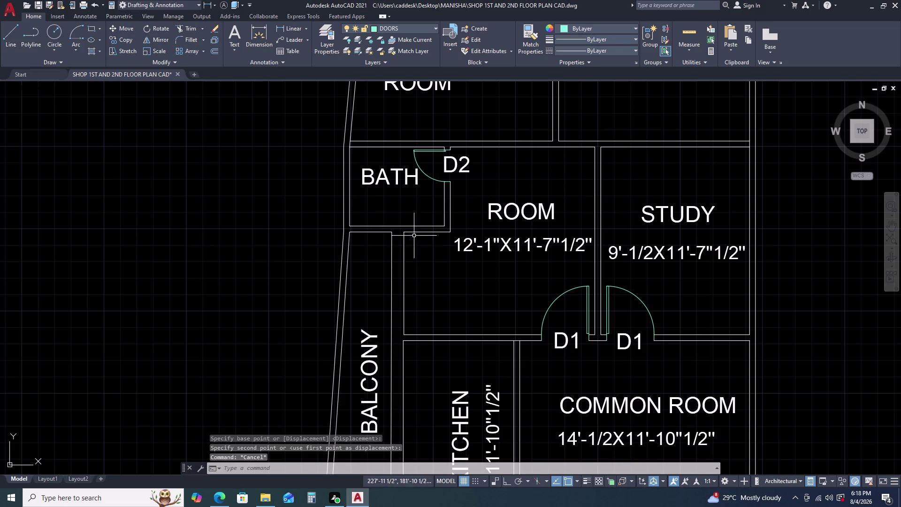
Start a copy of the room size label, cancel it, and reselect the label.
click(485, 242)
key(c)
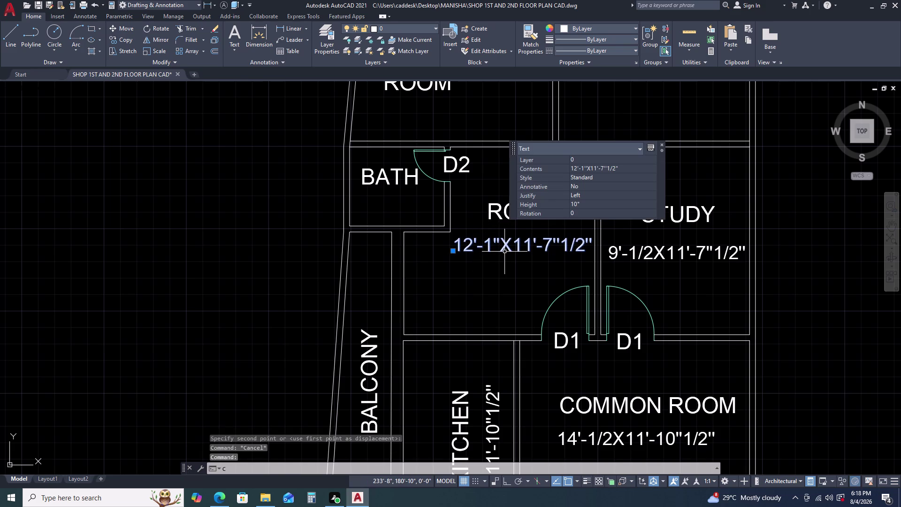
text(O)
key(space)
key(space)
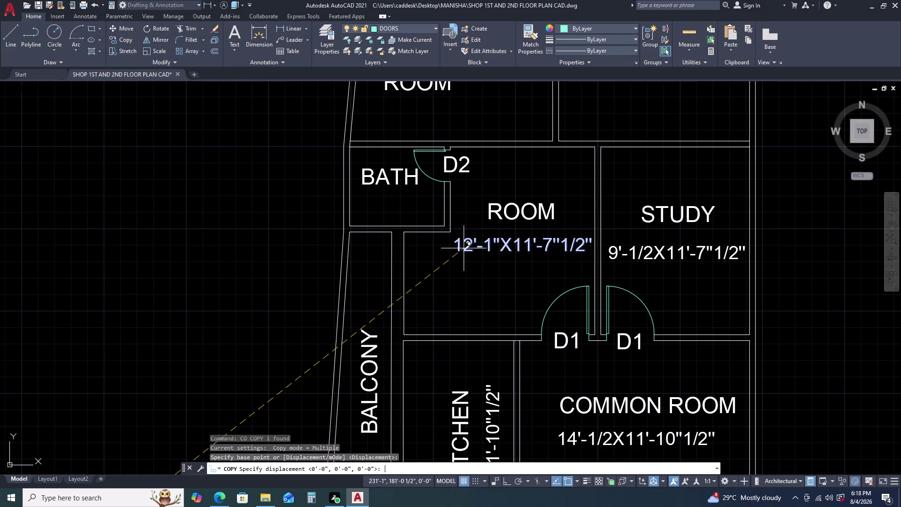
key(Escape)
click(461, 242)
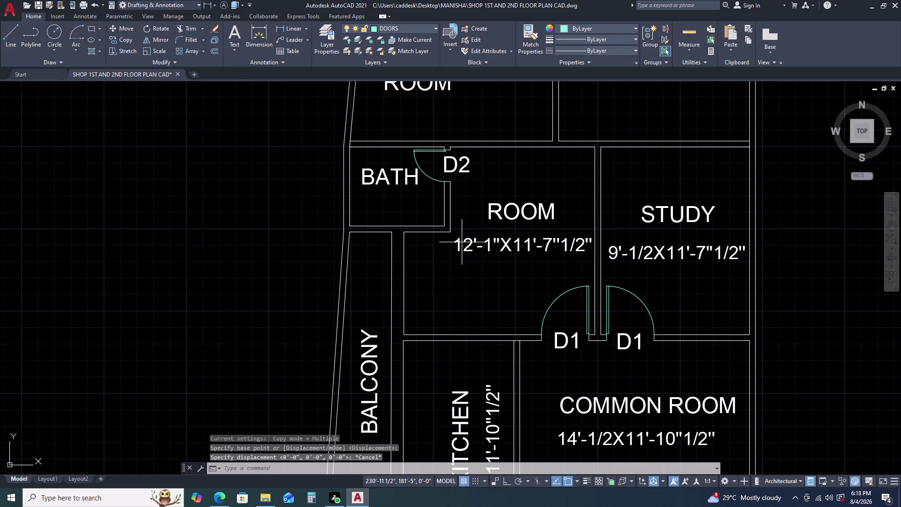
click(454, 252)
Copy the room size label into the BATH beneath its name.
text(CO)
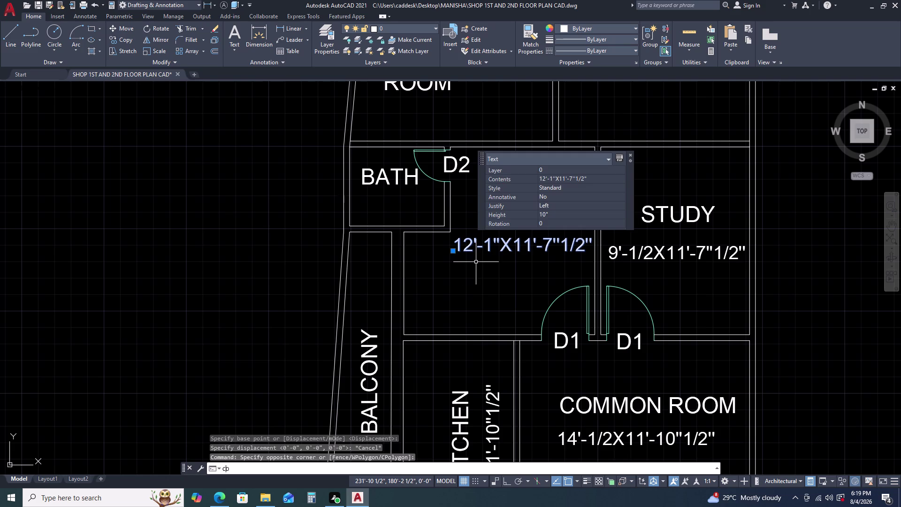
key(space)
click(476, 255)
scroll(up, 3)
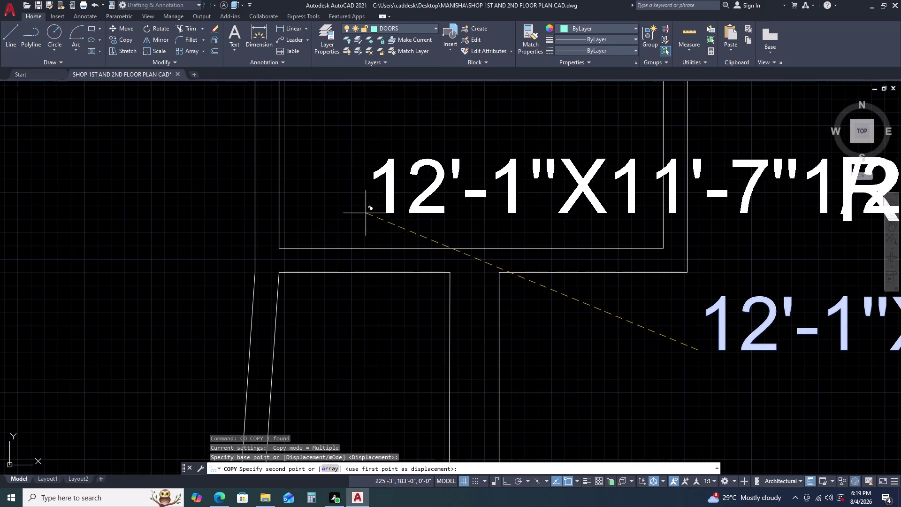
click(295, 188)
key(Escape)
scroll(down, 3)
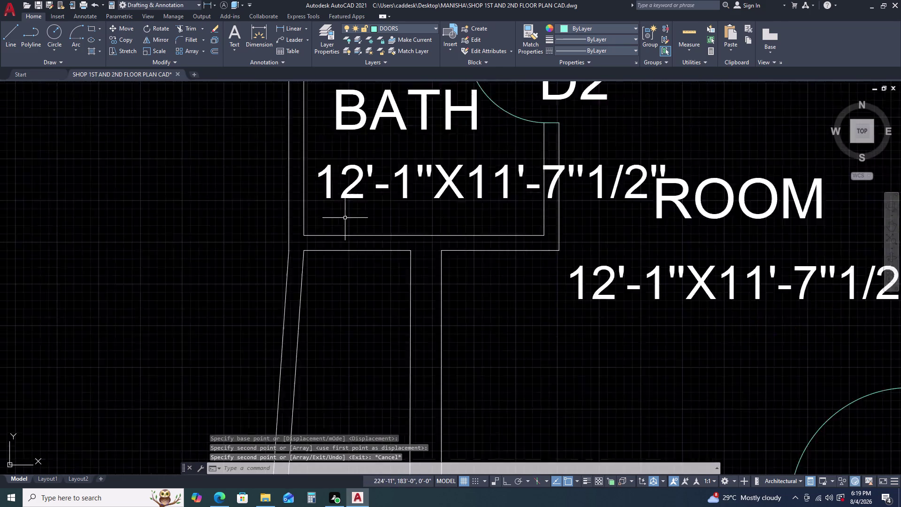
scroll(down, 3)
Edit the copied bath label to read 6'-0"X5'0".
double_click(383, 210)
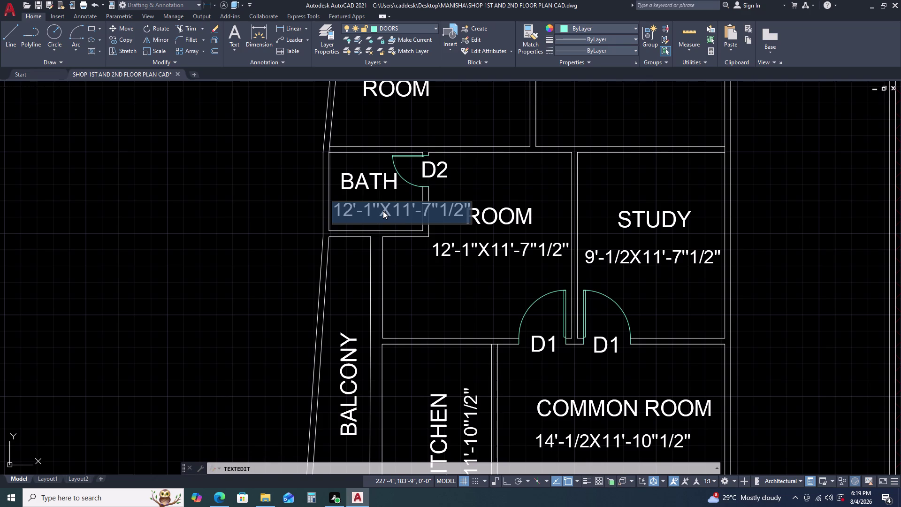
text(6')
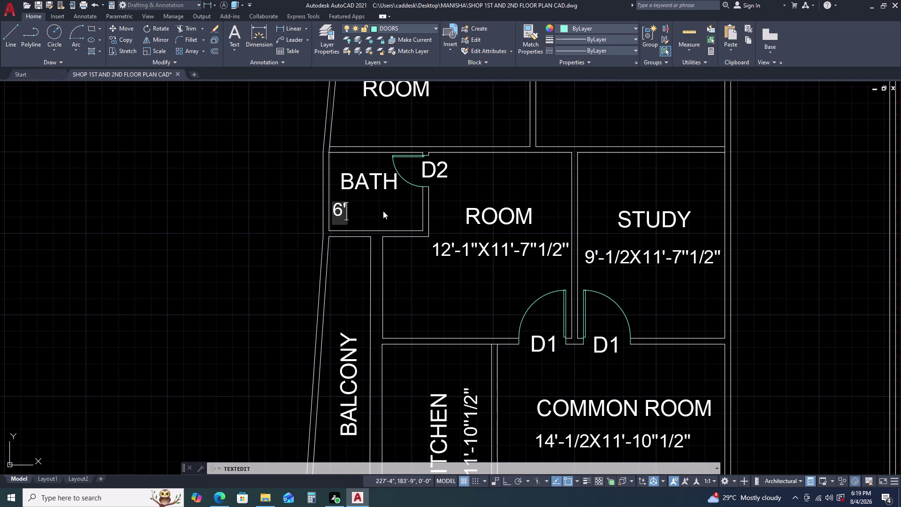
key(0)
text(0)
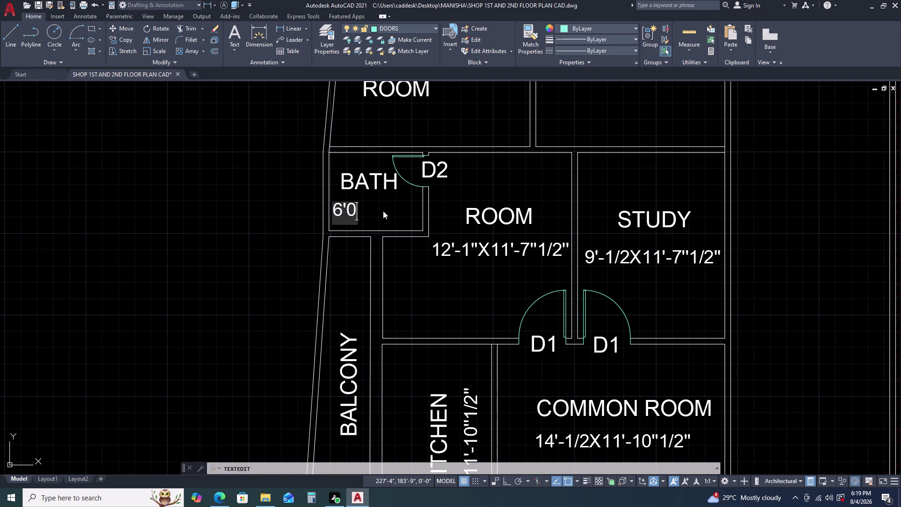
text(0)
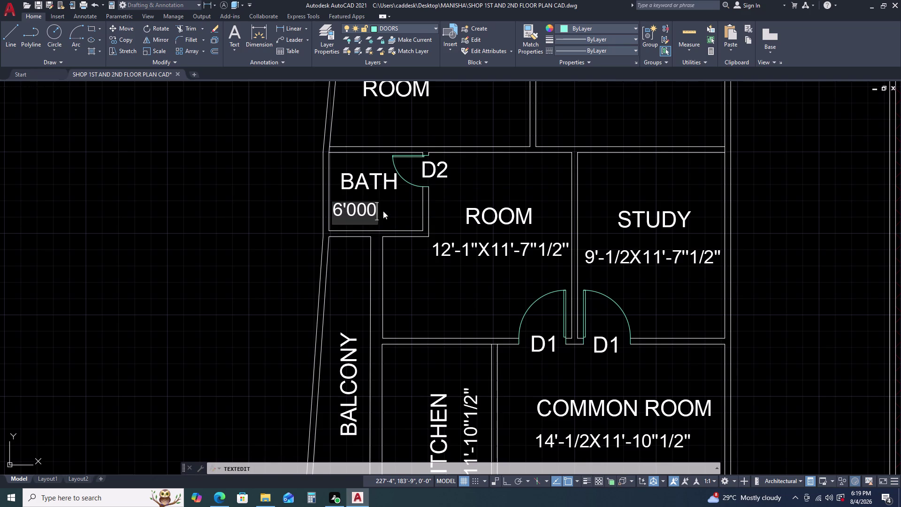
key(BackSpace)
key(BackSpace)
key(BackSpace)
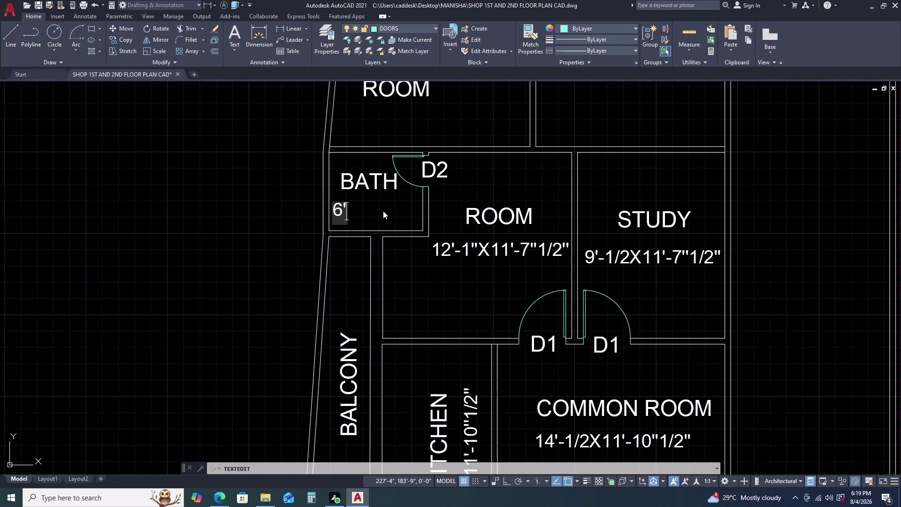
key(minus)
key(0)
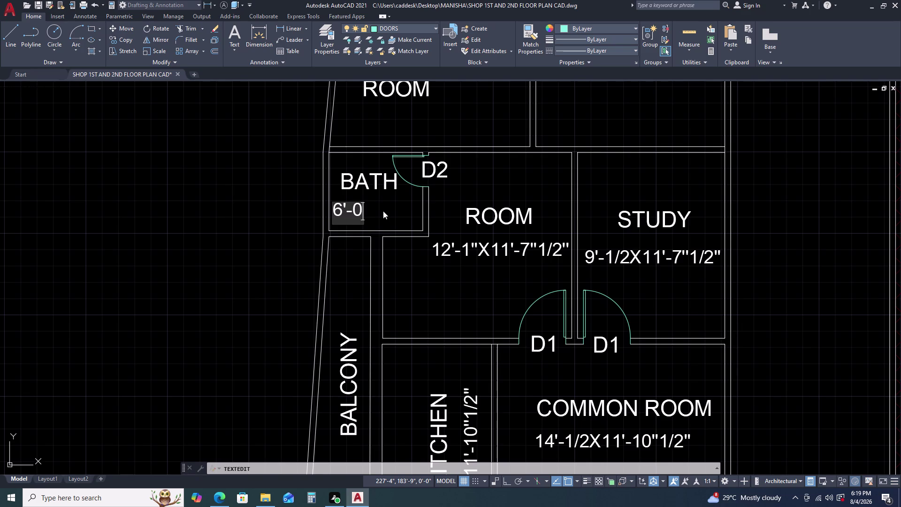
text('')
key(x)
text(5')
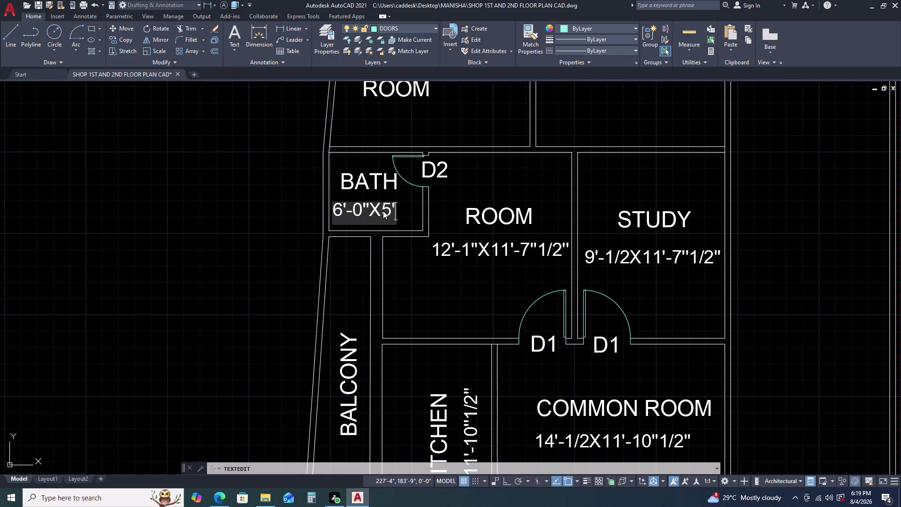
text(0'')
click(441, 291)
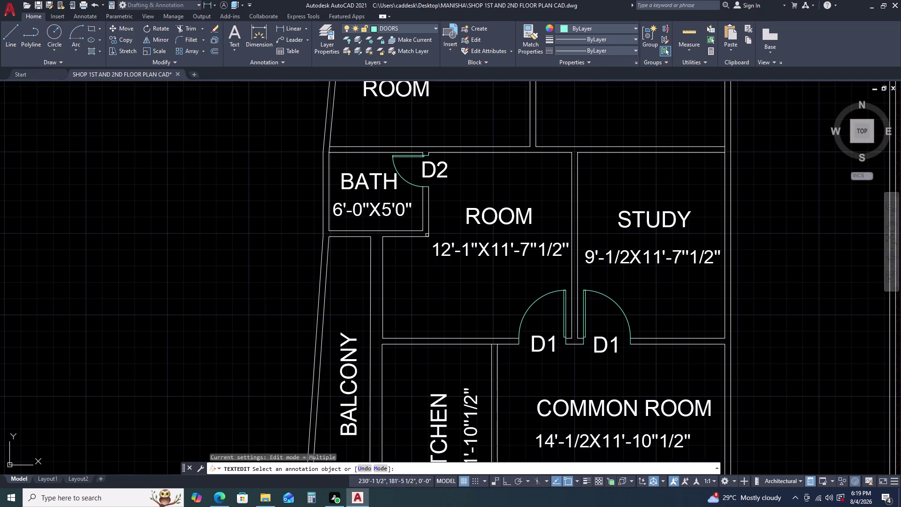
Copy the bath size text with CO and place the copy just below the bath.
scroll(down, 3)
key(Escape)
scroll(up, 3)
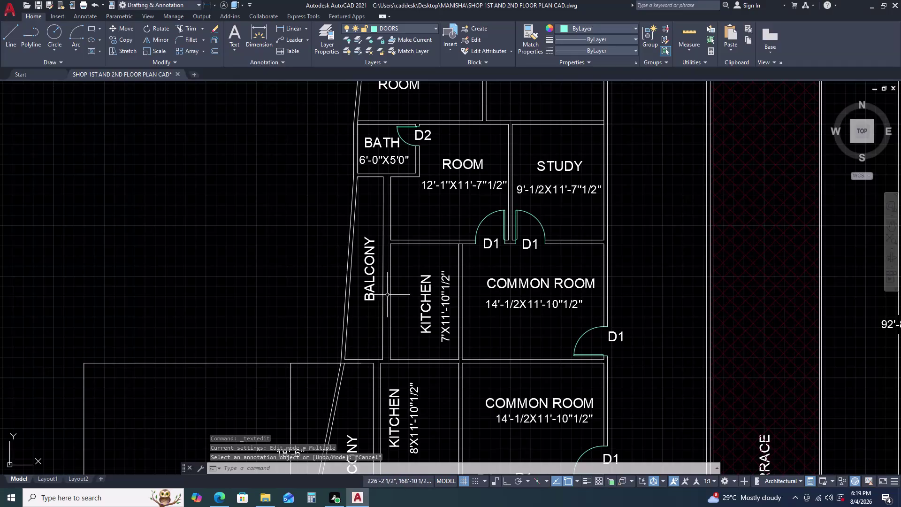
scroll(up, 3)
click(387, 171)
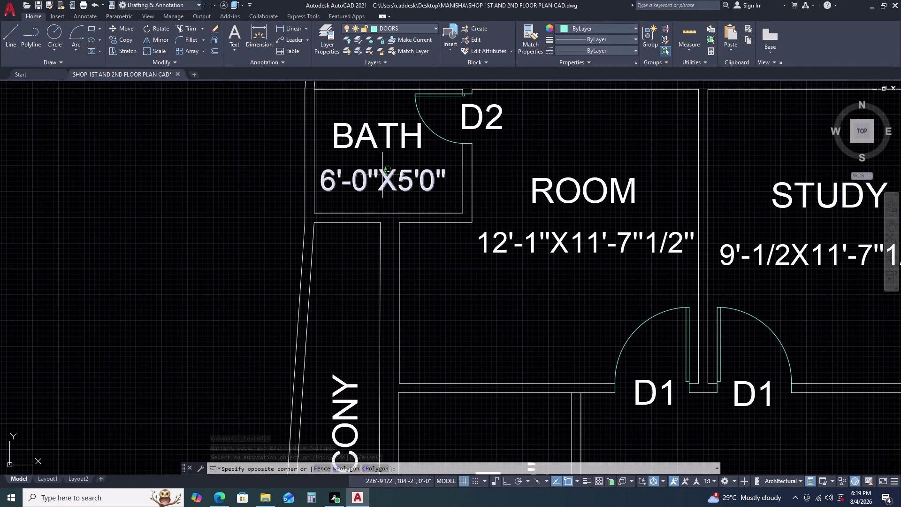
click(370, 193)
text(CO)
key(space)
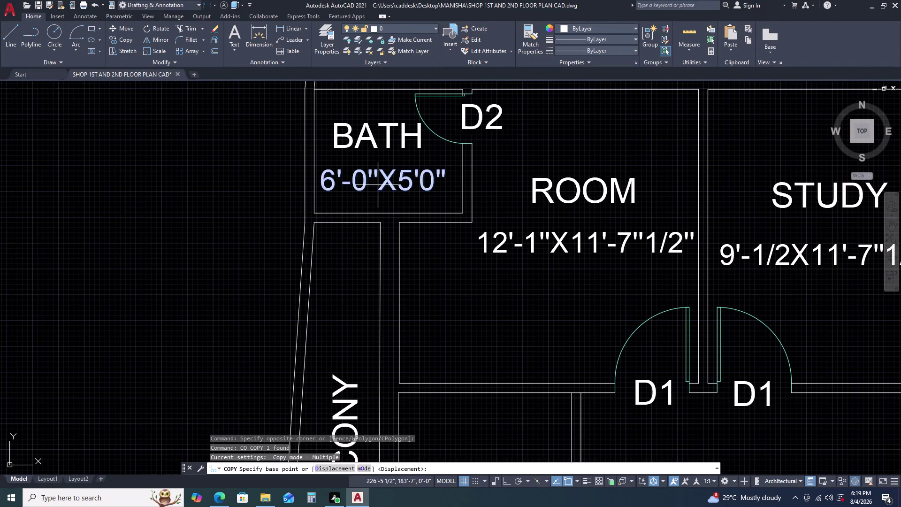
click(377, 185)
click(373, 254)
key(Escape)
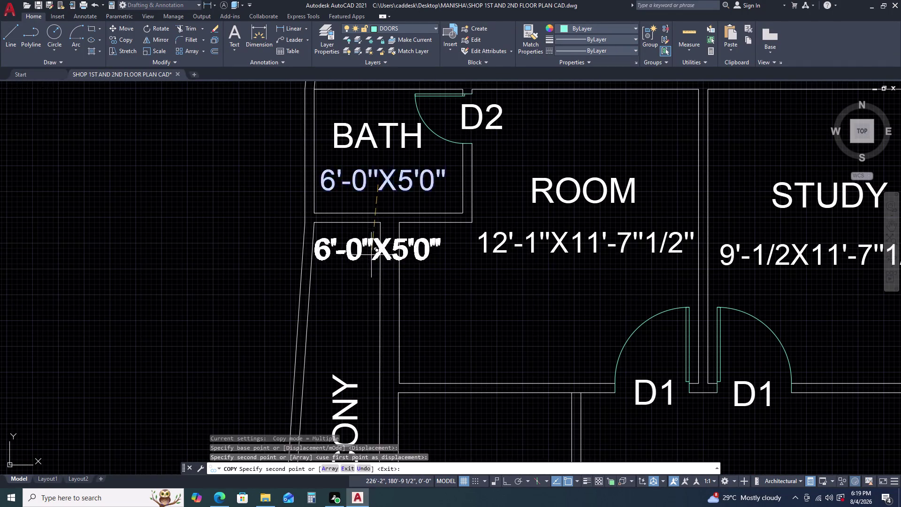
Edit the copied label to read 2'-11 1/2" and select it.
double_click(359, 252)
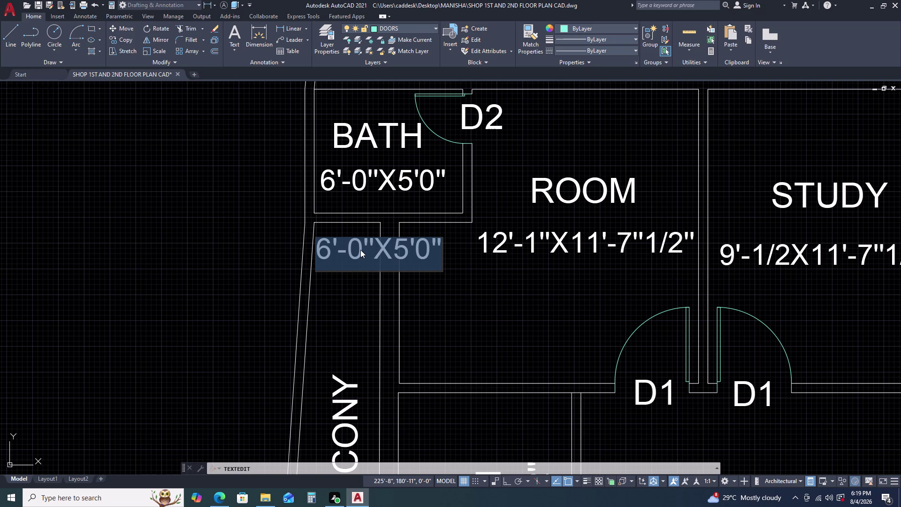
text(2')
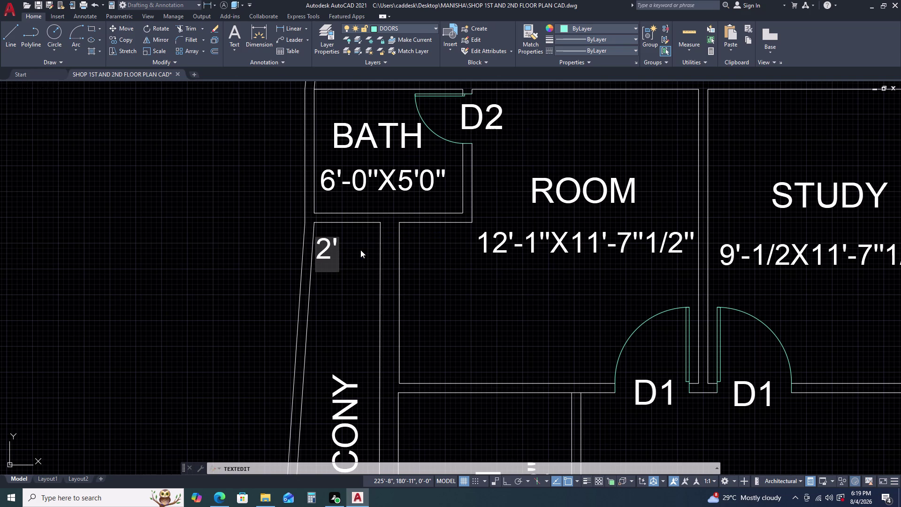
text(-11)
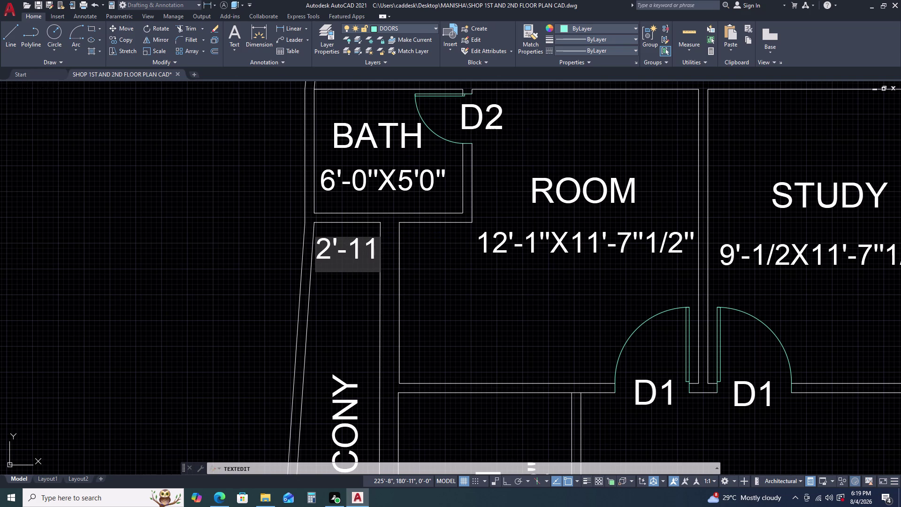
key(space)
text(1/)
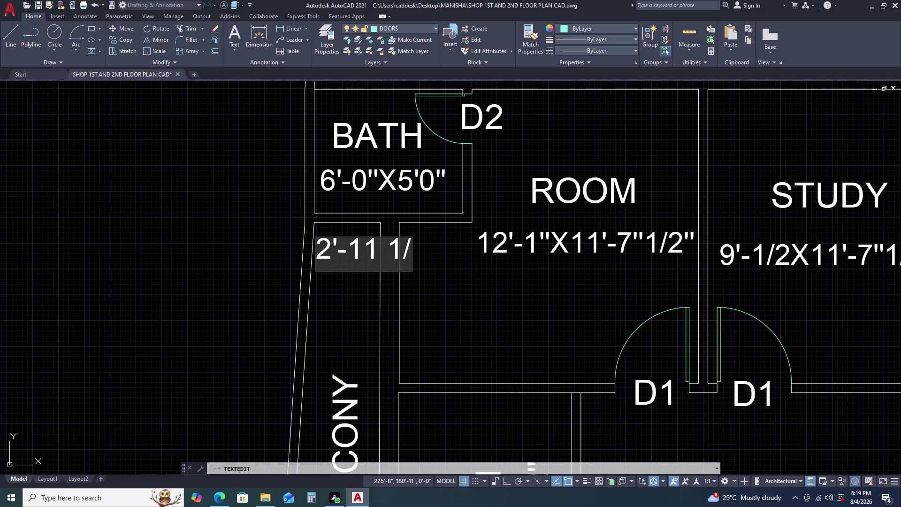
text(2)
text(')
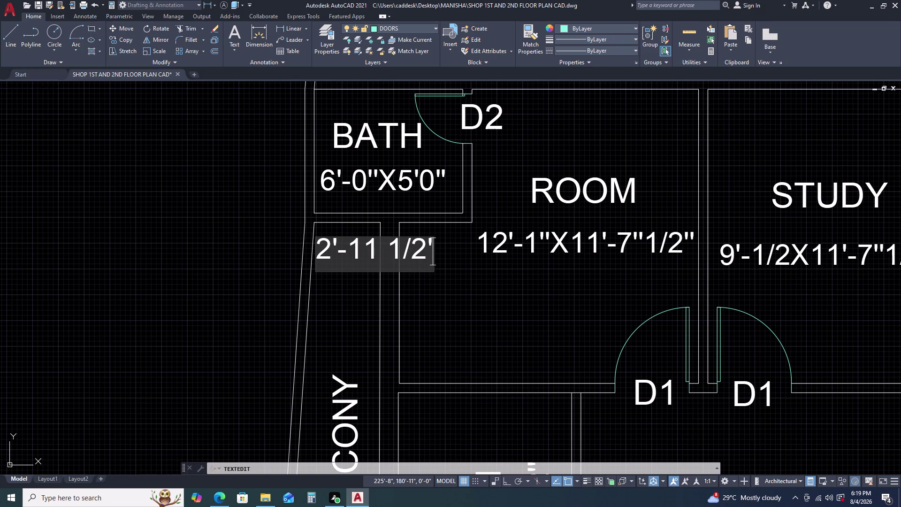
text(')
key(Return)
key(Escape)
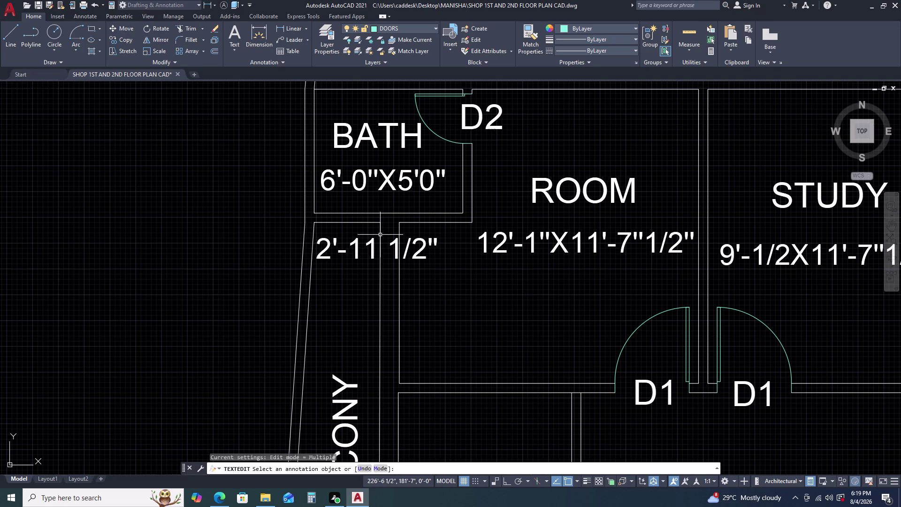
click(374, 247)
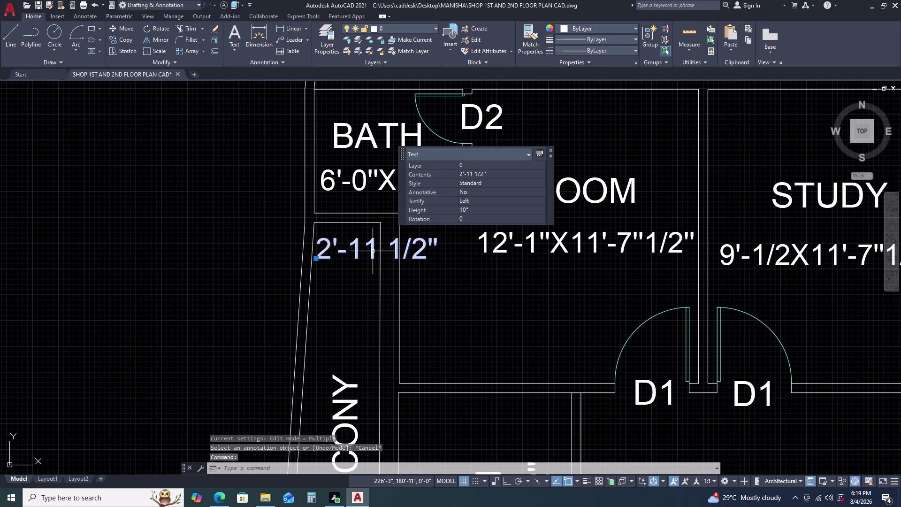
Set the 2'-11 1/2" label's text height to 8", then to 5".
click(474, 210)
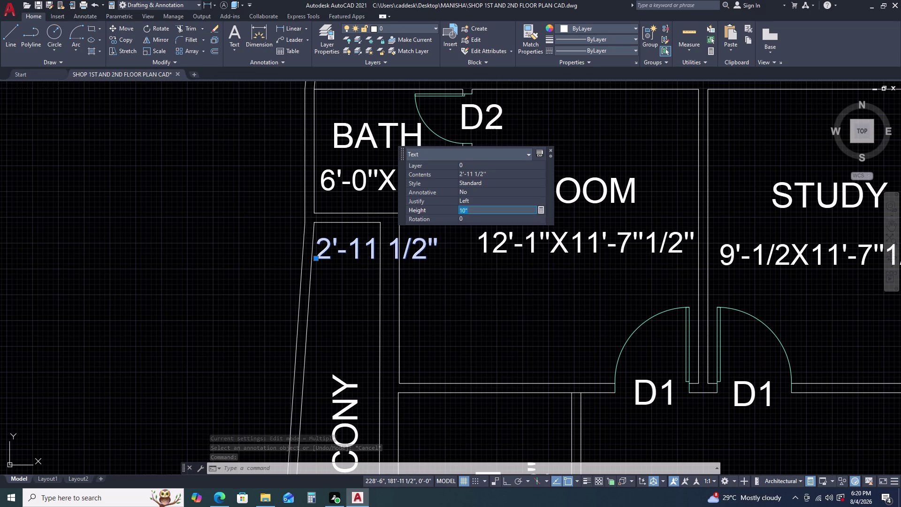
key(8)
key(Return)
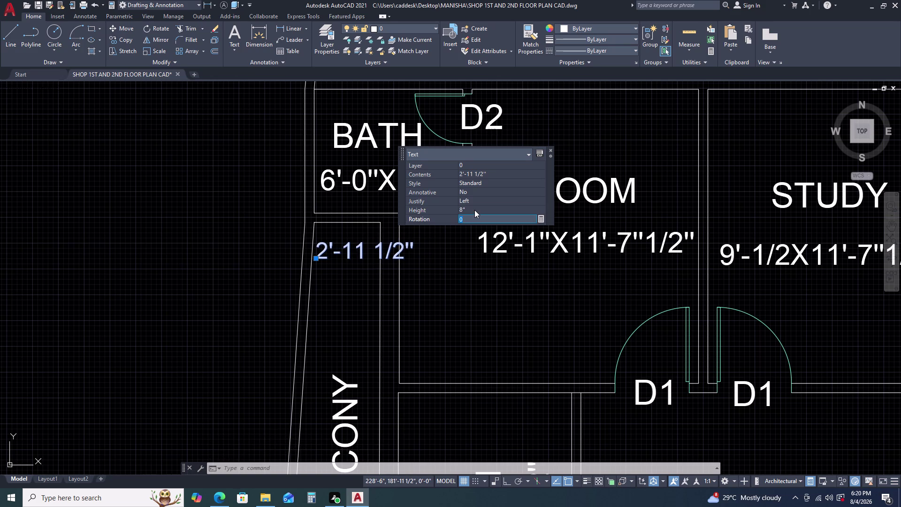
click(475, 209)
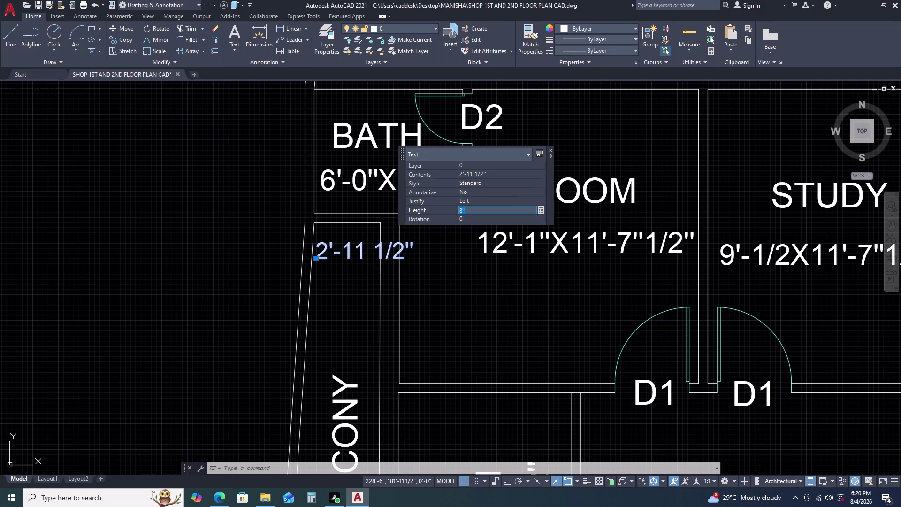
key(5)
key(Return)
key(Escape)
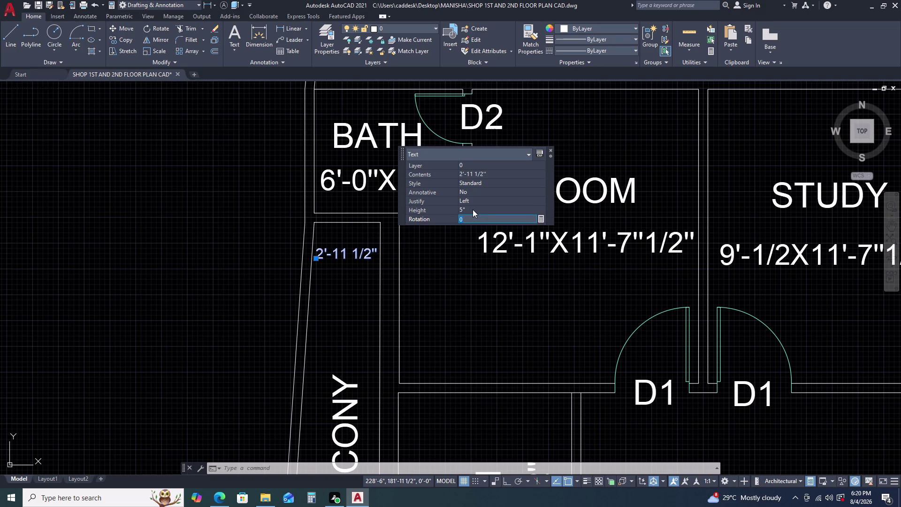
key(Escape)
Start a window selection over the bath labels, then cancel it.
click(288, 213)
key(Escape)
click(241, 256)
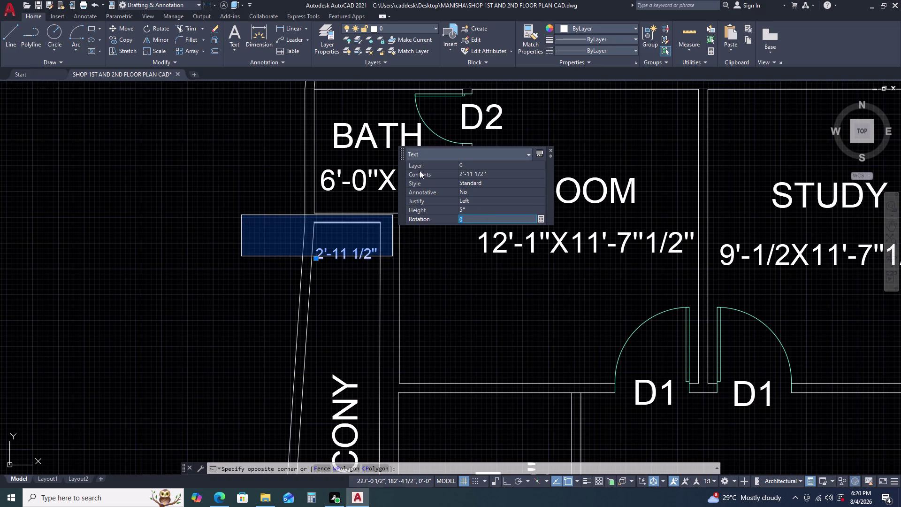
click(552, 152)
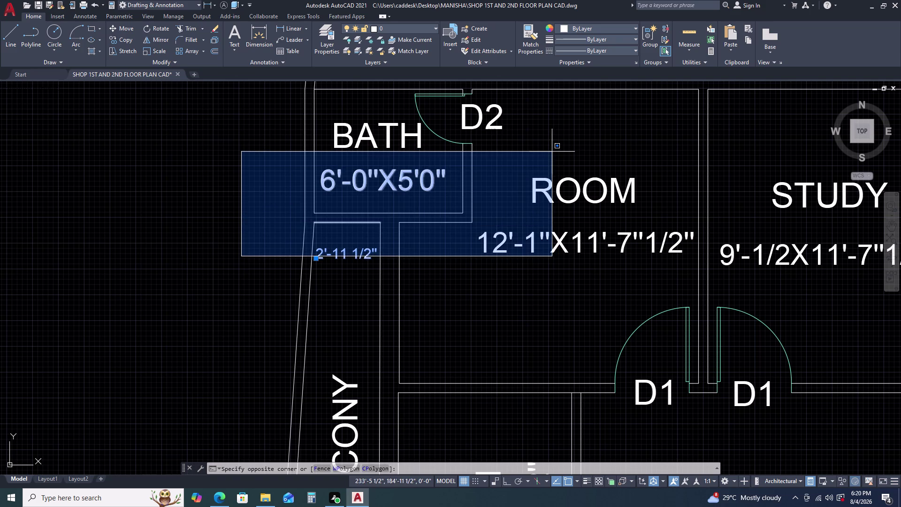
key(Escape)
key(Escape)
scroll(down, 3)
Set the upper balcony's 2'-11 1/2" label text height to 6", then 5".
middle_drag(352, 287, 393, 198)
scroll(down, 3)
scroll(up, 3)
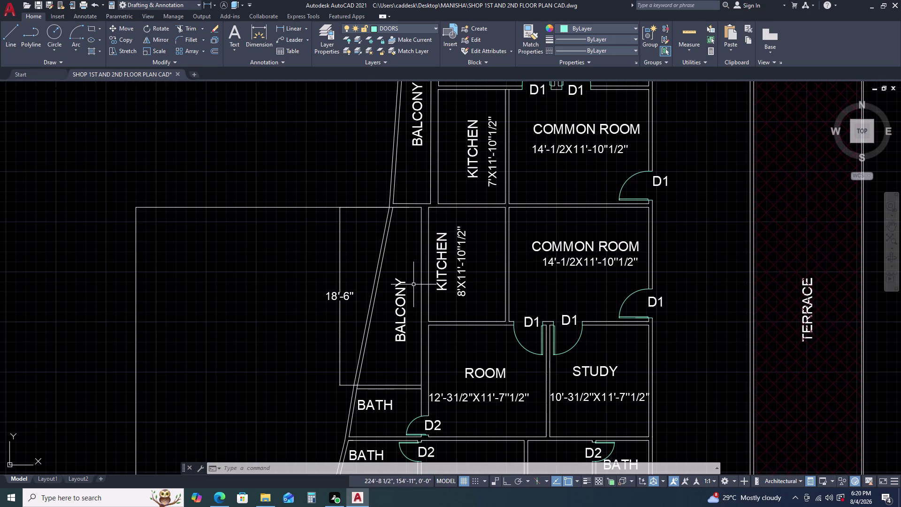
scroll(down, 3)
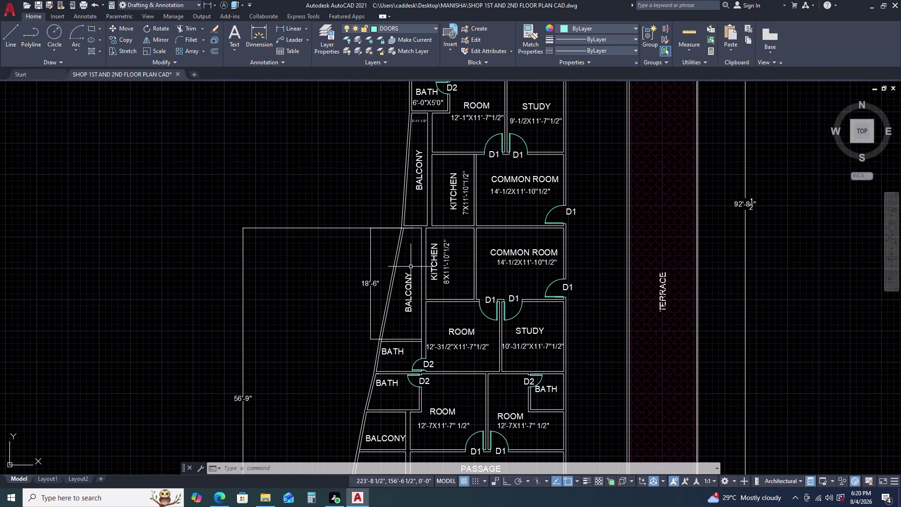
click(421, 120)
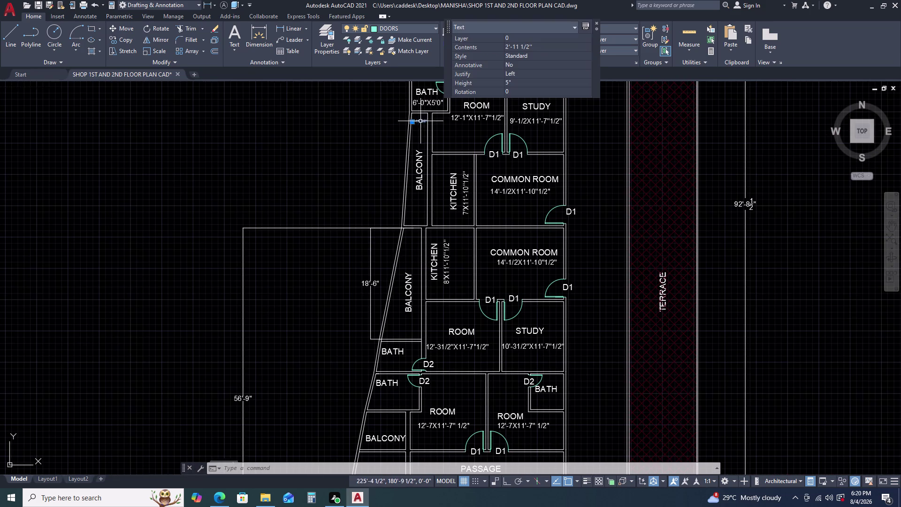
click(517, 79)
key(6)
key(Return)
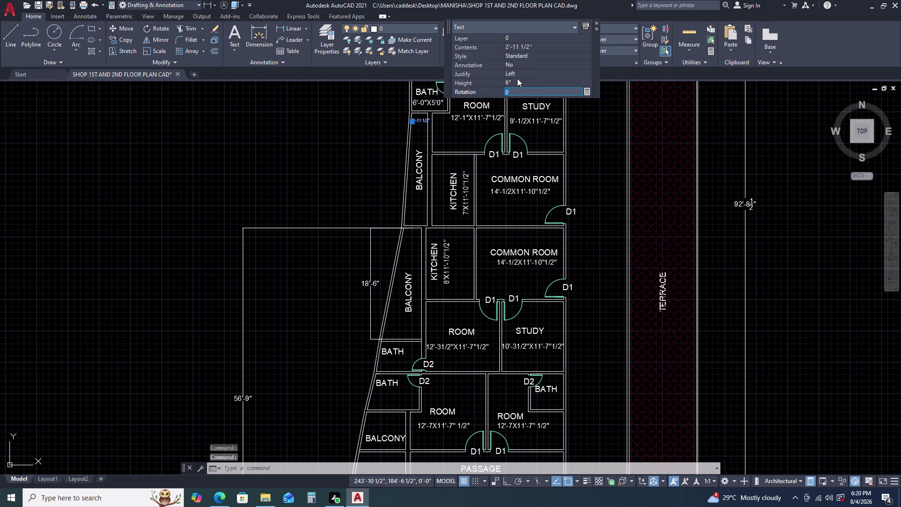
click(518, 79)
key(5)
key(Return)
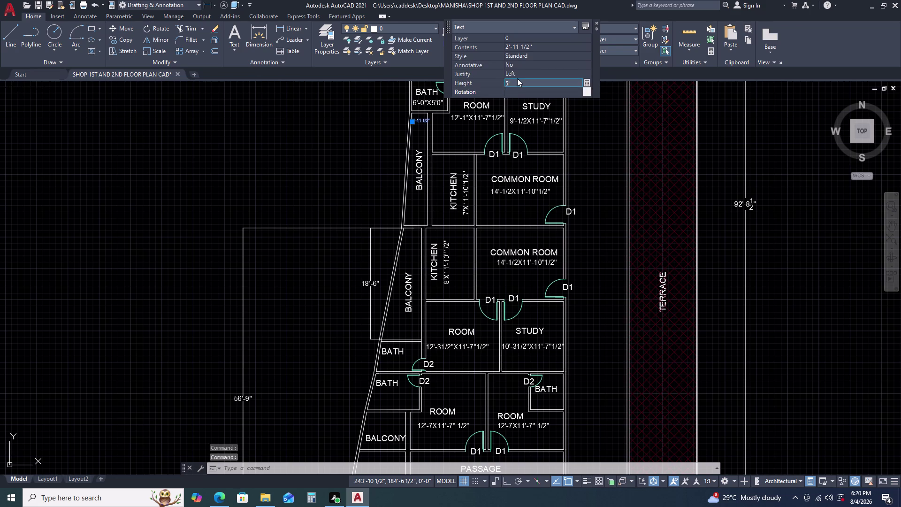
Close Quick Properties and start the COPY command on the balcony label.
click(596, 26)
click(596, 24)
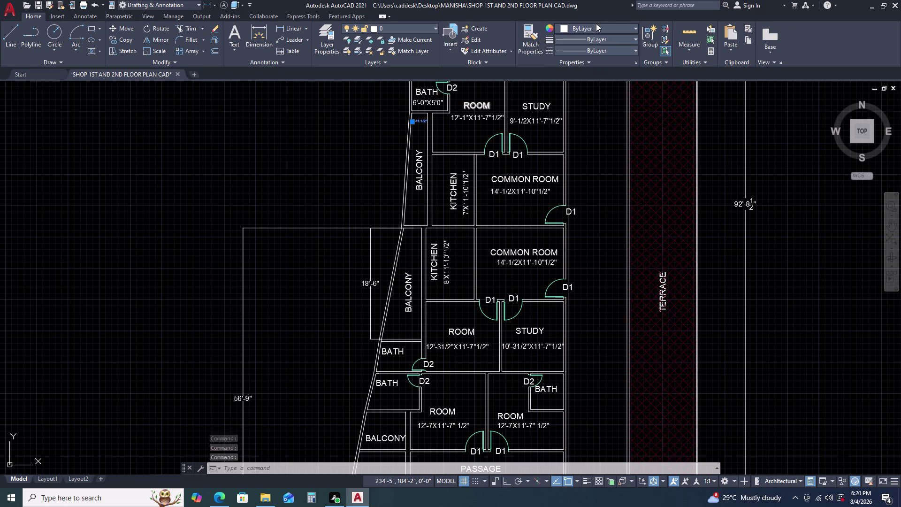
text(CO)
key(space)
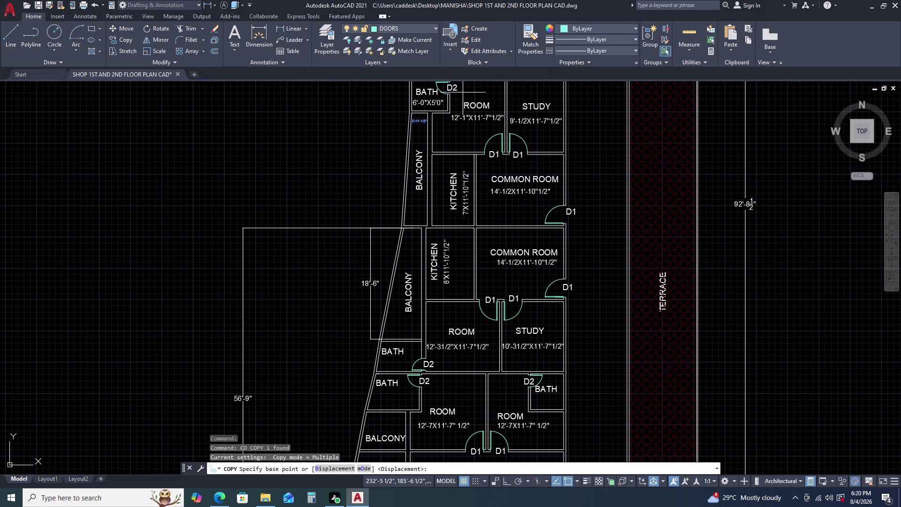
Place a copy of the balcony width label at the top of the lower balcony.
click(418, 121)
scroll(up, 3)
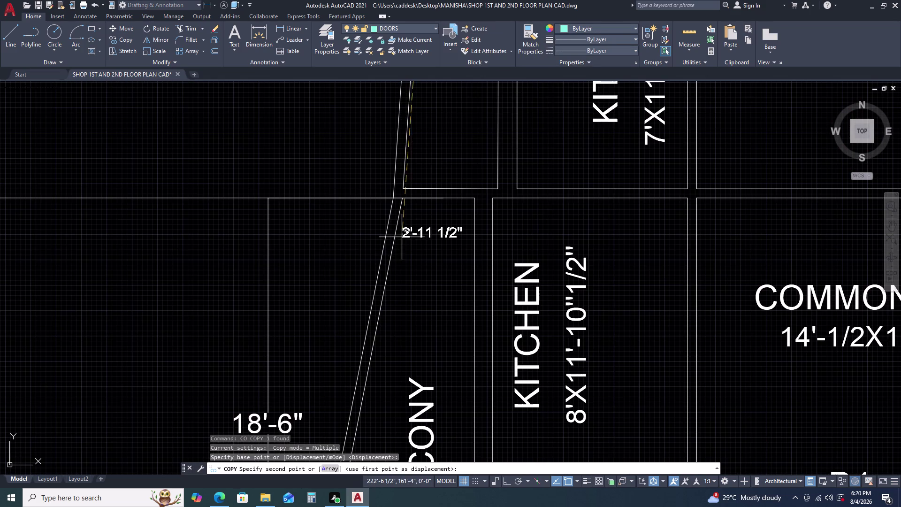
click(406, 227)
key(Escape)
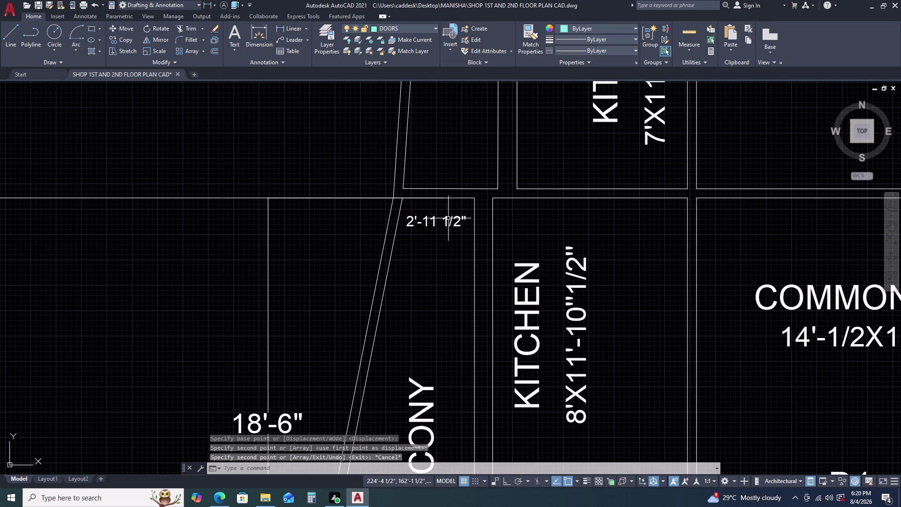
Retype the copied label's text as 2'-11 1/2.
double_click(454, 219)
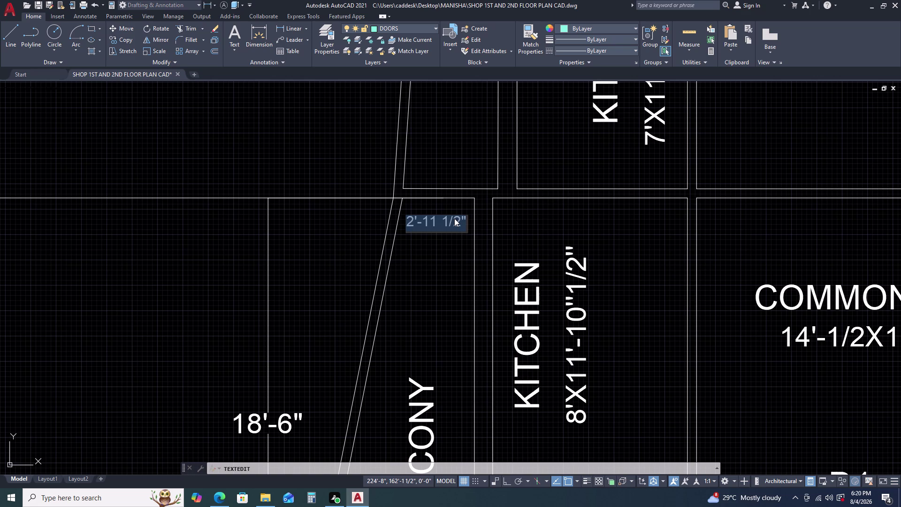
text(2')
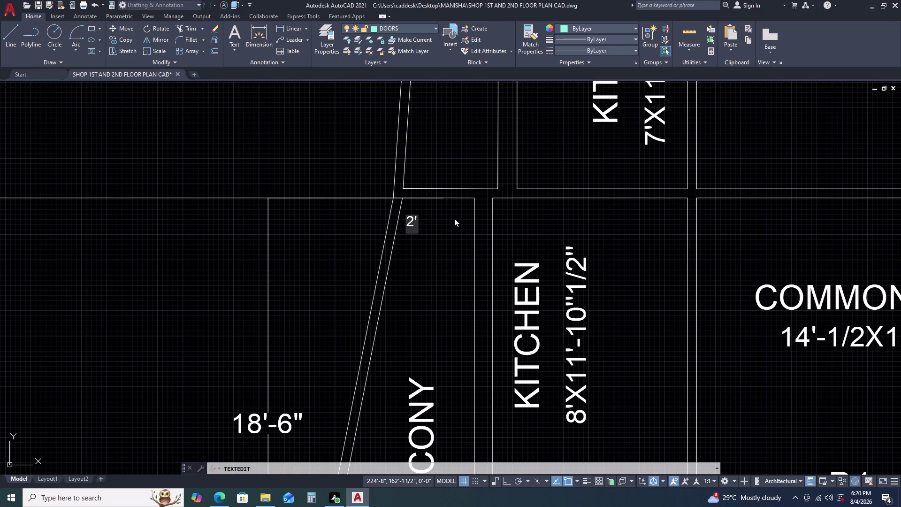
key(minus)
text(11)
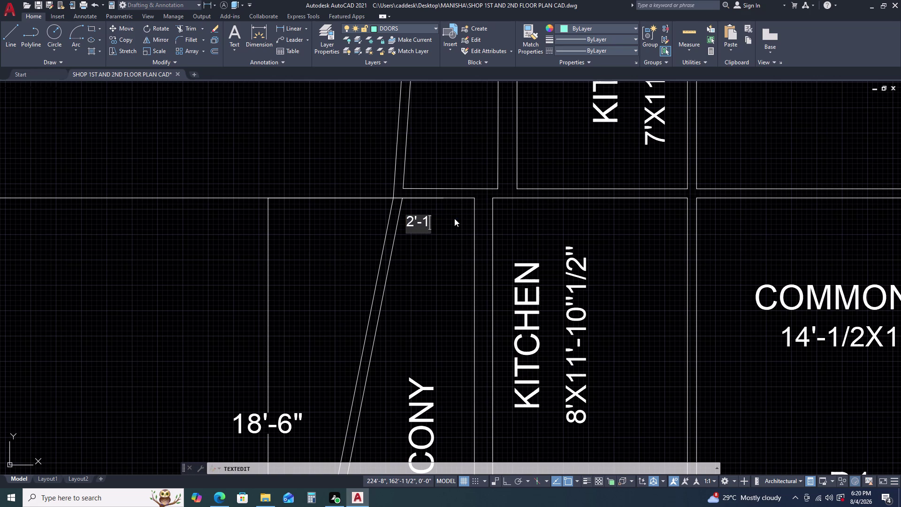
key(space)
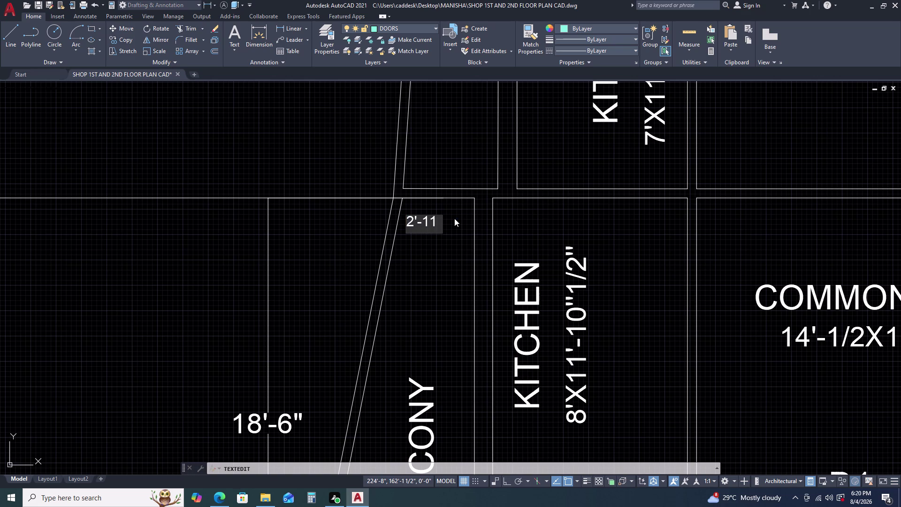
text(1/2)
key(Return)
key(Escape)
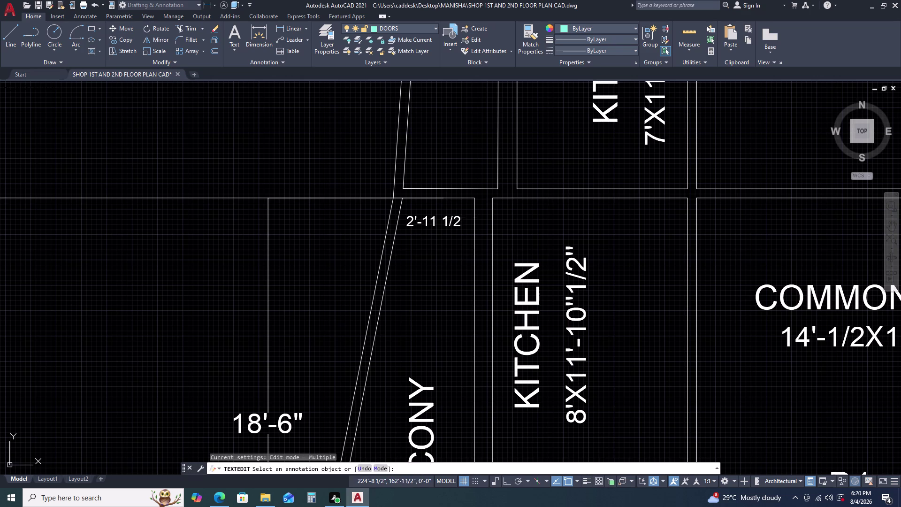
scroll(down, 3)
scroll(down, 3)
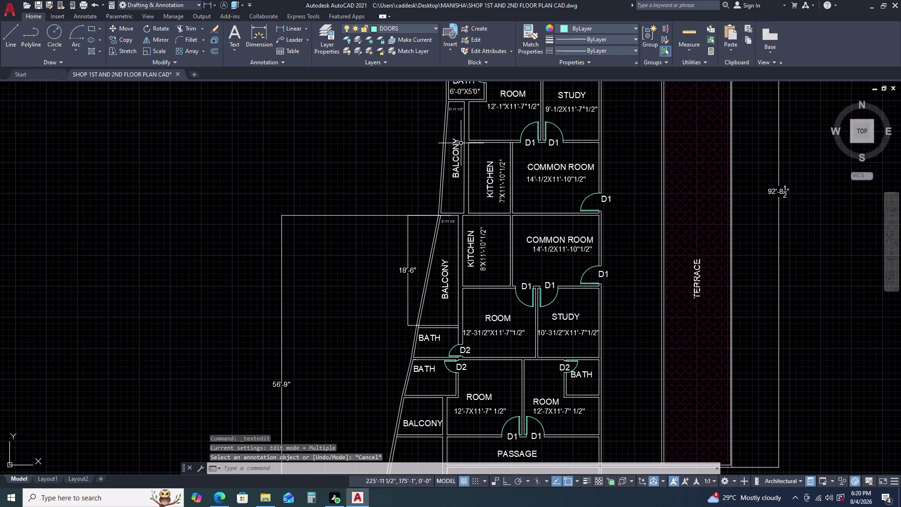
Change the upper balcony label's inches from 11 to 8, reading 2'-8 1/2".
scroll(up, 3)
double_click(480, 101)
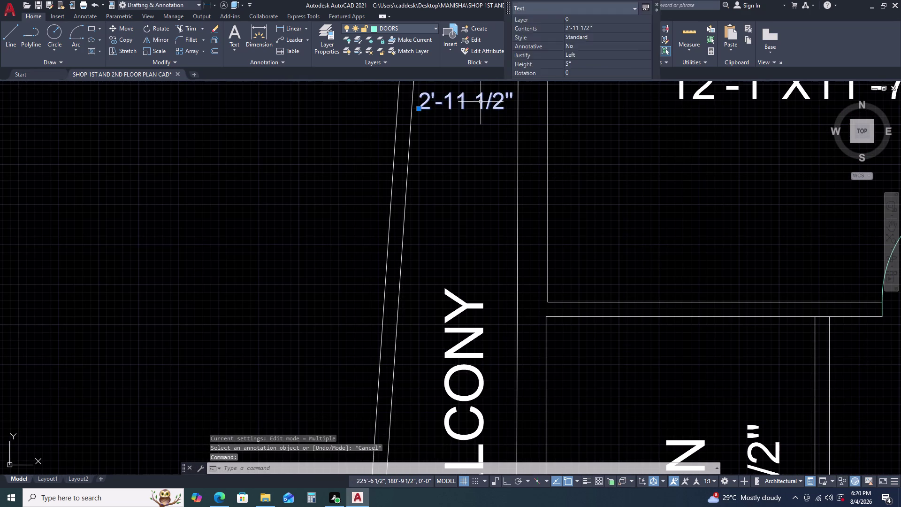
click(496, 100)
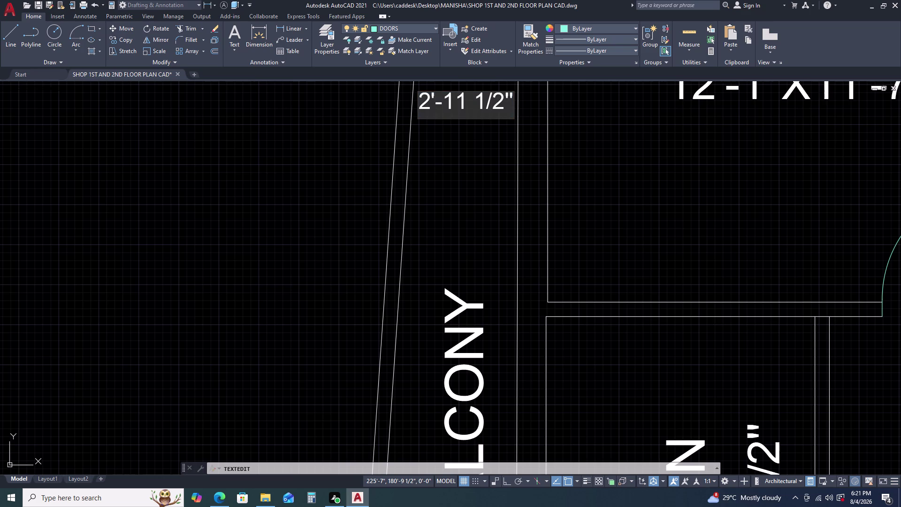
click(464, 101)
key(BackSpace)
key(BackSpace)
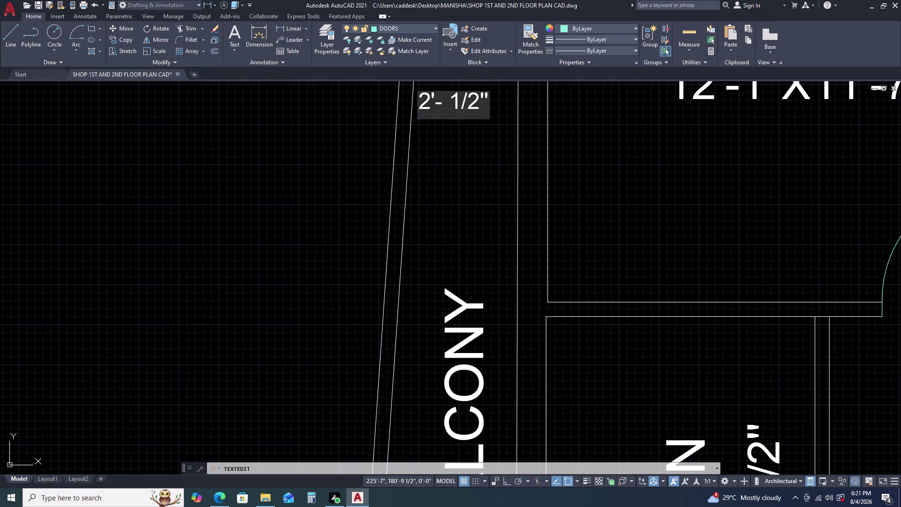
key(8)
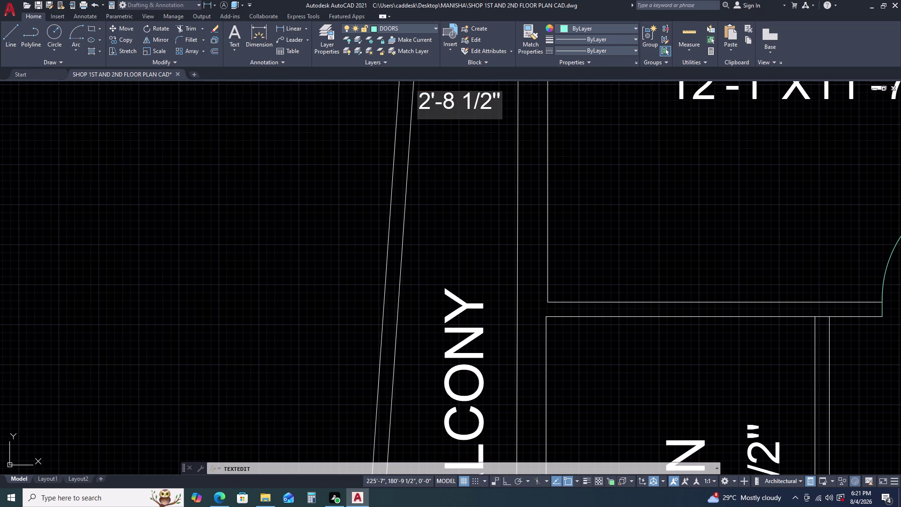
double_click(469, 162)
scroll(down, 3)
key(Escape)
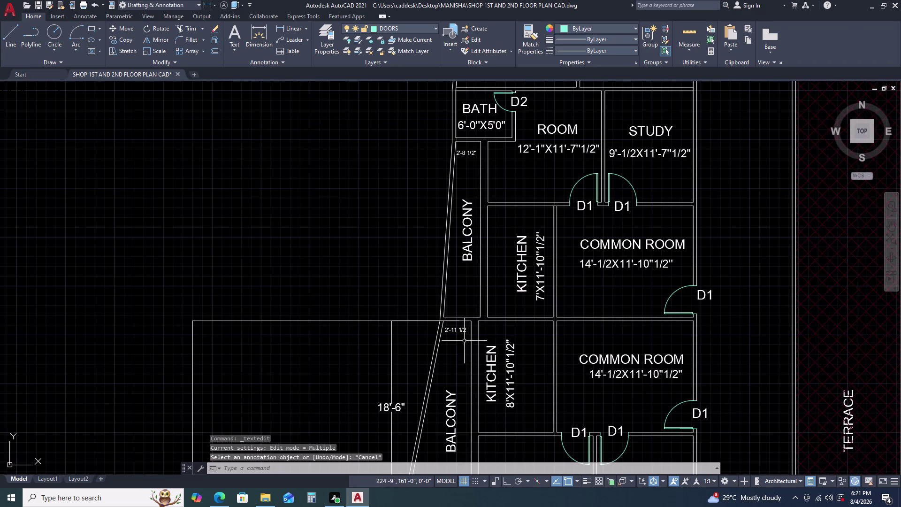
Try adding an inch mark to the lower balcony label, then cancel the edit.
middle_drag(467, 345, 465, 251)
scroll(up, 3)
double_click(454, 214)
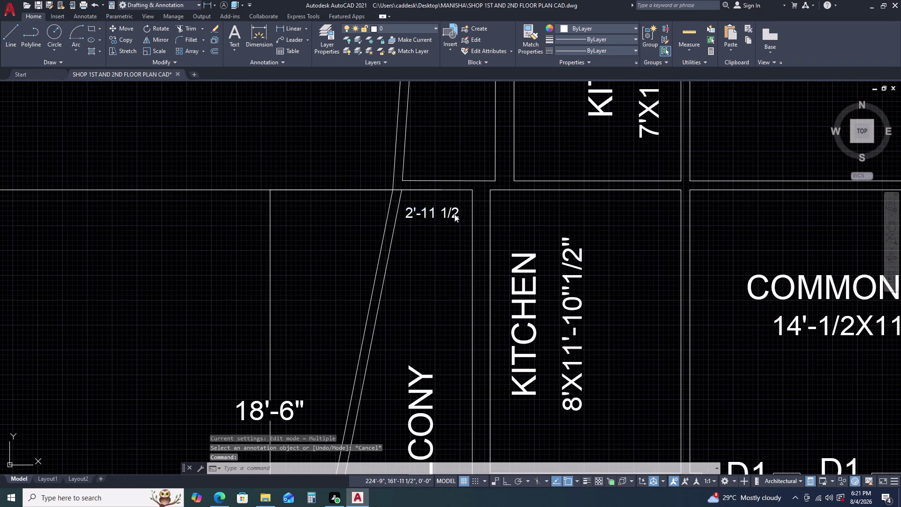
click(459, 212)
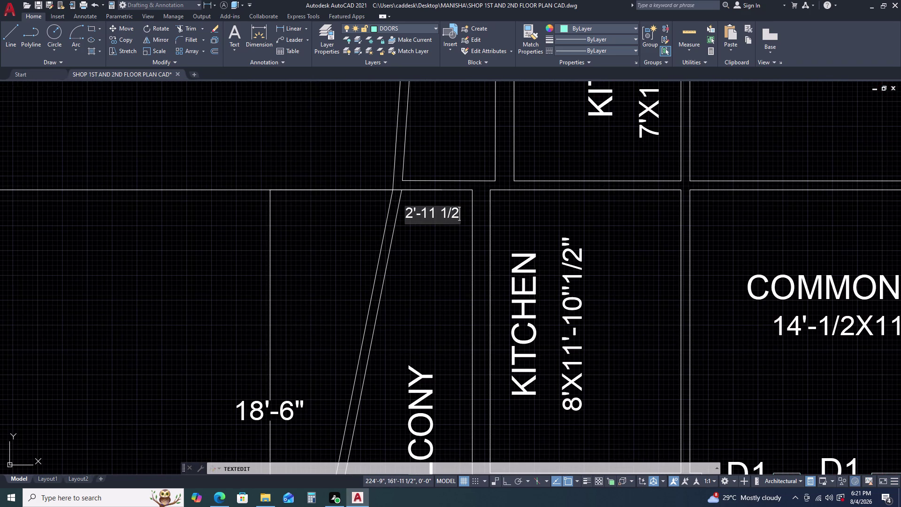
text('')
scroll(down, 3)
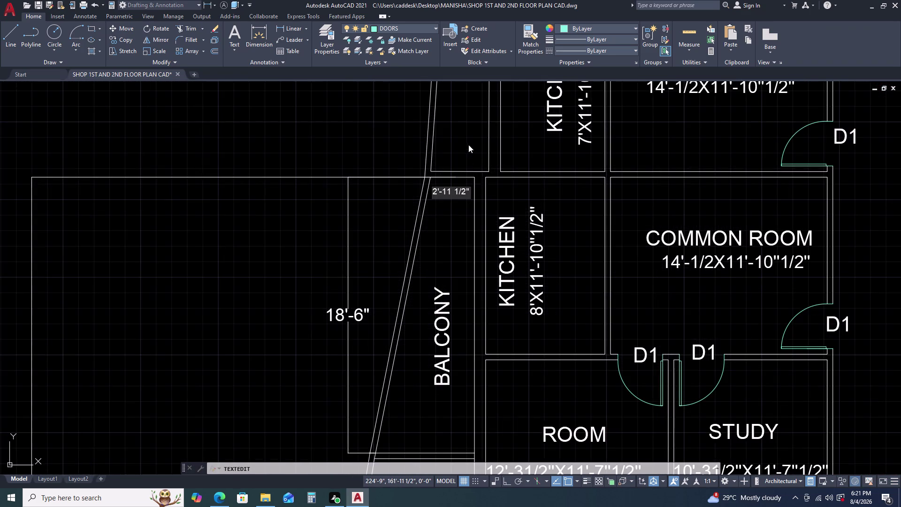
scroll(up, 3)
scroll(down, 3)
scroll(up, 3)
scroll(up, 3)
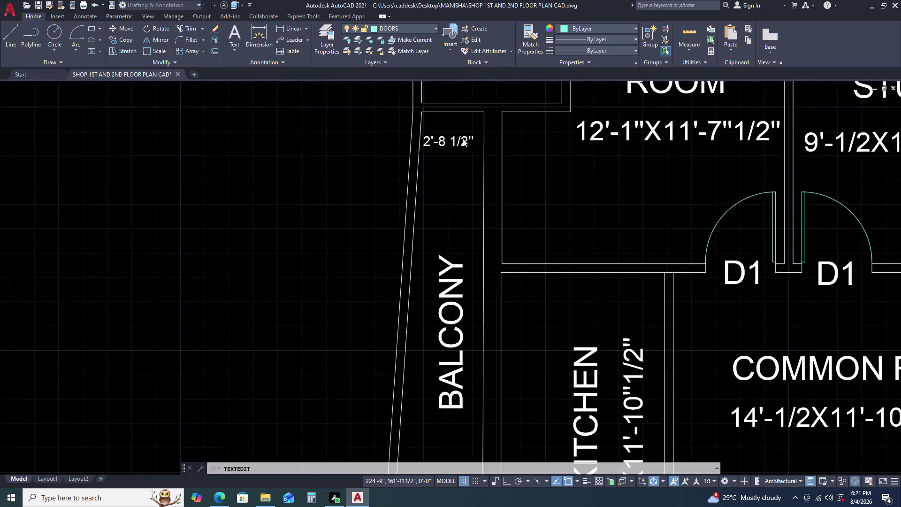
key(Escape)
scroll(down, 3)
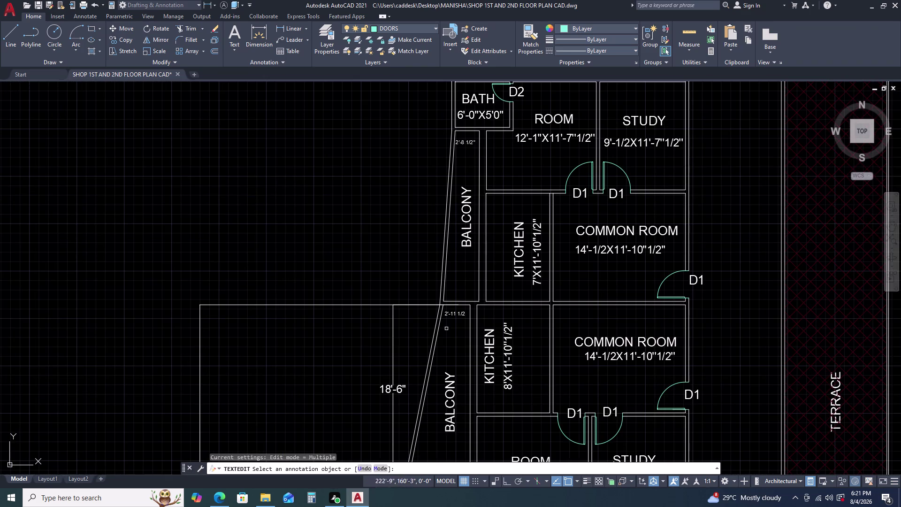
scroll(up, 3)
click(476, 298)
key(Escape)
scroll(down, 3)
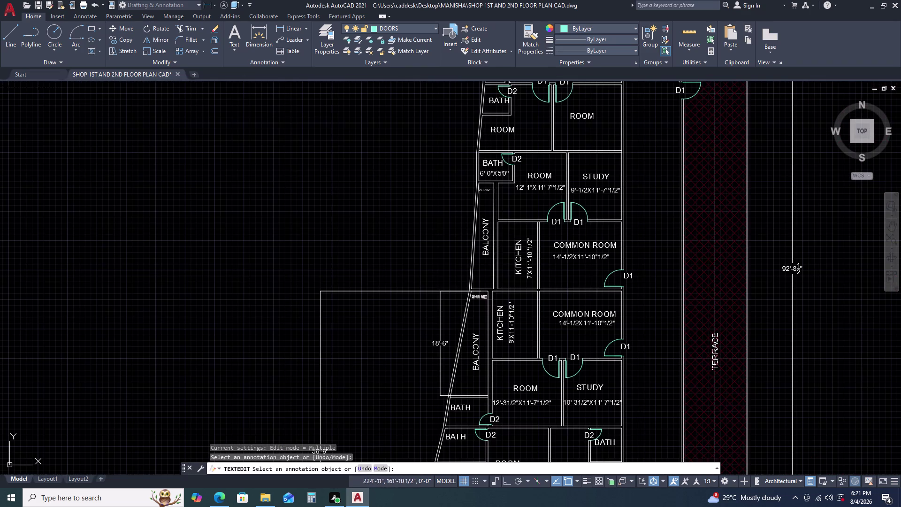
key(Escape)
scroll(up, 3)
scroll(down, 3)
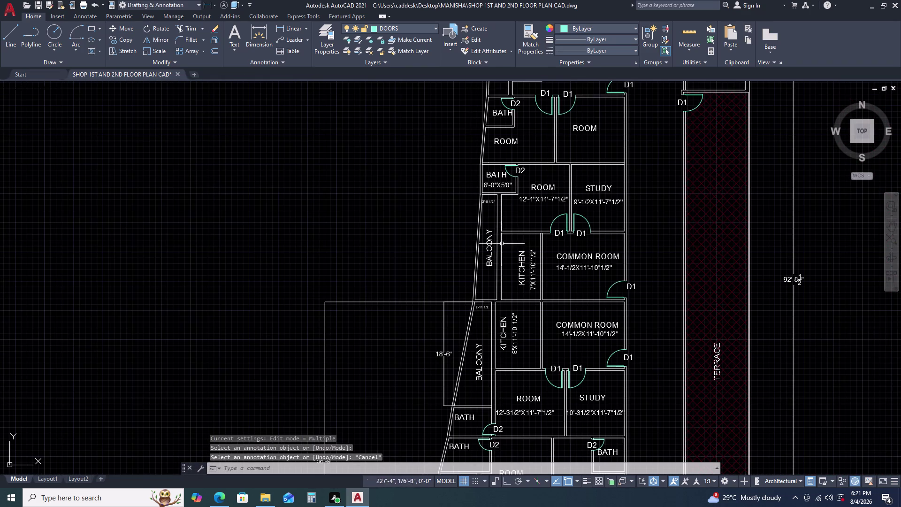
scroll(up, 3)
Reopen the lower balcony label and add the inch mark, making 2'-11 1/2".
double_click(488, 299)
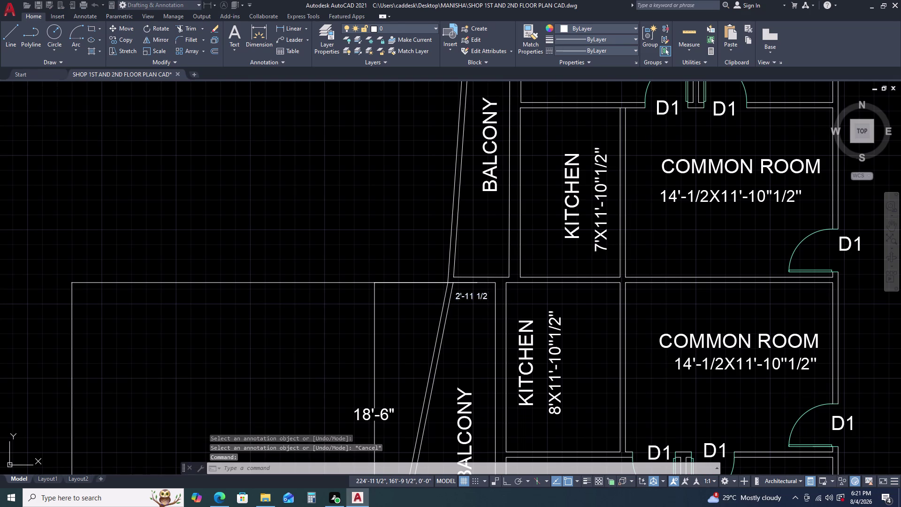
click(487, 299)
text('')
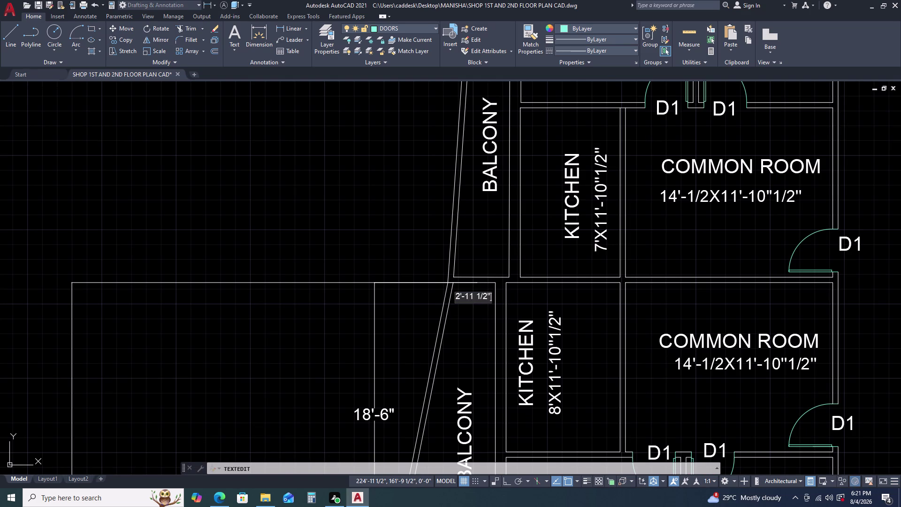
click(457, 350)
key(Escape)
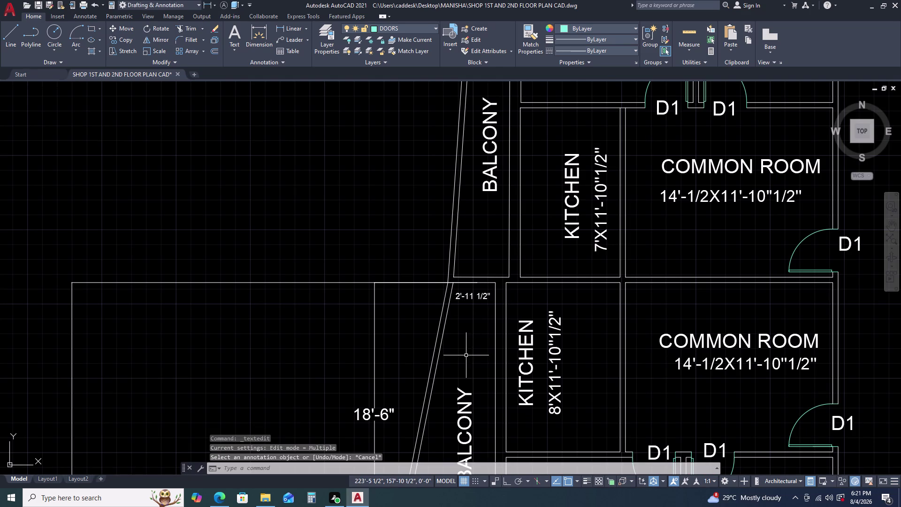
scroll(down, 3)
middle_drag(450, 424, 465, 321)
scroll(up, 3)
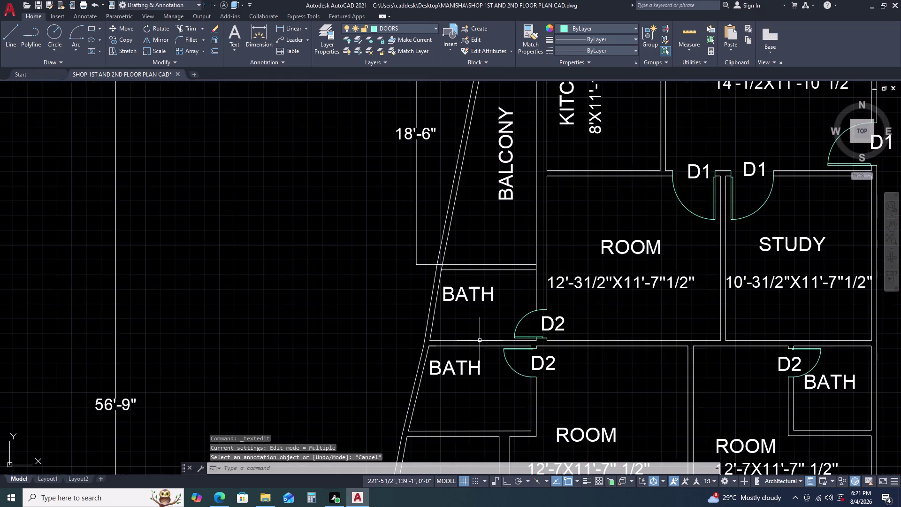
scroll(down, 3)
scroll(up, 3)
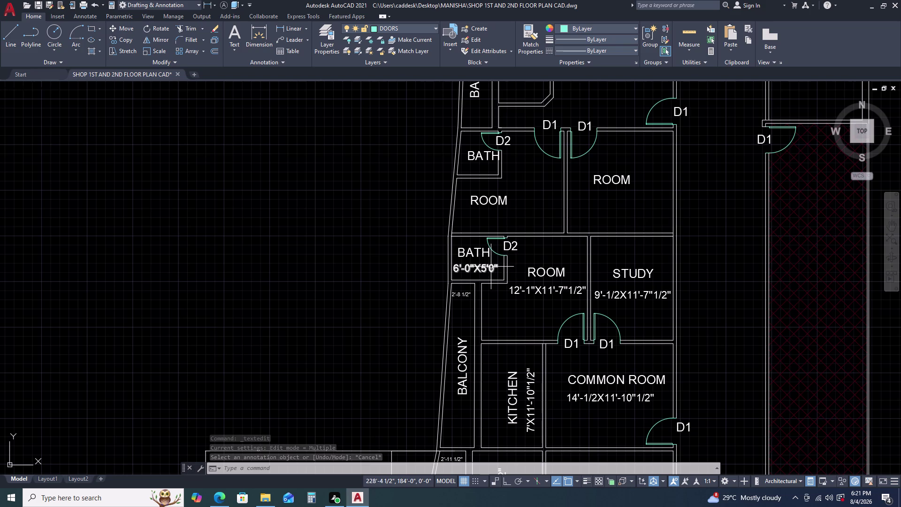
click(491, 267)
text(CO)
key(space)
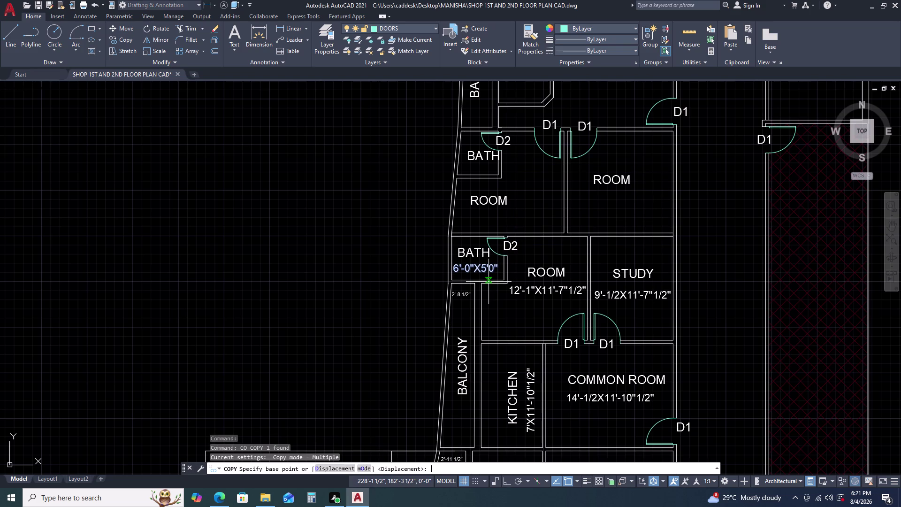
click(486, 270)
scroll(down, 3)
scroll(up, 3)
click(495, 233)
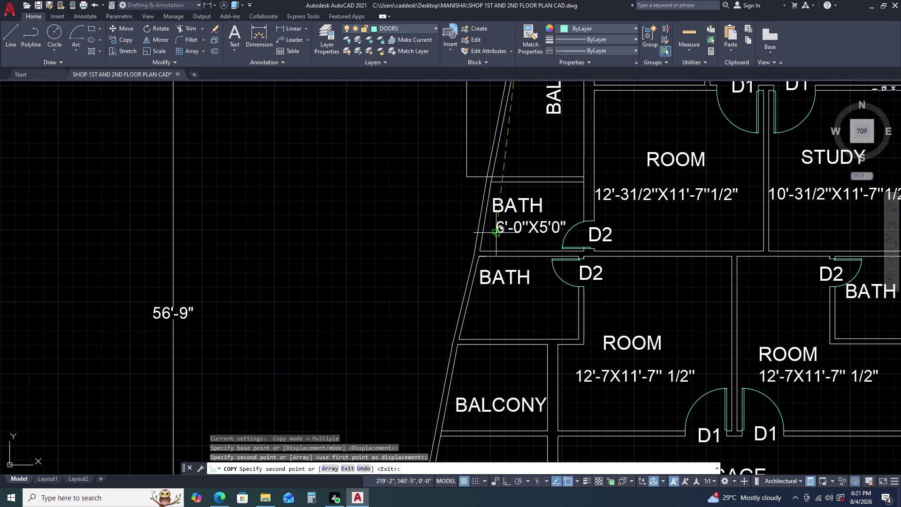
click(476, 315)
scroll(down, 3)
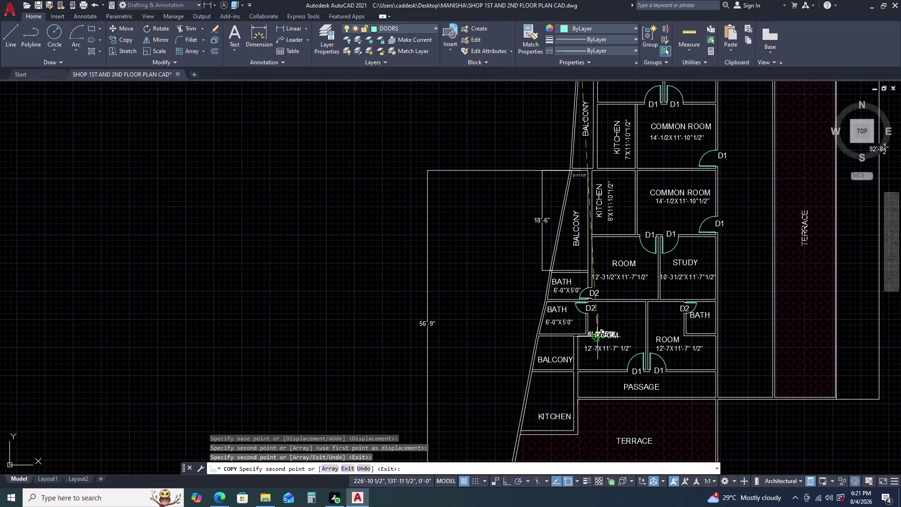
scroll(up, 3)
click(651, 338)
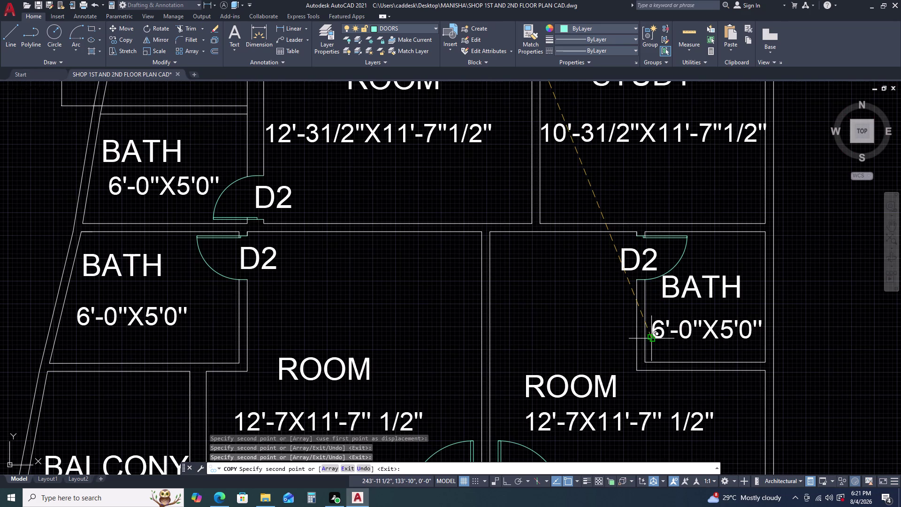
key(Escape)
middle_drag(174, 208, 185, 207)
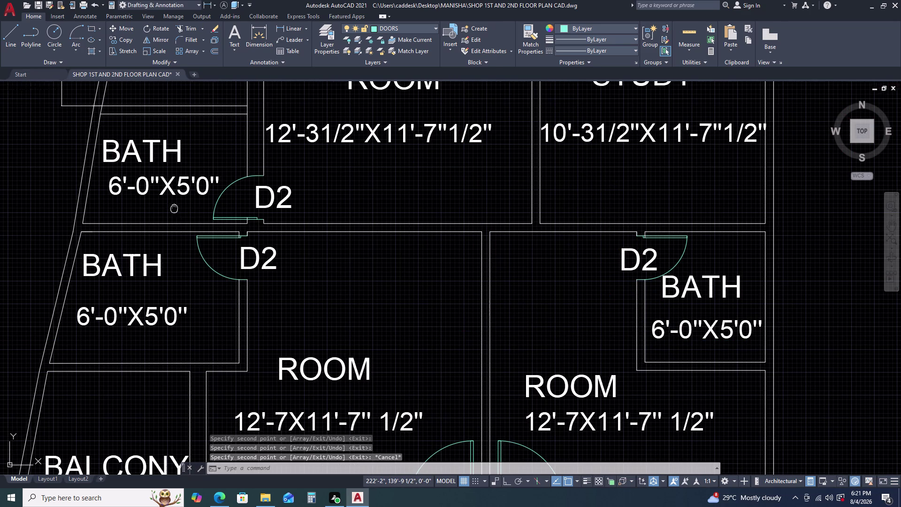
middle_drag(185, 206, 306, 206)
Retype the upper bath's size label as 6'-8 1/2X5'-0".
double_click(275, 180)
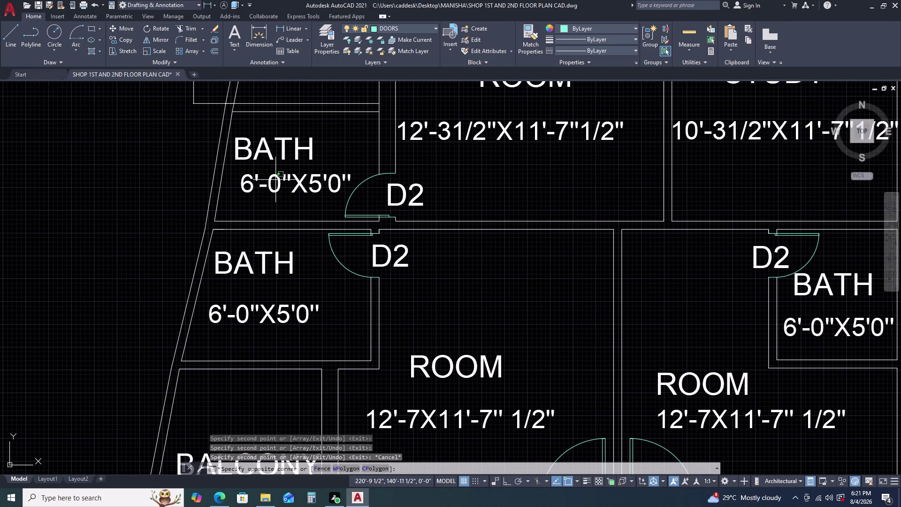
double_click(270, 184)
text(6)
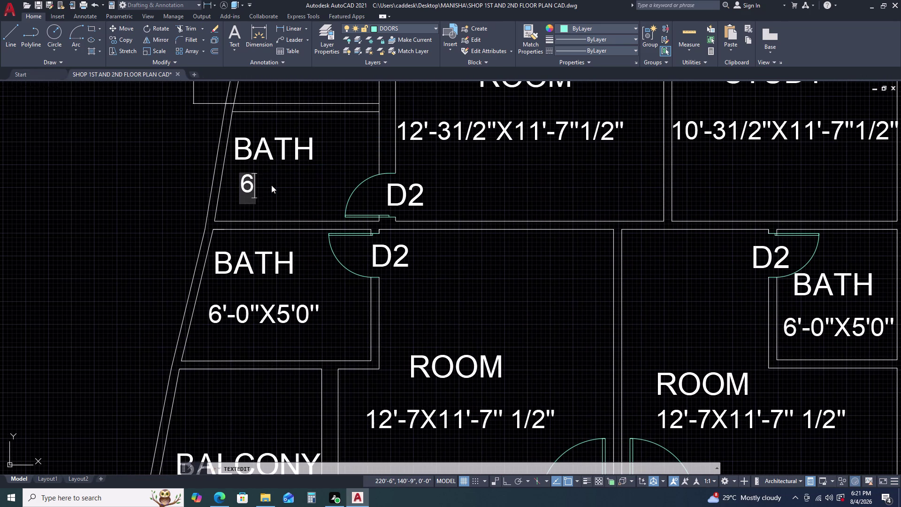
text(')
text(-)
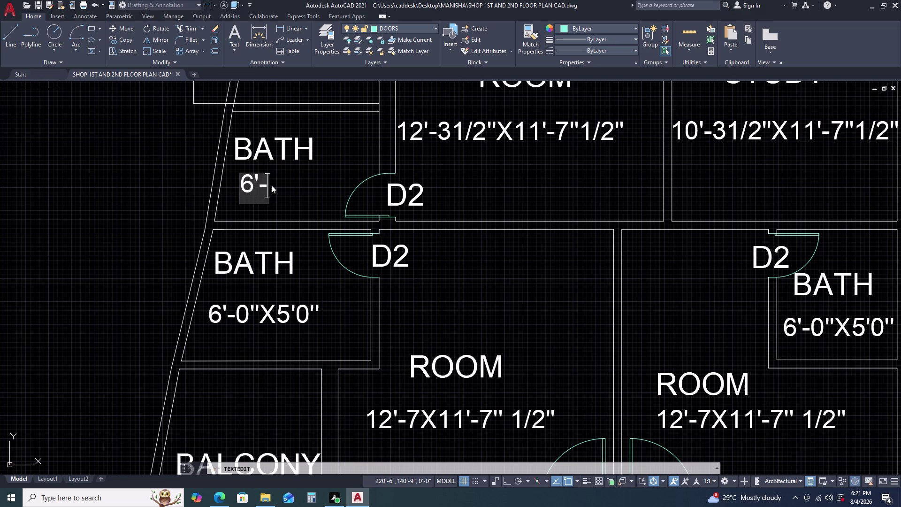
text(8)
key(space)
text(1/2)
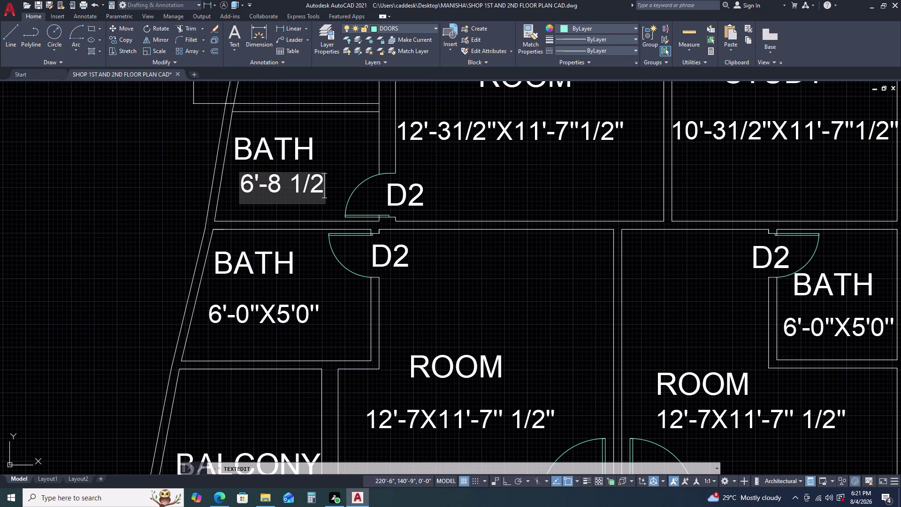
key(x)
text(5)
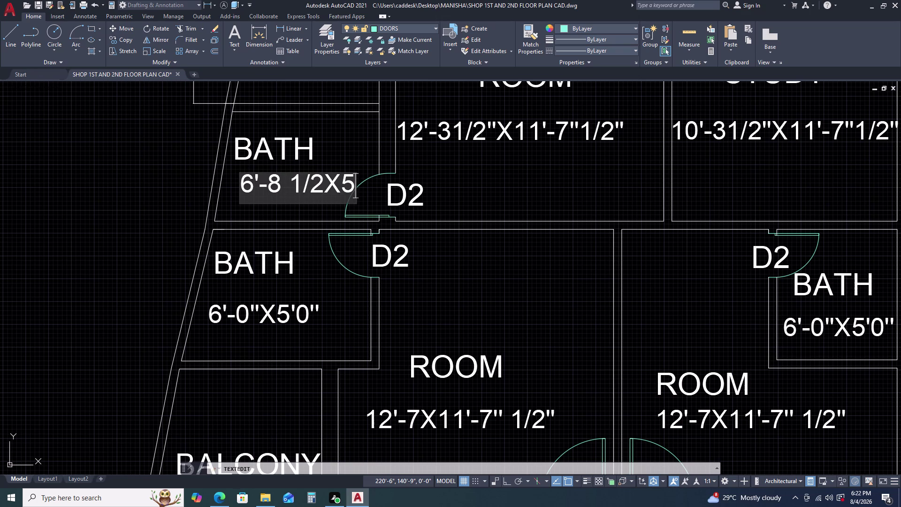
text('-0'')
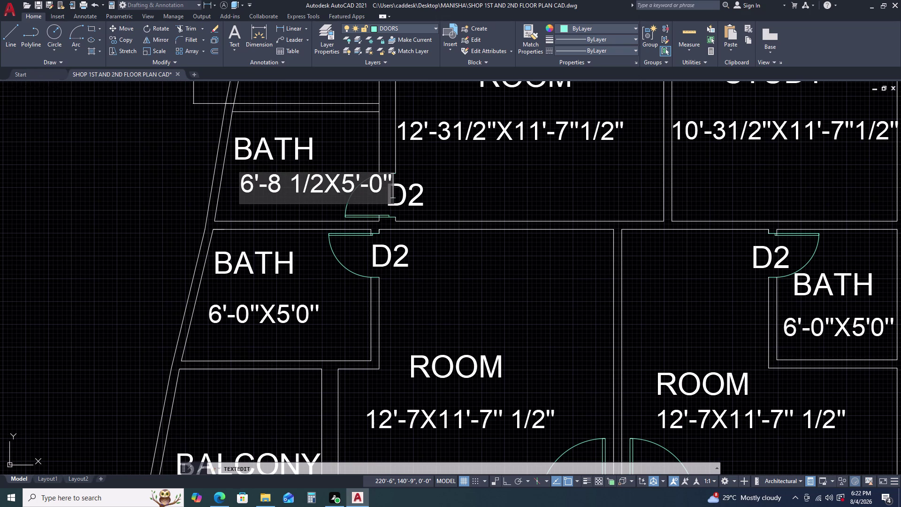
key(Return)
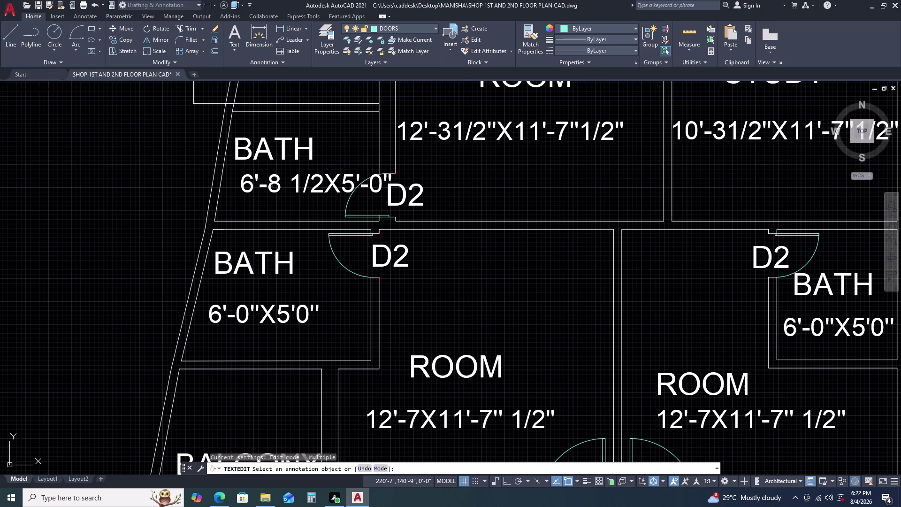
key(Escape)
Start moving the upper bath label, cancel, and open the lower bath label for editing.
click(284, 180)
click(253, 189)
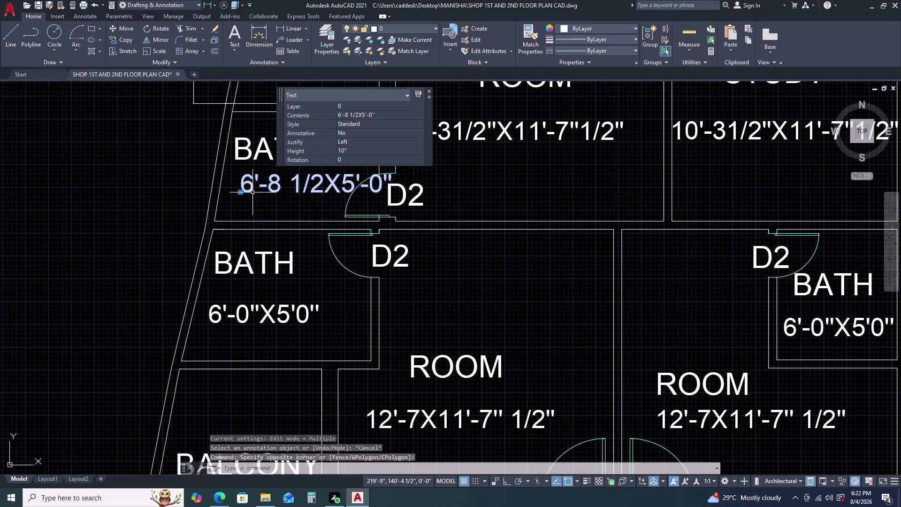
text(M)
key(space)
click(253, 192)
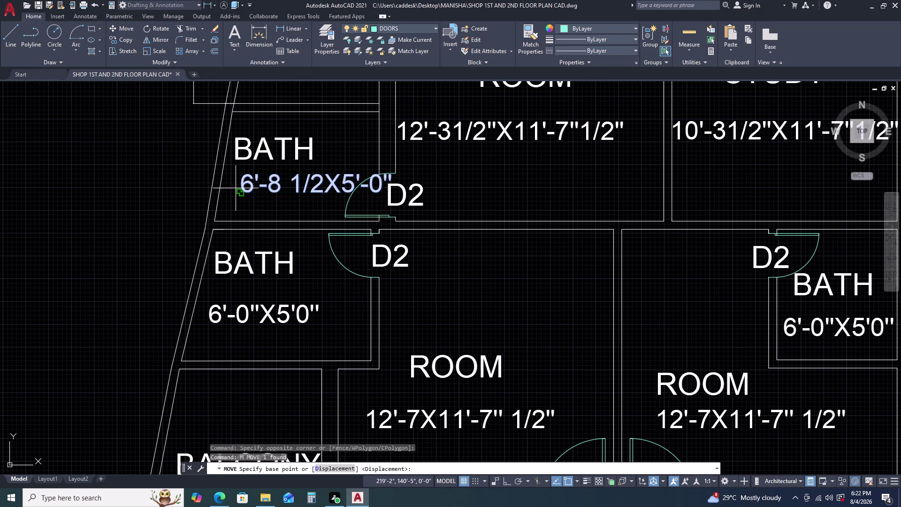
key(Escape)
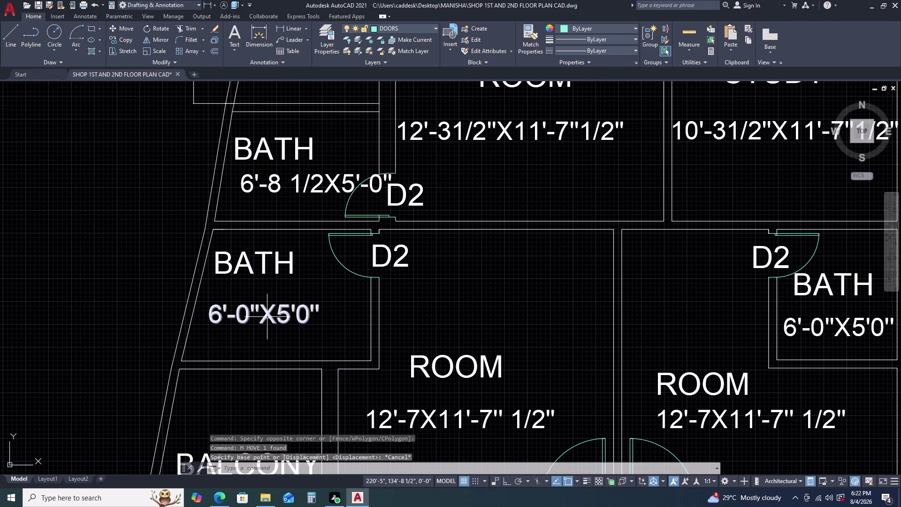
triple_click(267, 317)
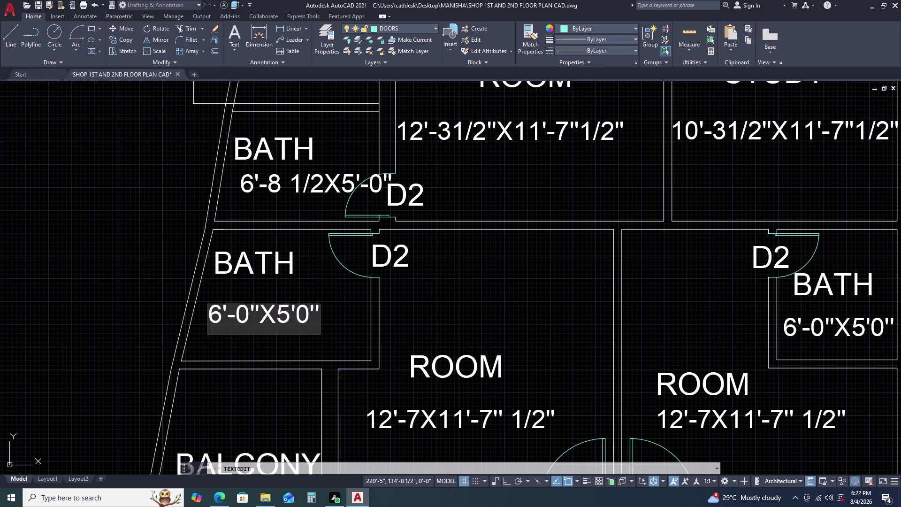
Replace the lower-left bath label text with 7'-2 1/2X6'-0" and exit editing.
triple_click(276, 317)
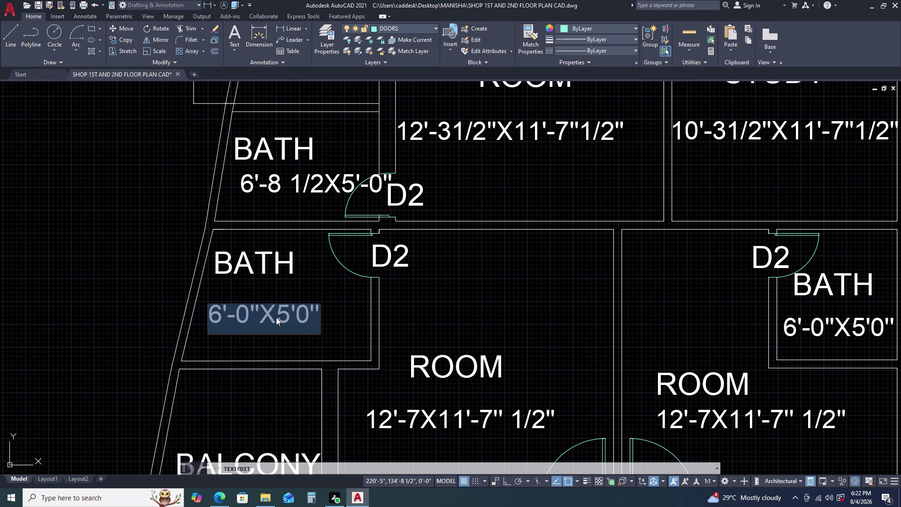
text(7')
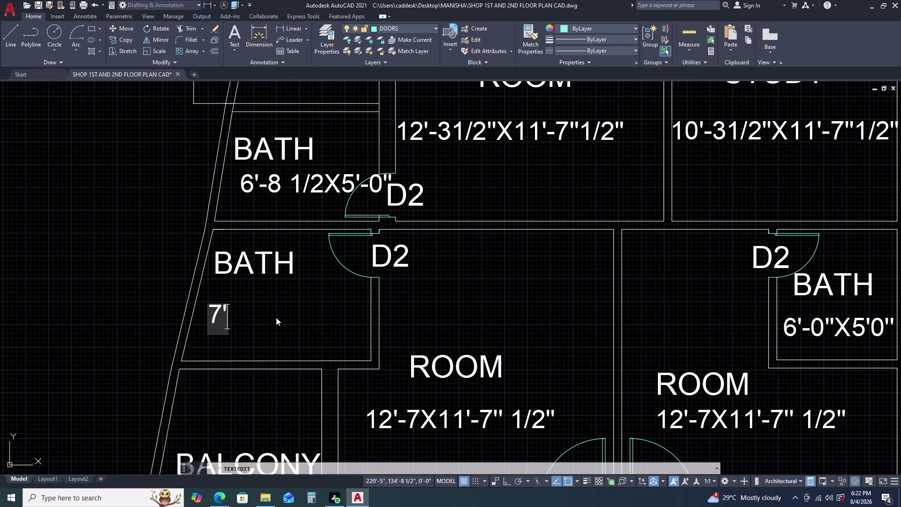
text(-2)
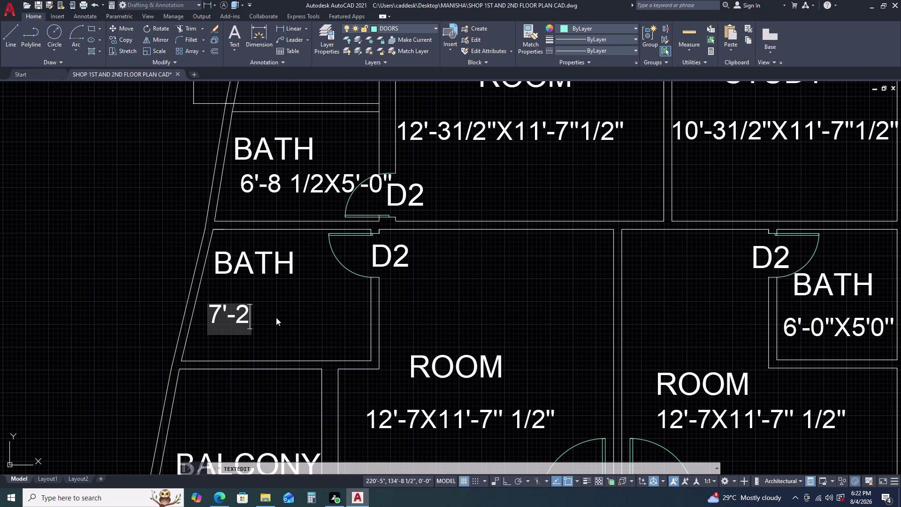
key(space)
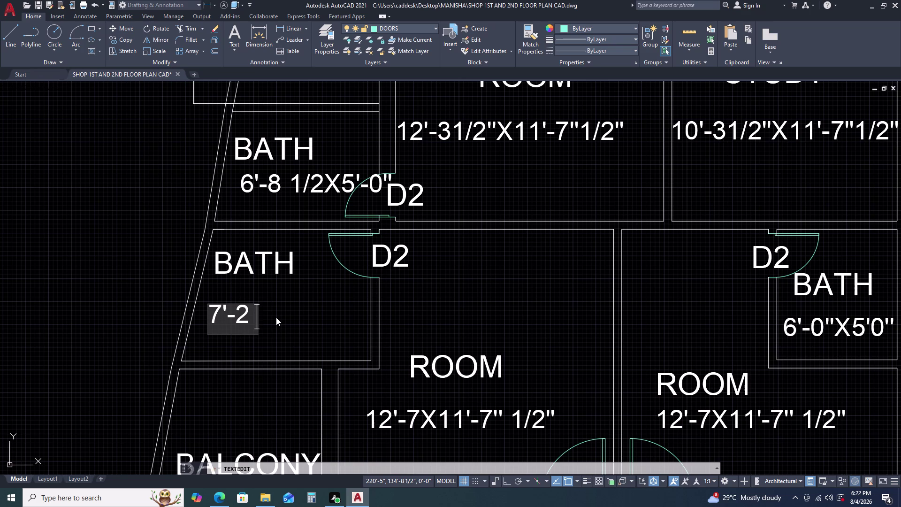
text(1/)
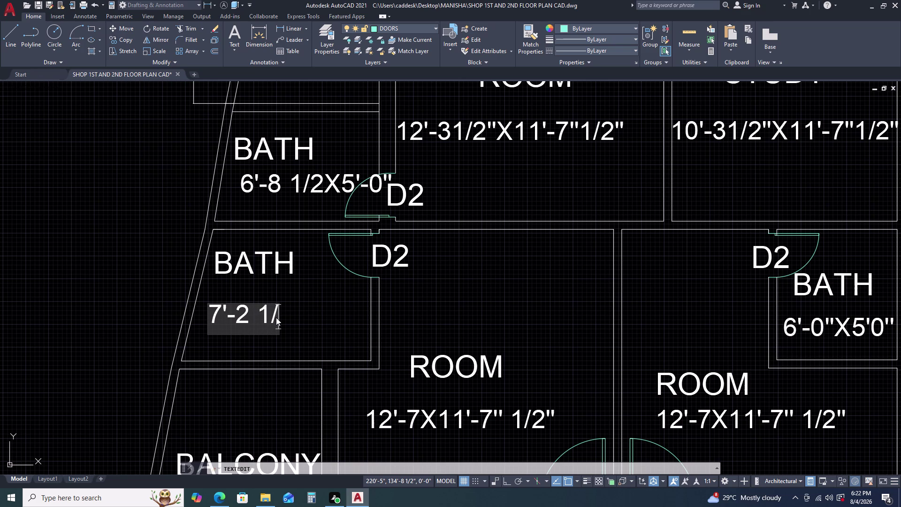
text(2)
key(x)
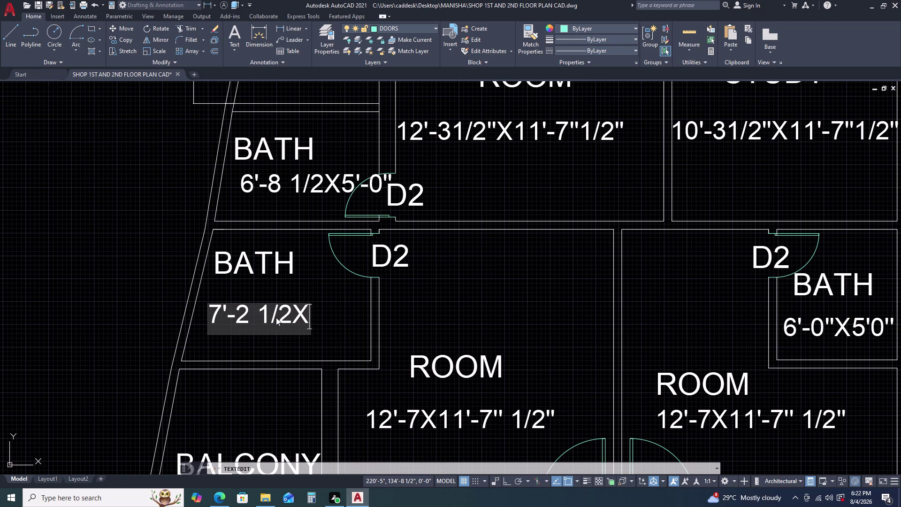
text(6')
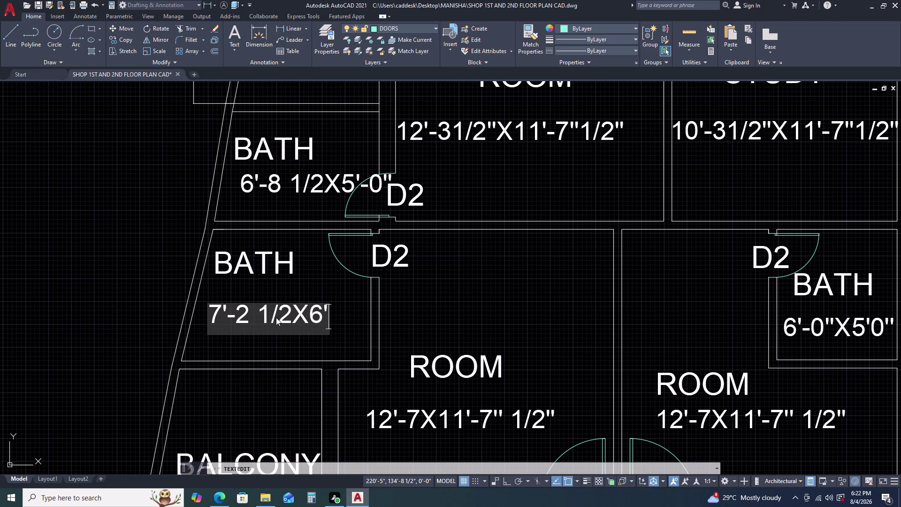
text(-0'')
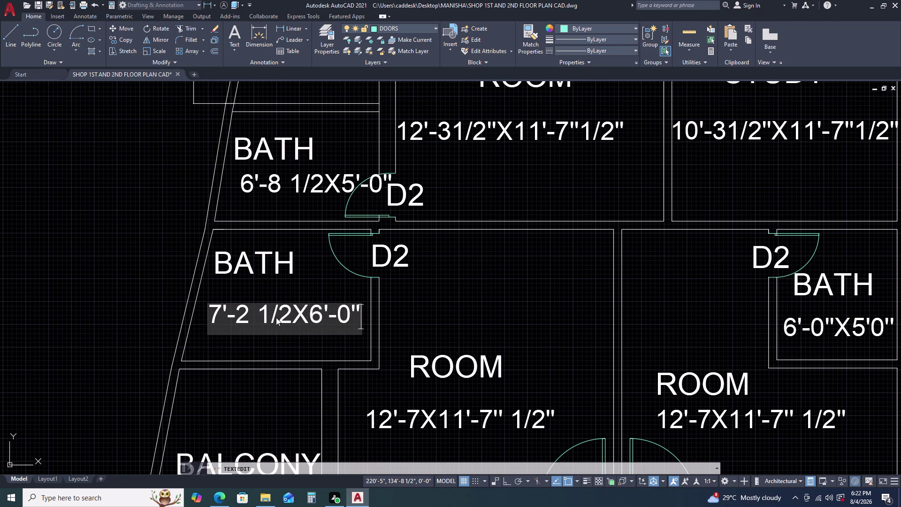
click(384, 303)
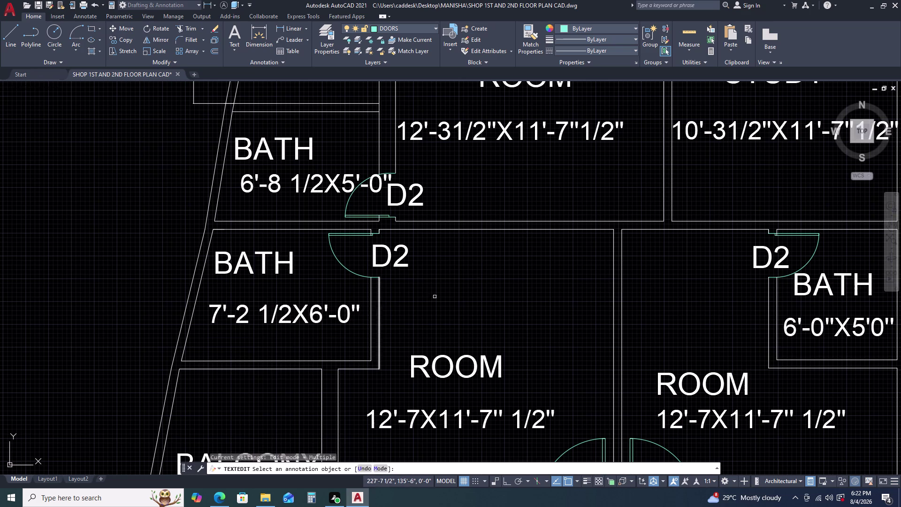
scroll(down, 3)
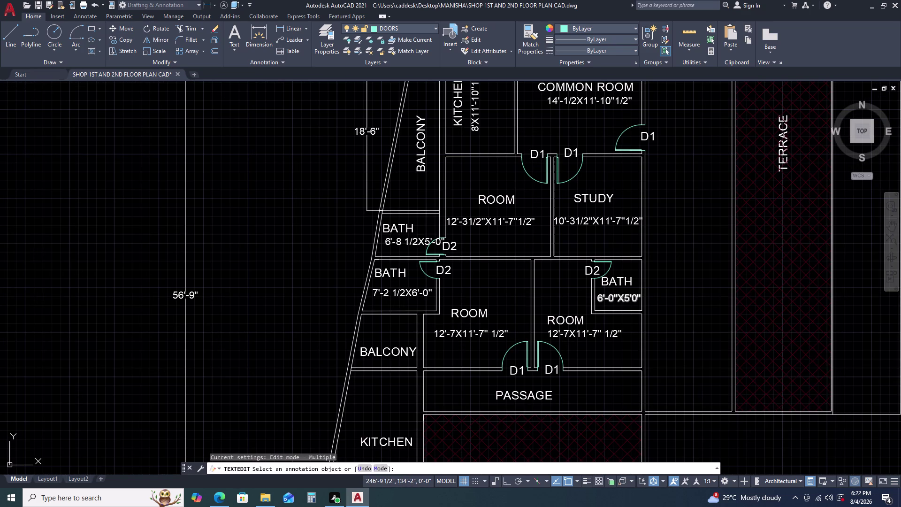
Select the right bath's size label text and retype its first dimension as 5'-6"X.
double_click(621, 299)
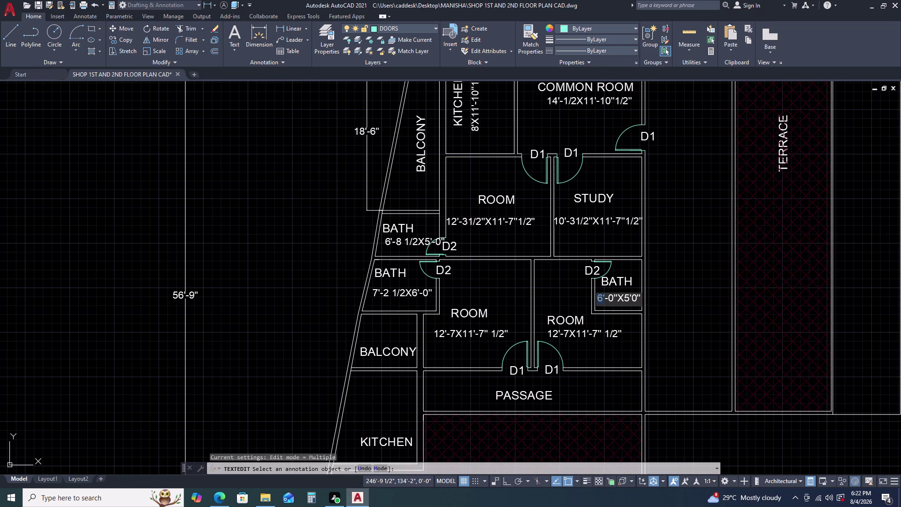
double_click(622, 300)
click(622, 300)
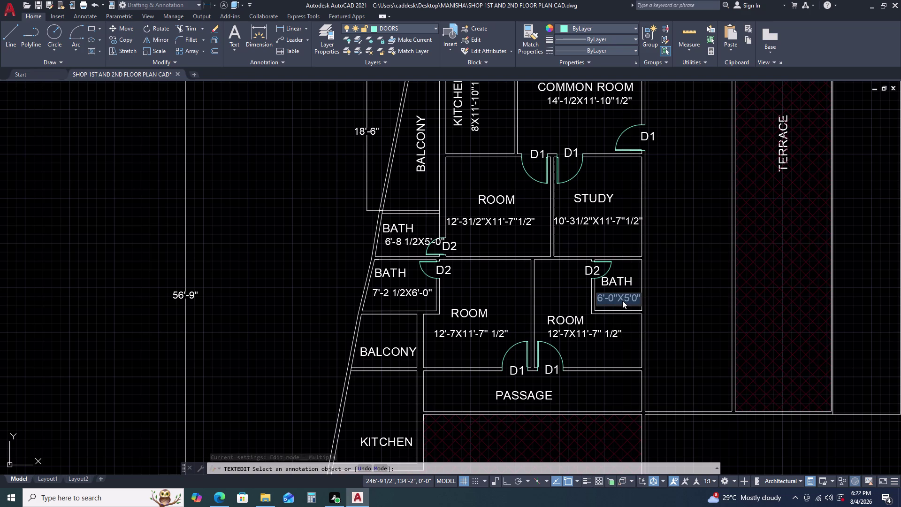
key(5)
key(apostrophe)
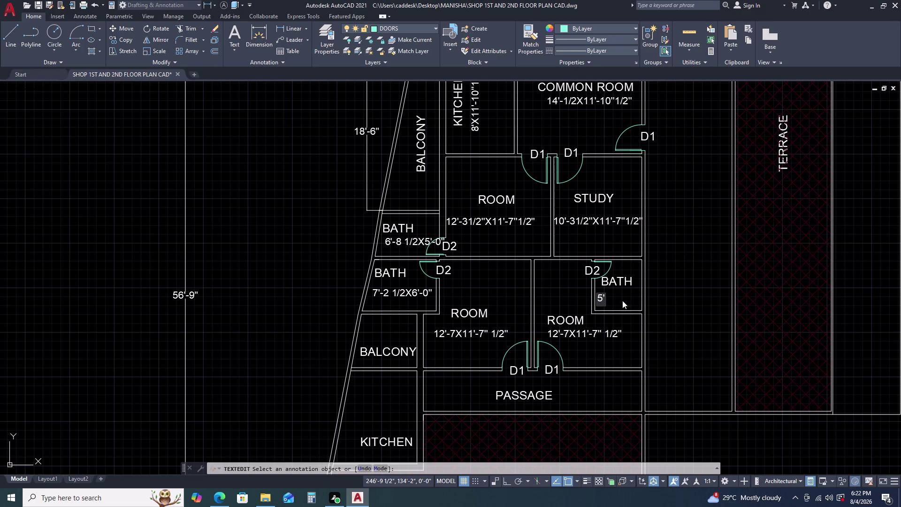
text(-)
text(6)
text(''X)
Complete the label with 5'-11 1/2" and end text editing.
text(5)
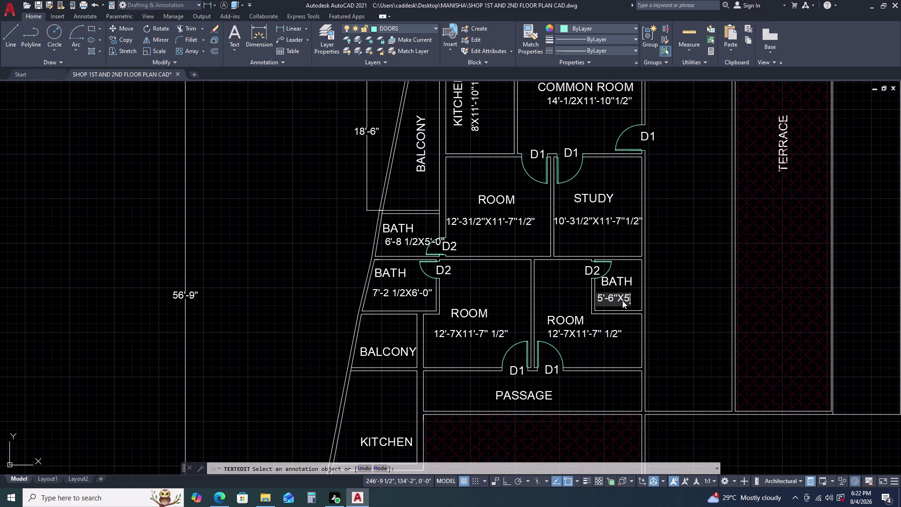
text(')
text(-)
text(11)
key(space)
text(1/)
text(2'')
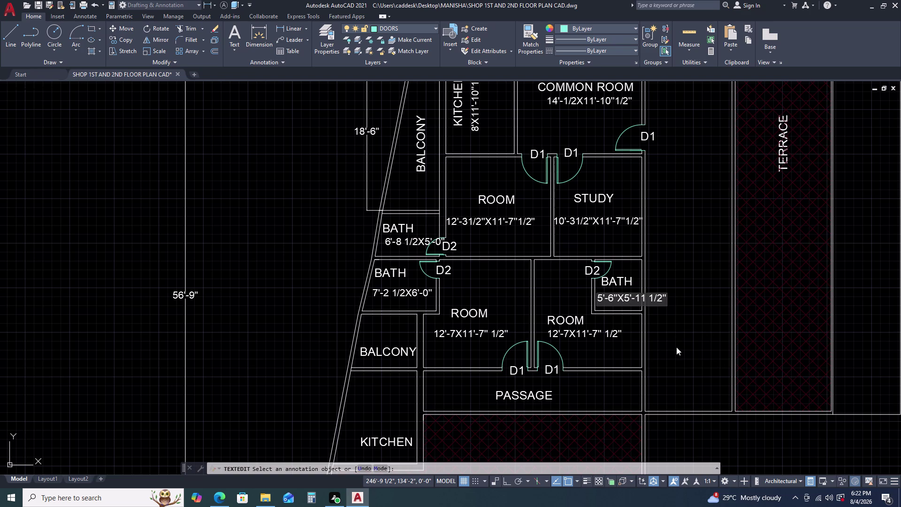
click(676, 347)
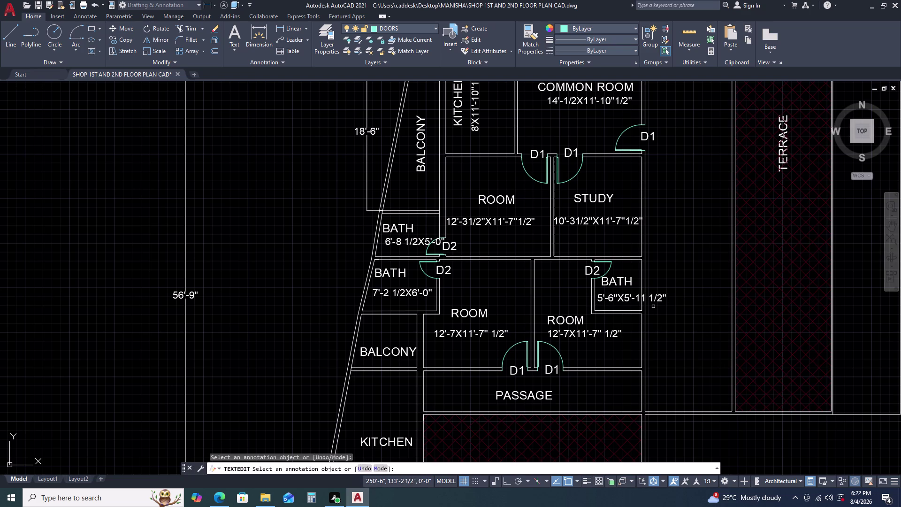
key(Escape)
Adjust the right bath label's Quick Properties text height, settling on 5".
click(630, 299)
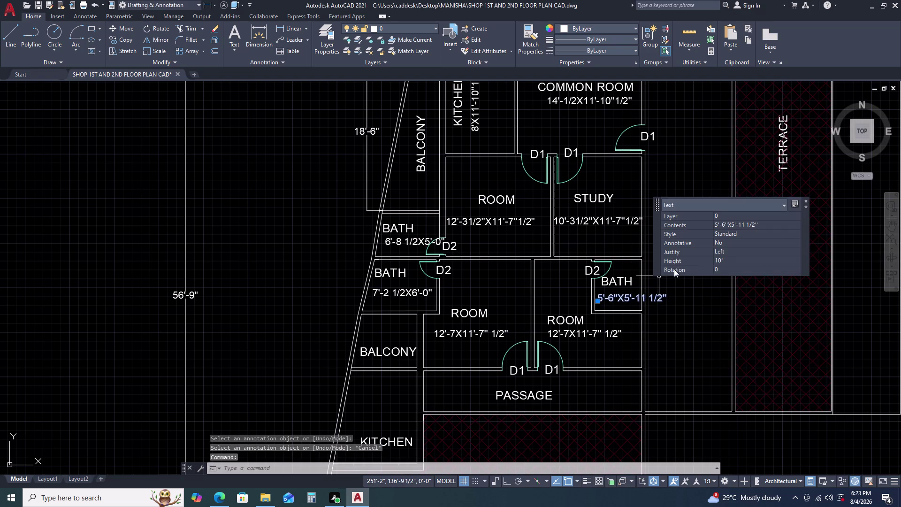
click(726, 257)
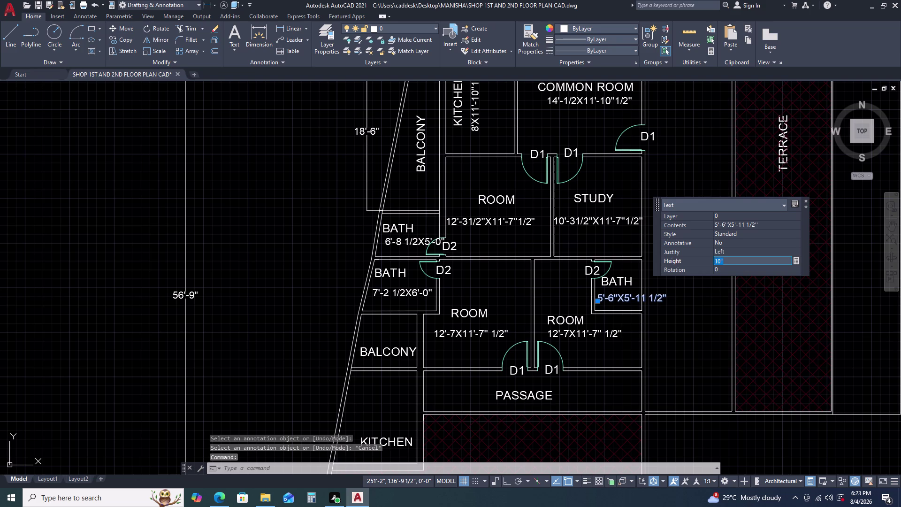
key(8)
key(Return)
click(726, 257)
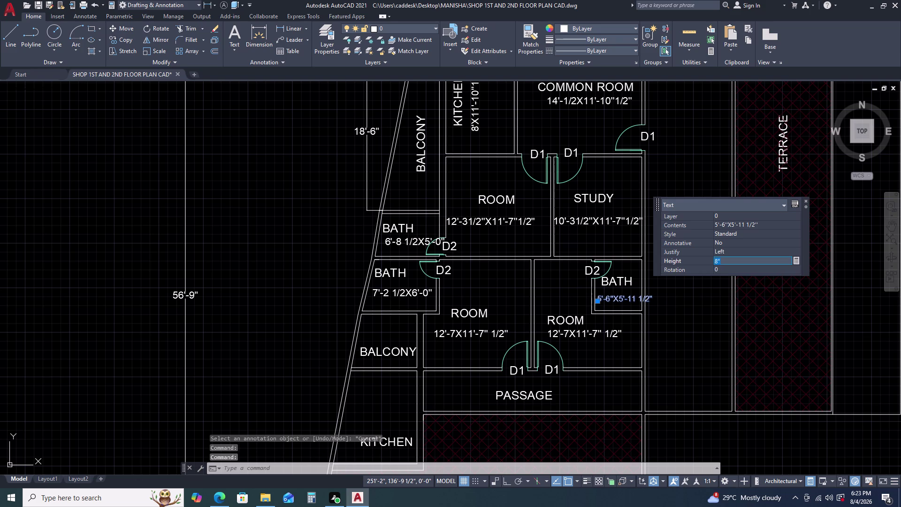
key(5)
key(Return)
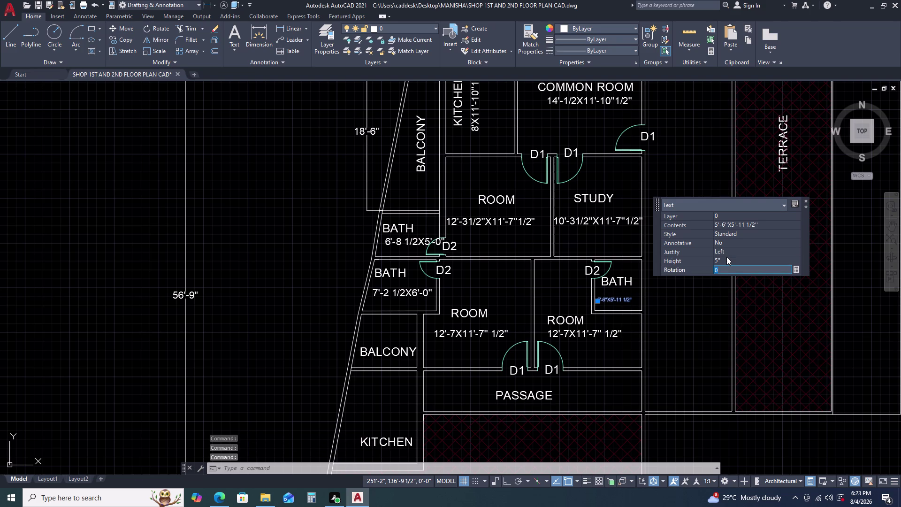
click(727, 257)
key(6)
key(Return)
click(704, 297)
key(Escape)
key(Escape)
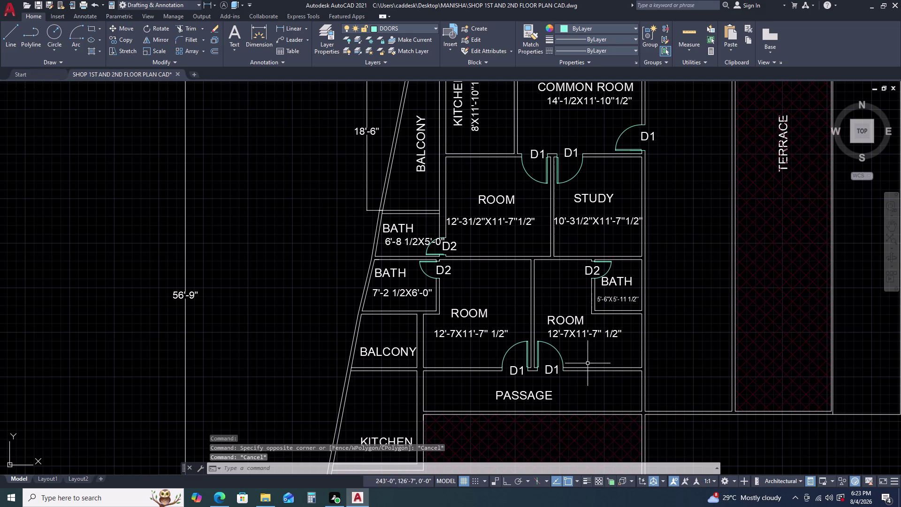
middle_drag(378, 383, 414, 341)
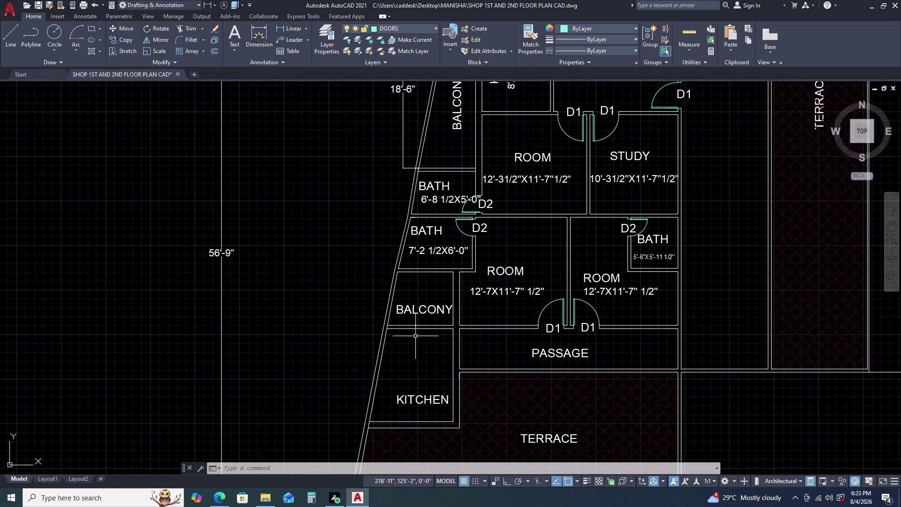
scroll(up, 3)
scroll(down, 3)
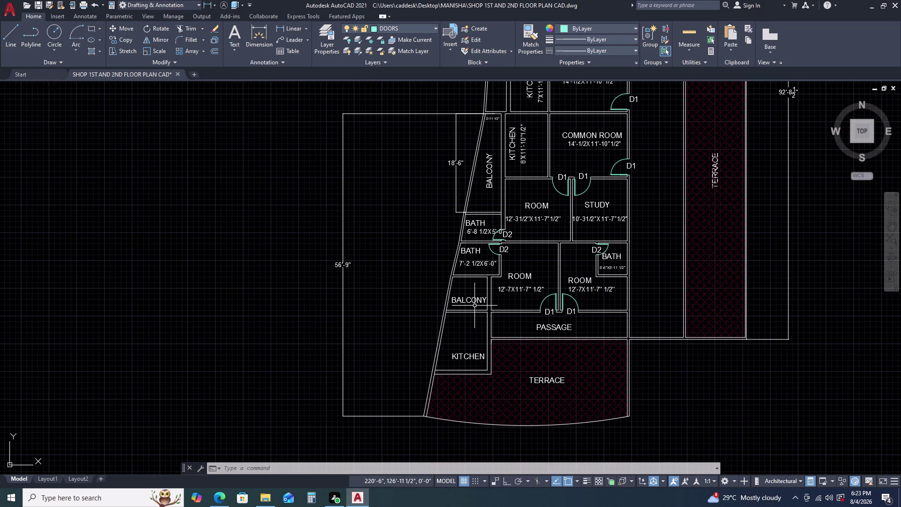
scroll(up, 3)
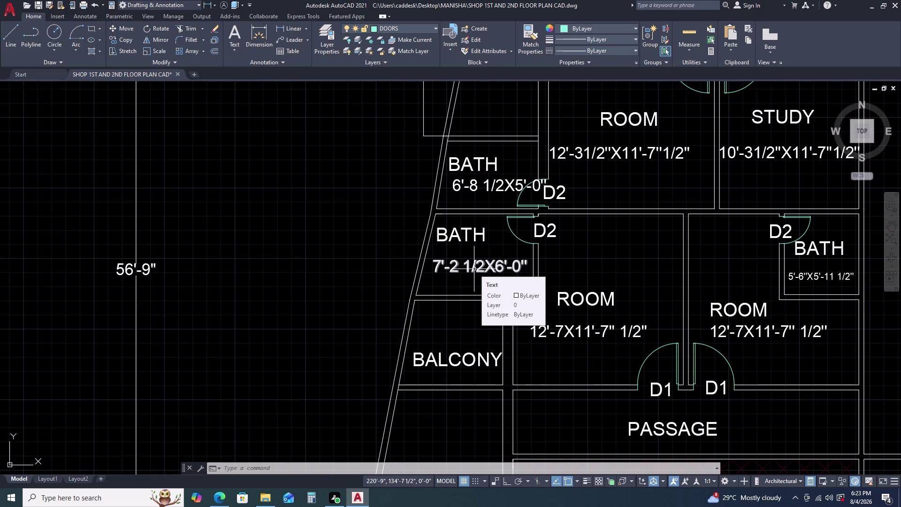
scroll(down, 3)
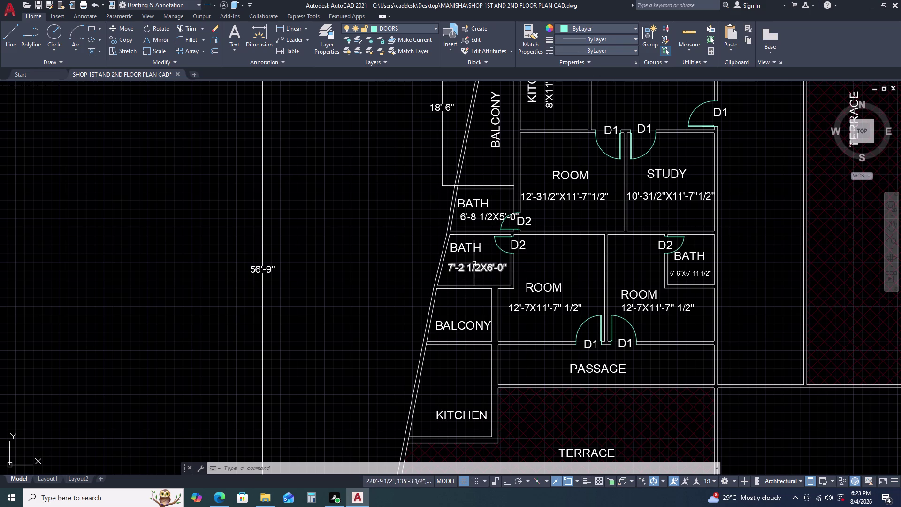
Copy the bath's 7'-2 1/2X6'-0" size text into the kitchen with CO.
click(474, 263)
text(C)
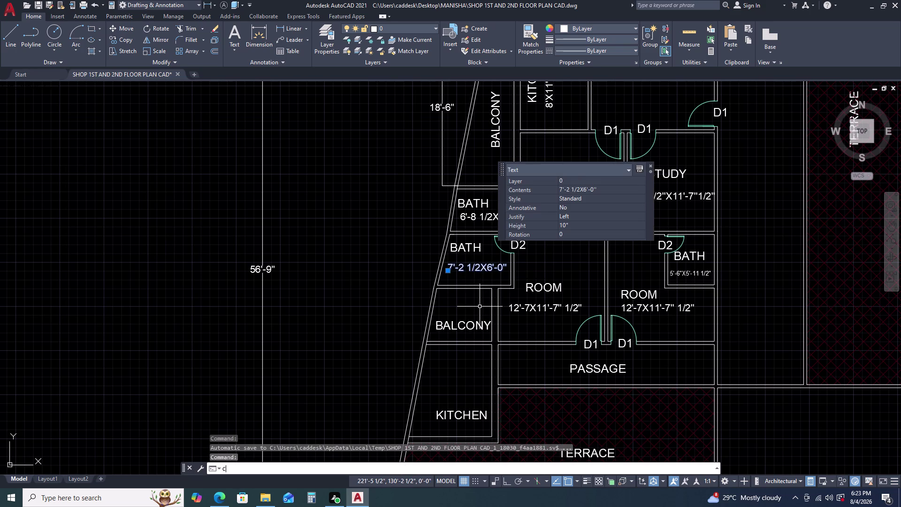
text(O)
key(space)
click(480, 272)
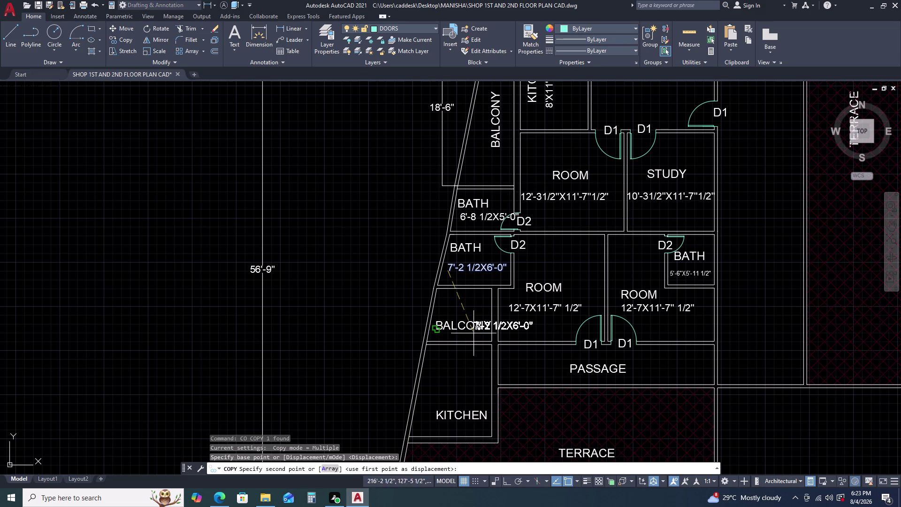
scroll(up, 3)
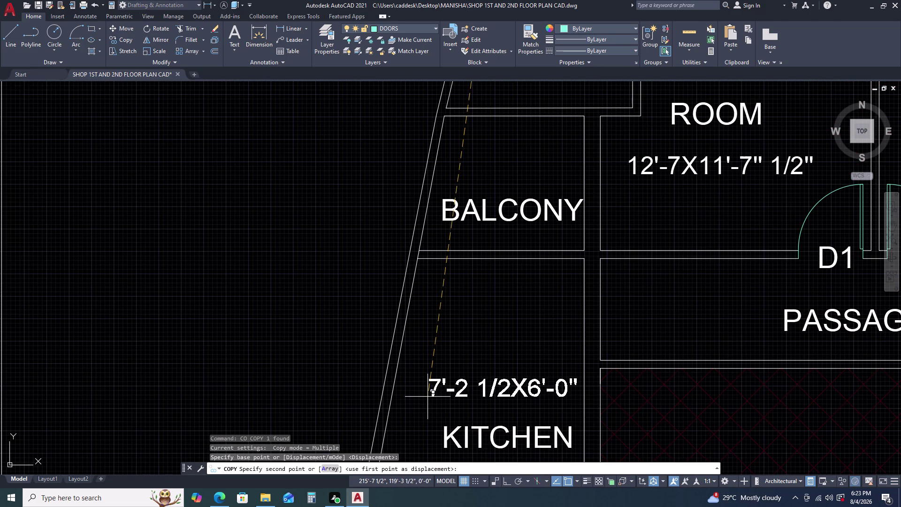
click(427, 396)
key(Escape)
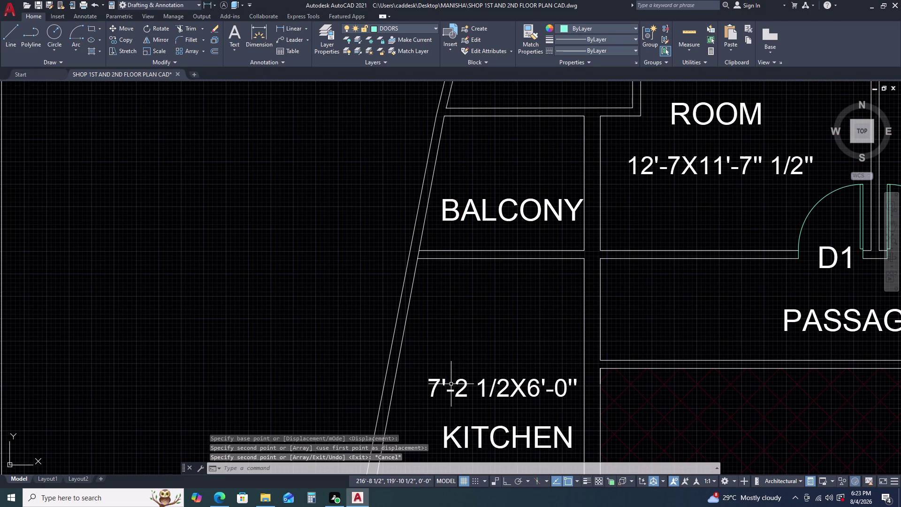
Open the copied kitchen text and type 7'-11"X, fixing typos.
double_click(463, 389)
click(464, 389)
double_click(463, 388)
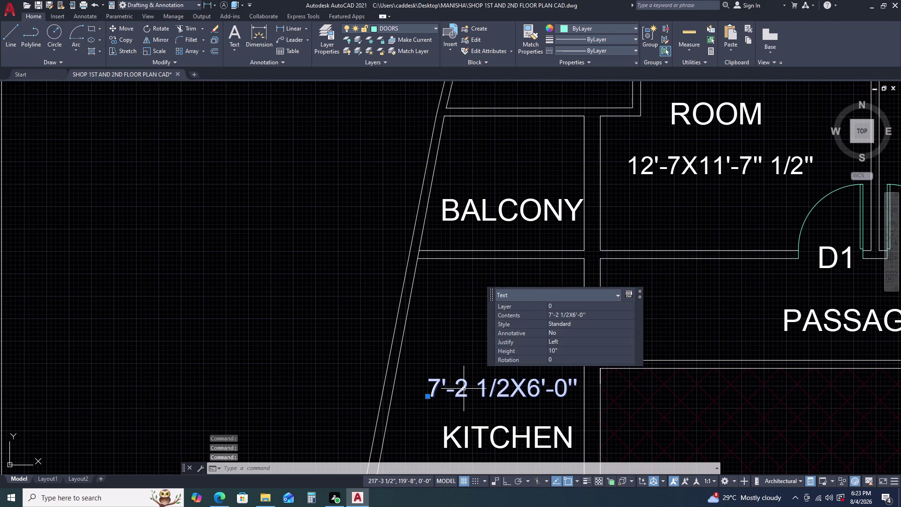
double_click(464, 388)
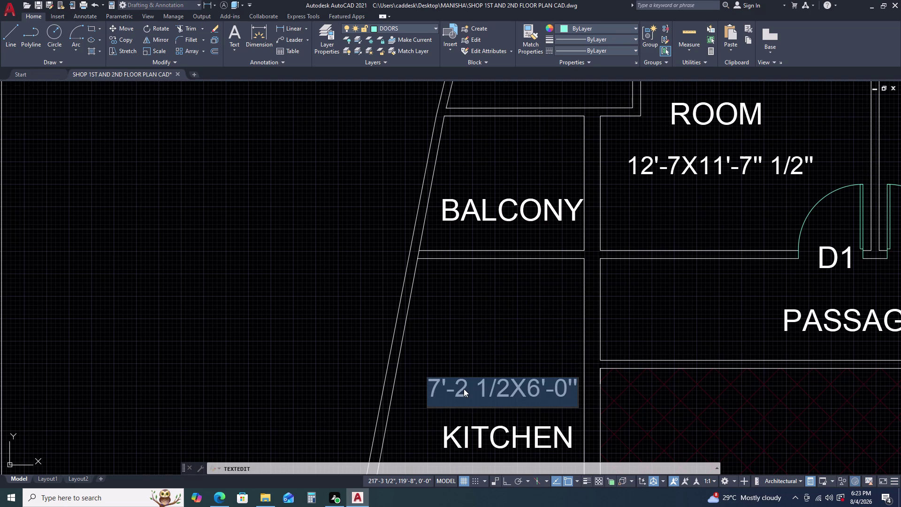
text(7')
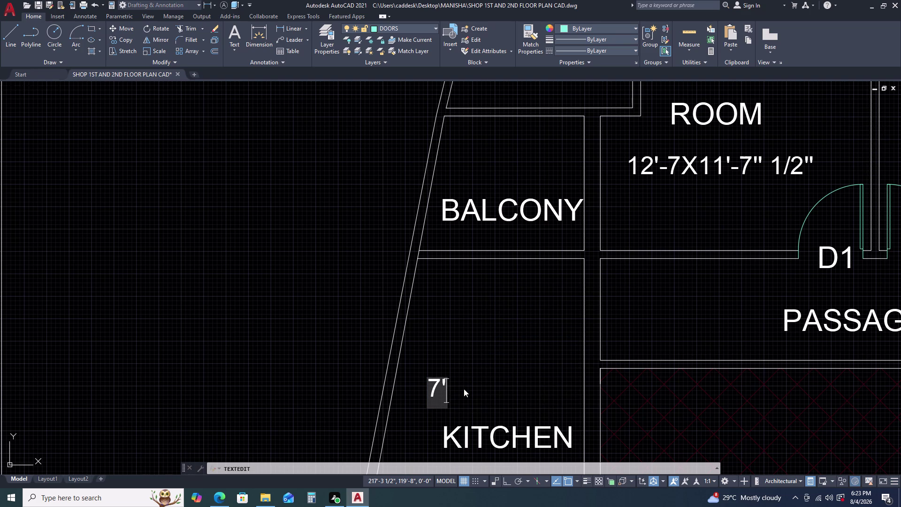
key(minus)
text(11)
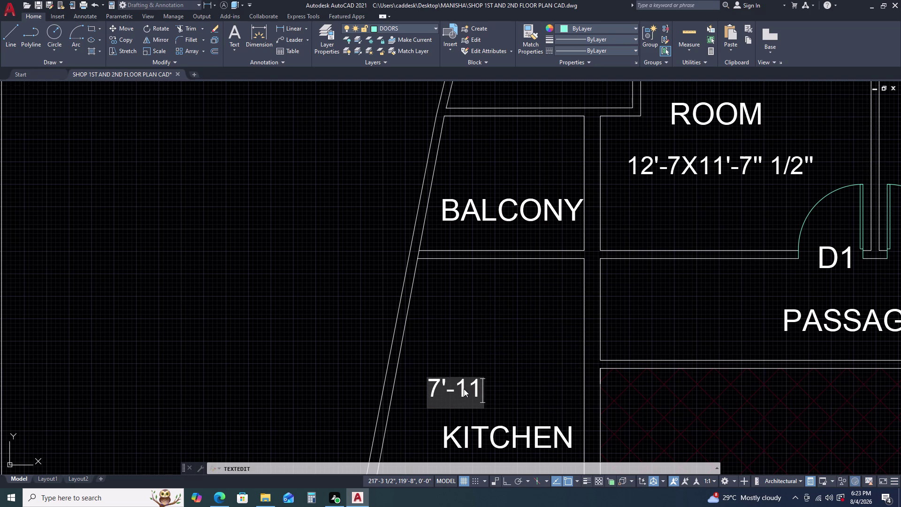
text('')
key(x)
text(1-)
key(BackSpace)
key(0)
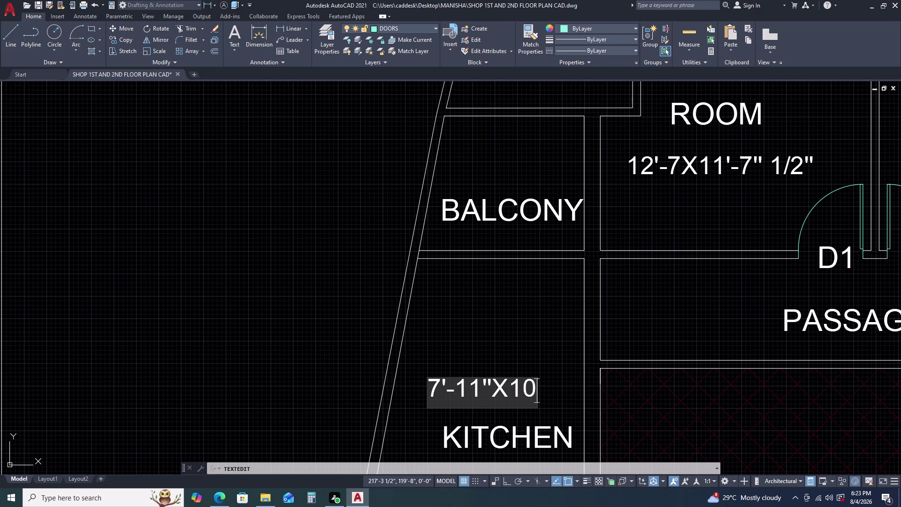
key(semicolon)
key(BackSpace)
key(apostrophe)
Finish the kitchen label with 10'-10" 1/2" and exit text editing.
text(-10)
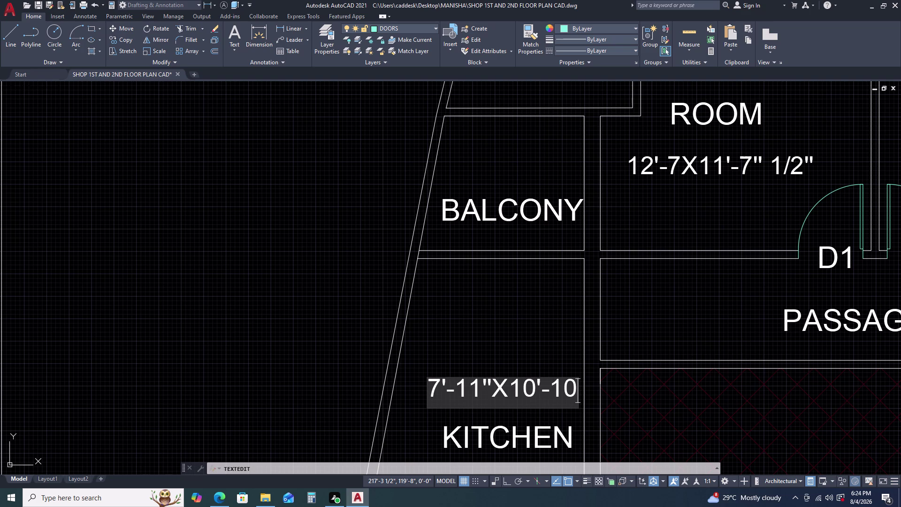
text('')
key(space)
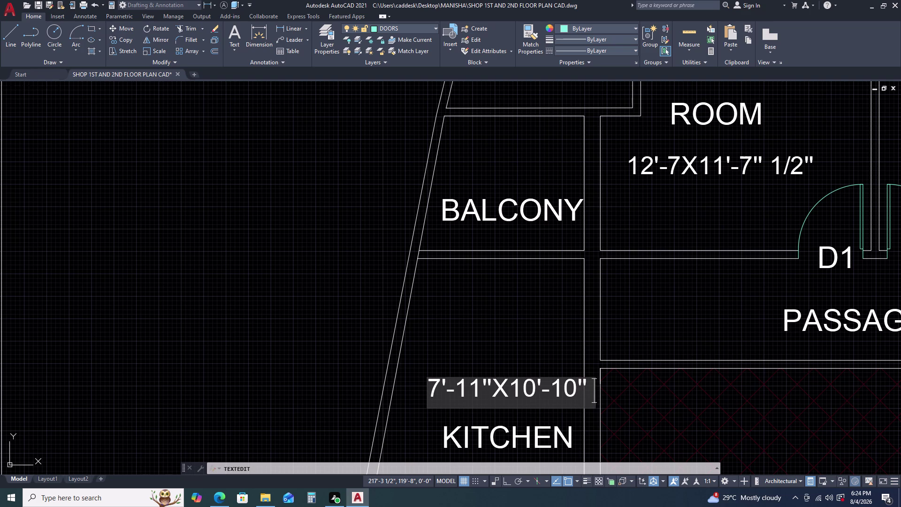
text(1/)
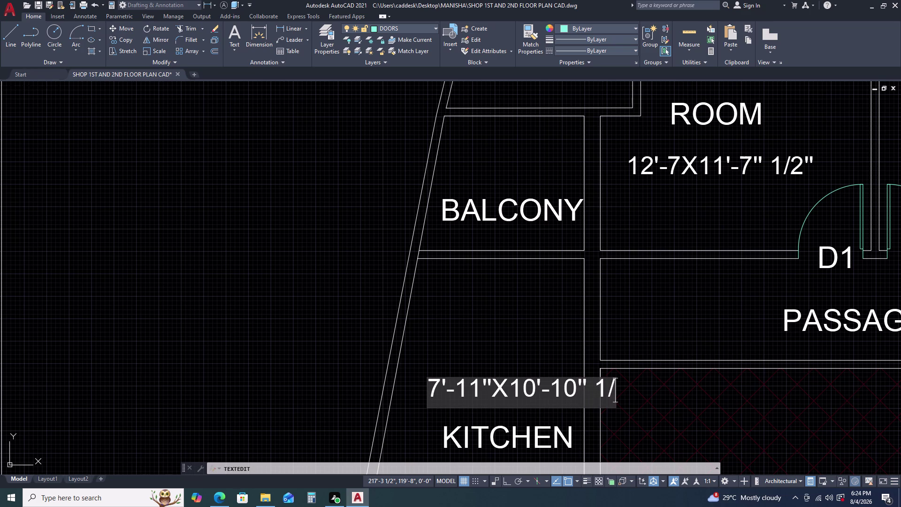
key(2)
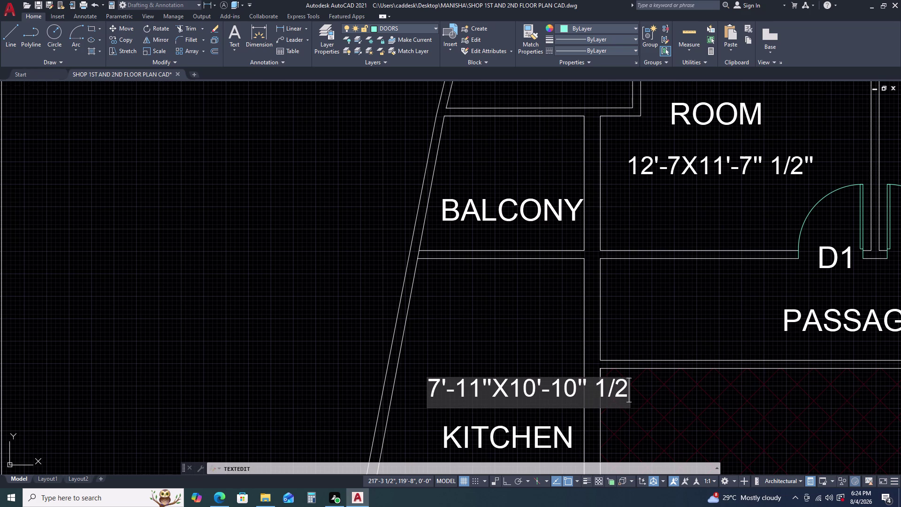
text('')
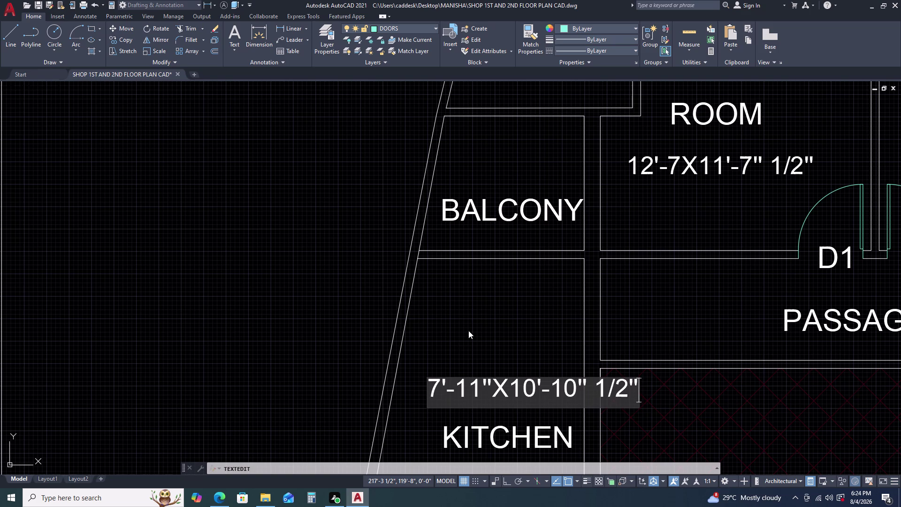
click(468, 330)
key(Escape)
scroll(down, 3)
scroll(up, 3)
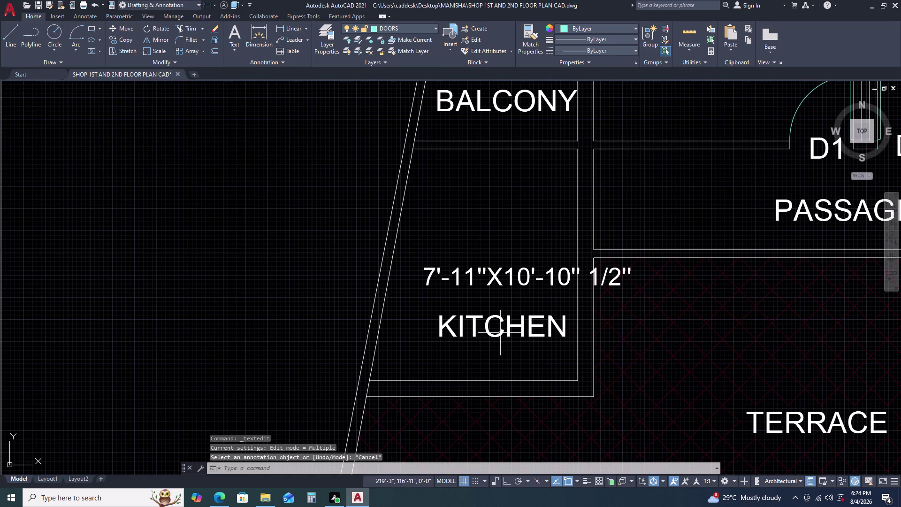
click(506, 269)
click(474, 287)
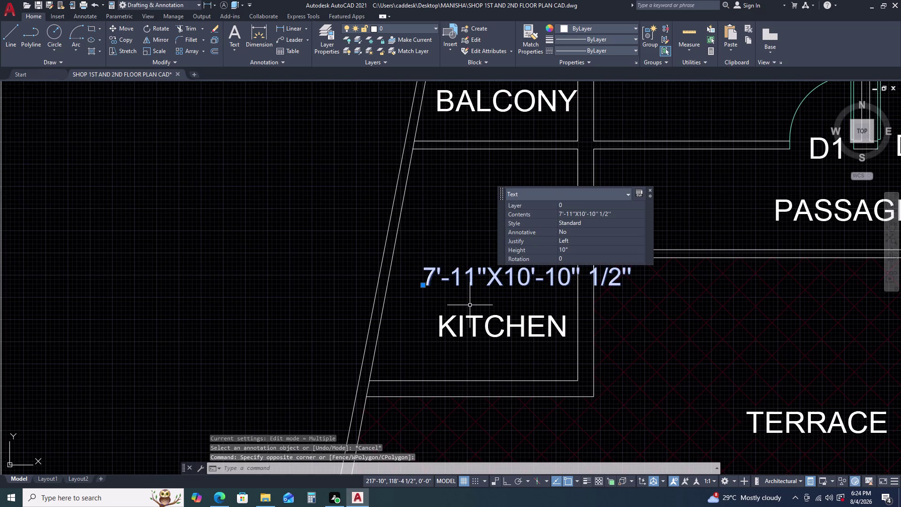
key(m)
key(space)
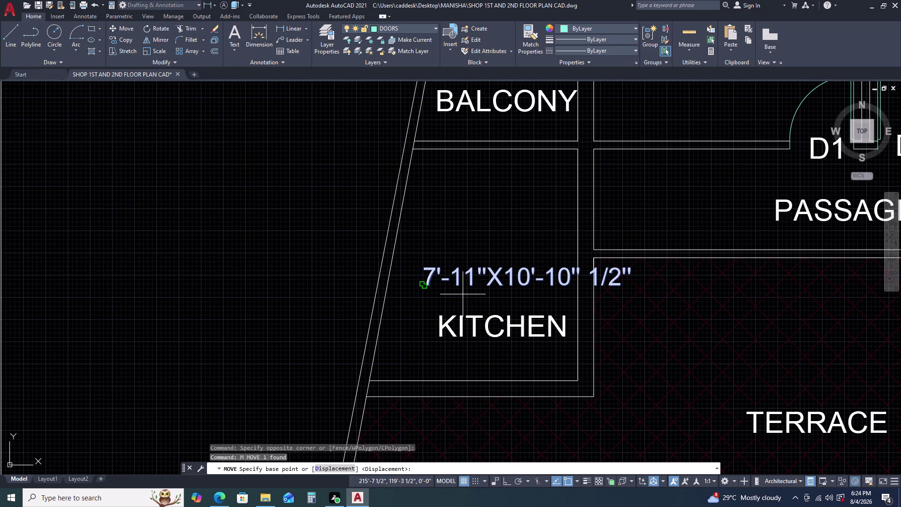
click(462, 294)
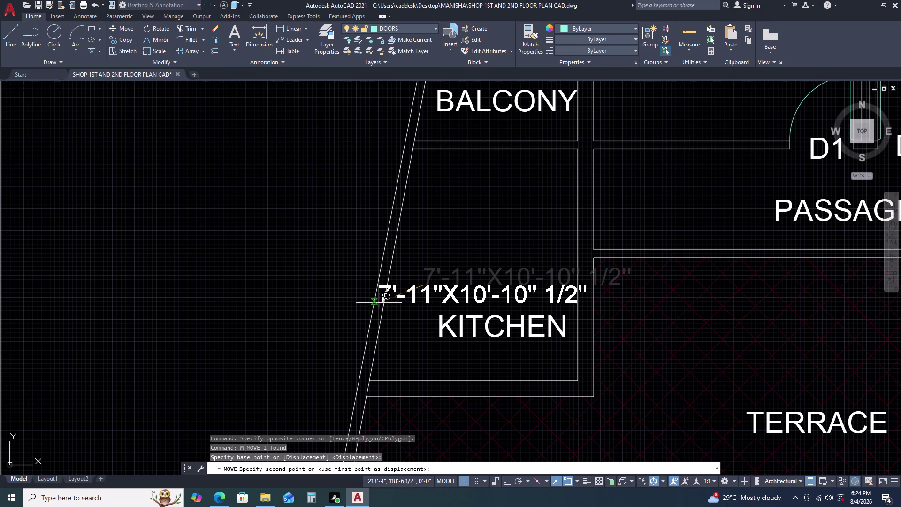
click(374, 367)
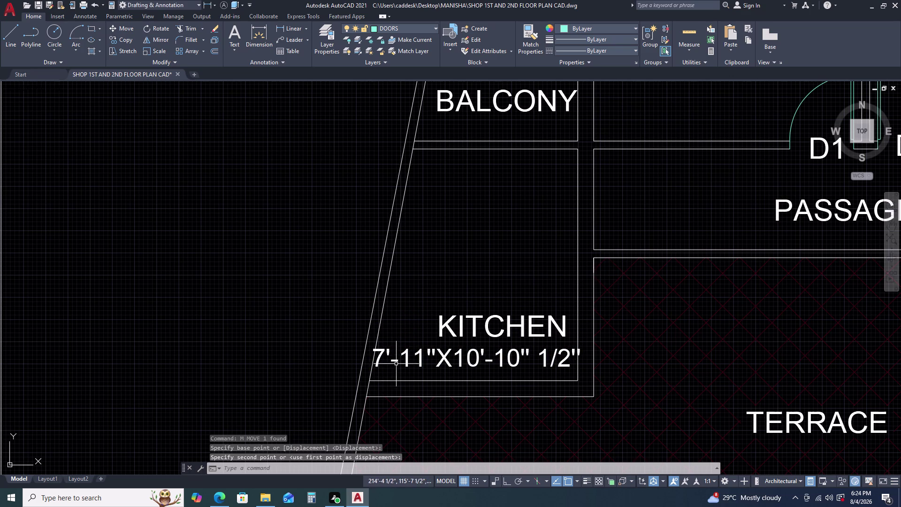
click(405, 359)
click(504, 320)
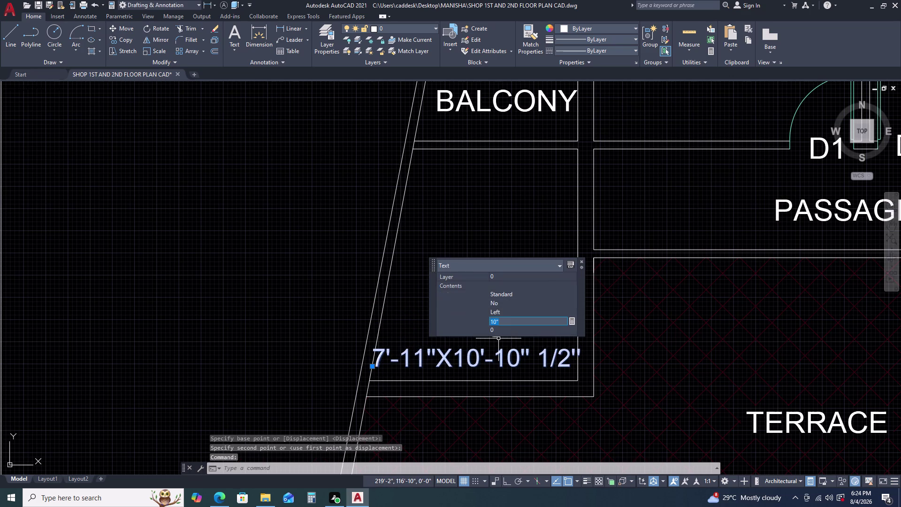
key(9)
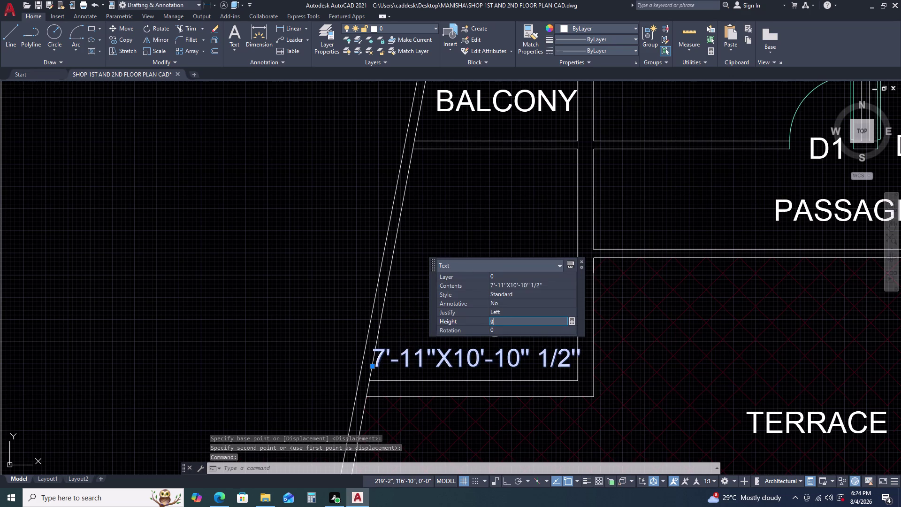
key(Return)
key(Escape)
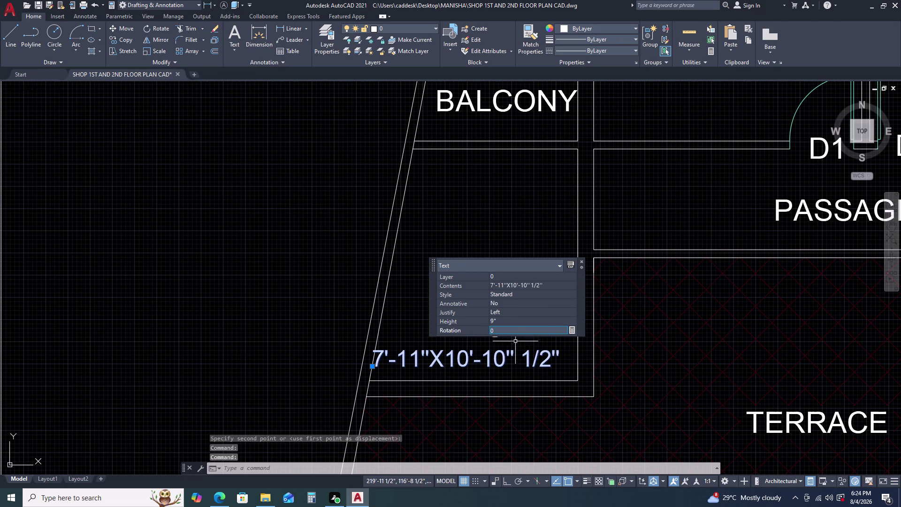
key(Escape)
click(495, 358)
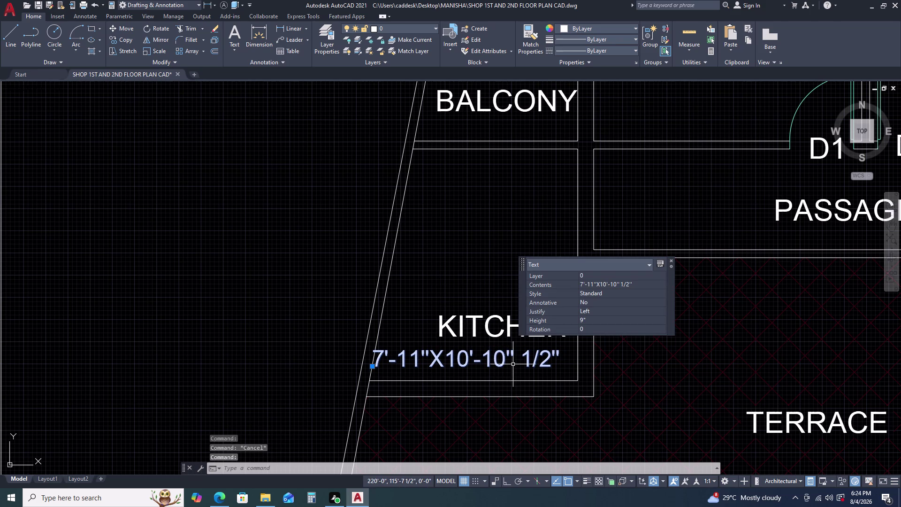
key(Escape)
click(495, 317)
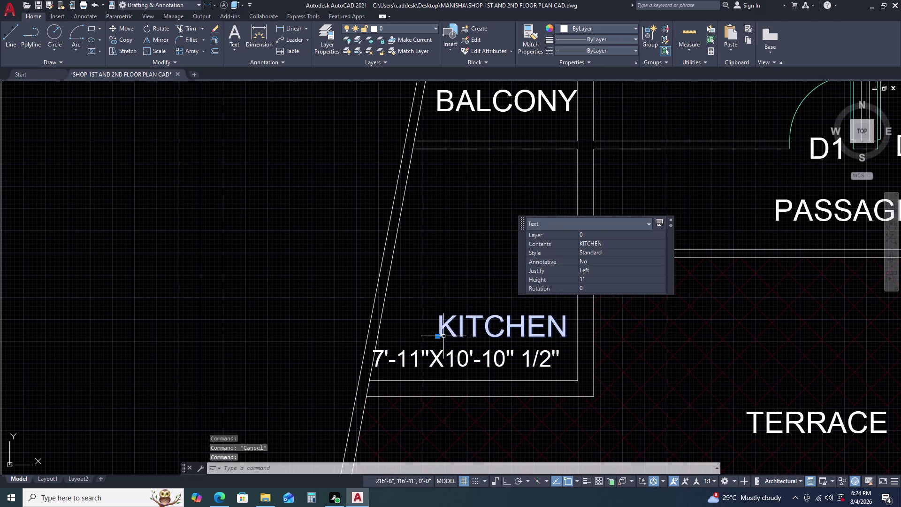
click(435, 338)
click(422, 296)
click(446, 361)
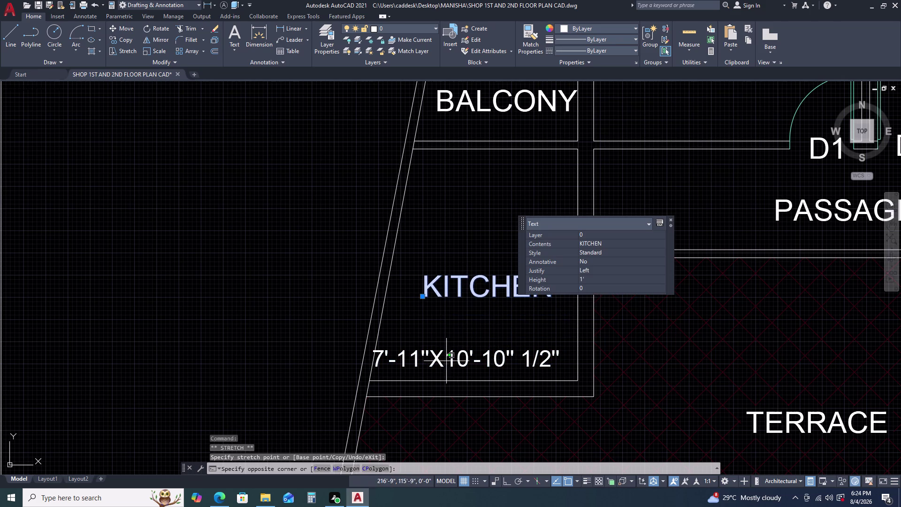
click(434, 348)
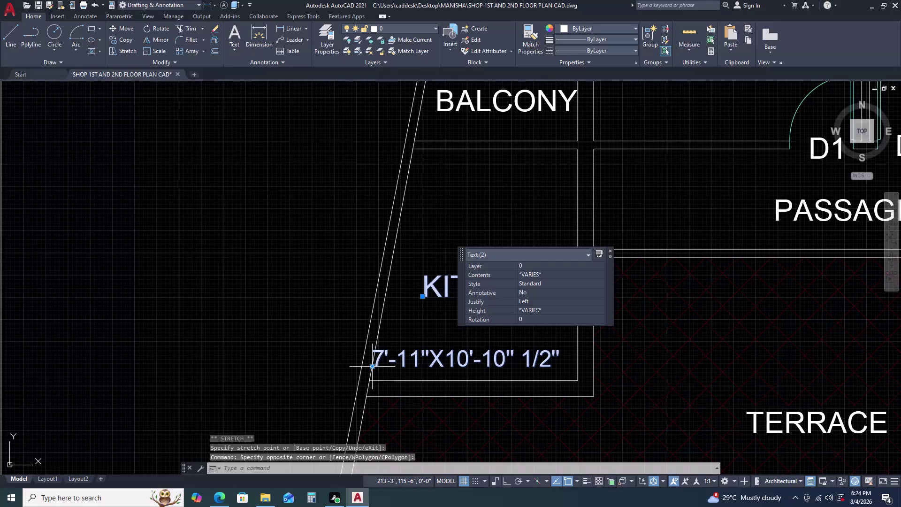
click(369, 367)
click(389, 328)
key(Escape)
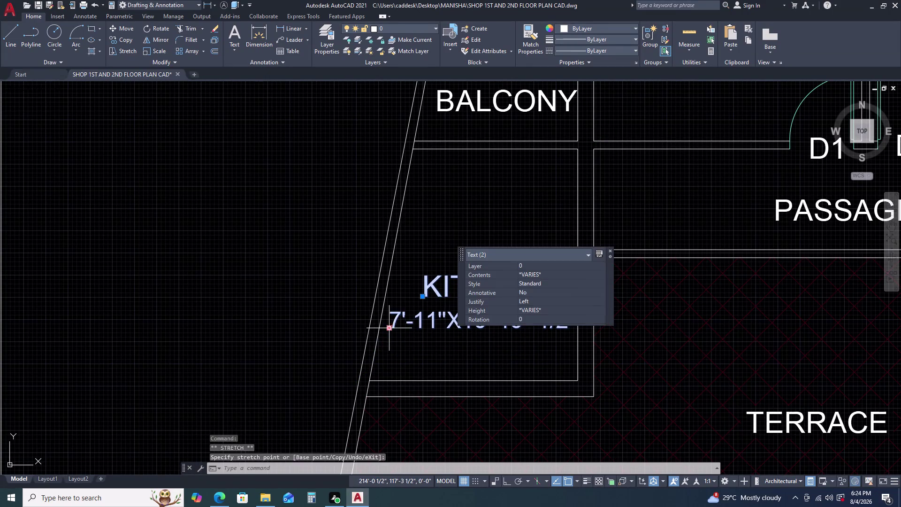
scroll(down, 3)
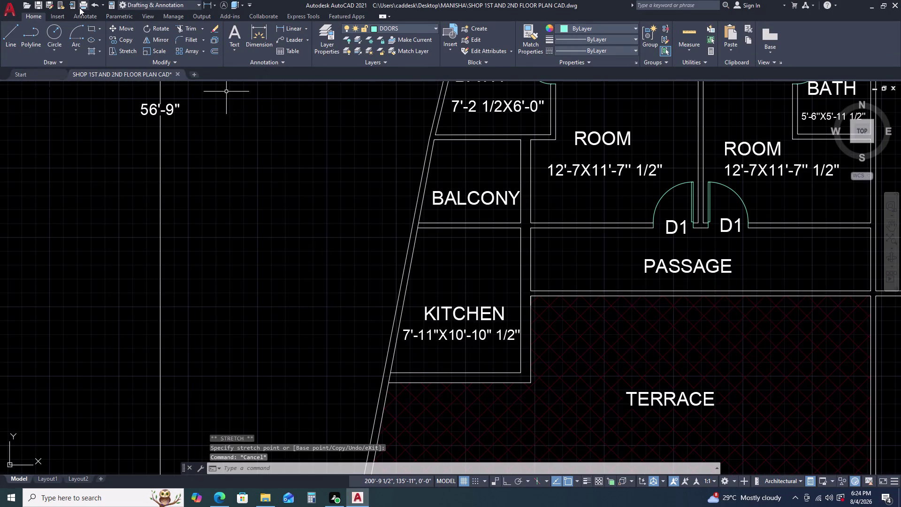
click(76, 26)
scroll(up, 3)
Start an arc on the kitchen wall, cancel it, and reframe the kitchen and terrace.
click(373, 381)
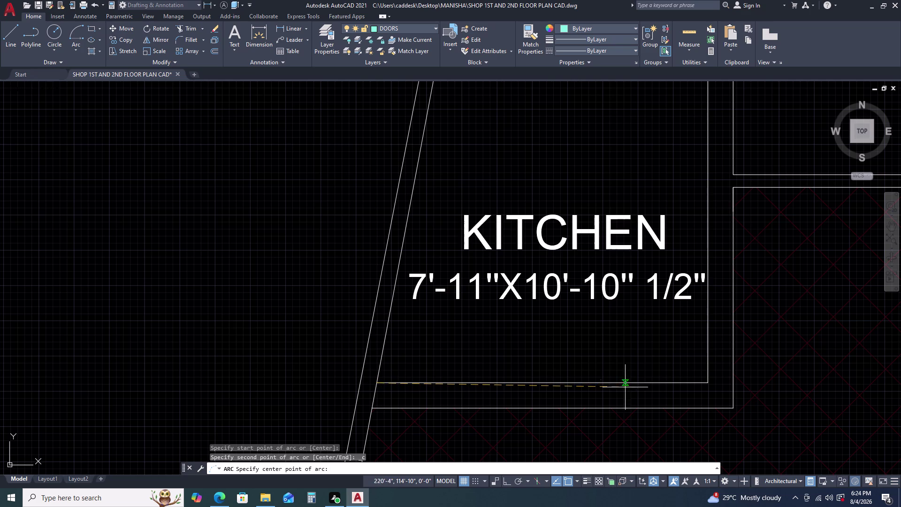
click(706, 382)
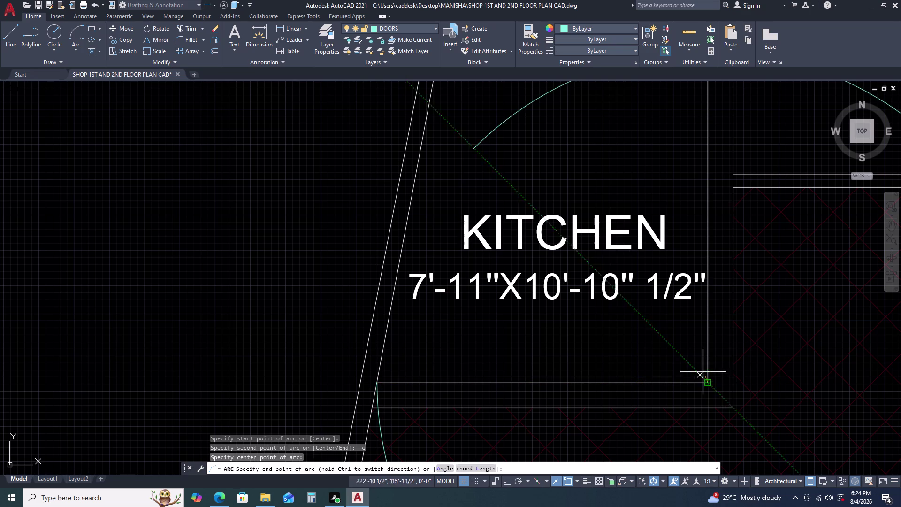
scroll(down, 3)
key(Escape)
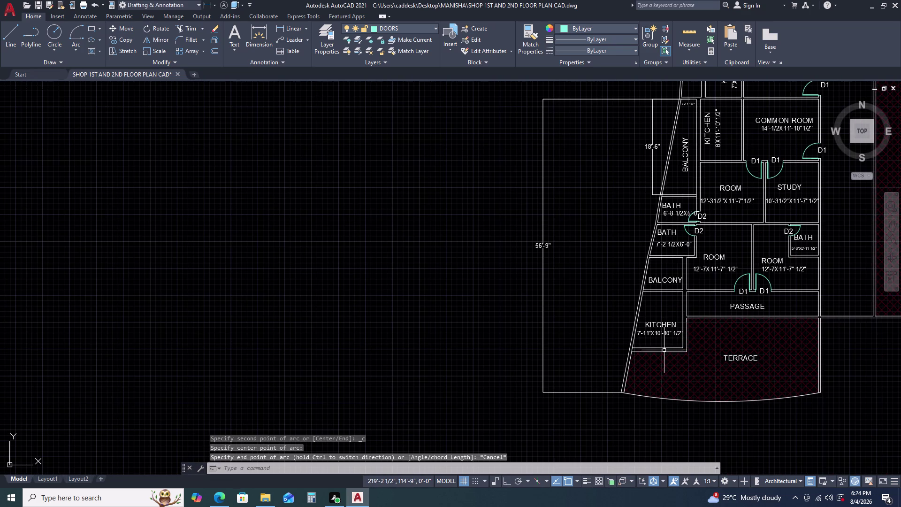
scroll(up, 3)
middle_drag(664, 350, 628, 308)
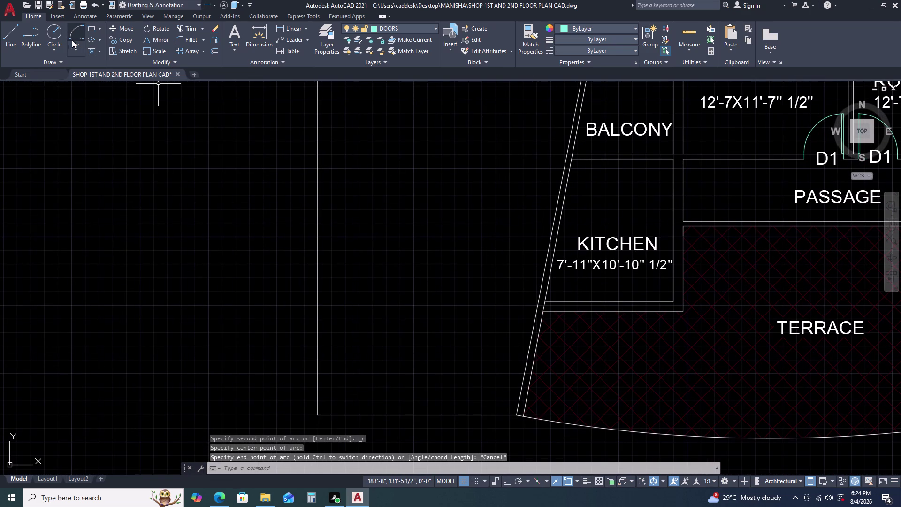
Draw a start-center-end half-circle arc along the kitchen's lower edge.
click(75, 47)
click(95, 85)
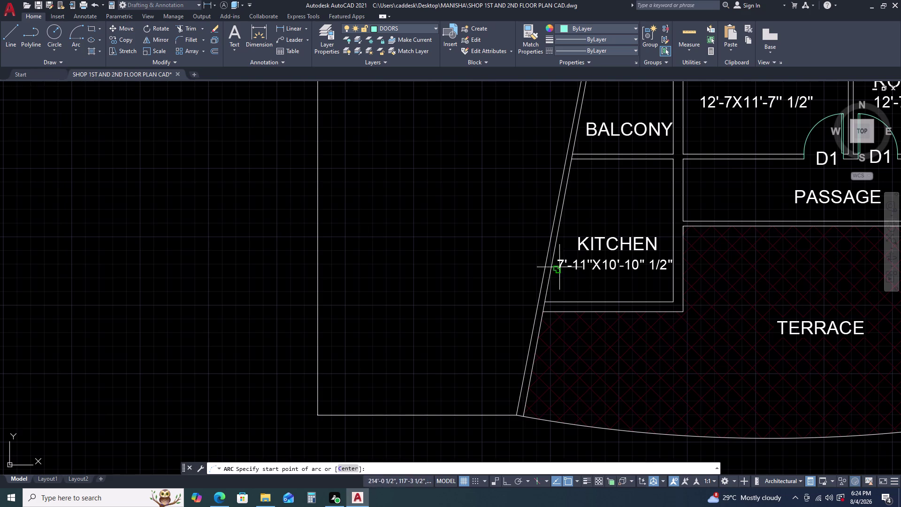
click(544, 303)
click(617, 302)
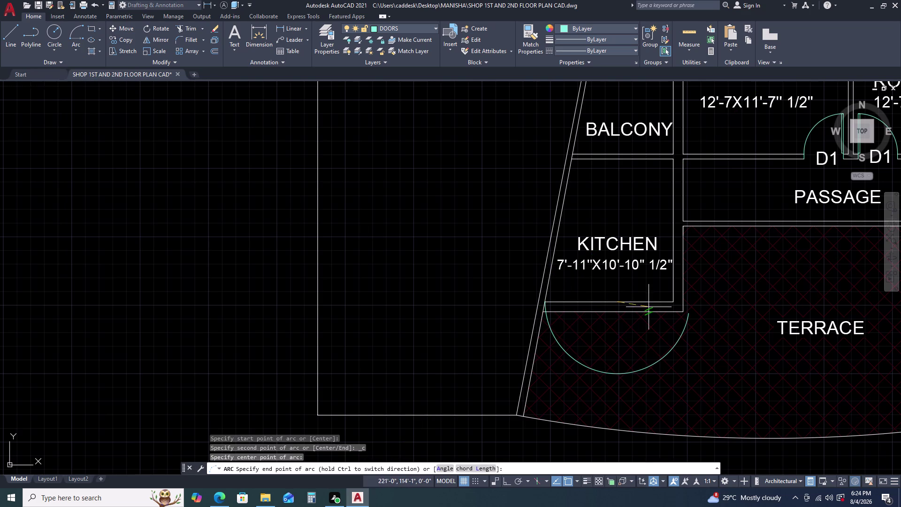
click(671, 299)
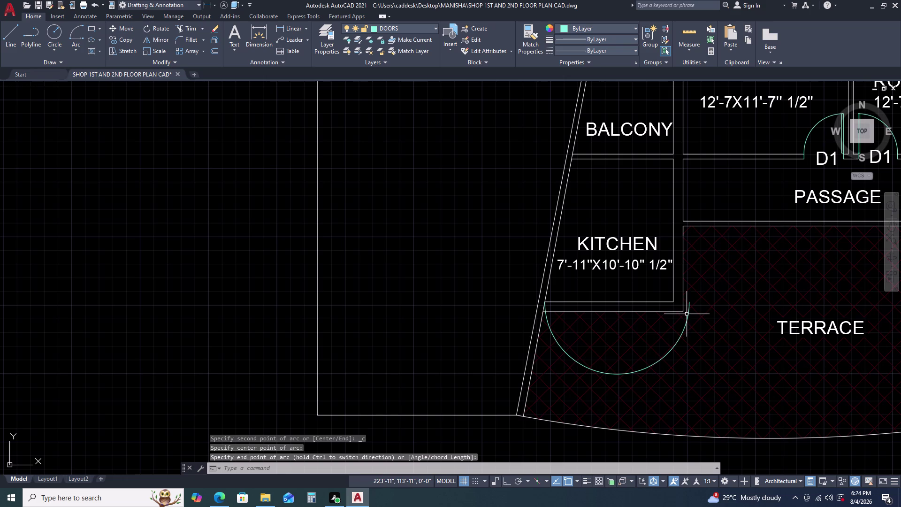
Reposition the arc's right end grip and raise its midpoint to flatten the curve.
click(688, 315)
click(689, 300)
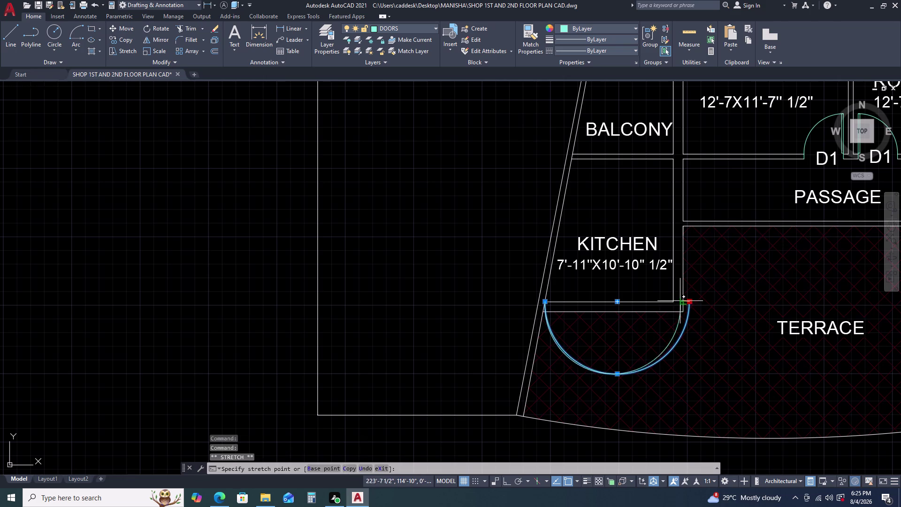
click(674, 302)
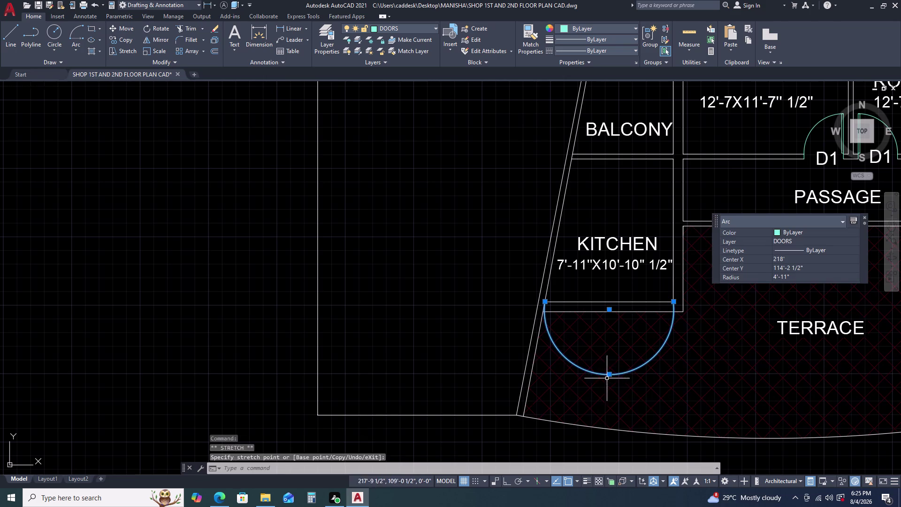
click(609, 374)
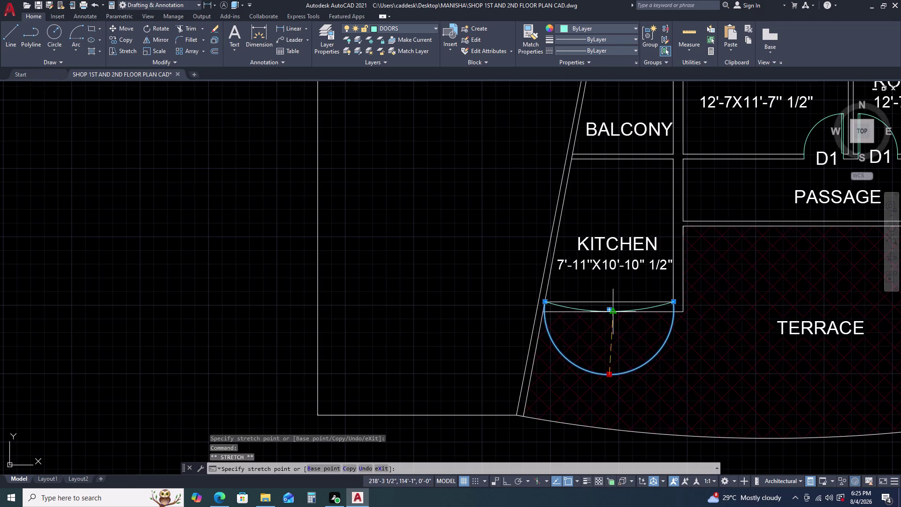
scroll(up, 3)
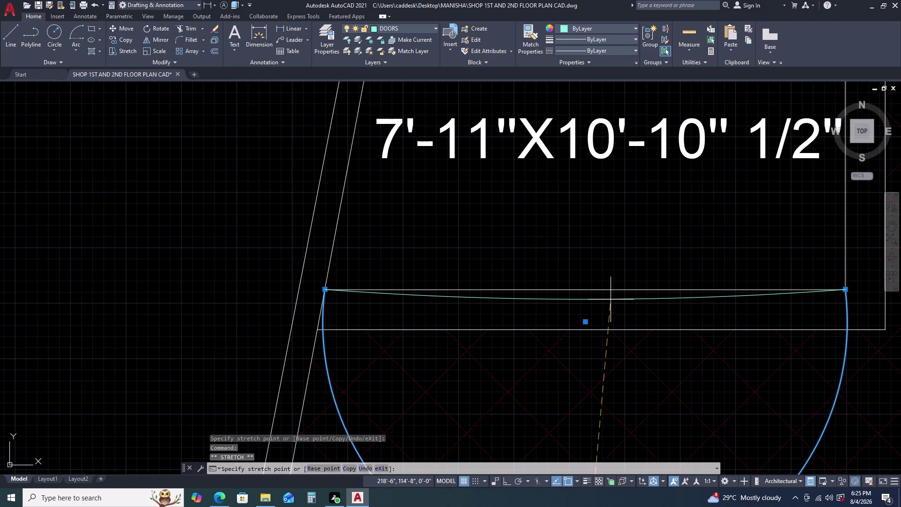
click(610, 299)
scroll(down, 3)
scroll(up, 3)
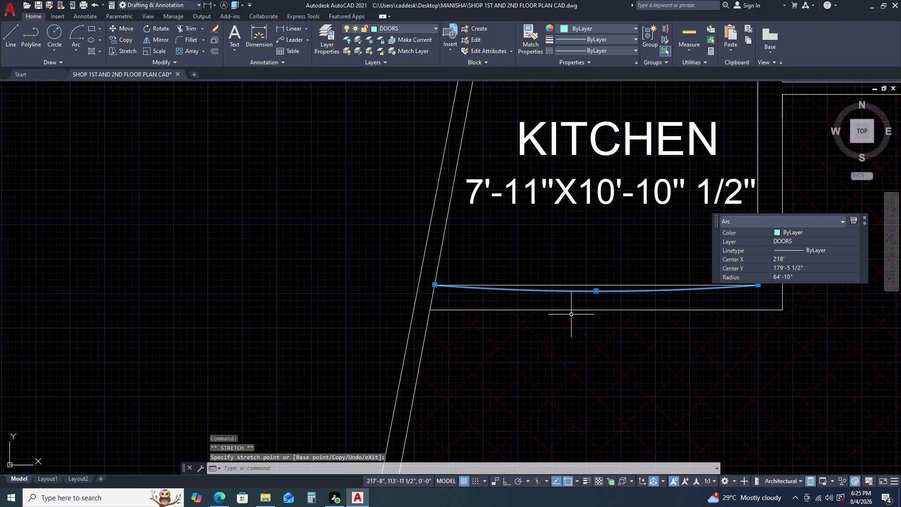
Move the arc's left end grip onto the slanted wall.
click(436, 284)
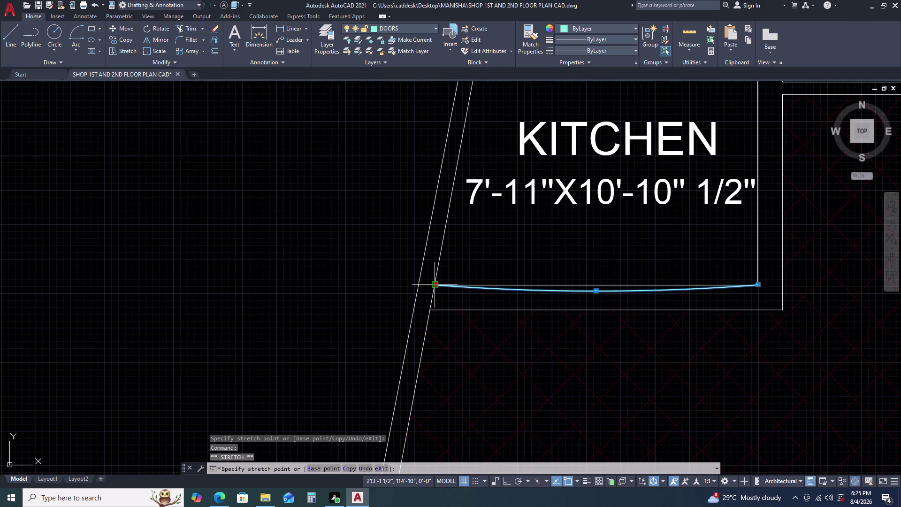
click(441, 256)
key(Escape)
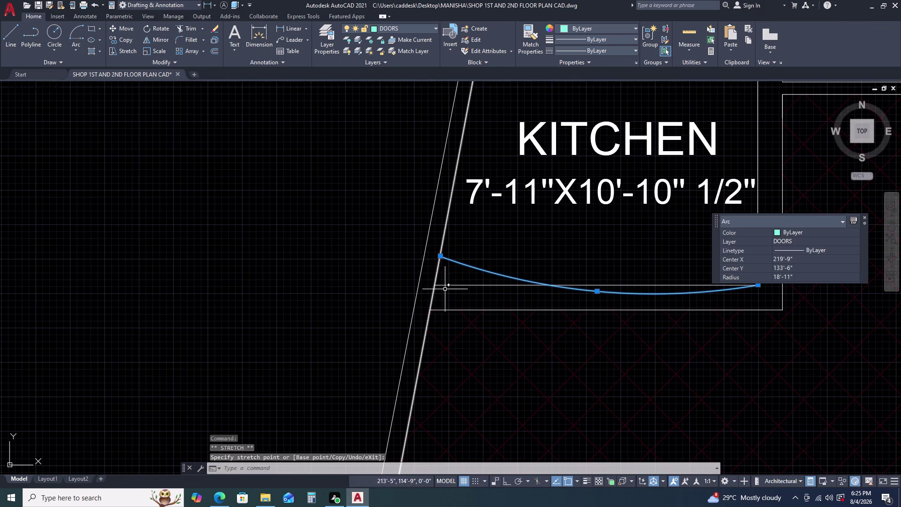
key(Escape)
click(500, 274)
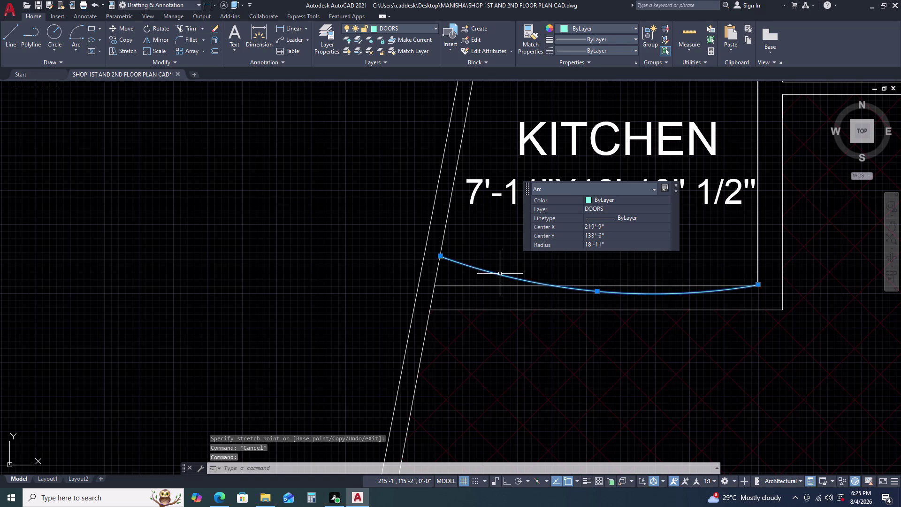
Offset the arc 9" downward to form the second wall line.
text(O)
key(space)
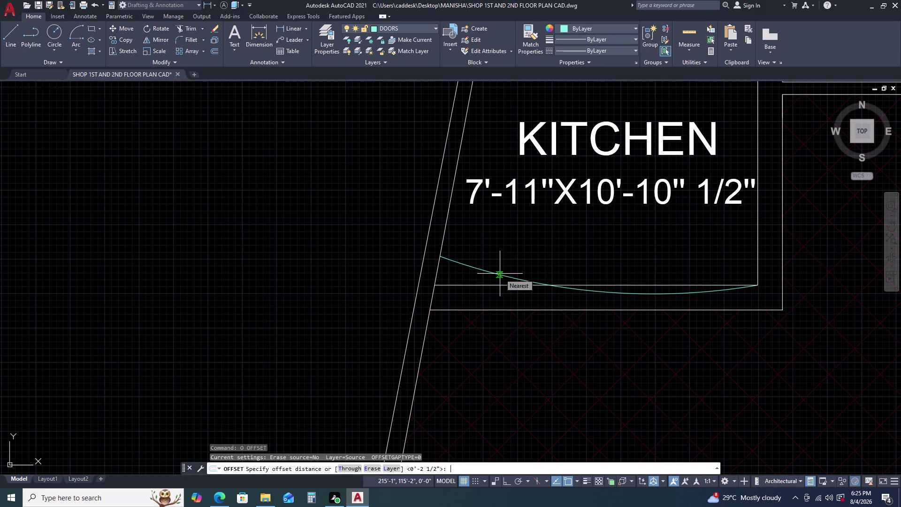
key(9)
key(Return)
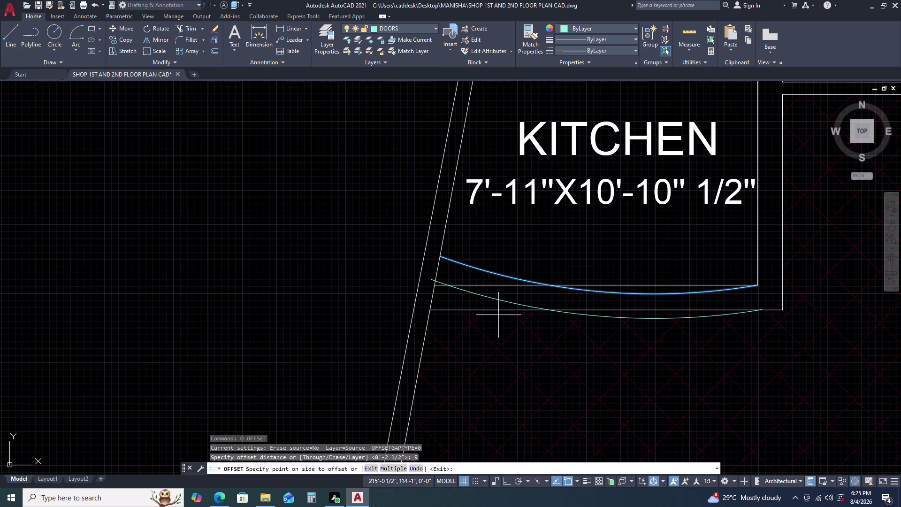
click(480, 347)
key(Escape)
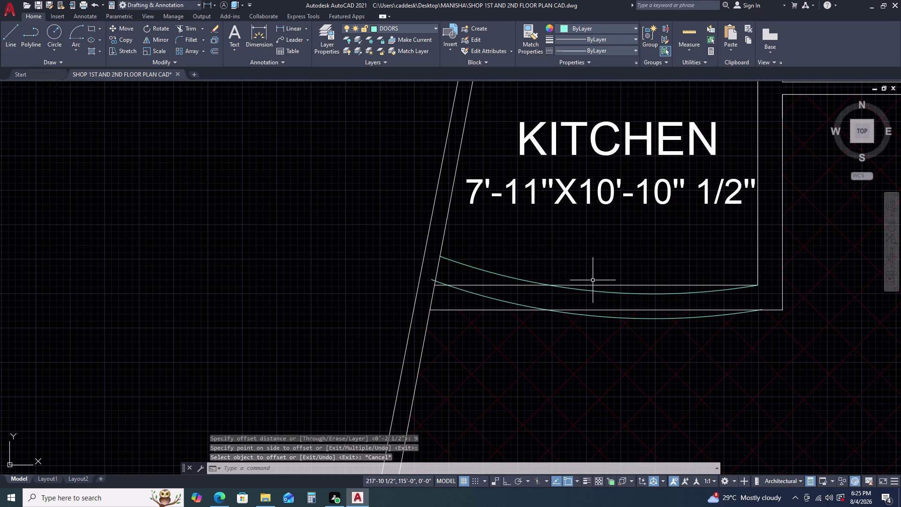
Delete the straight line between the arcs and the old straight bottom wall line.
click(595, 286)
key(Delete)
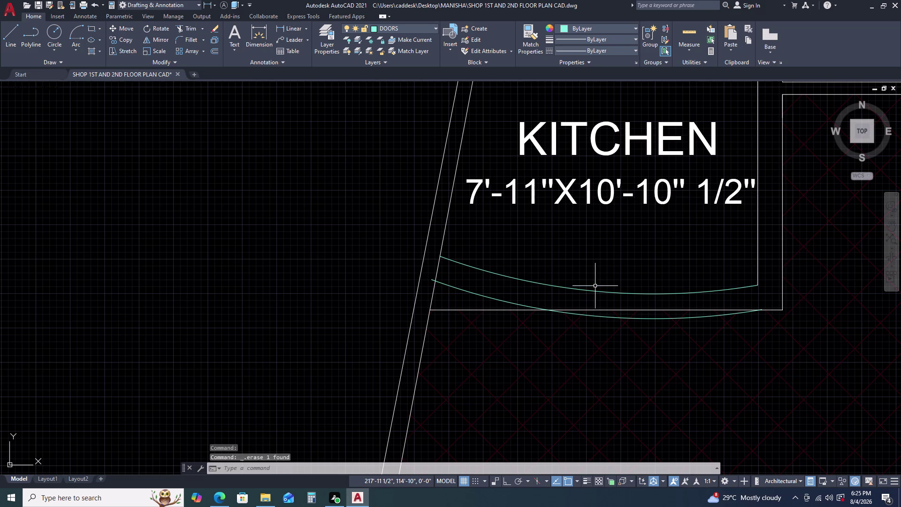
click(497, 310)
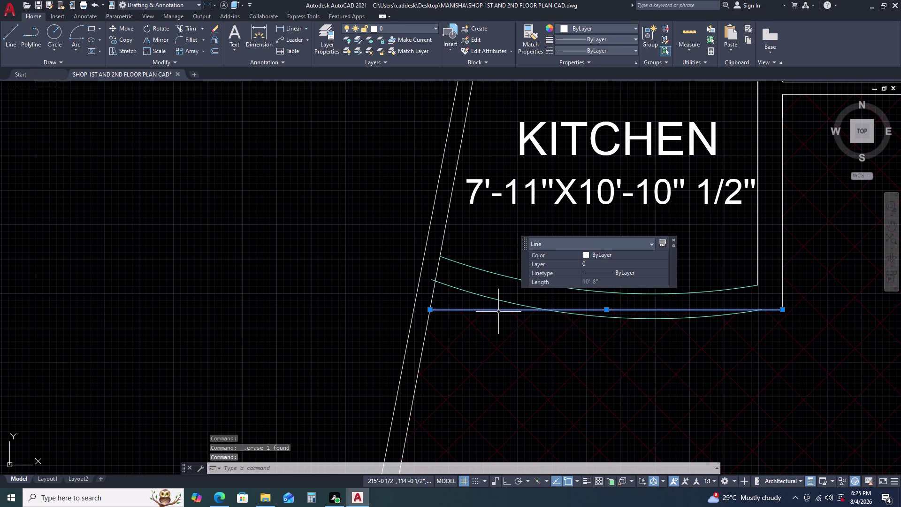
key(Delete)
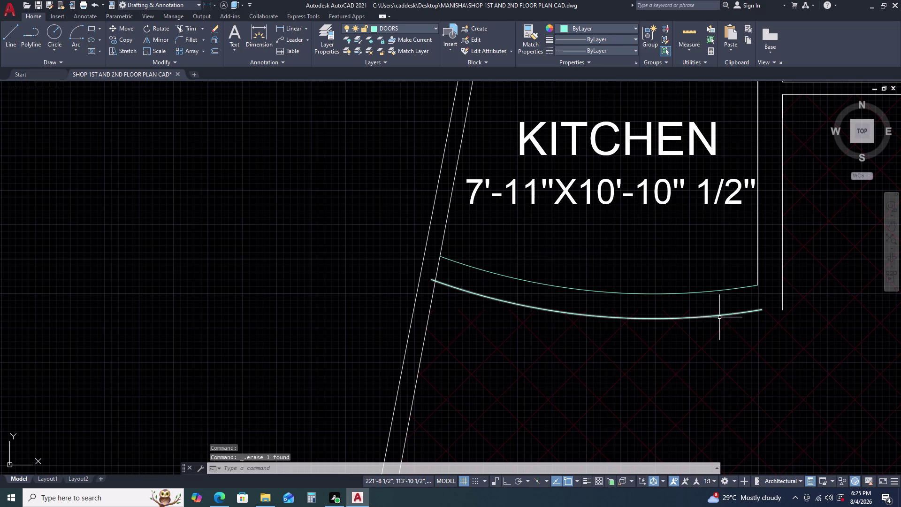
Stretch the lower arc's right end to meet the wall.
click(747, 311)
scroll(up, 3)
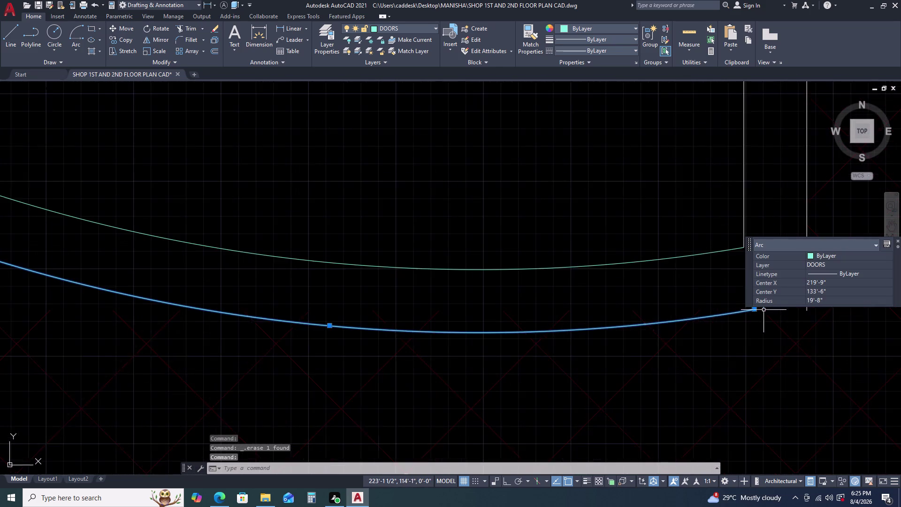
middle_drag(763, 311, 458, 313)
click(448, 311)
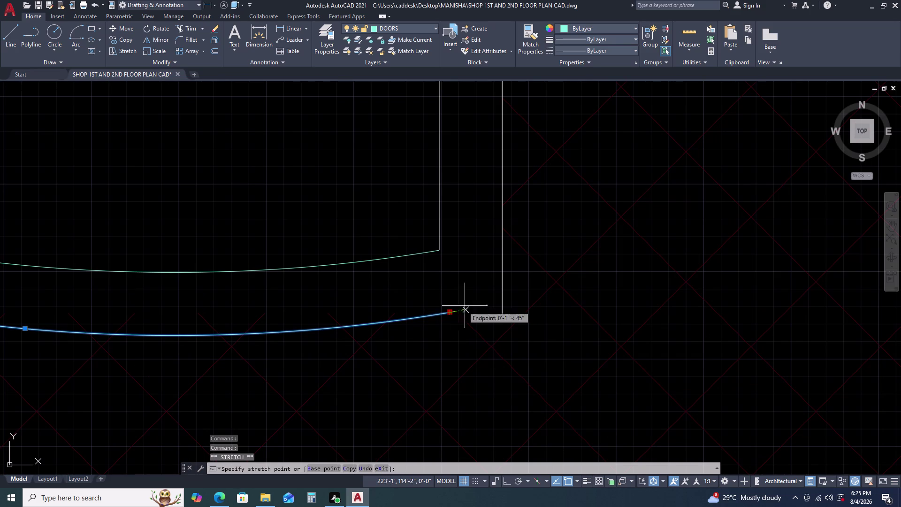
click(503, 296)
key(Escape)
scroll(down, 3)
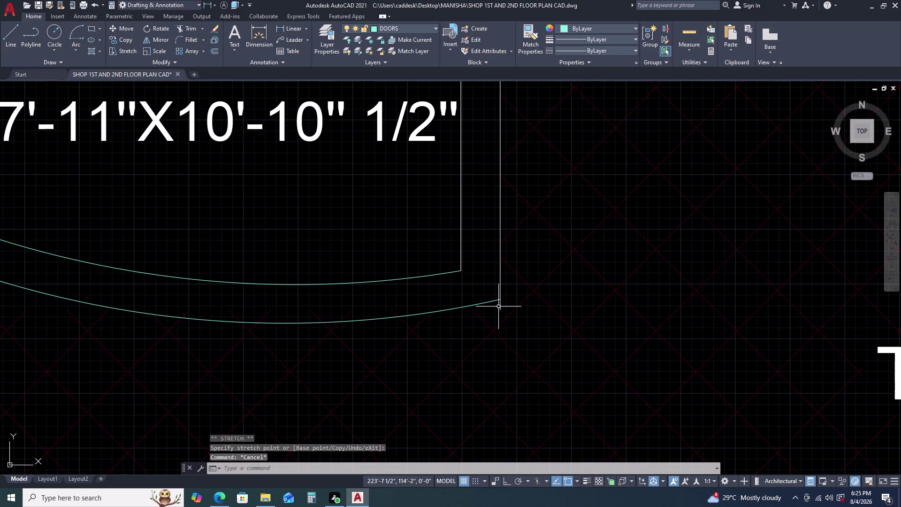
Trim the two overhanging wall line pieces at the arcs.
text(TR)
key(space)
click(500, 305)
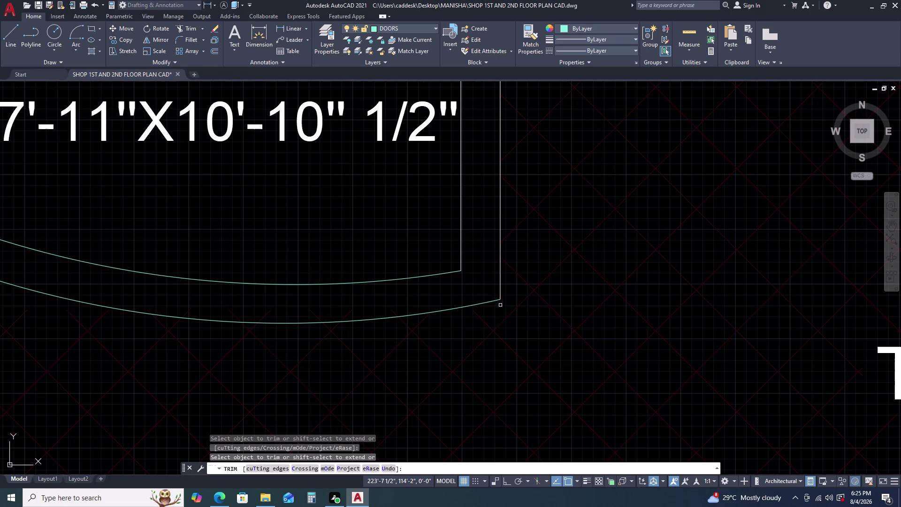
scroll(down, 3)
scroll(up, 3)
scroll(up, 3)
click(552, 304)
key(Escape)
scroll(down, 3)
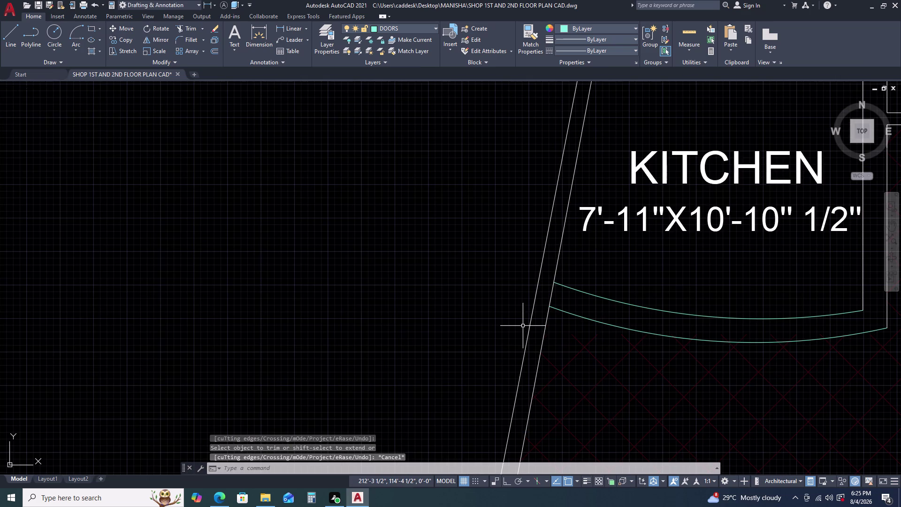
scroll(down, 3)
middle_drag(750, 369, 619, 342)
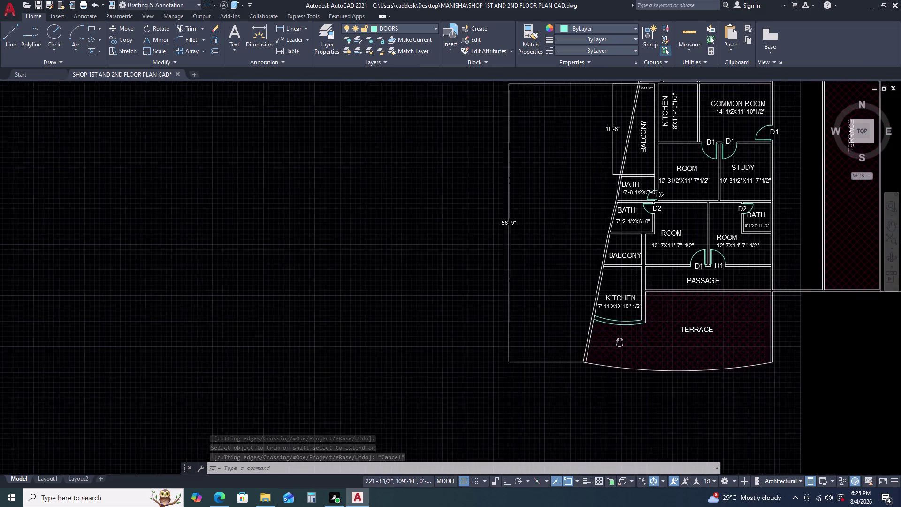
Delete the old terrace hatch and match properties from a source onto two objects.
scroll(down, 3)
click(703, 326)
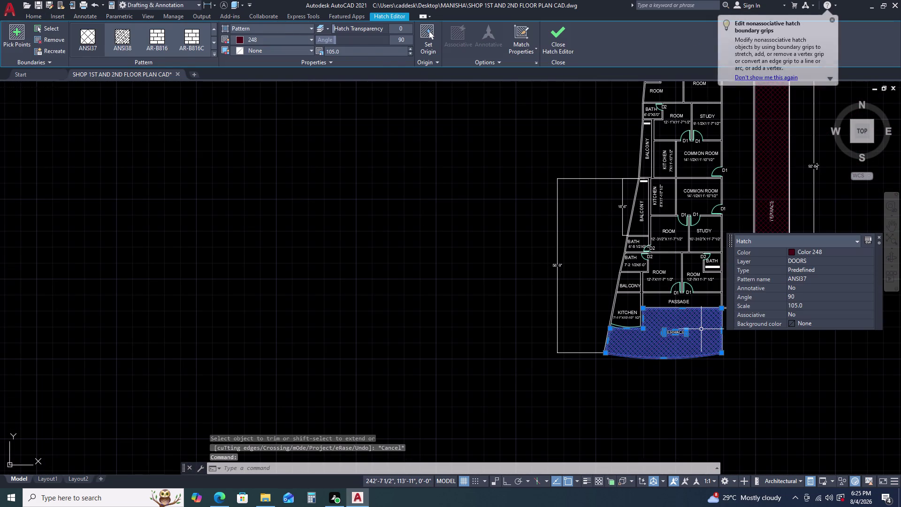
key(Delete)
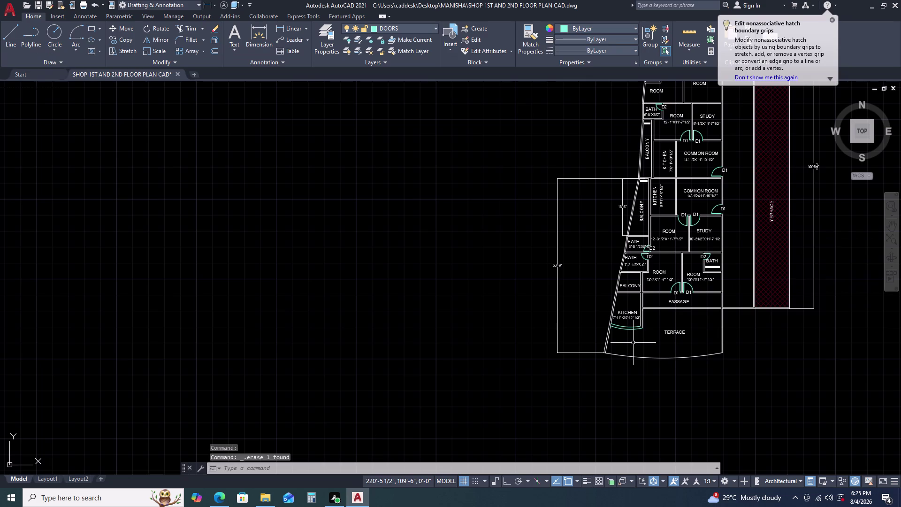
key(m)
text(A)
key(space)
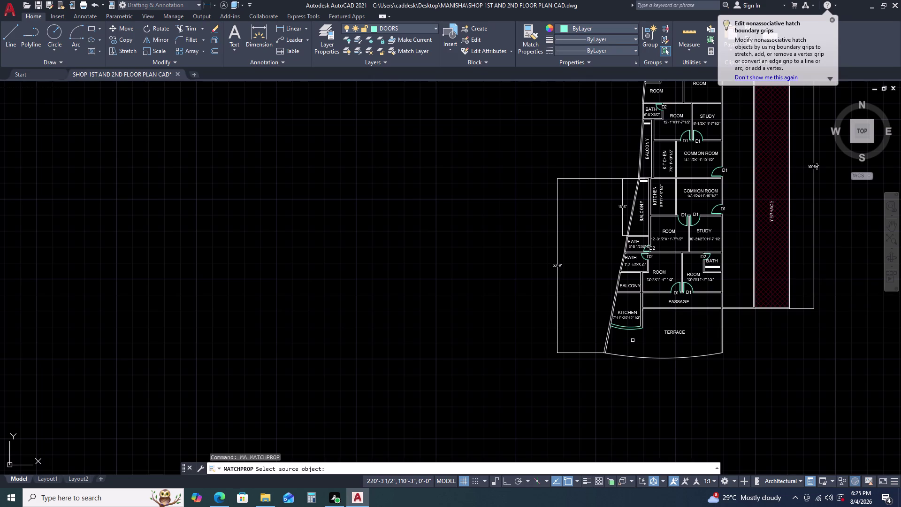
scroll(up, 3)
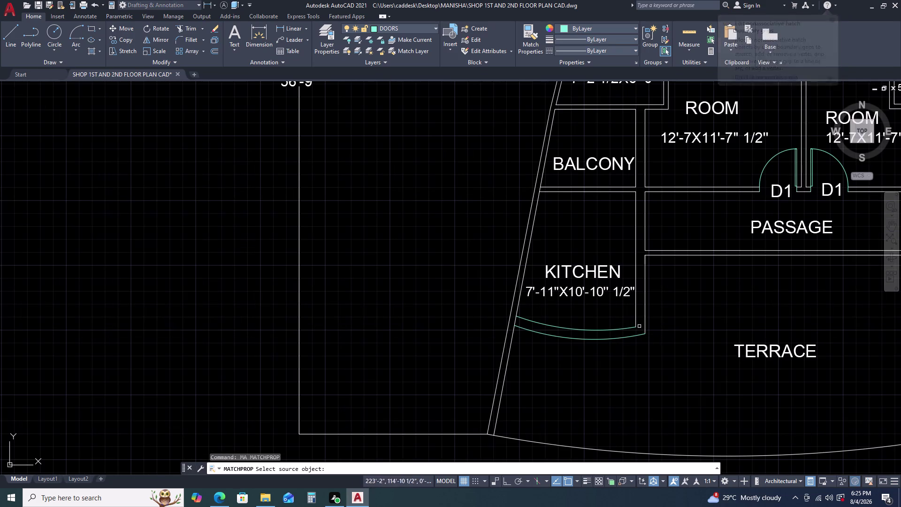
click(636, 308)
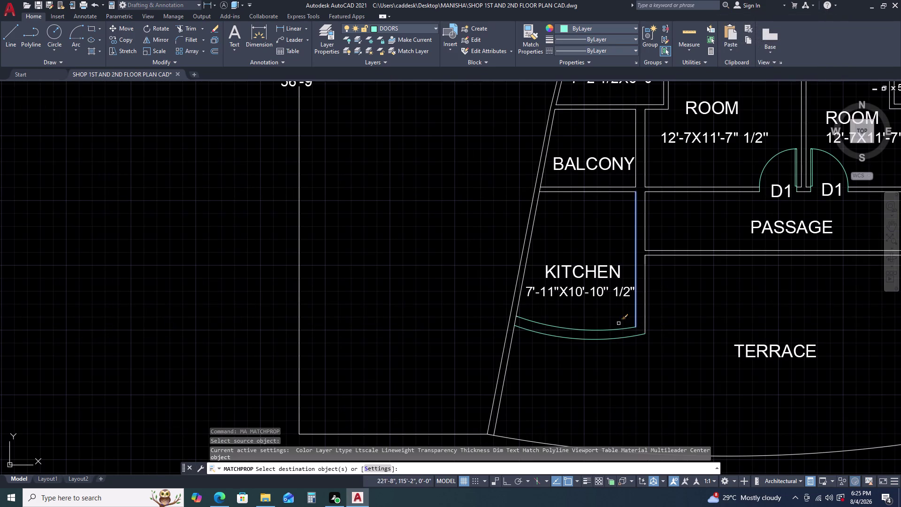
click(607, 332)
click(604, 338)
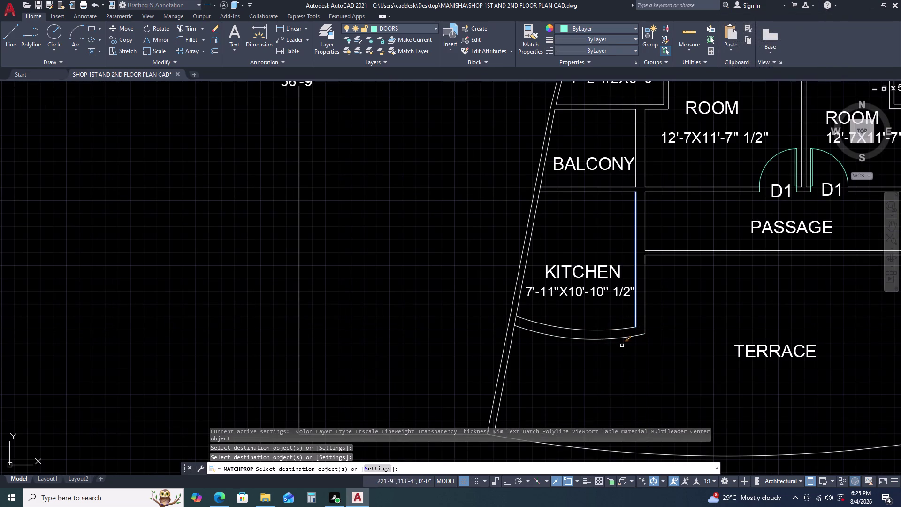
key(Escape)
Hatch the front terrace area.
scroll(down, 3)
text(H)
key(space)
click(689, 341)
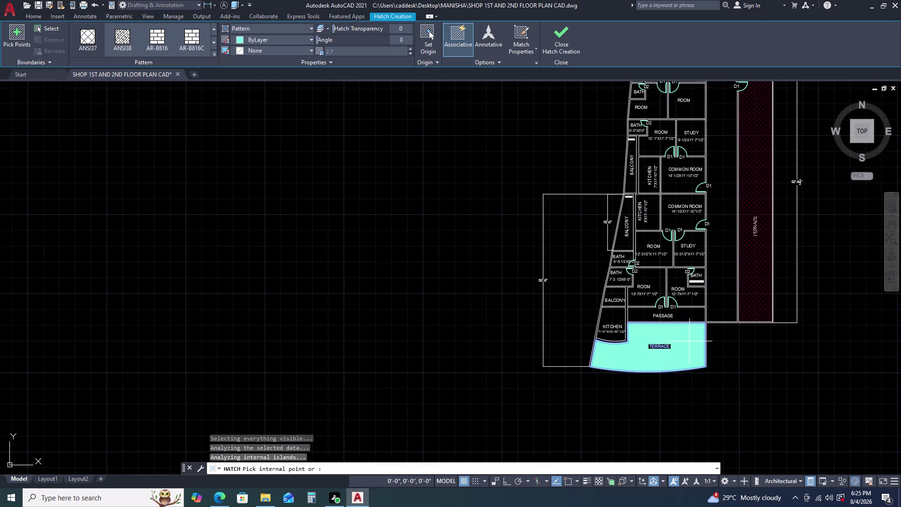
key(Escape)
Match the side terrace's dark red cross-hatch onto the front terrace hatch.
text(M)
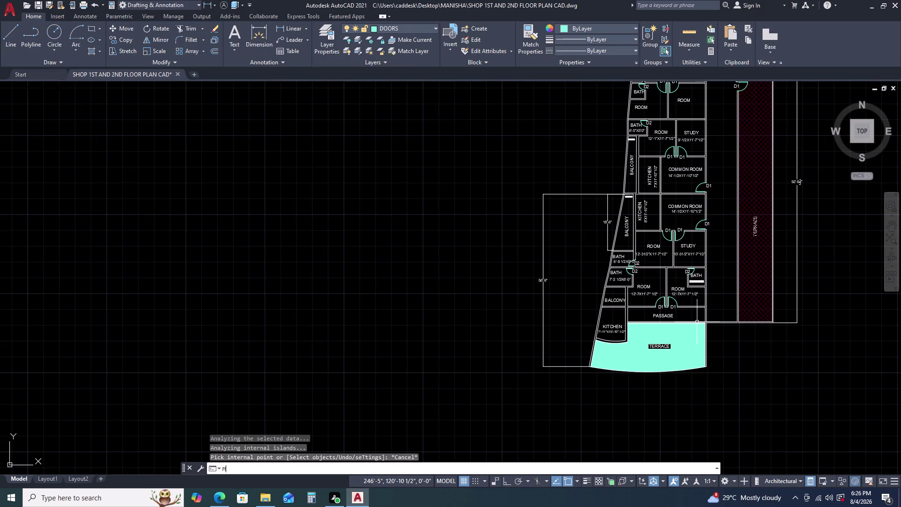
text(A)
key(space)
click(767, 292)
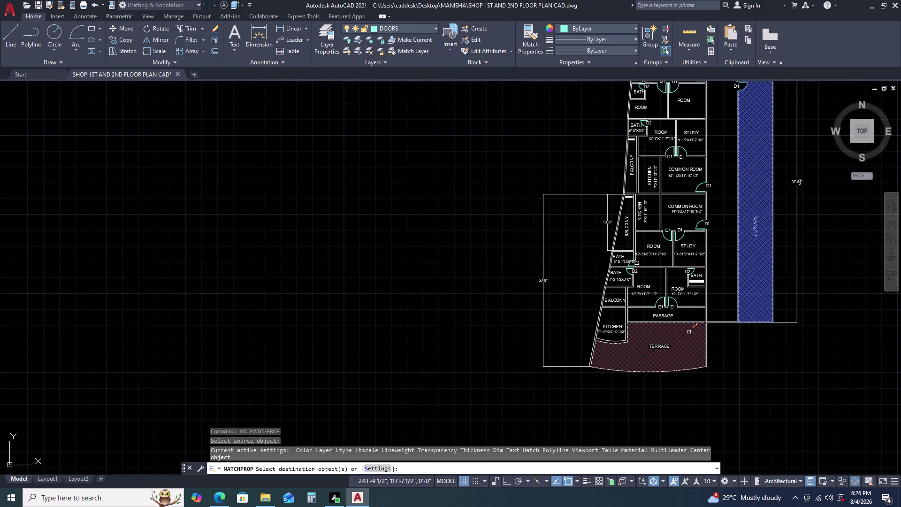
click(689, 332)
key(Escape)
Select and try grip-reshaping the kitchen's inner and outer curved wall arcs, then cancel.
scroll(up, 3)
scroll(down, 3)
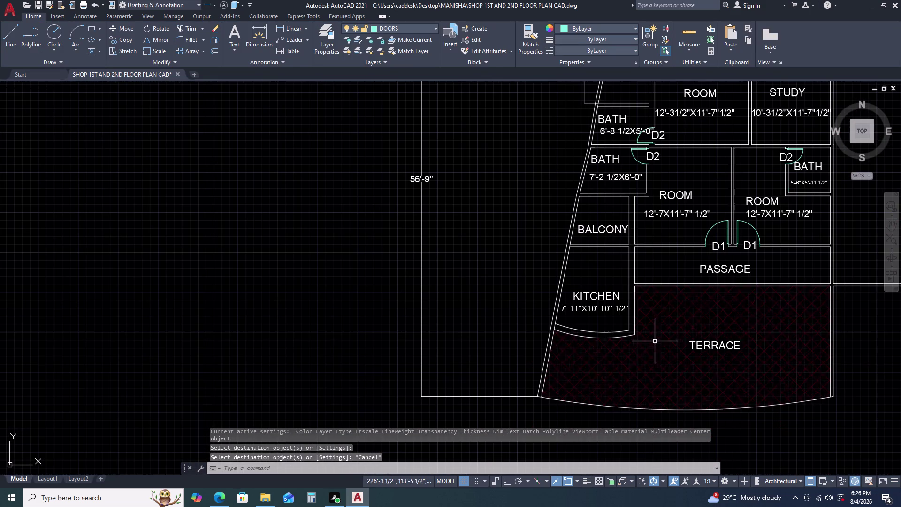
middle_drag(763, 327, 707, 324)
key(Escape)
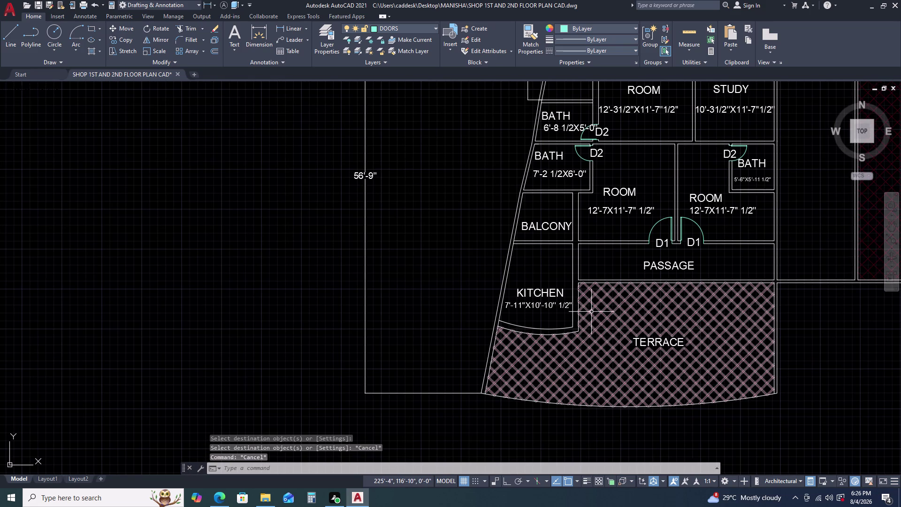
scroll(up, 3)
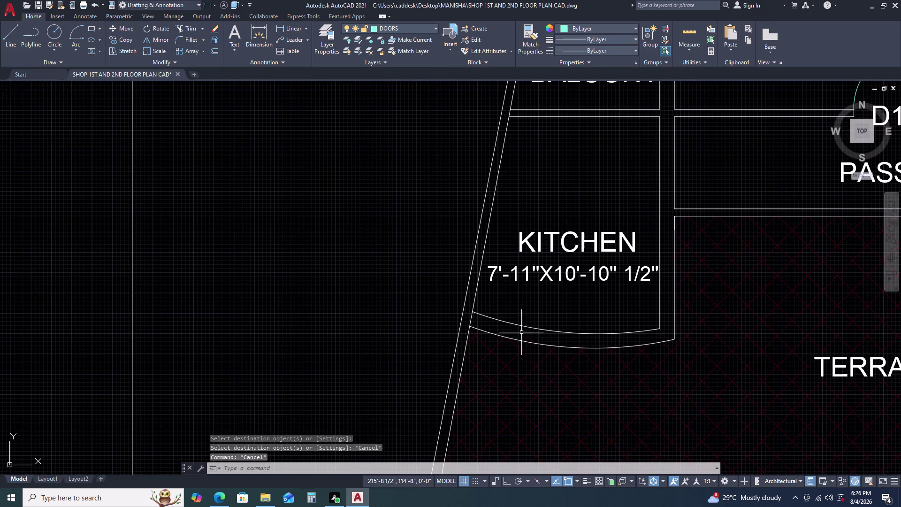
click(562, 331)
click(565, 331)
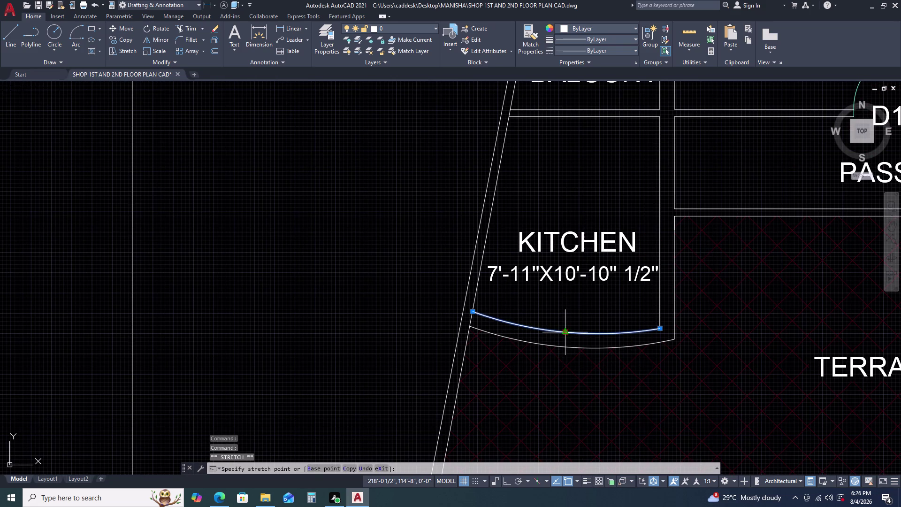
click(565, 326)
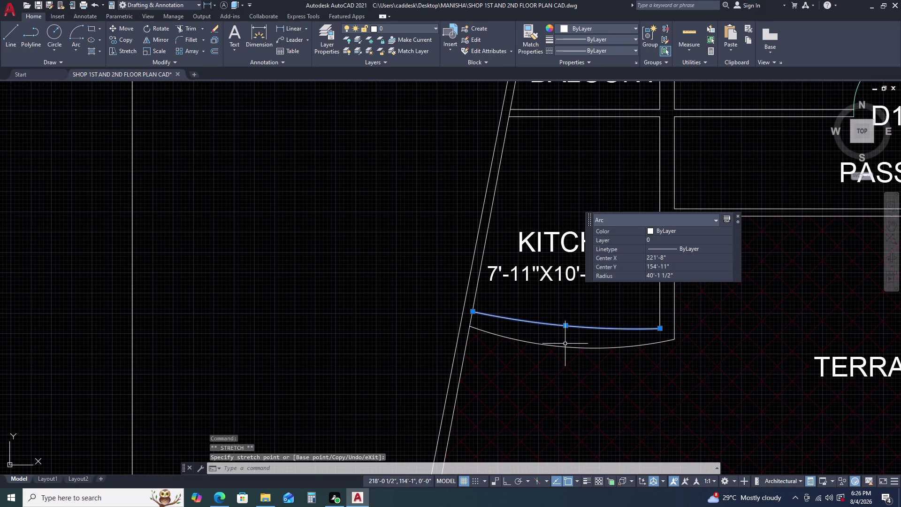
click(564, 346)
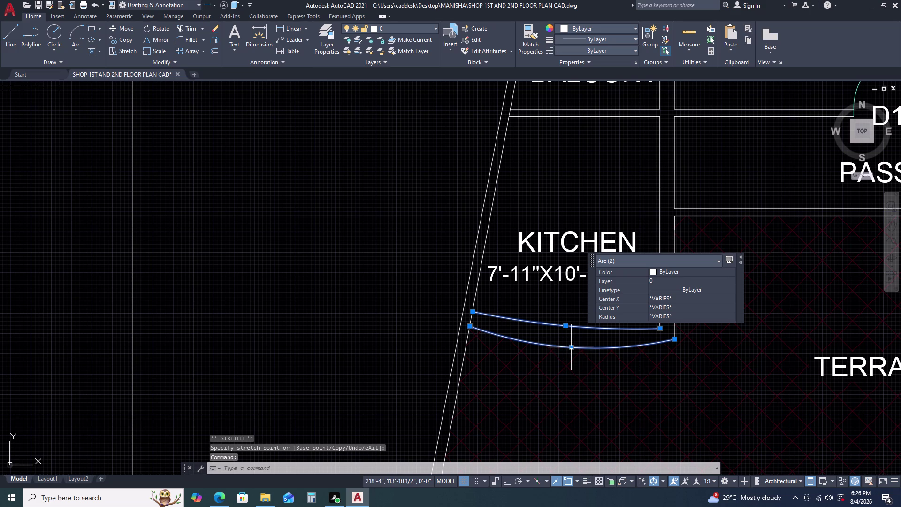
click(571, 347)
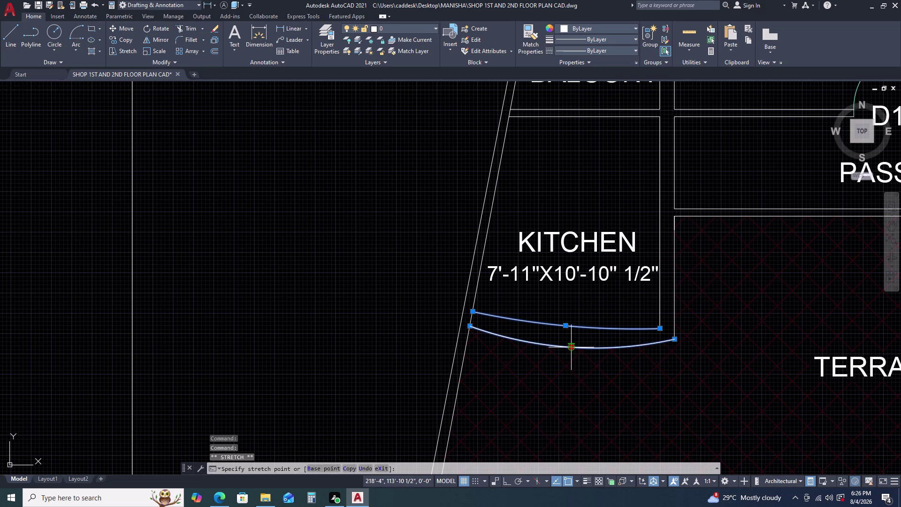
click(569, 348)
click(572, 347)
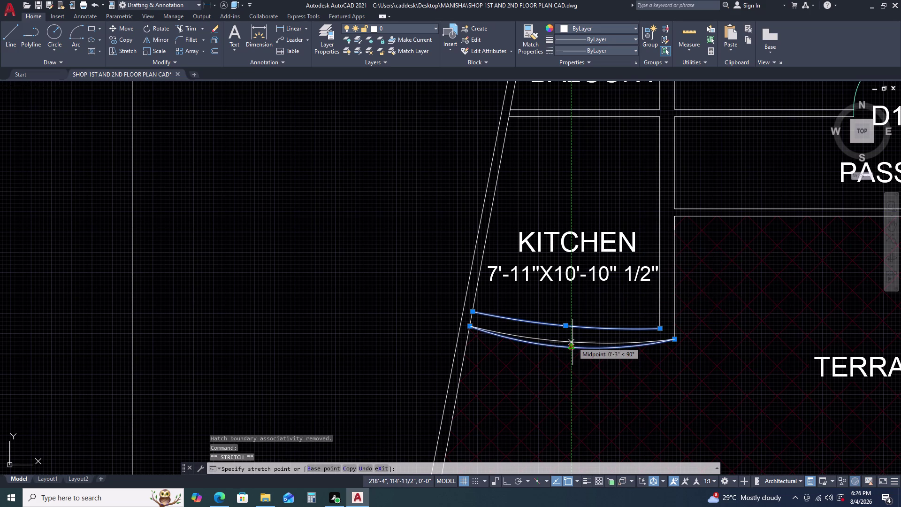
click(573, 342)
key(Escape)
Grip-stretch the terrace hatch edge onto the kitchen's curved wall.
click(569, 354)
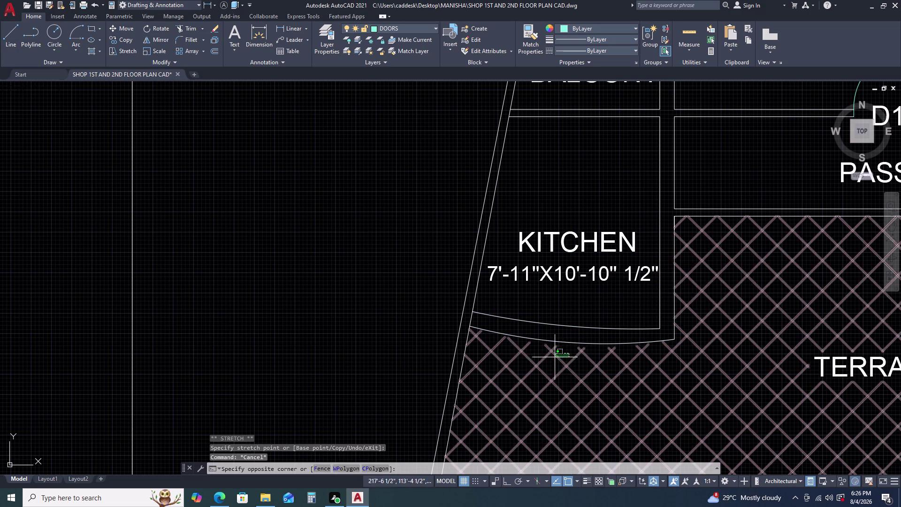
click(540, 364)
scroll(up, 3)
middle_drag(494, 342, 335, 304)
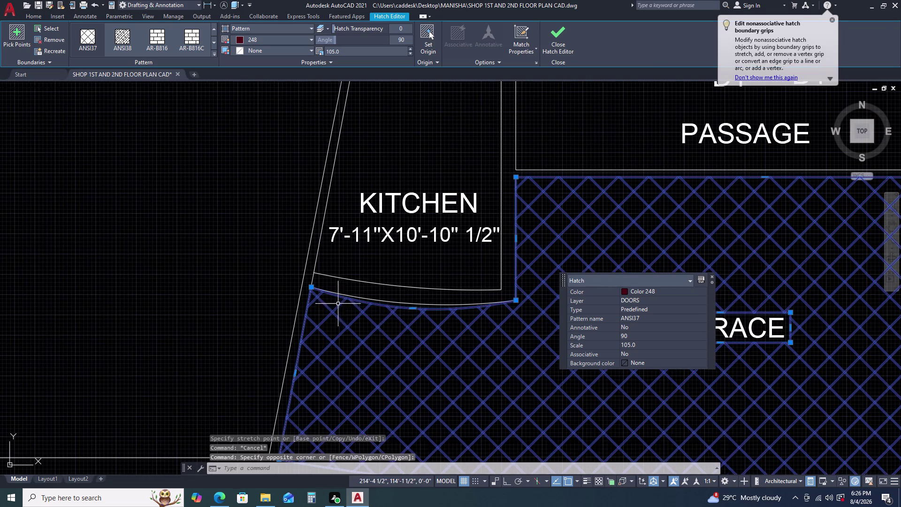
click(411, 309)
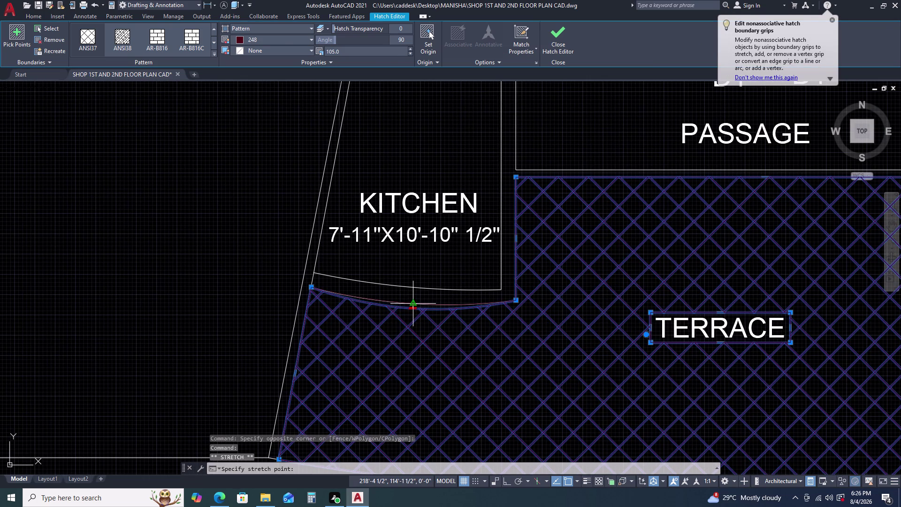
click(412, 304)
key(Escape)
scroll(down, 3)
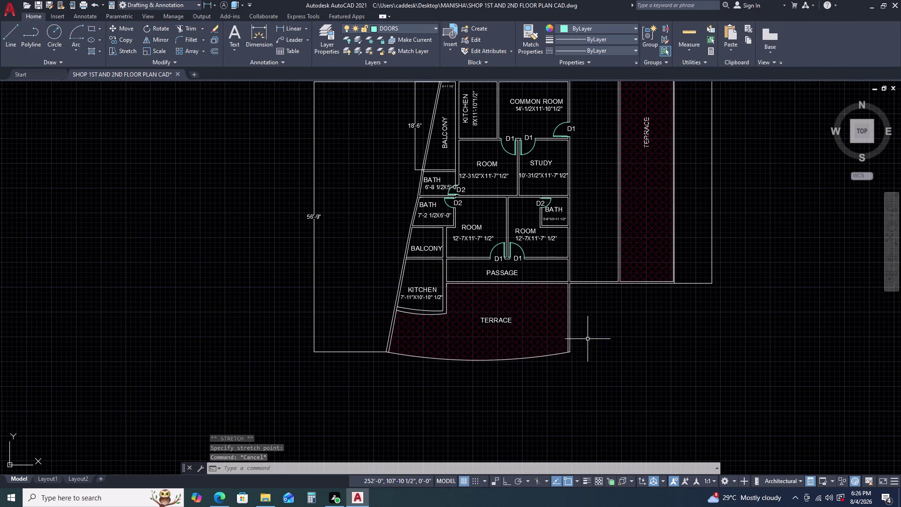
scroll(up, 3)
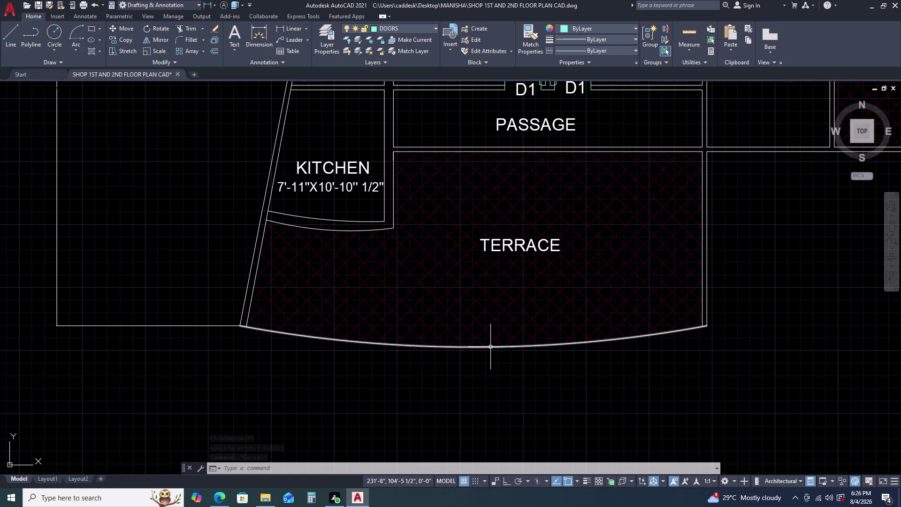
click(490, 346)
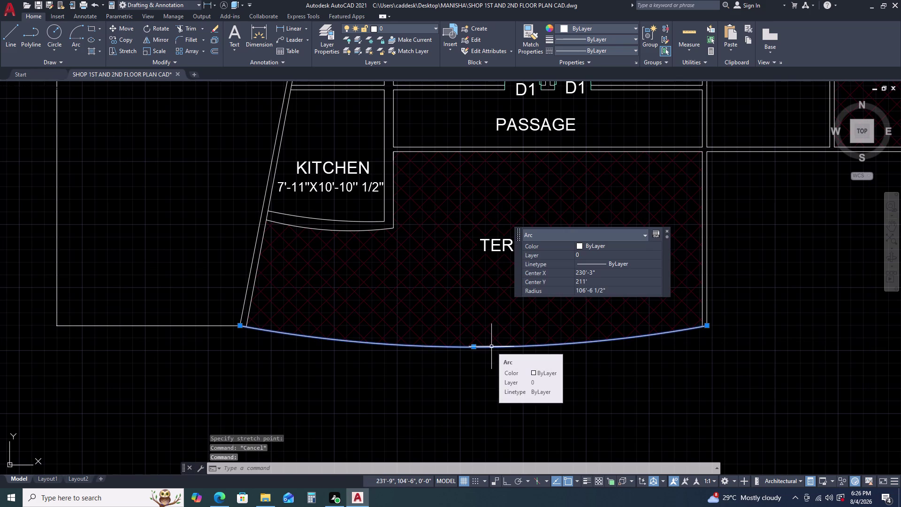
text(O)
key(space)
text(2)
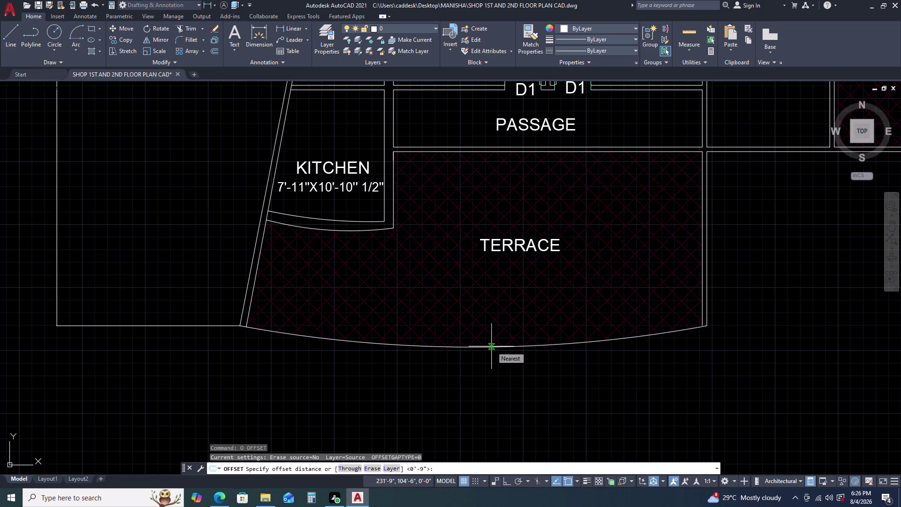
text(.25)
key(Return)
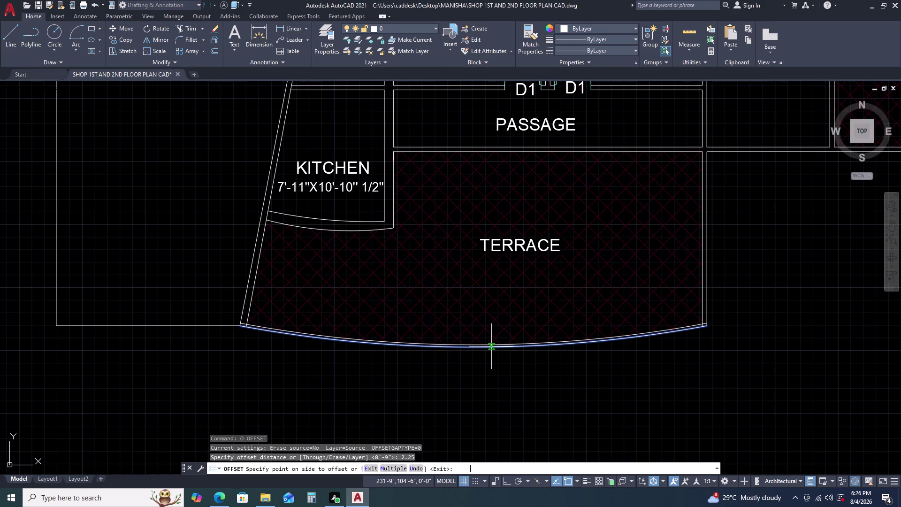
click(492, 345)
key(Escape)
scroll(up, 3)
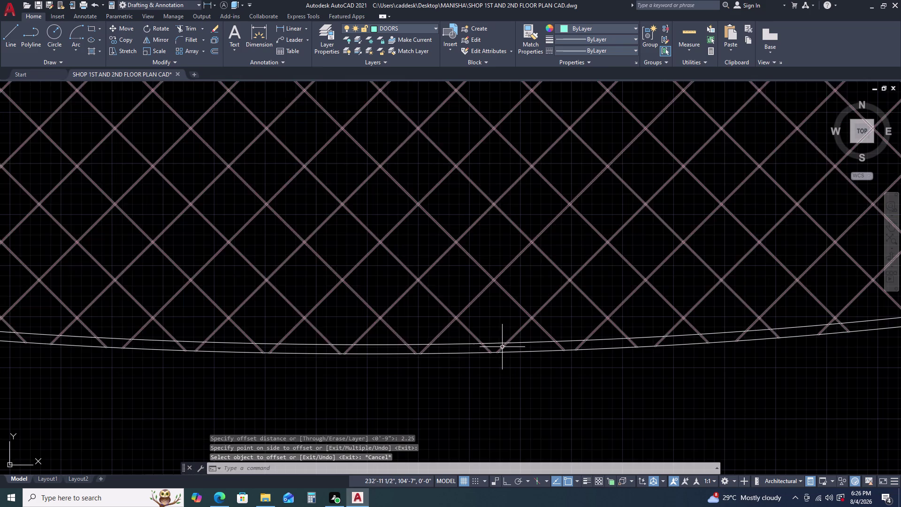
scroll(up, 3)
click(502, 351)
click(464, 351)
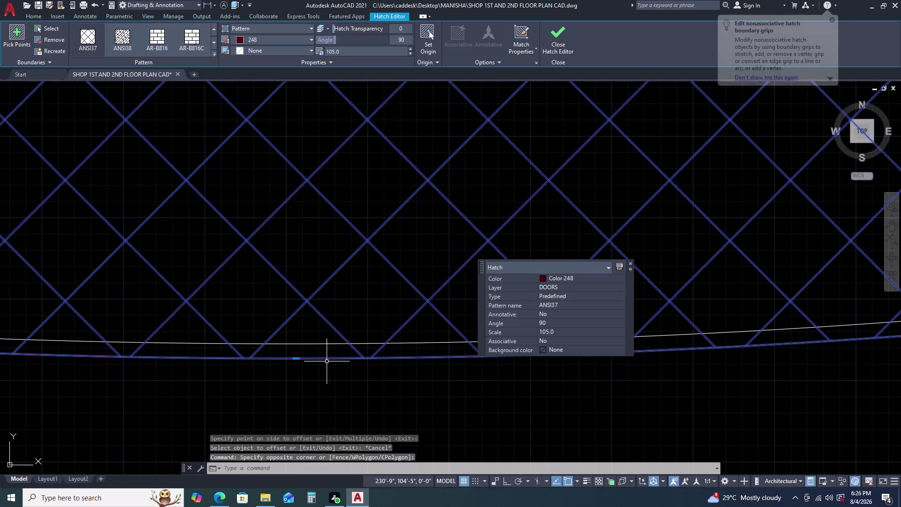
click(296, 359)
click(298, 341)
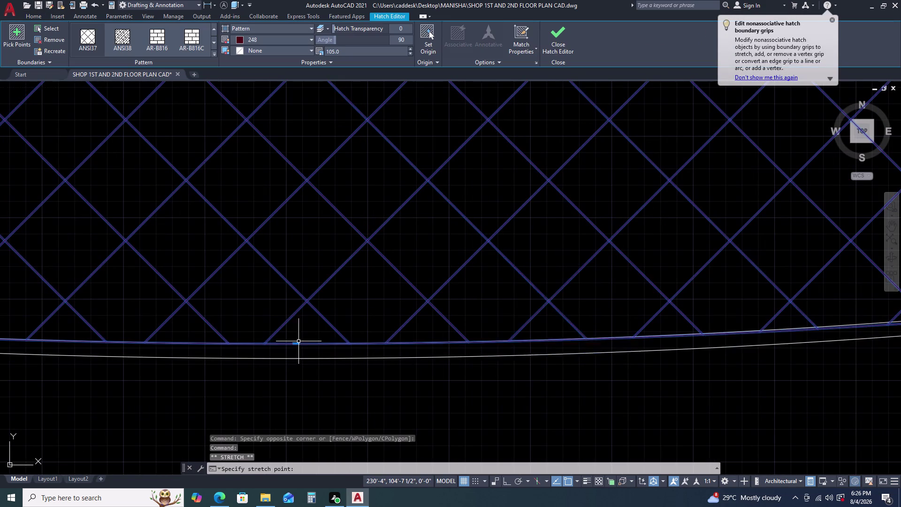
scroll(down, 3)
key(Escape)
scroll(up, 3)
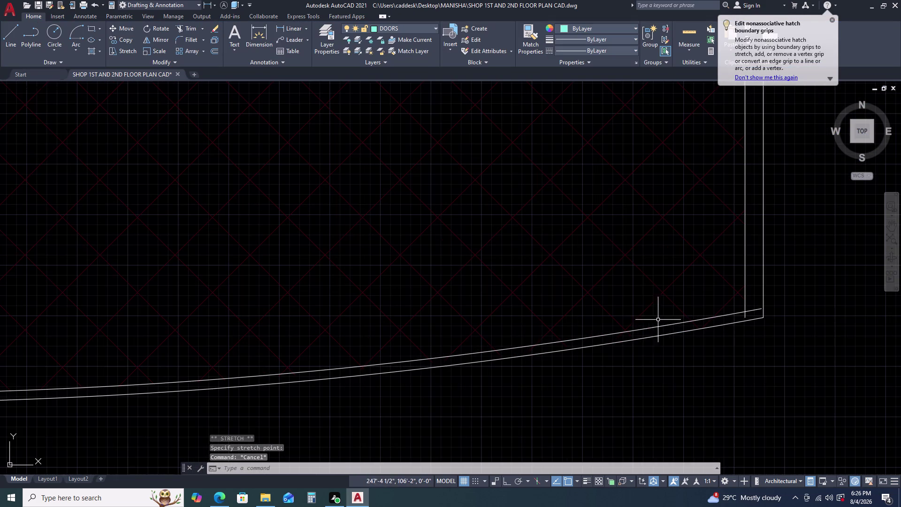
click(619, 338)
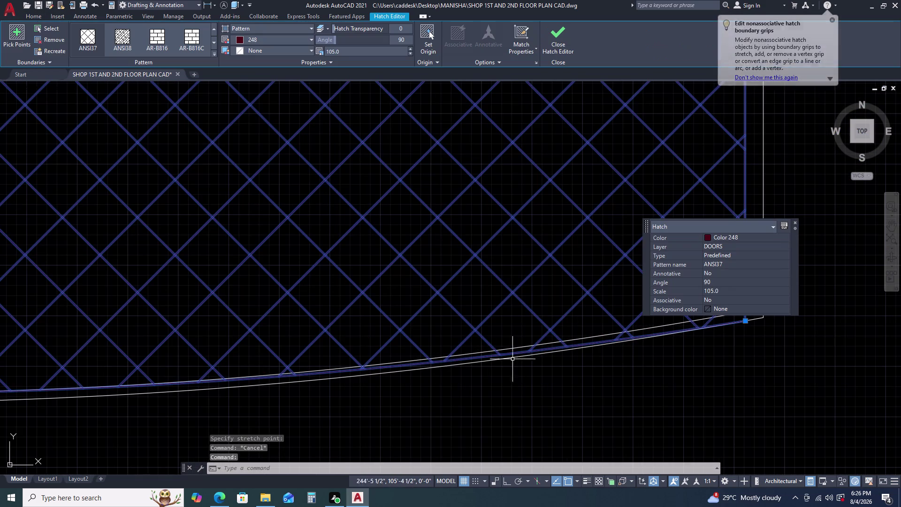
scroll(down, 3)
scroll(up, 3)
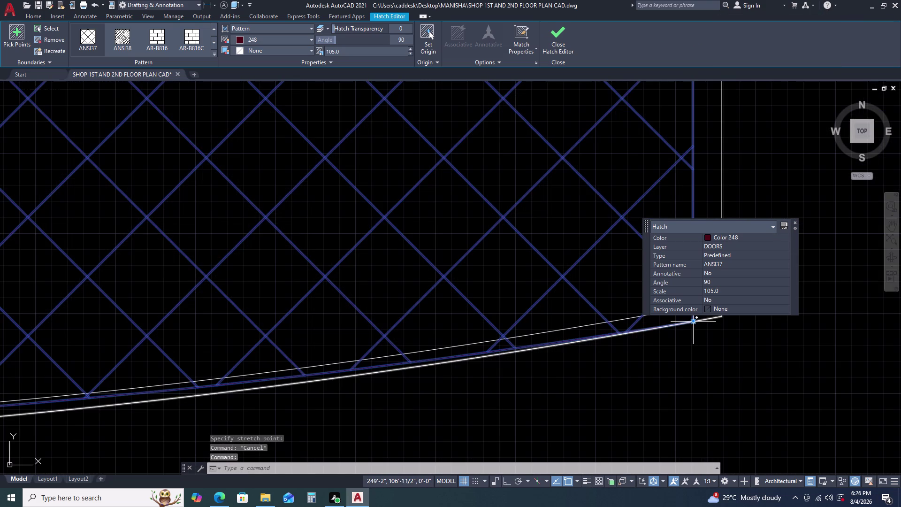
click(694, 320)
click(690, 309)
key(Escape)
scroll(down, 3)
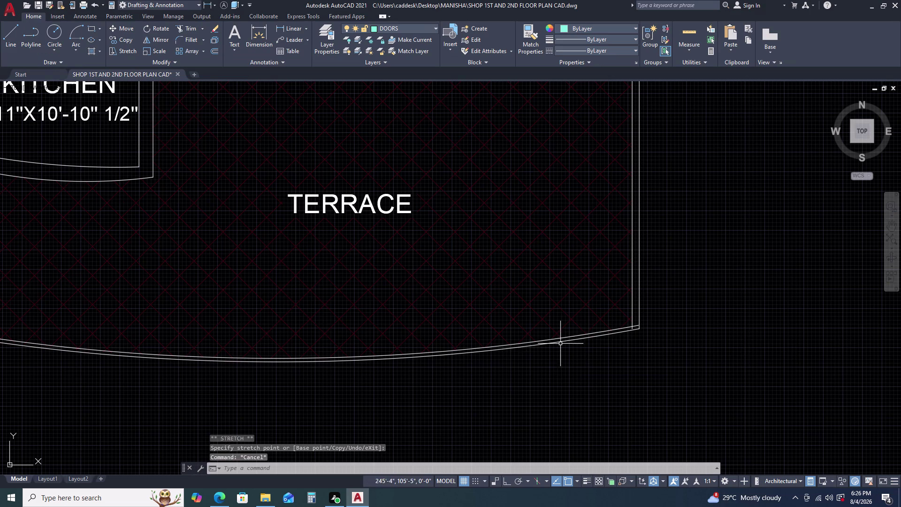
scroll(up, 3)
text(TR)
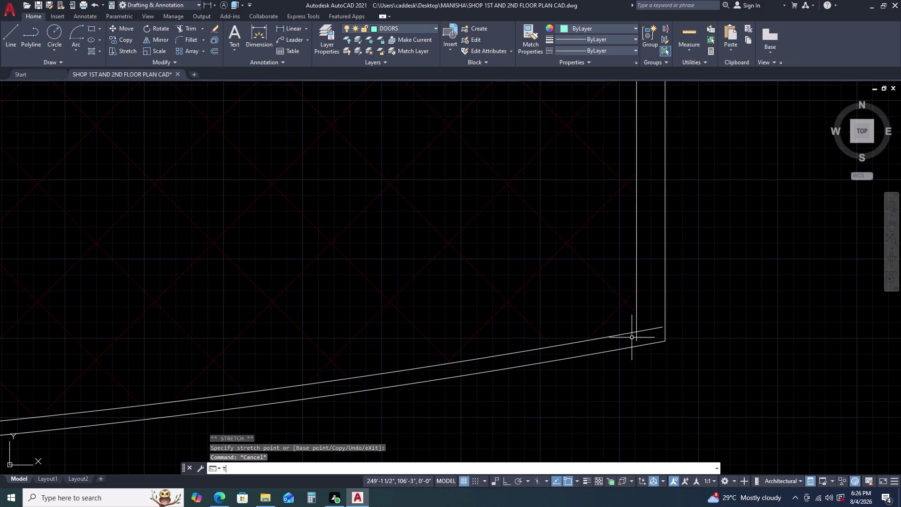
key(space)
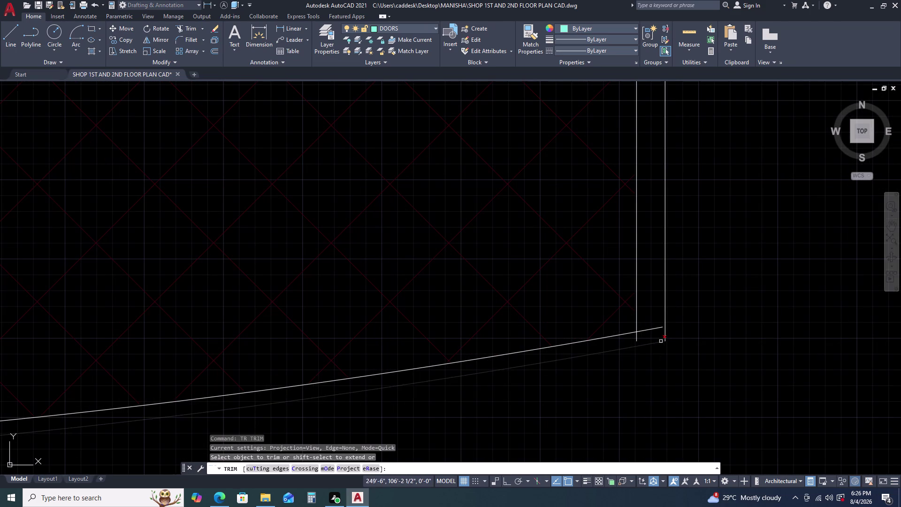
click(657, 329)
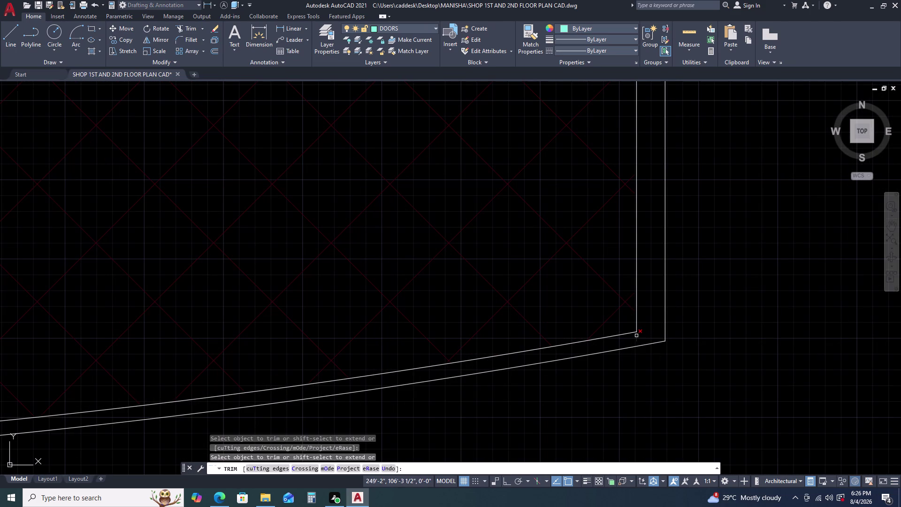
click(636, 335)
scroll(down, 3)
scroll(up, 3)
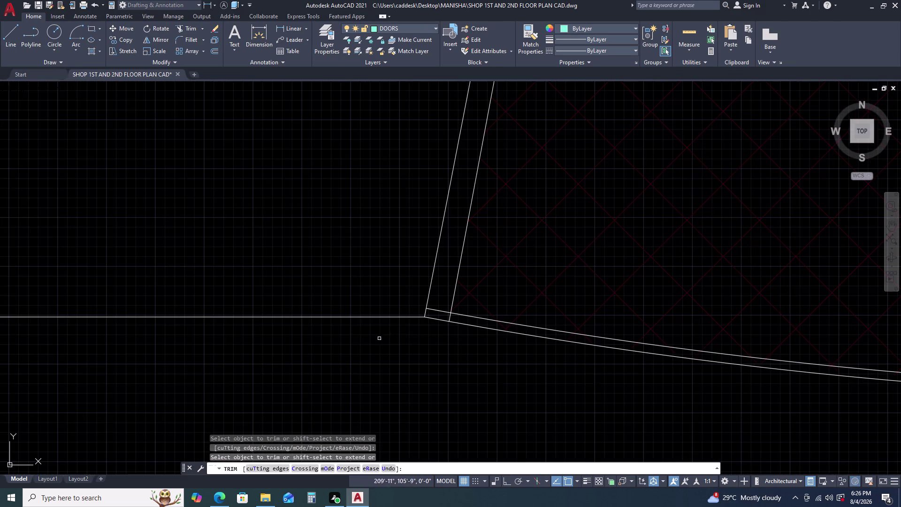
scroll(up, 3)
double_click(380, 339)
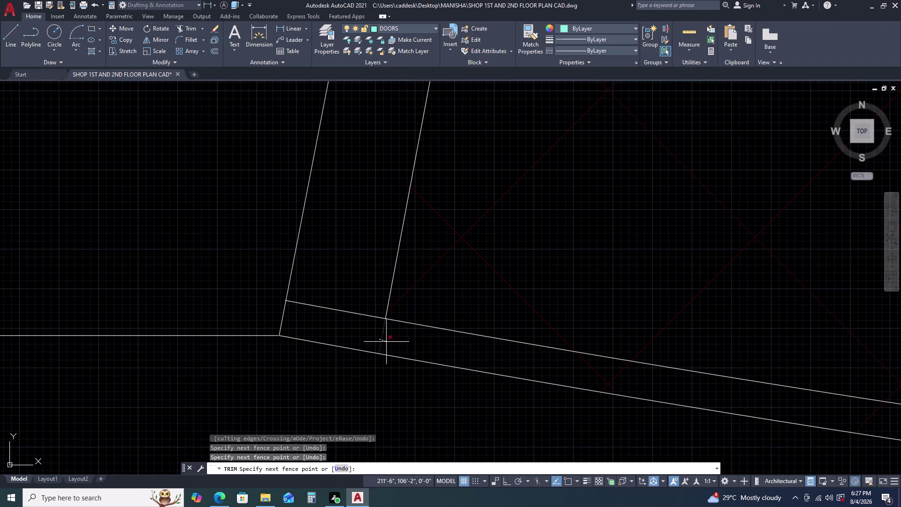
click(388, 342)
click(370, 305)
click(347, 320)
key(Escape)
scroll(down, 3)
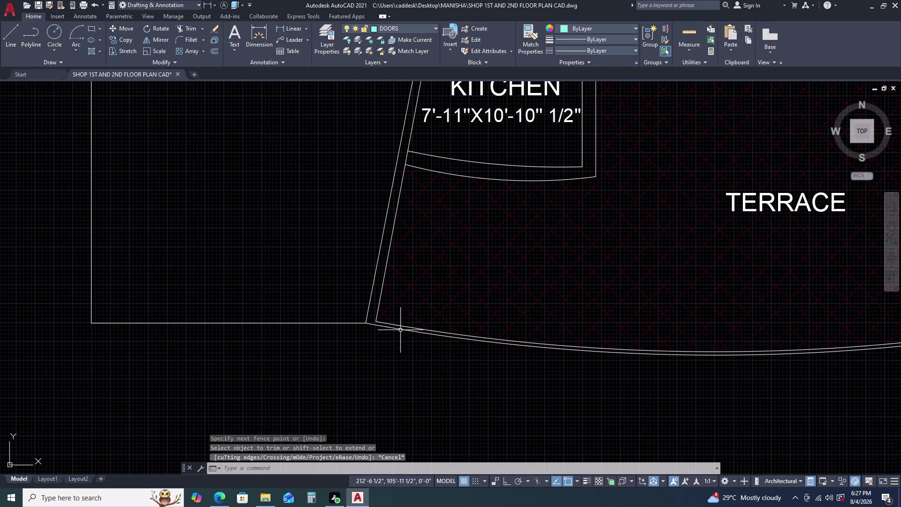
scroll(up, 3)
scroll(up, 3)
drag(540, 385, 525, 384)
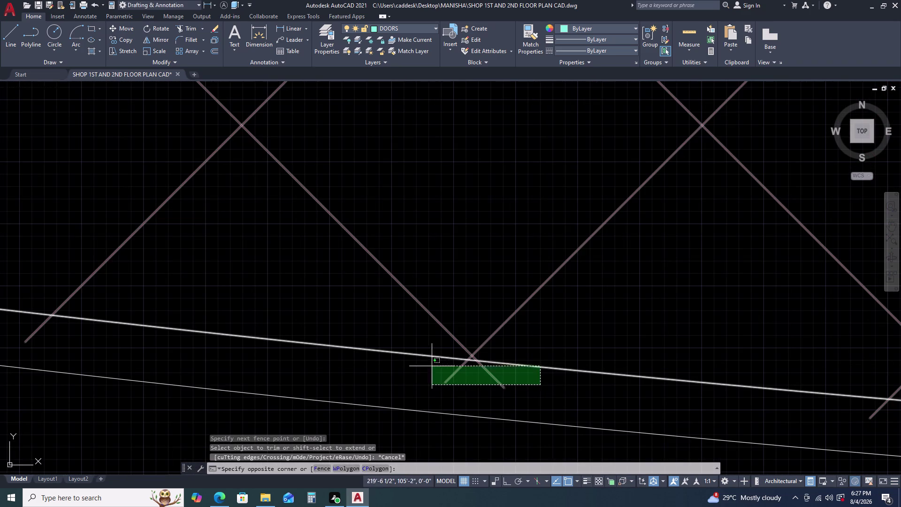
click(419, 364)
key(Escape)
scroll(down, 3)
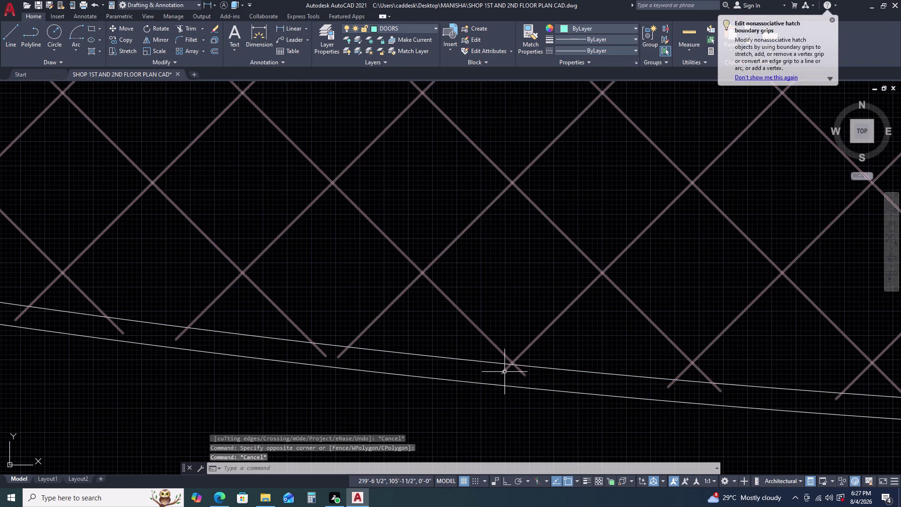
click(505, 372)
scroll(down, 3)
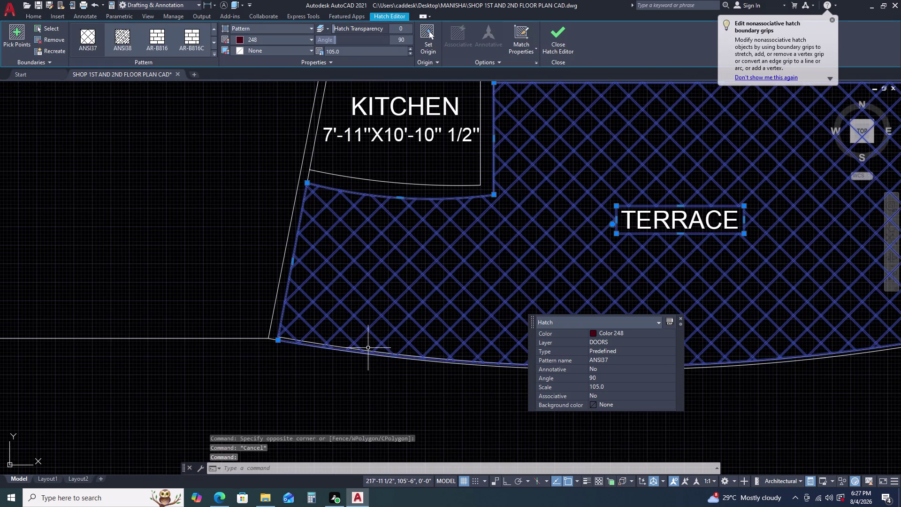
scroll(up, 3)
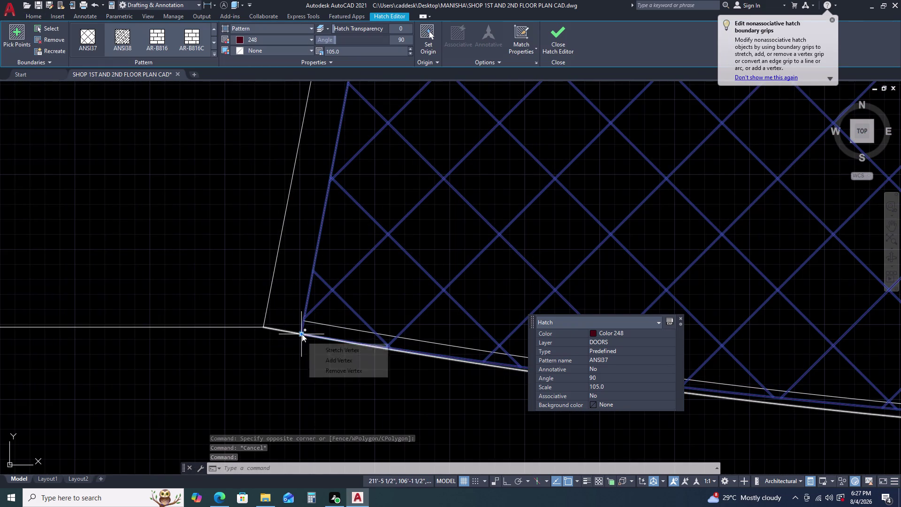
click(302, 334)
click(304, 321)
key(Escape)
scroll(down, 3)
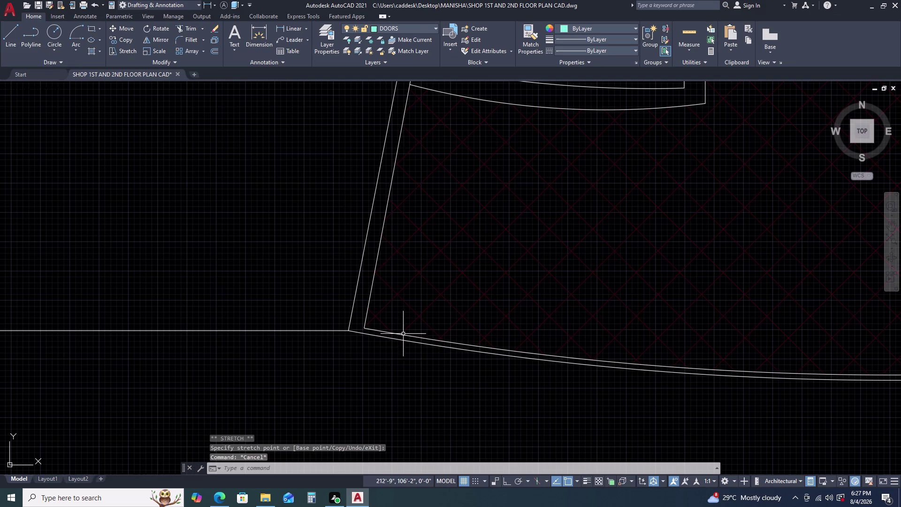
scroll(down, 3)
scroll(up, 3)
key(Escape)
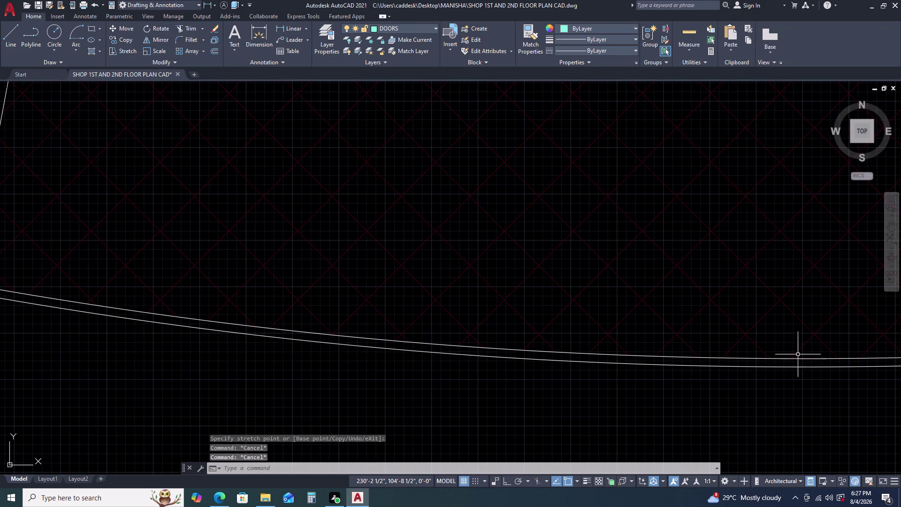
scroll(down, 3)
middle_drag(755, 286, 718, 293)
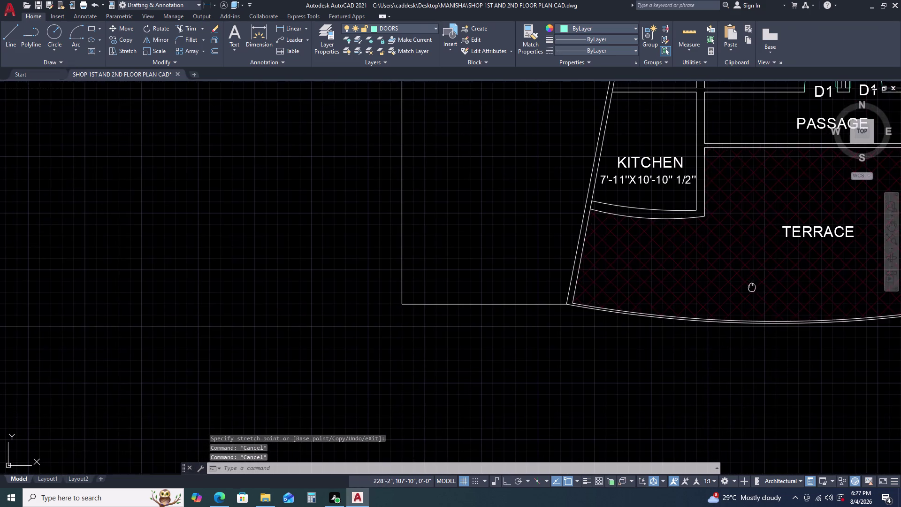
middle_drag(719, 293, 527, 327)
scroll(down, 3)
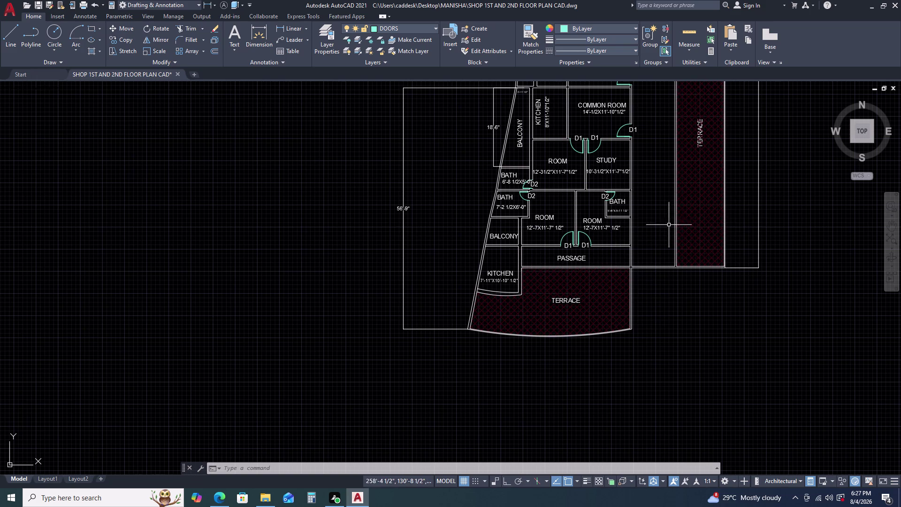
scroll(up, 3)
scroll(down, 3)
middle_drag(666, 226, 556, 296)
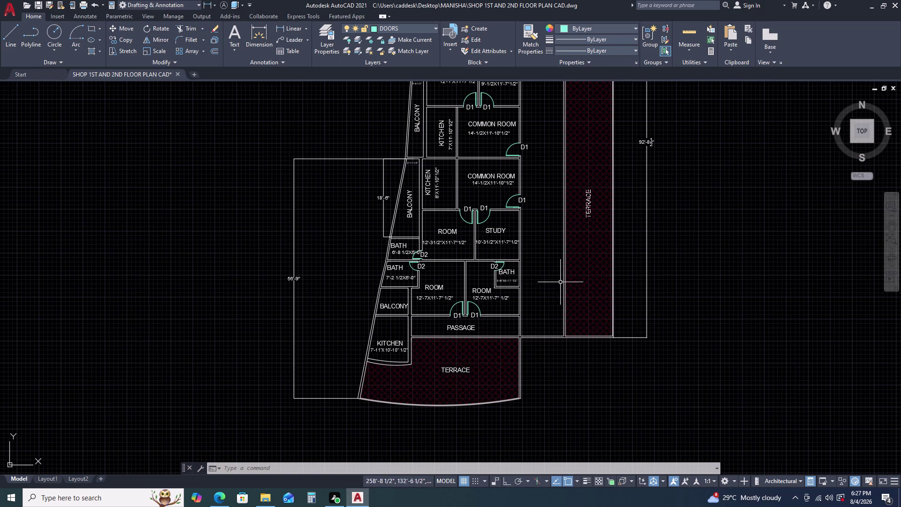
scroll(down, 3)
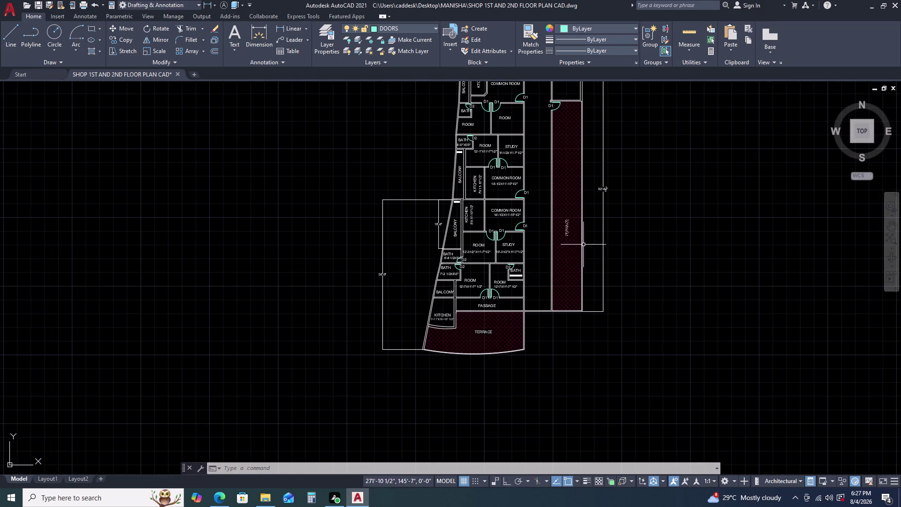
middle_drag(545, 218, 523, 270)
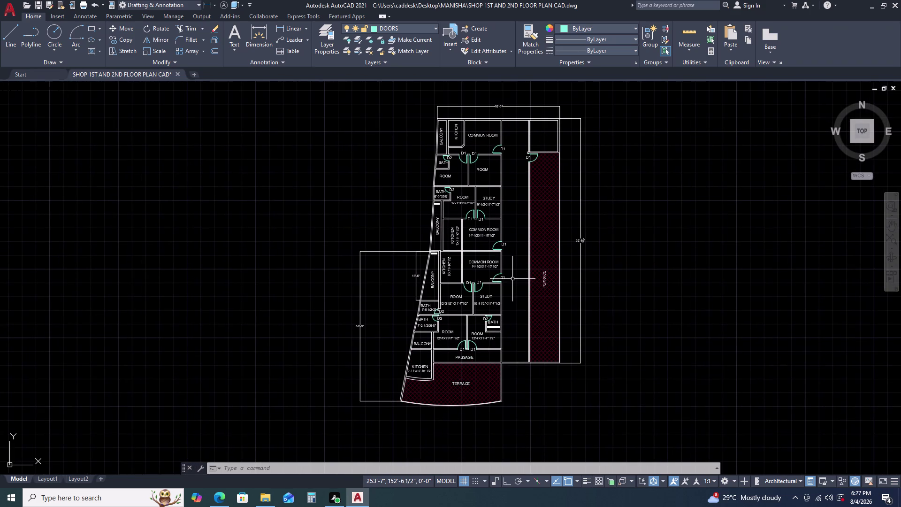
scroll(up, 3)
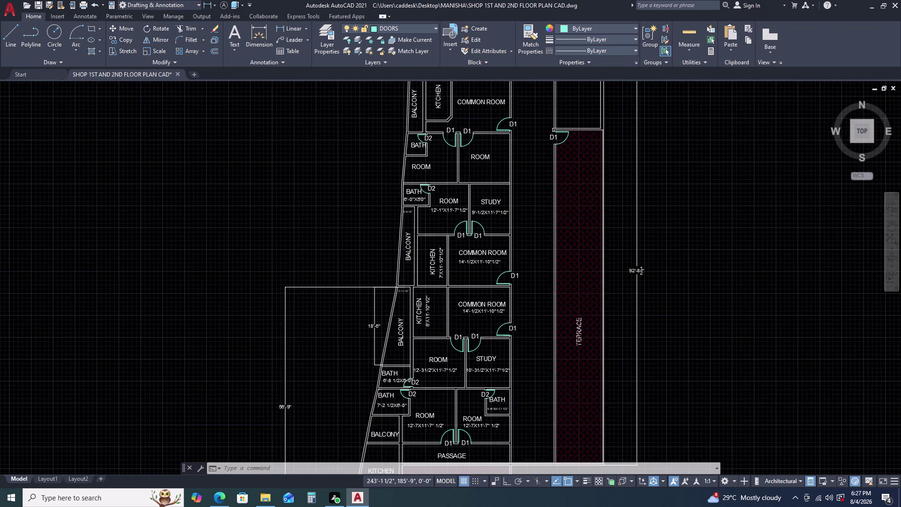
middle_drag(422, 214, 446, 273)
middle_click(446, 273)
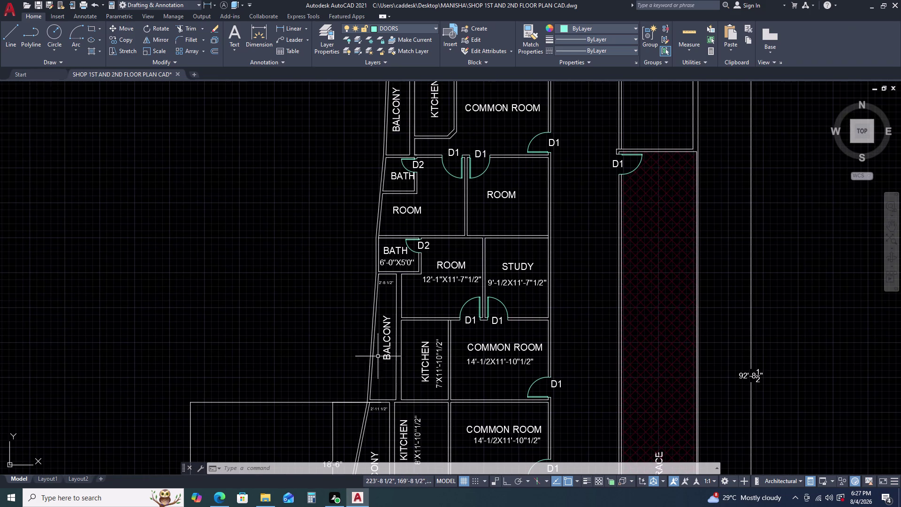
Copy the 12'-1"X11'-7"1/2" size label into the room above the bath and its neighbour.
click(425, 281)
text(CO)
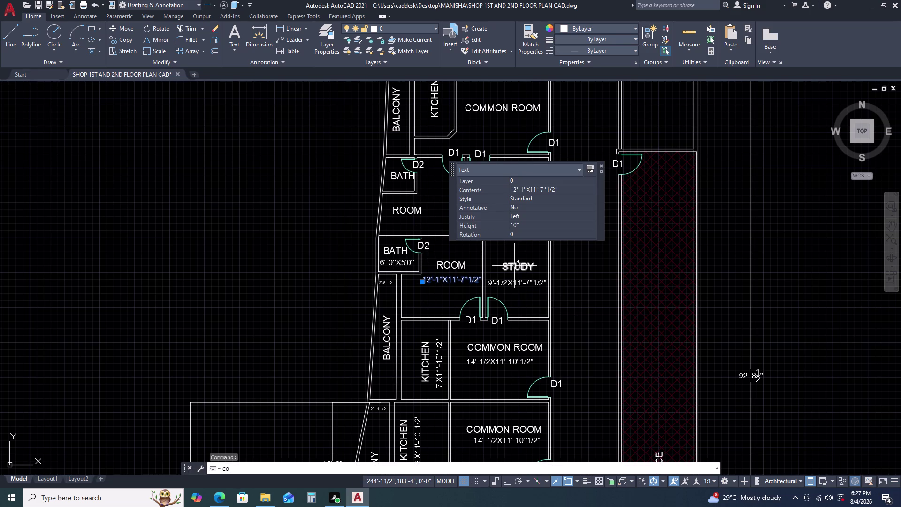
key(space)
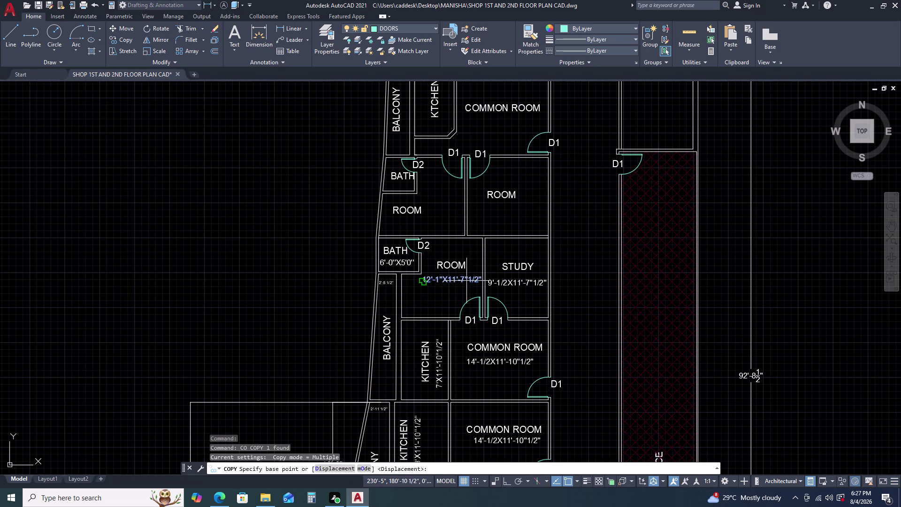
click(434, 280)
scroll(up, 3)
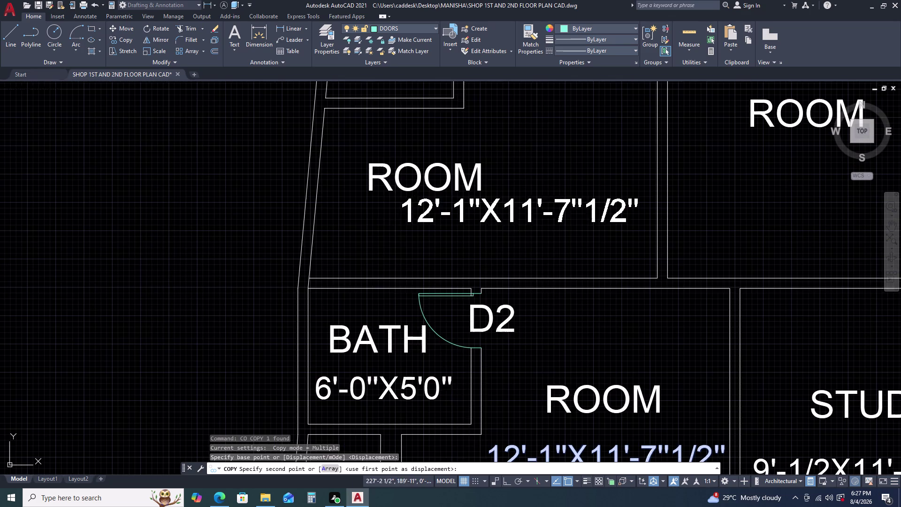
click(339, 236)
scroll(down, 3)
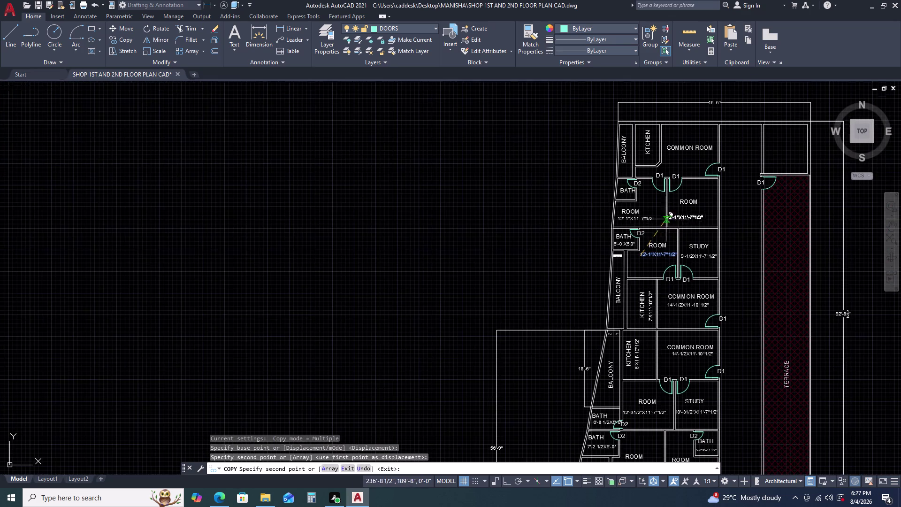
scroll(up, 3)
click(676, 210)
key(Escape)
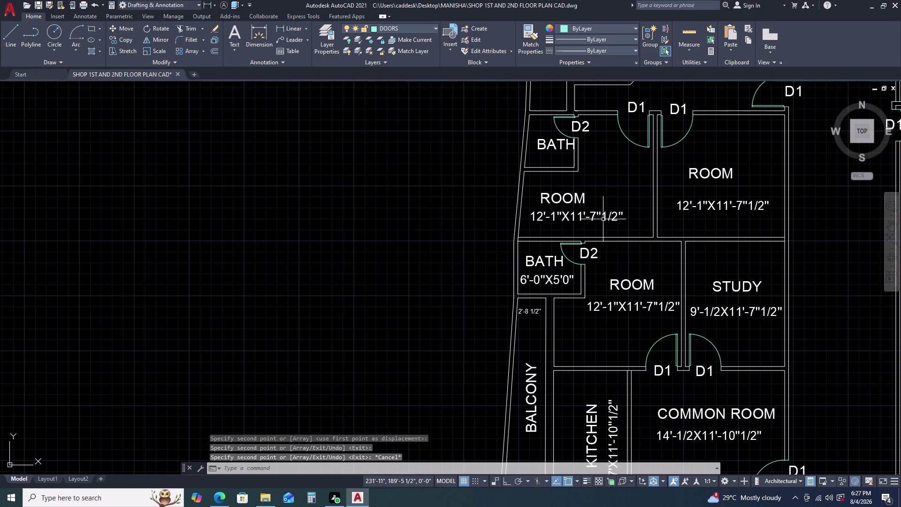
double_click(607, 217)
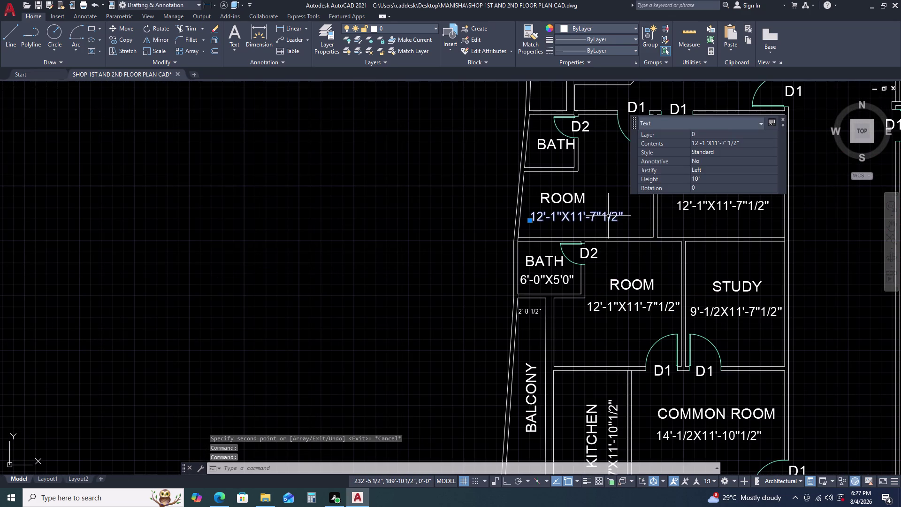
Edit the copied label beside the bath to read 11'-9"X11'-7" 1/2.
double_click(608, 216)
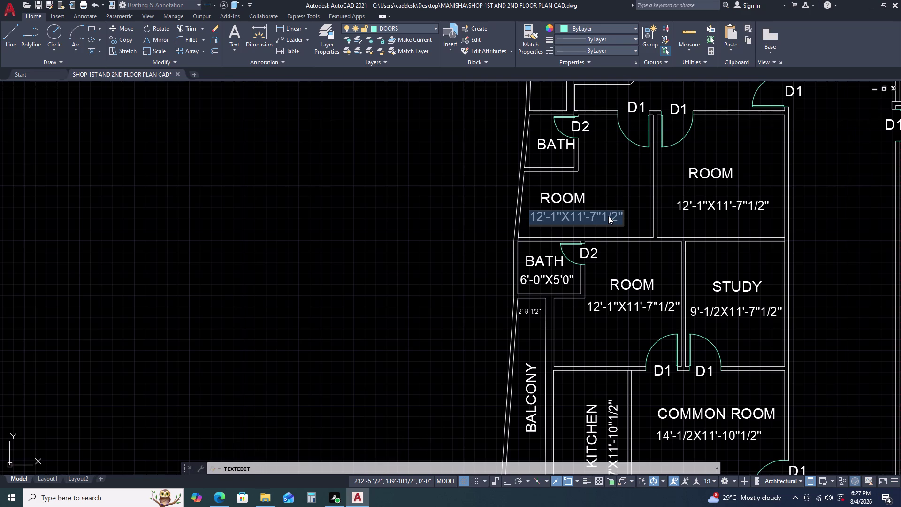
text(11')
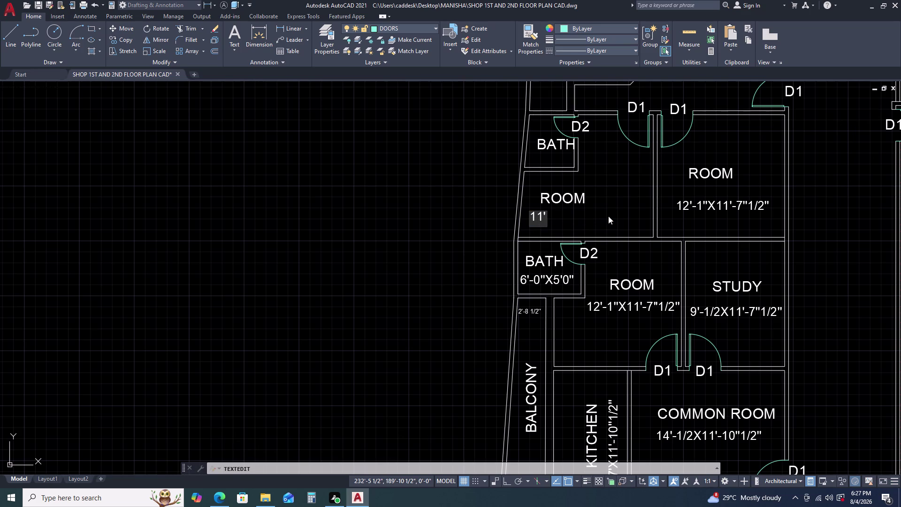
key(minus)
key(9)
text(')
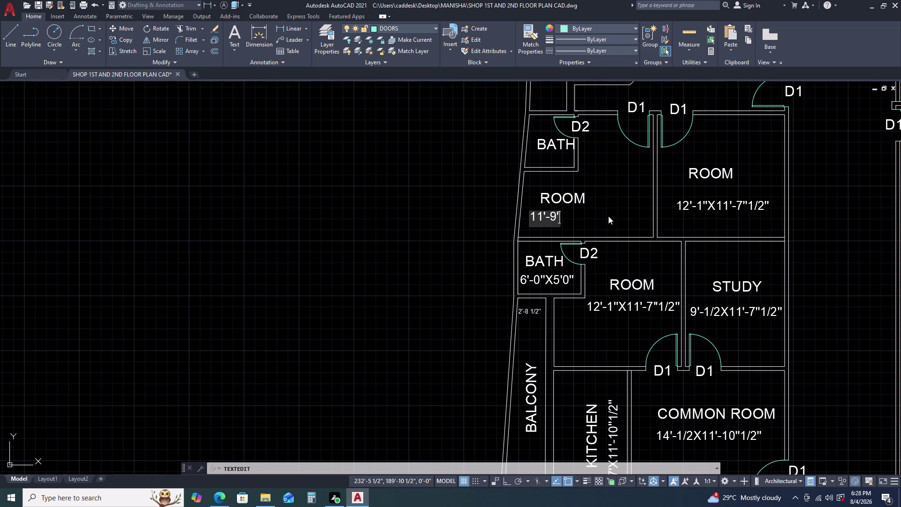
text('X)
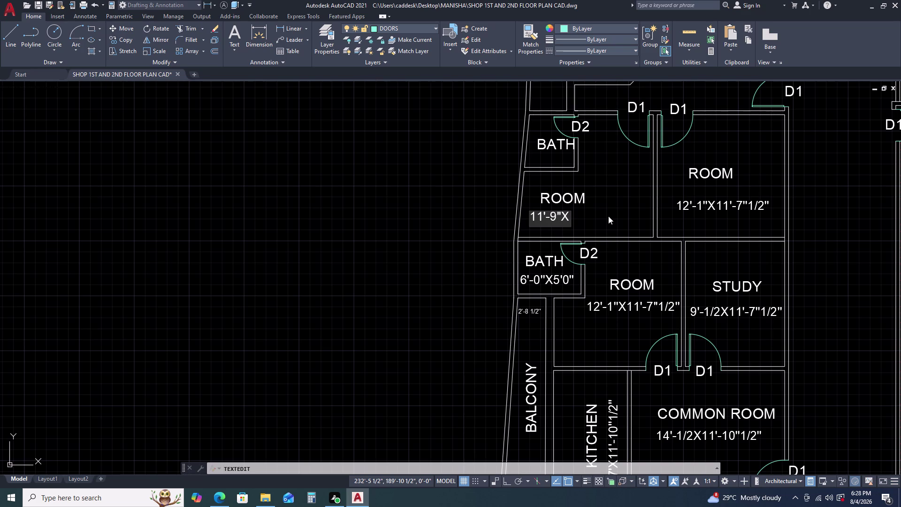
text(11')
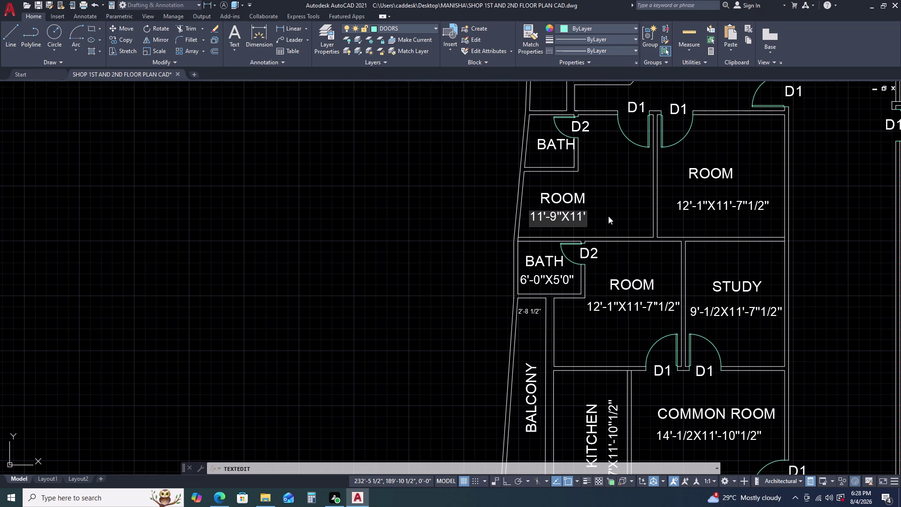
key(minus)
key(7)
text('')
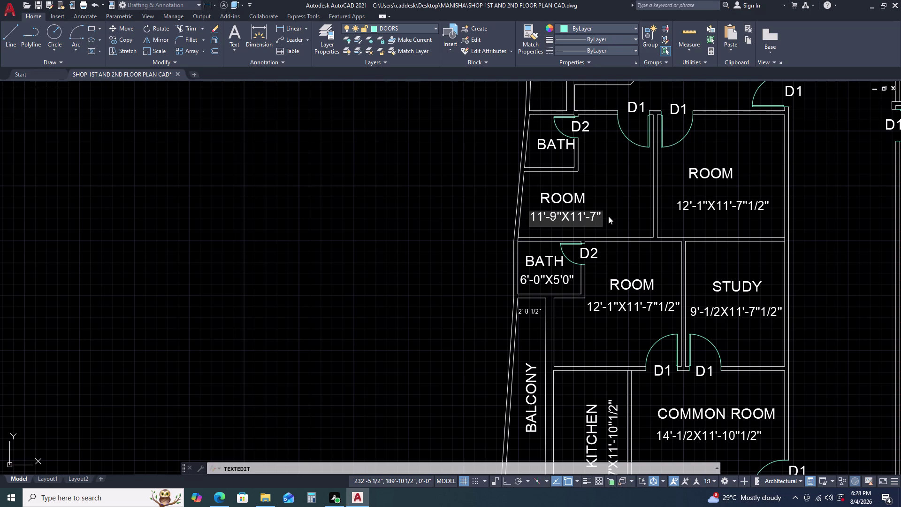
key(space)
text(1/)
text(2)
key(Return)
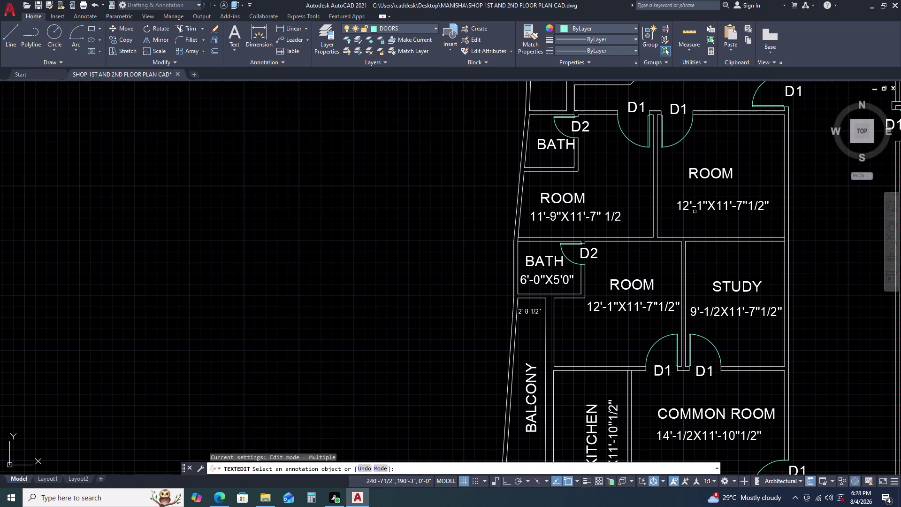
Open the neighbouring room's size label, leave it unchanged, and pan to the upper rooms.
click(702, 208)
click(703, 204)
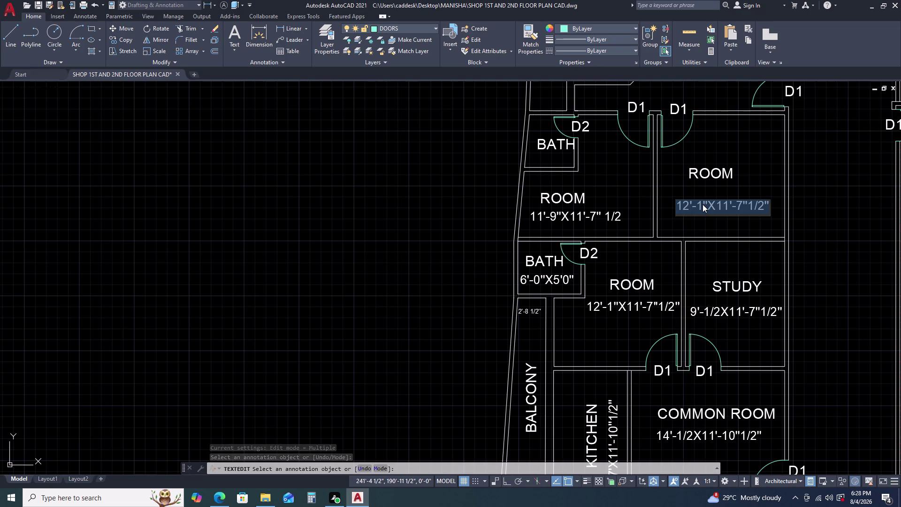
key(Escape)
scroll(down, 3)
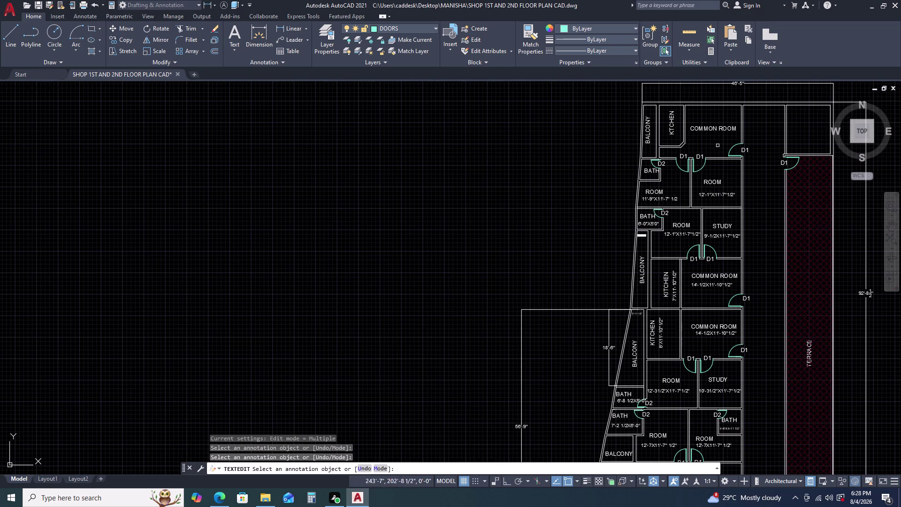
key(Escape)
middle_drag(697, 184, 594, 218)
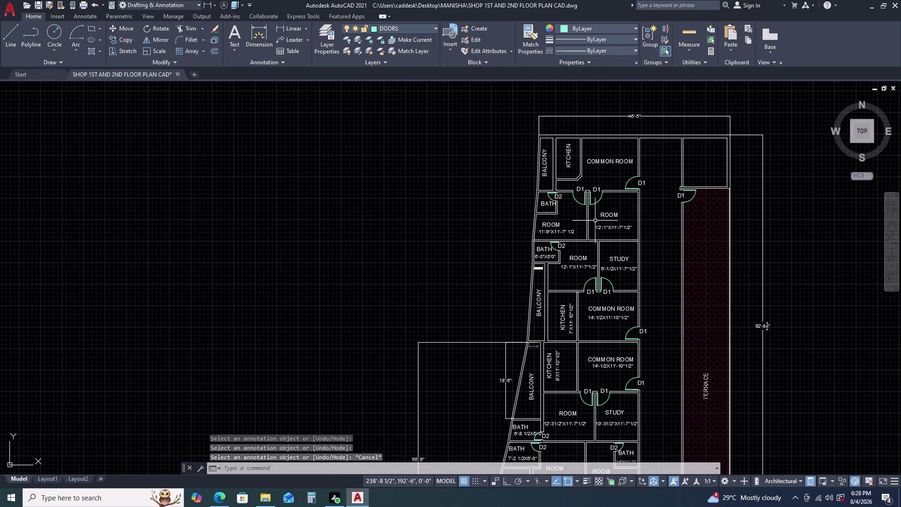
Copy the size label into the common room and beside the kitchen name.
scroll(up, 3)
click(613, 227)
click(592, 241)
text(C)
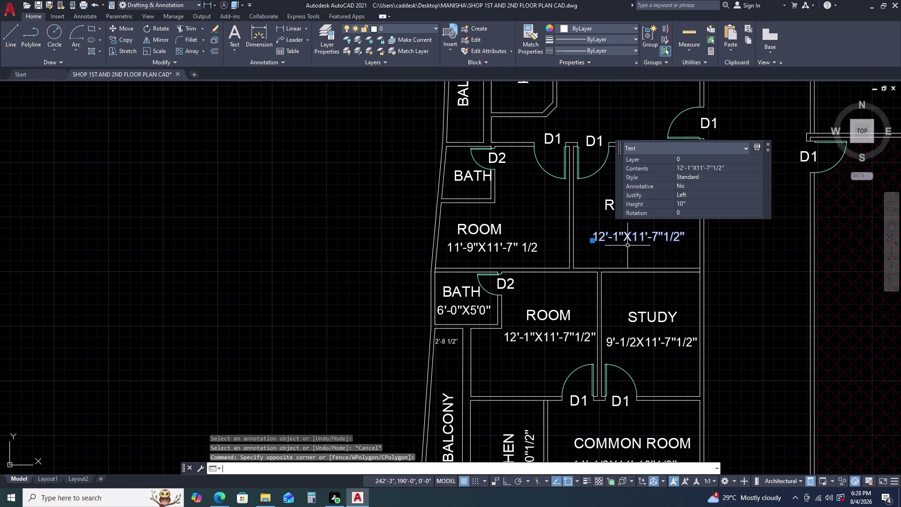
text(O)
key(space)
click(627, 245)
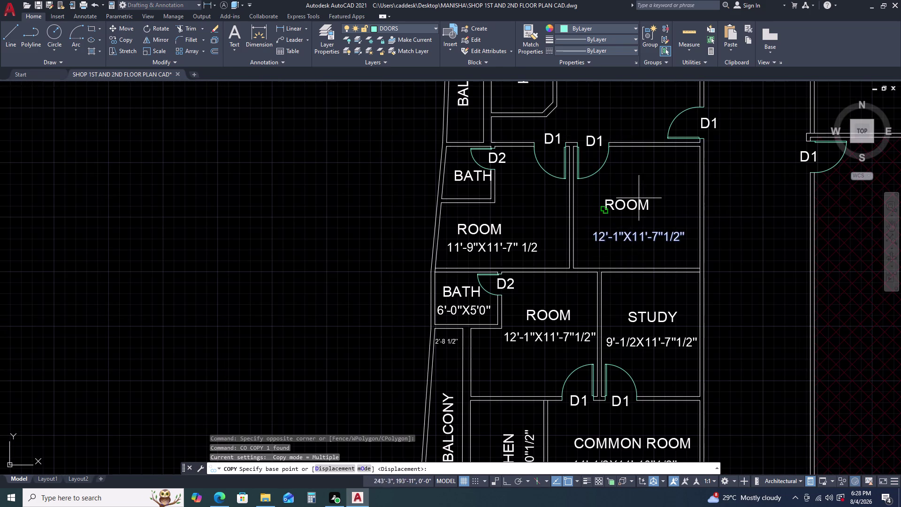
click(600, 239)
middle_drag(606, 142, 567, 250)
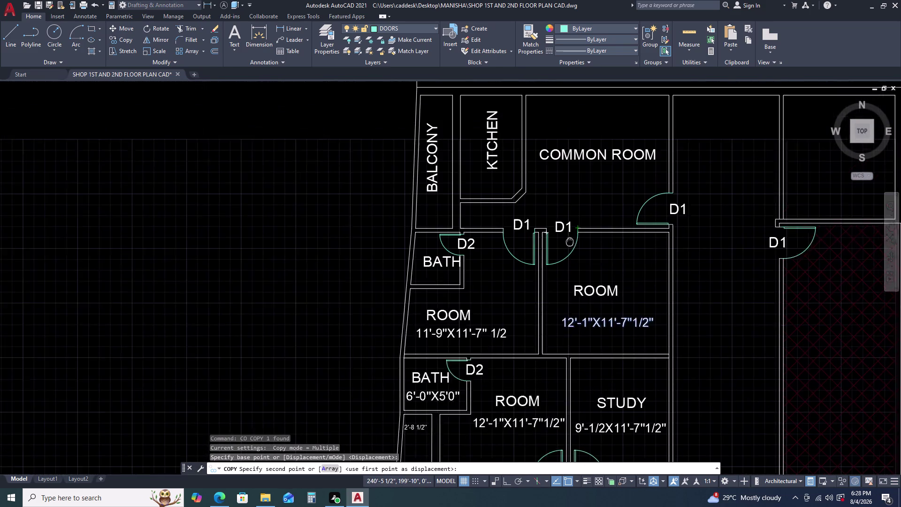
middle_drag(567, 250, 568, 251)
click(544, 199)
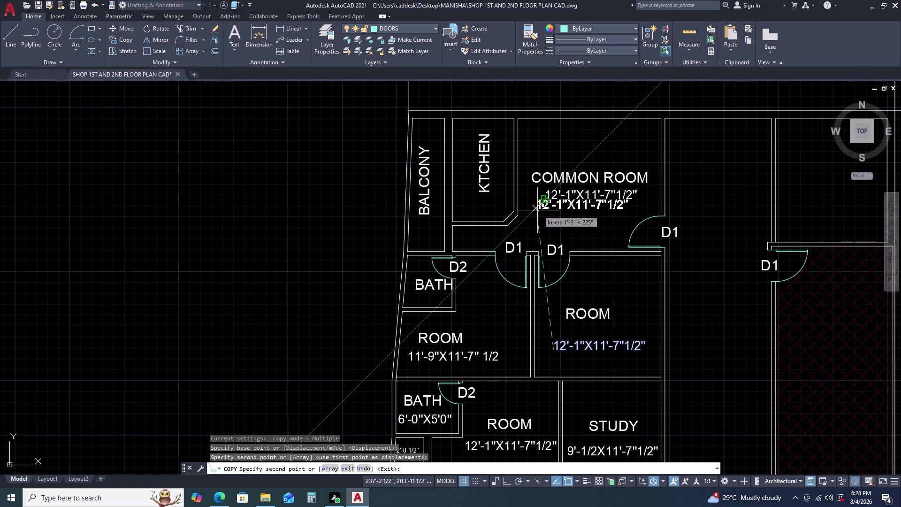
scroll(up, 3)
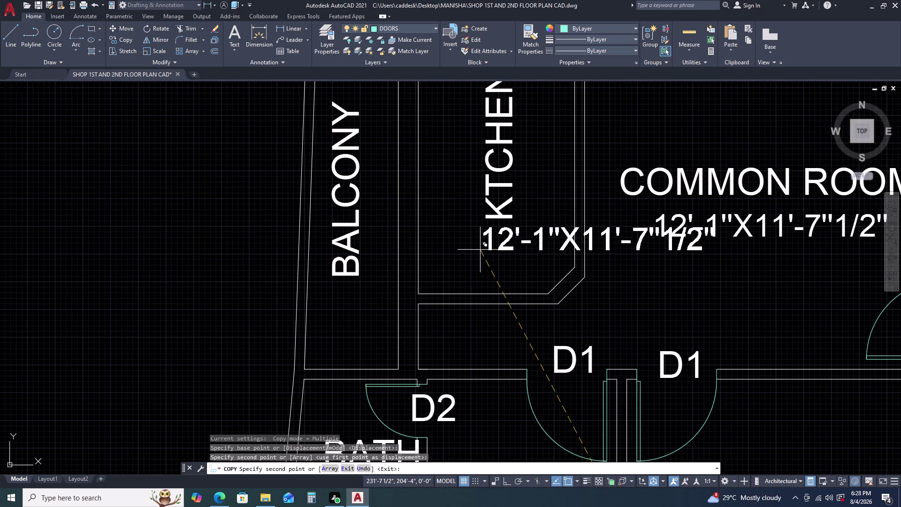
click(514, 237)
key(Escape)
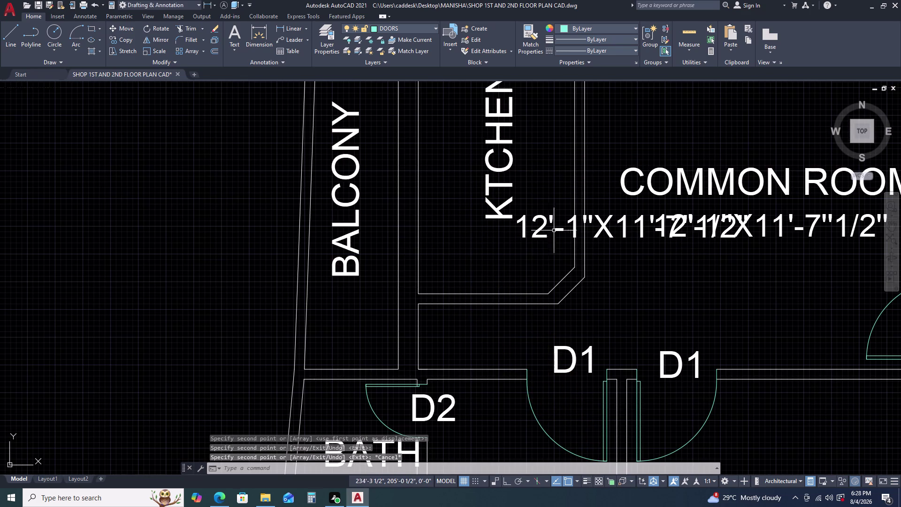
Set the kitchen copy's rotation to 90 in Quick Properties.
click(605, 225)
click(702, 193)
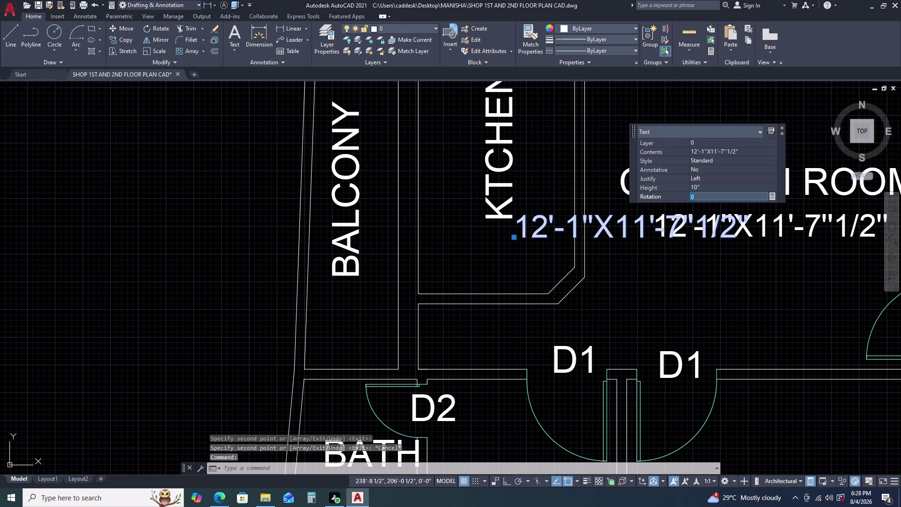
text(90)
key(Return)
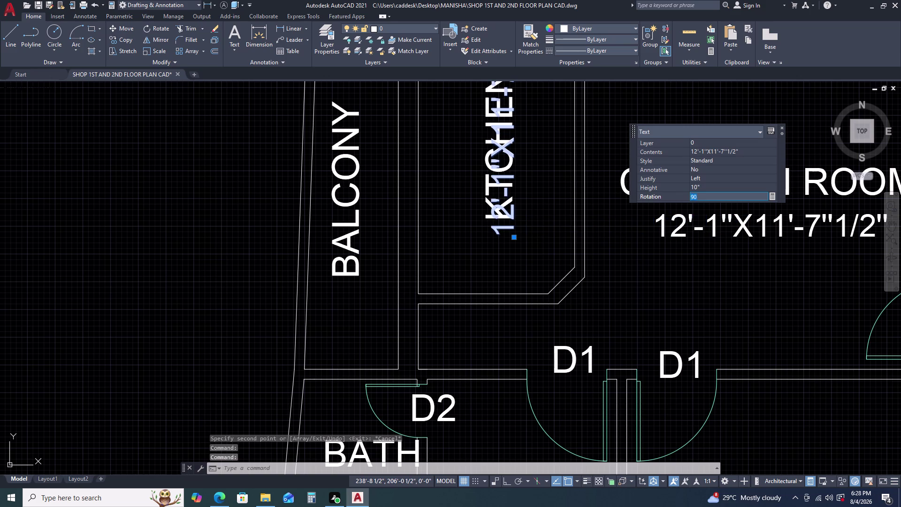
click(552, 217)
key(Escape)
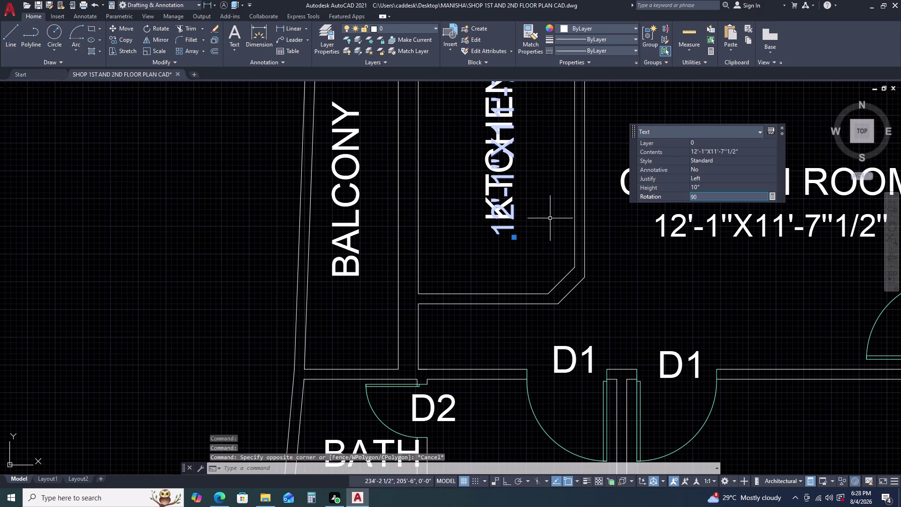
key(Escape)
click(514, 225)
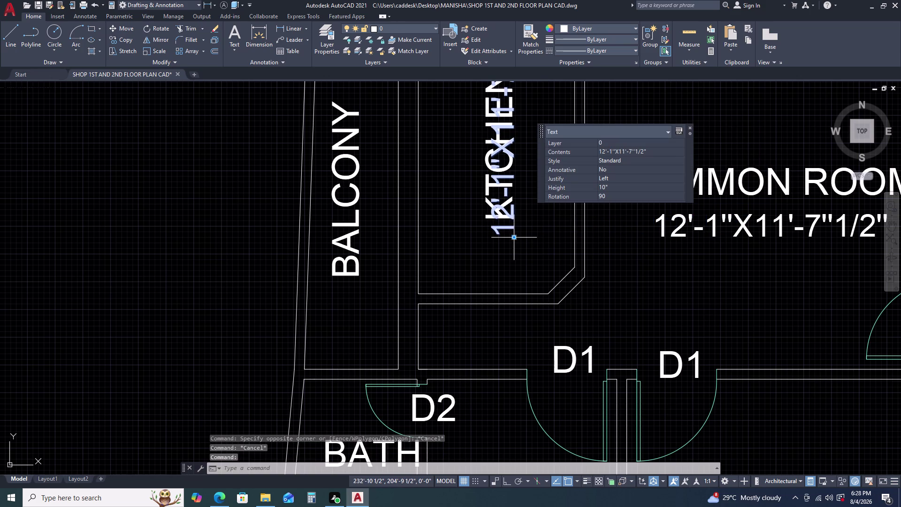
click(513, 238)
click(546, 240)
key(Escape)
scroll(down, 3)
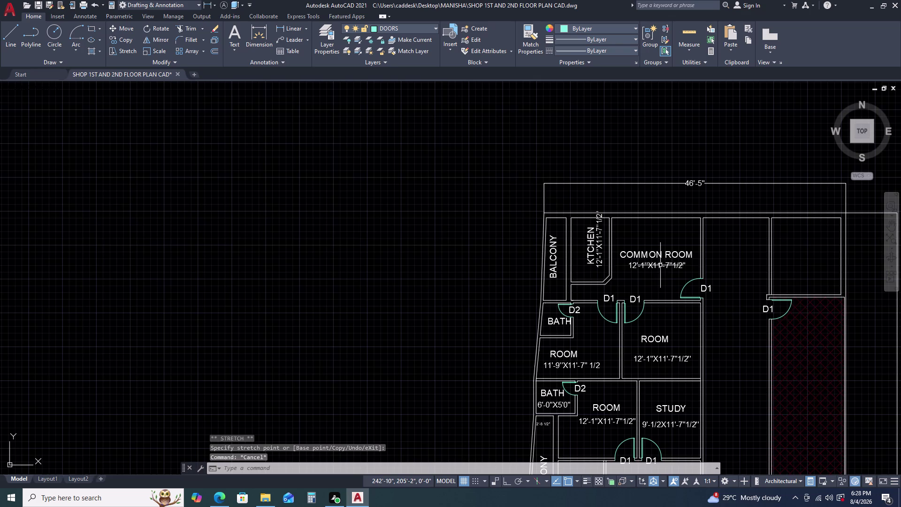
scroll(up, 3)
Replace the common room size label's text with 19'-11"X12'-8"1/2", then pan out.
click(643, 264)
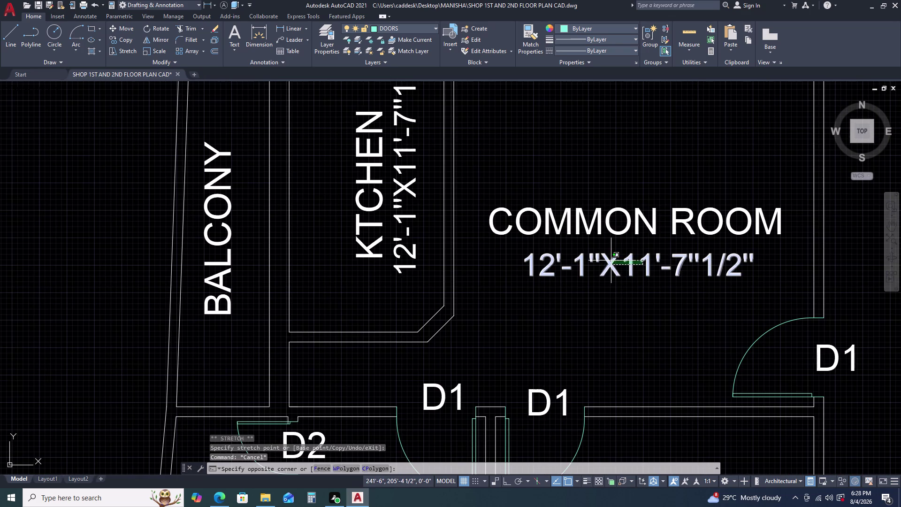
click(611, 261)
double_click(611, 261)
triple_click(611, 261)
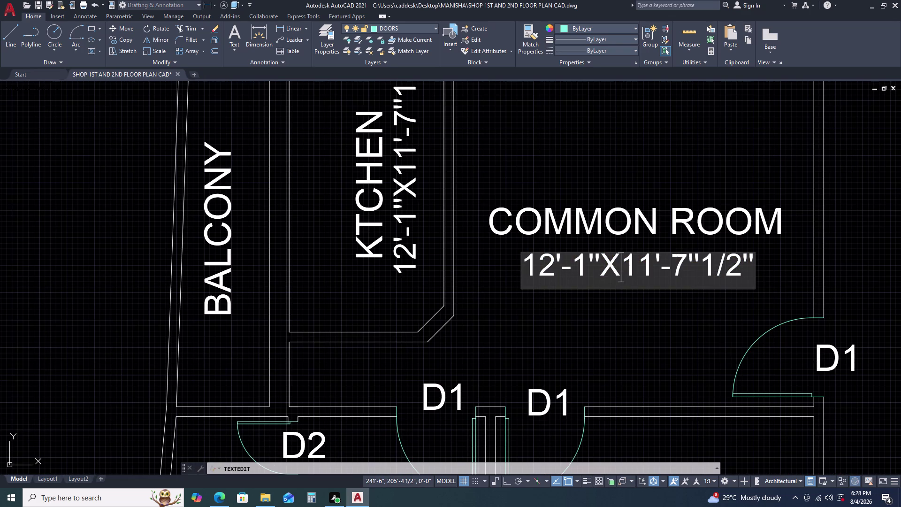
click(611, 260)
click(611, 261)
text(1)
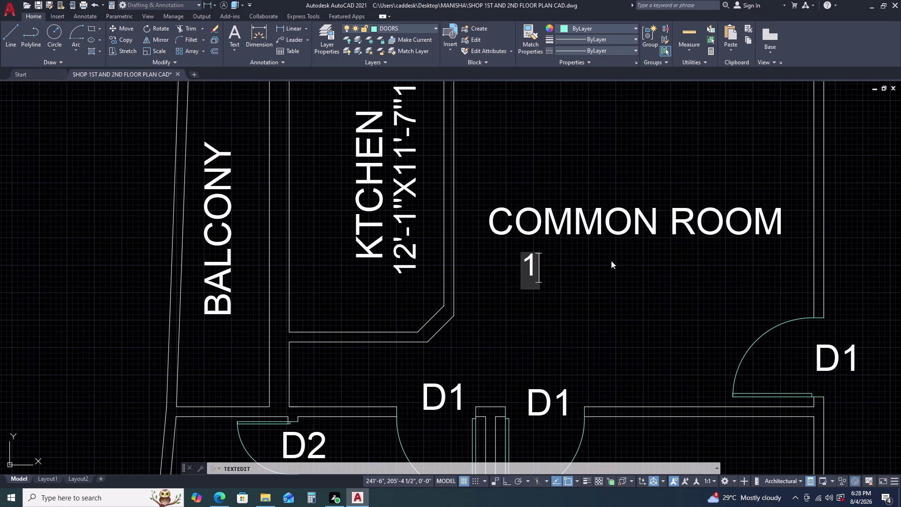
text(9')
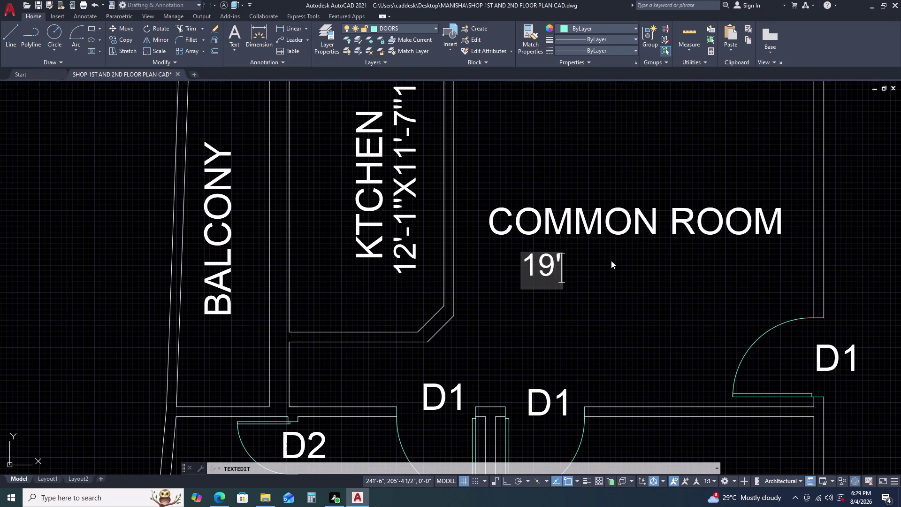
text(-11)
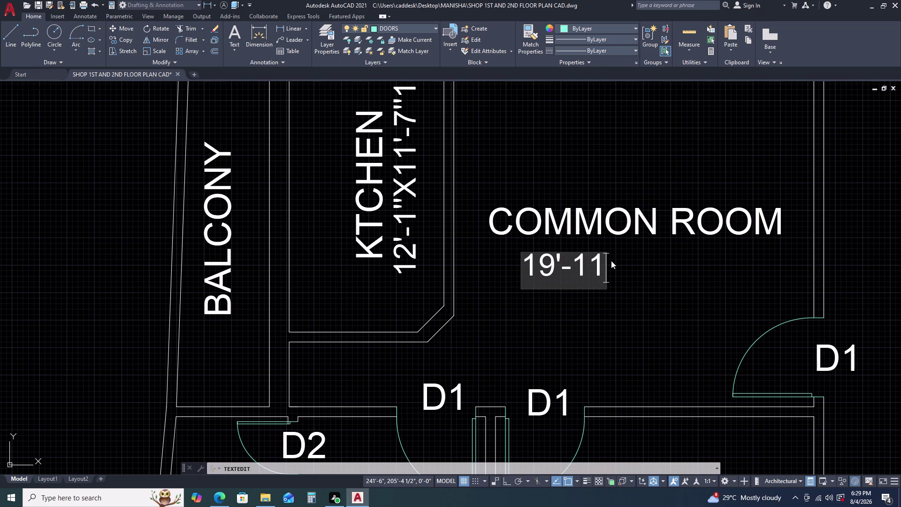
text('')
key(x)
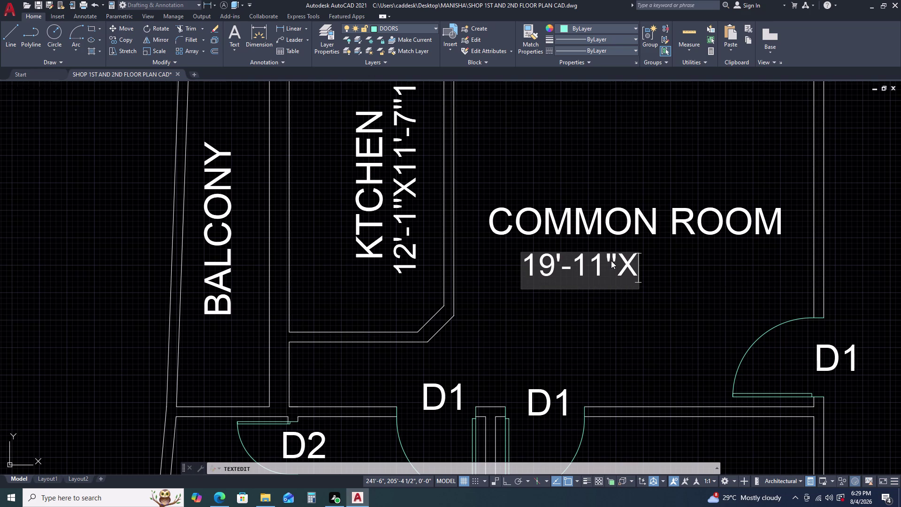
text(12)
key(apostrophe)
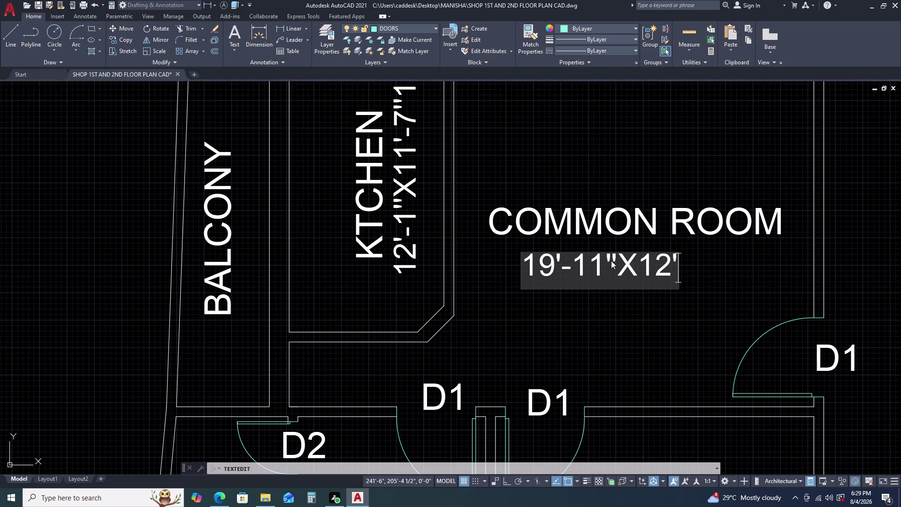
text(-8)
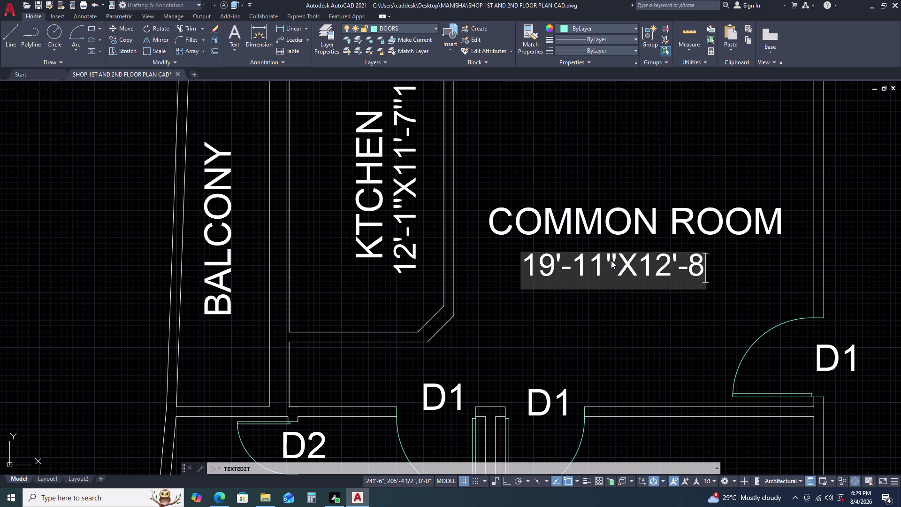
key(space)
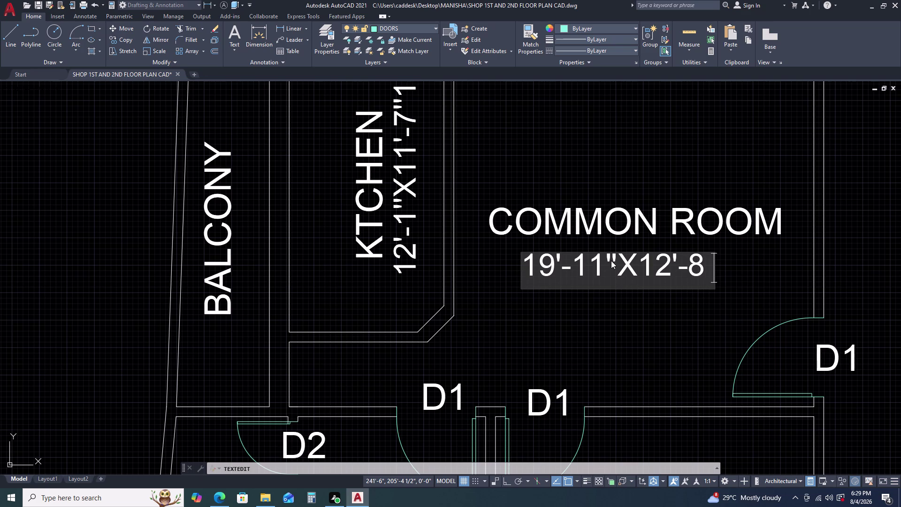
key(BackSpace)
text('')
text(1/)
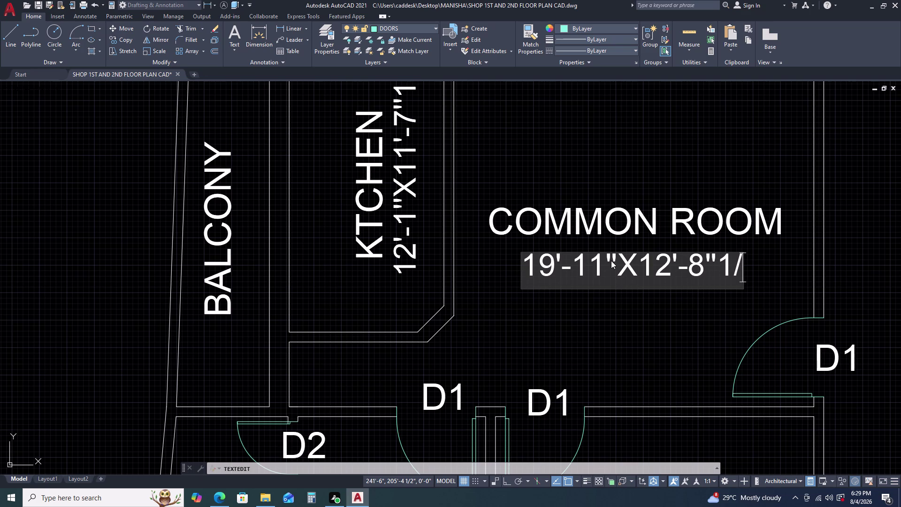
text(2)
text('')
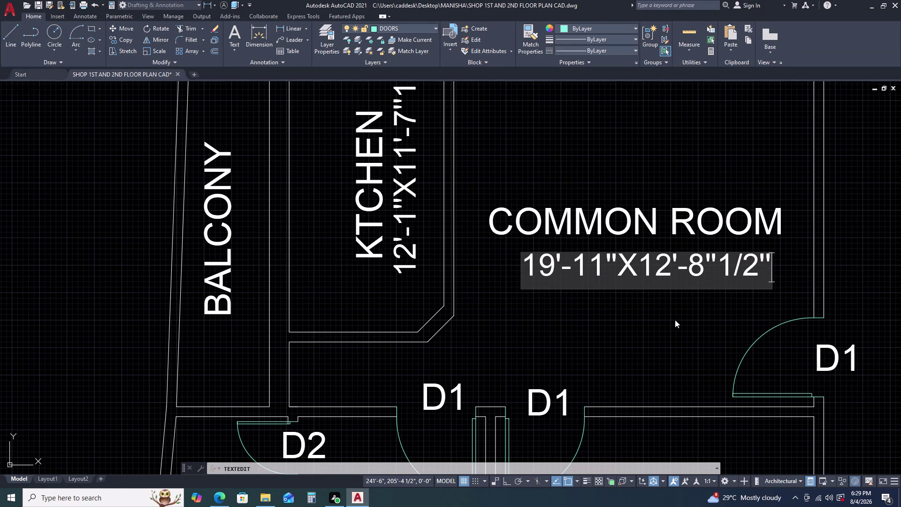
key(Return)
scroll(down, 3)
middle_drag(709, 261, 648, 242)
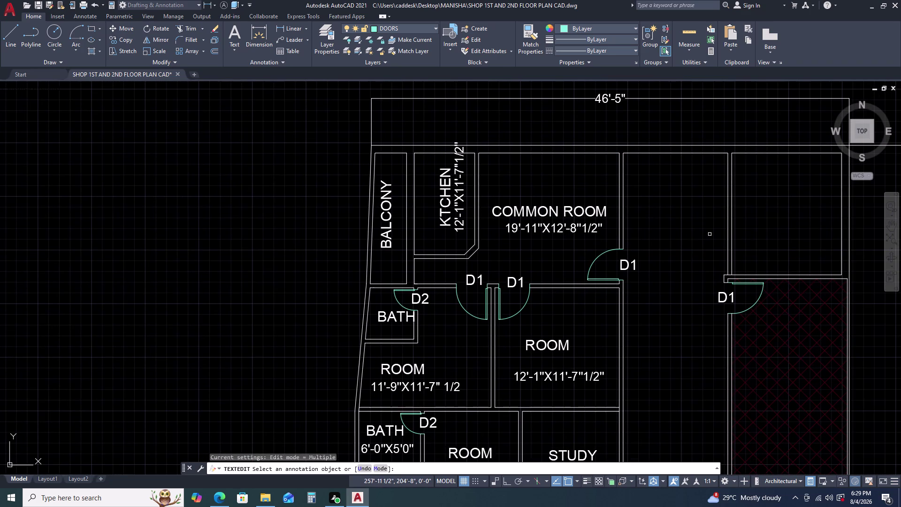
key(Escape)
key(Escape)
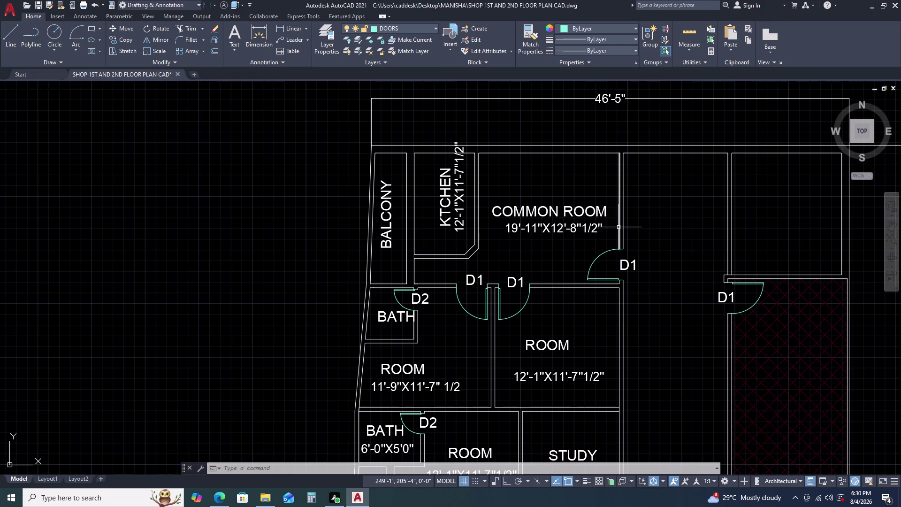
scroll(up, 3)
text(D)
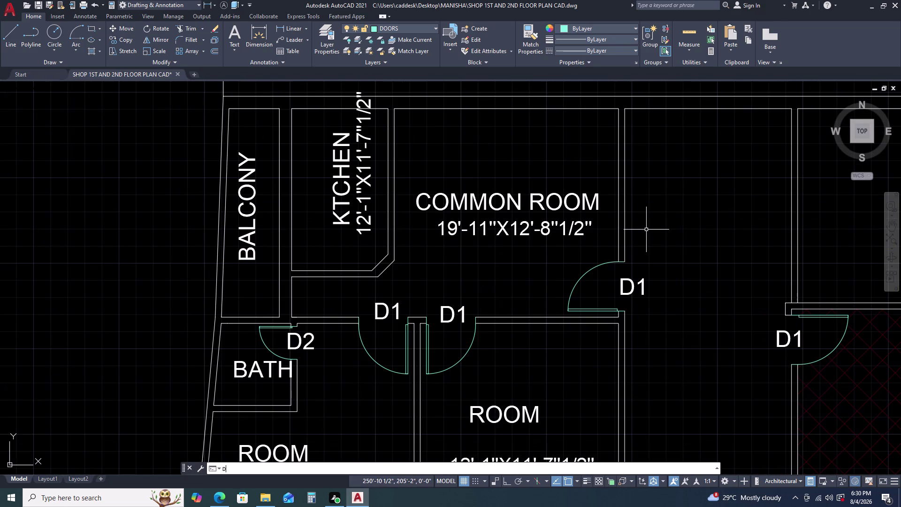
text(LUI)
key(space)
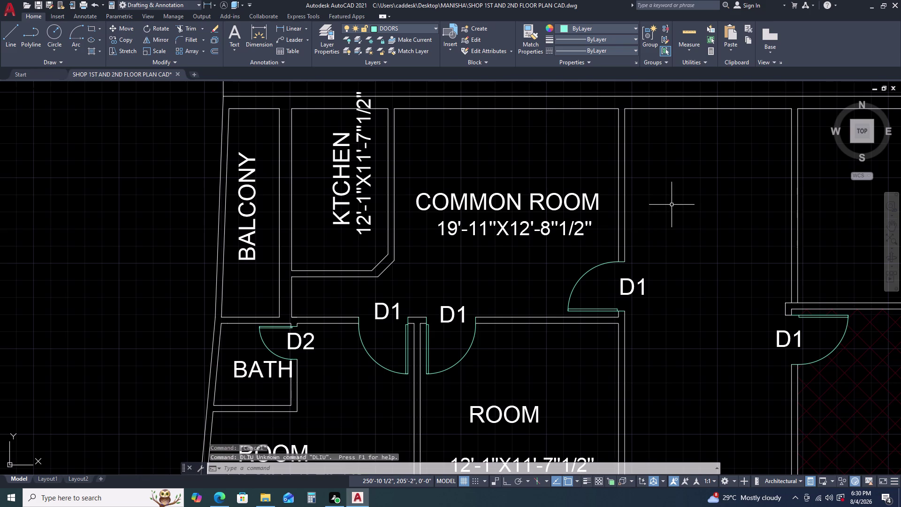
key(d)
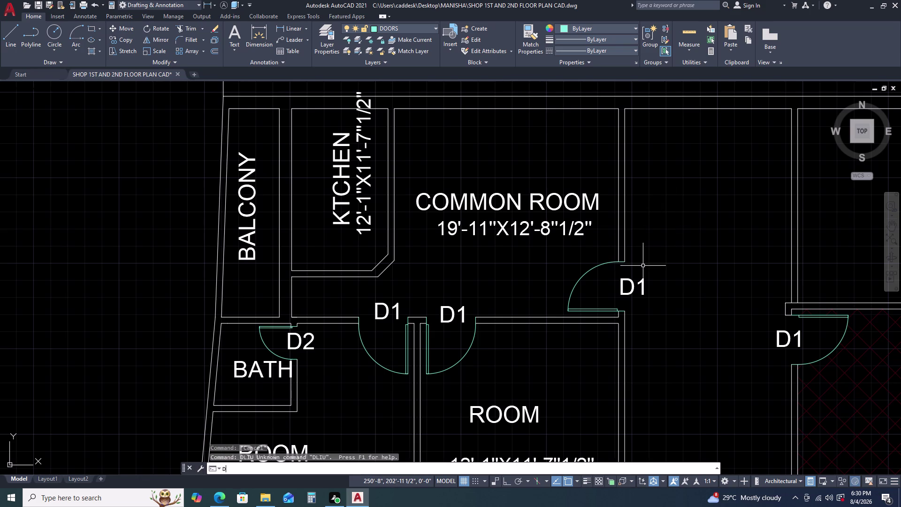
text(LI)
key(space)
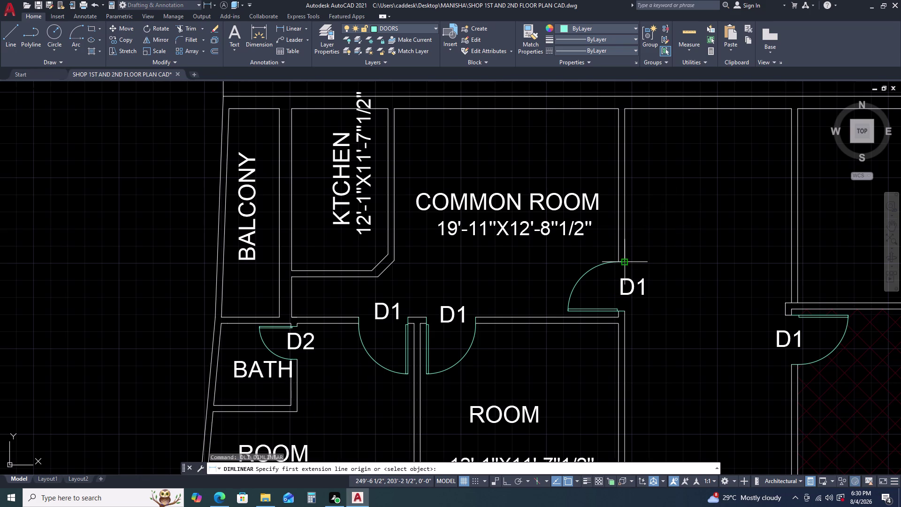
click(626, 260)
click(791, 263)
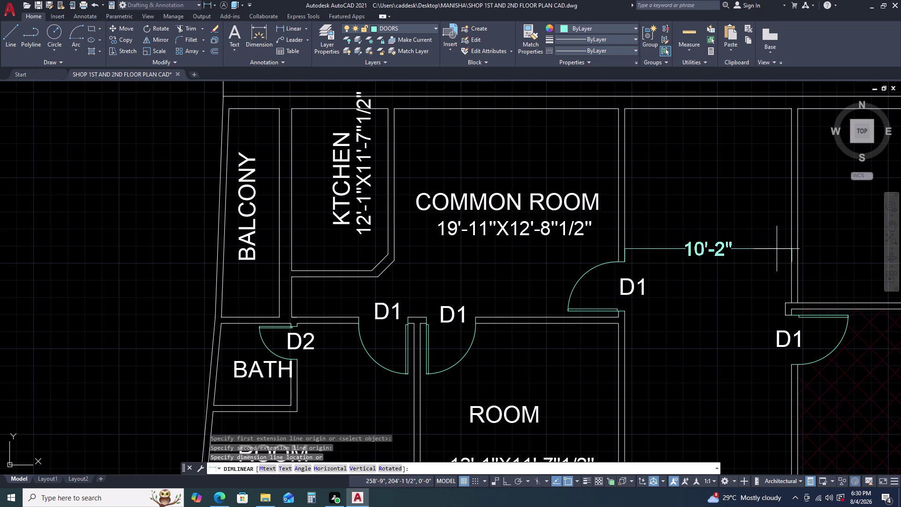
scroll(down, 3)
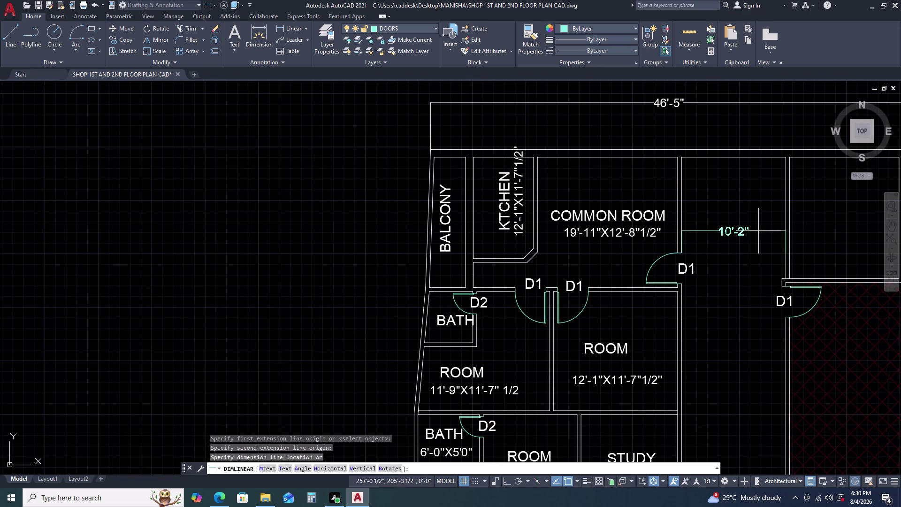
key(Escape)
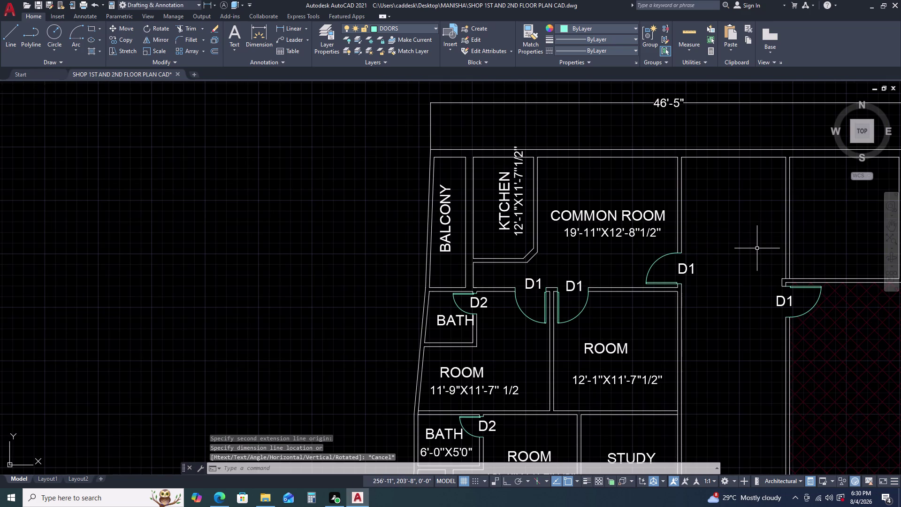
scroll(down, 3)
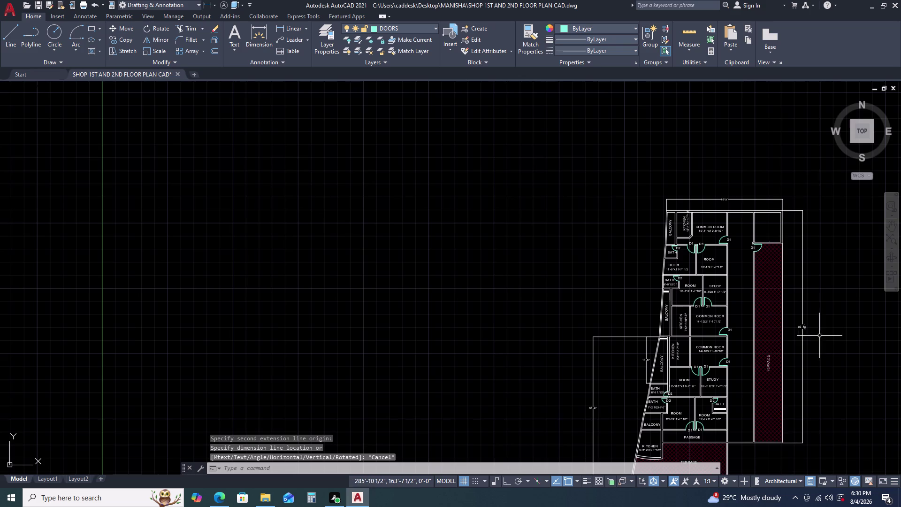
middle_drag(820, 335, 697, 250)
scroll(up, 3)
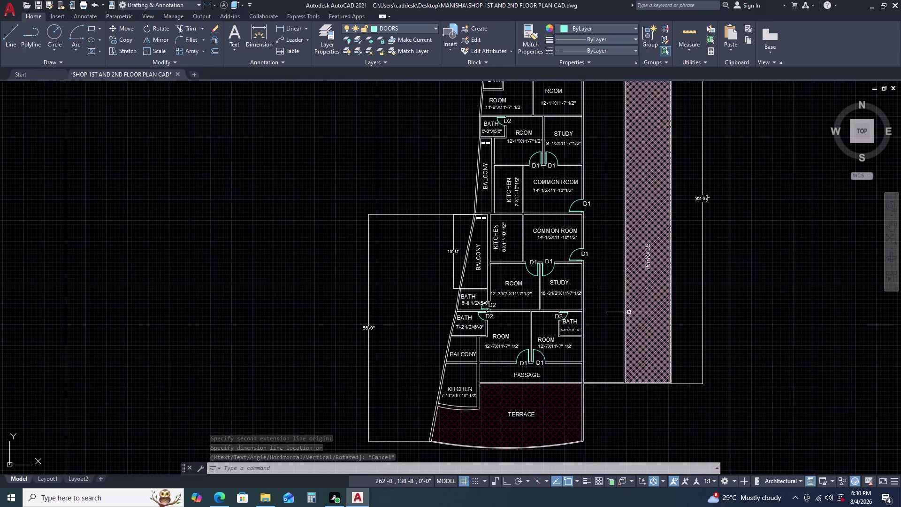
scroll(up, 3)
scroll(down, 3)
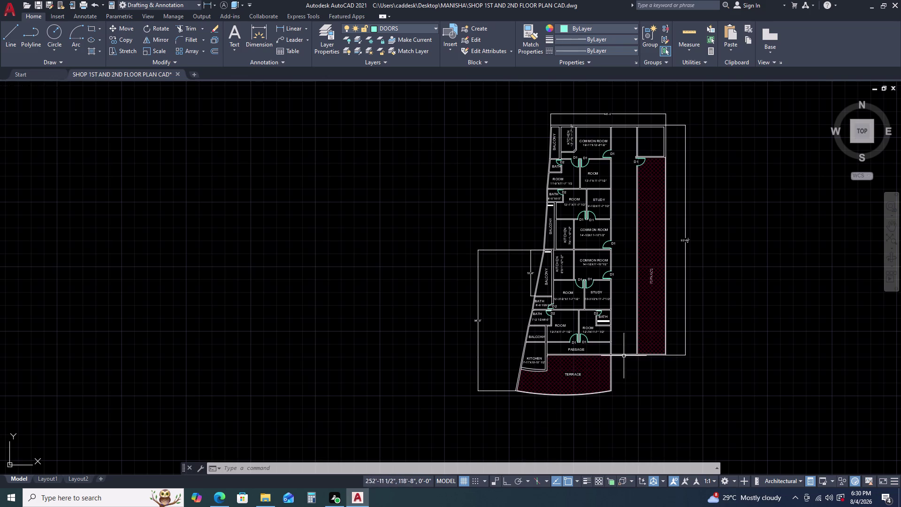
scroll(up, 3)
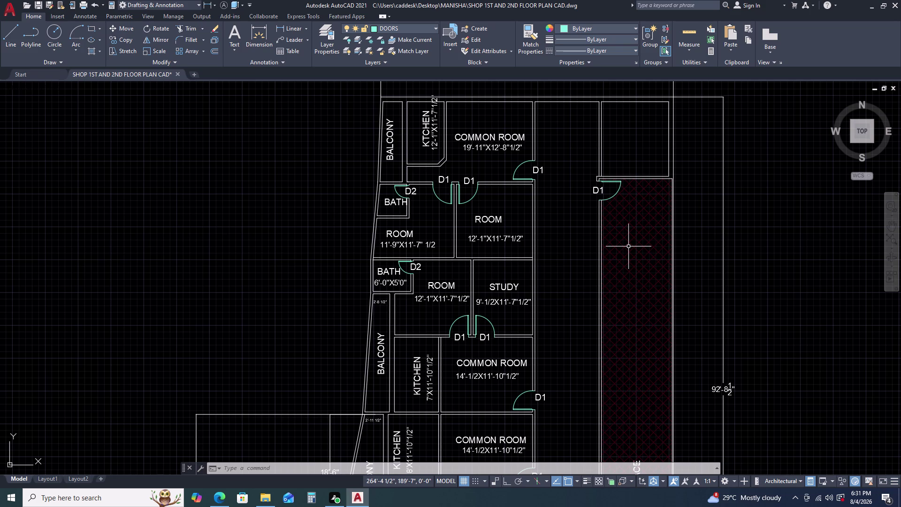
text(DL)
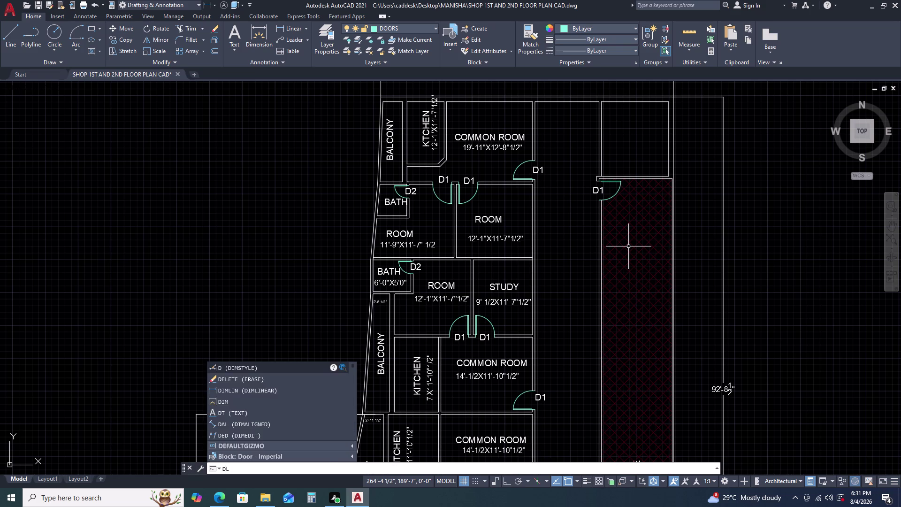
text(I)
key(space)
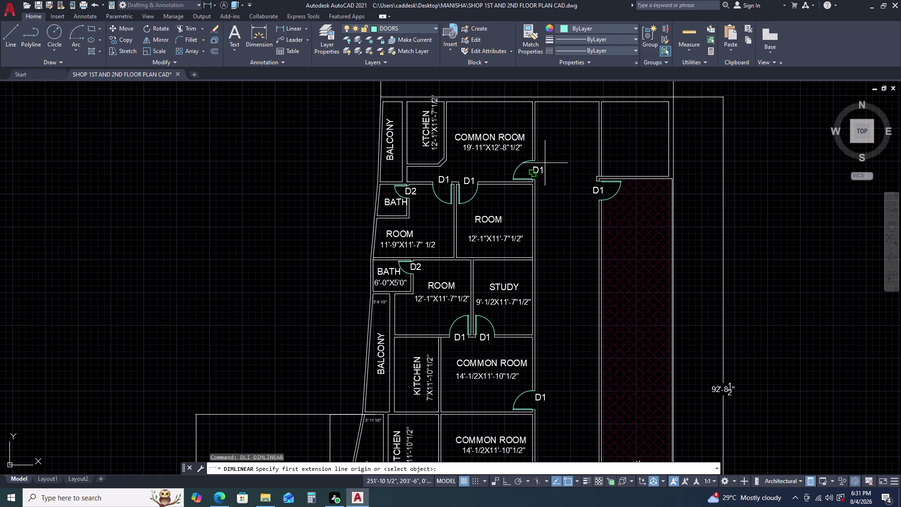
scroll(up, 3)
click(536, 153)
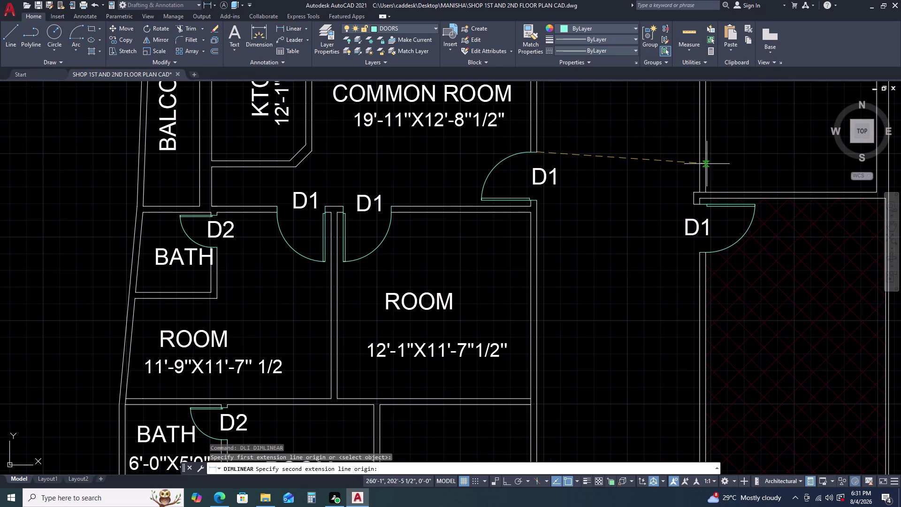
click(704, 149)
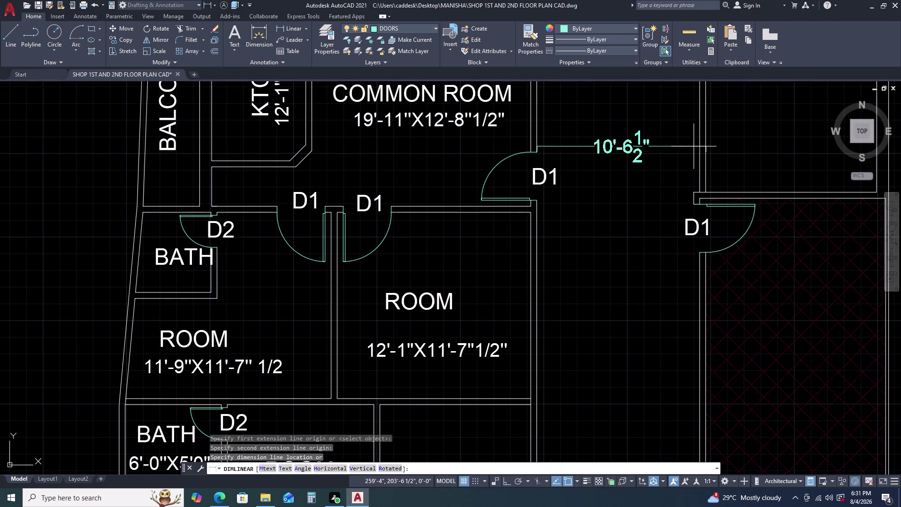
key(Escape)
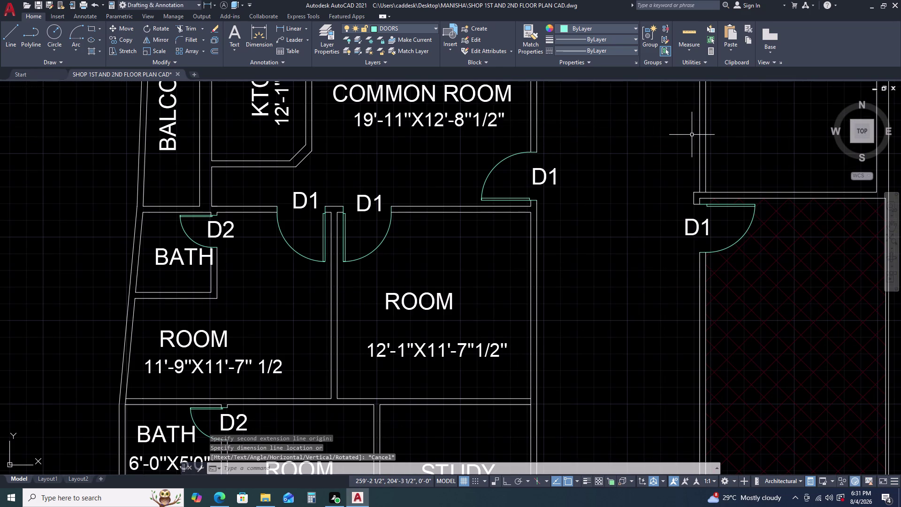
scroll(down, 3)
middle_drag(737, 170, 680, 192)
middle_drag(675, 193, 662, 196)
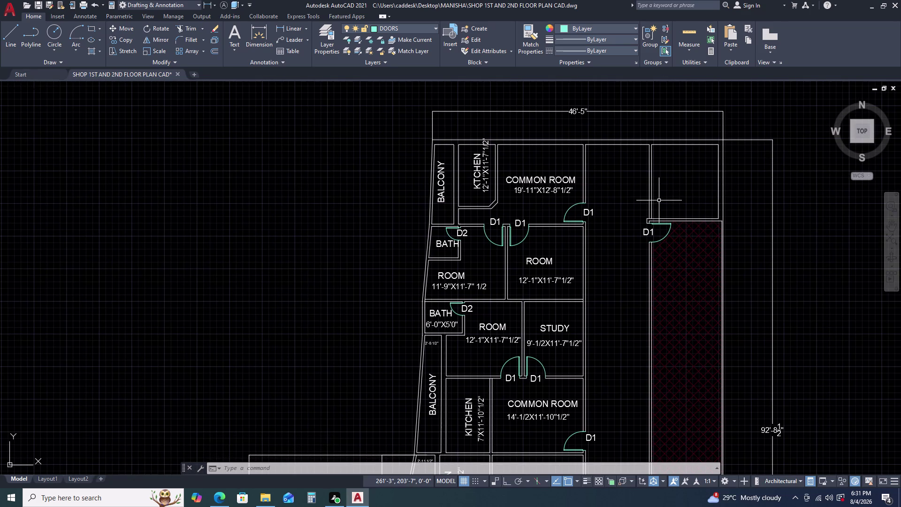
scroll(down, 3)
scroll(up, 3)
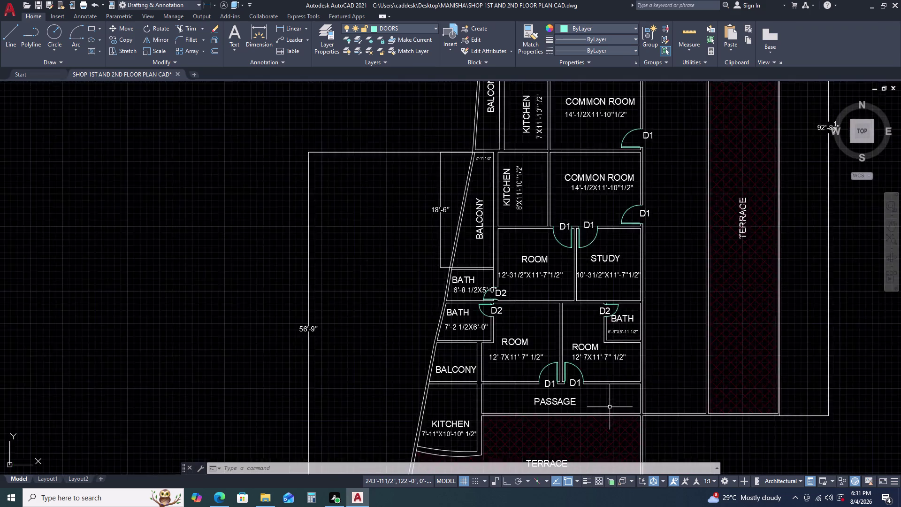
scroll(up, 3)
middle_drag(604, 403, 606, 391)
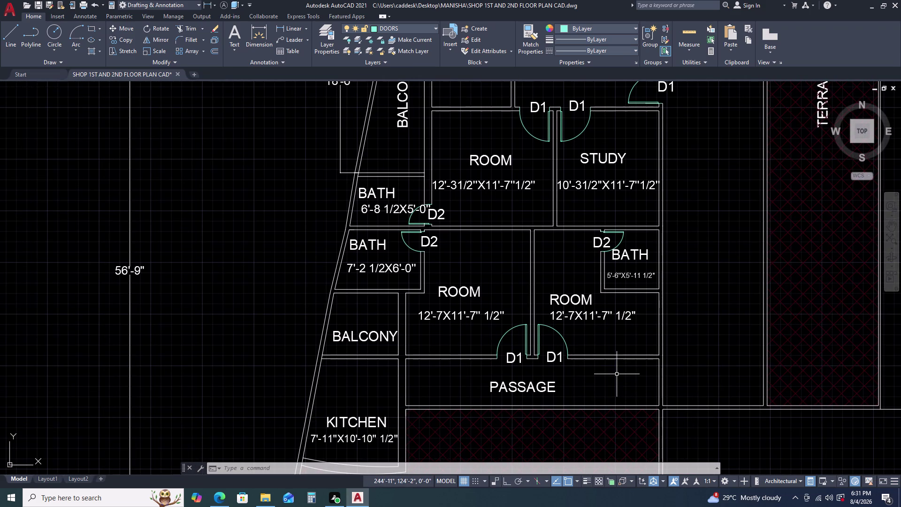
scroll(down, 3)
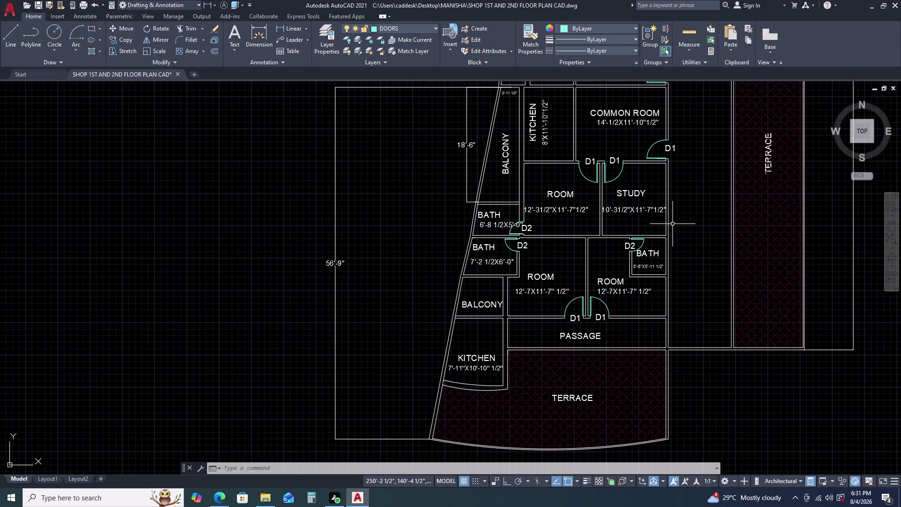
scroll(down, 3)
scroll(up, 3)
middle_drag(641, 143, 539, 213)
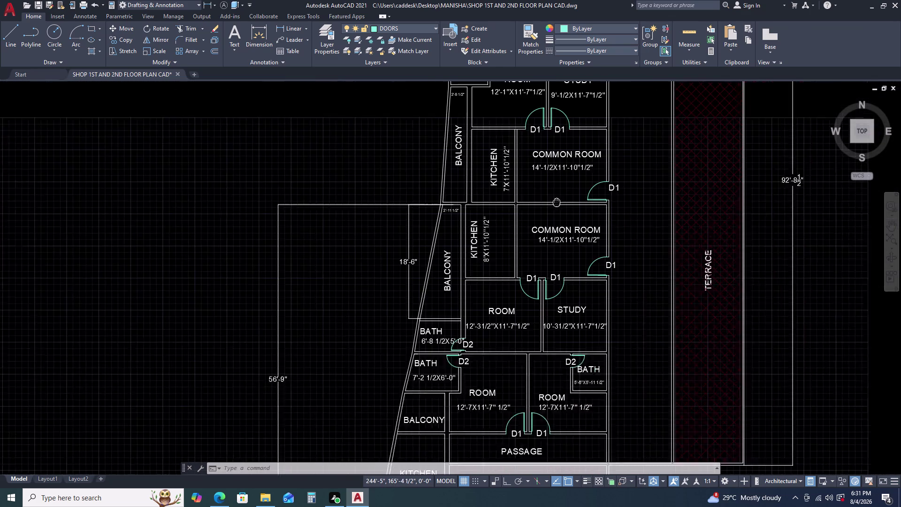
middle_drag(539, 212, 537, 214)
middle_click(532, 220)
scroll(down, 3)
scroll(up, 3)
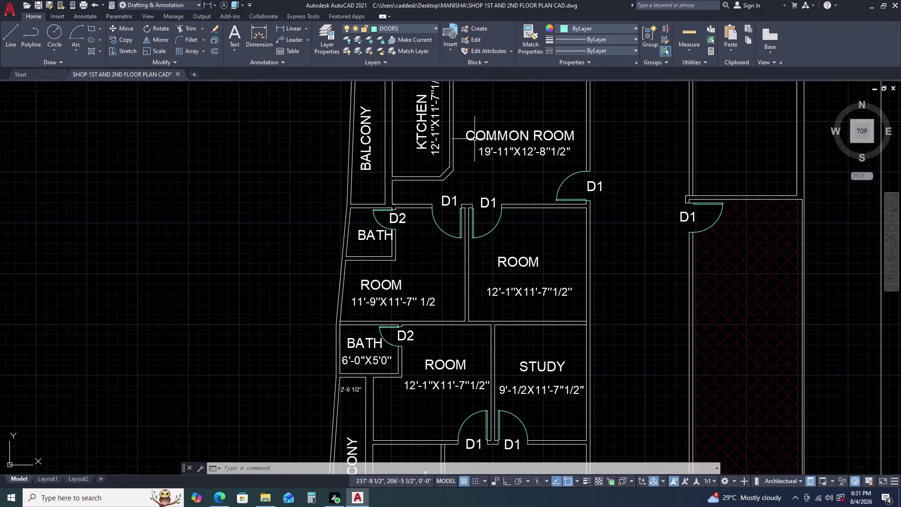
middle_drag(477, 156, 479, 187)
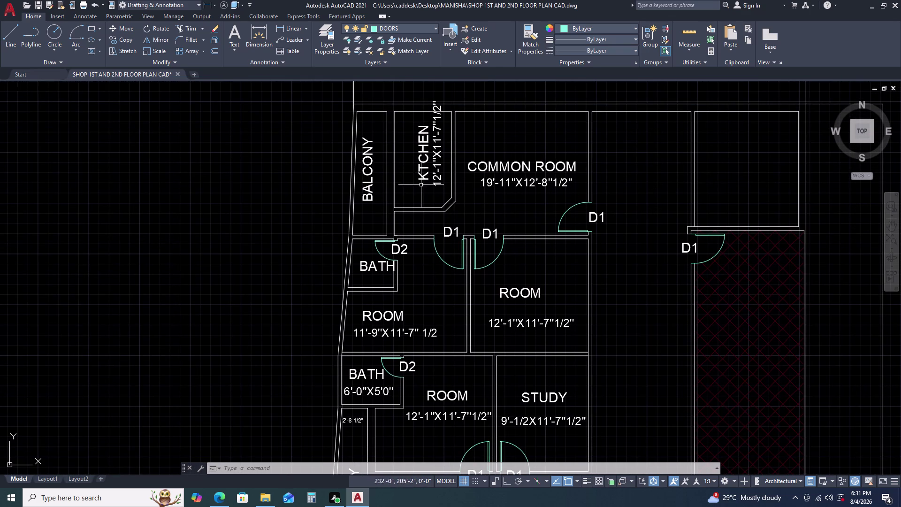
Move the KITCHEN label further left with MOVE.
click(426, 159)
text(M)
key(space)
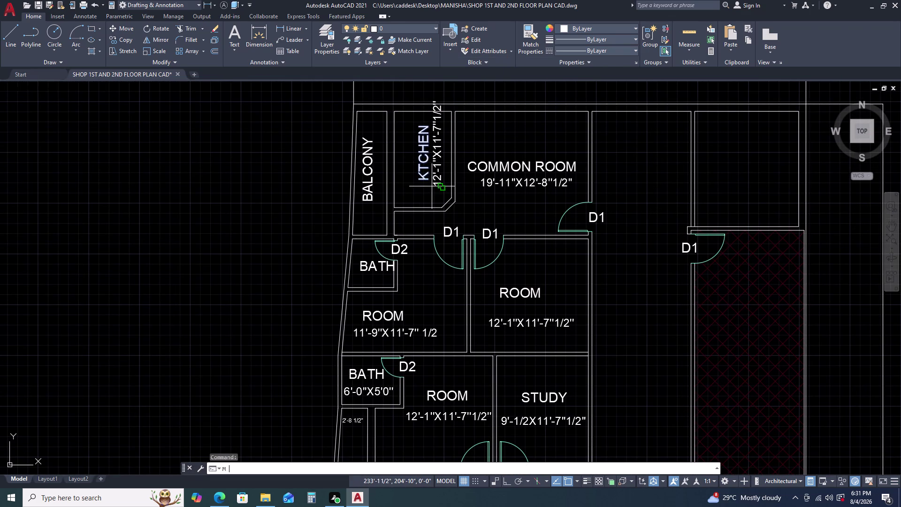
click(431, 187)
click(424, 182)
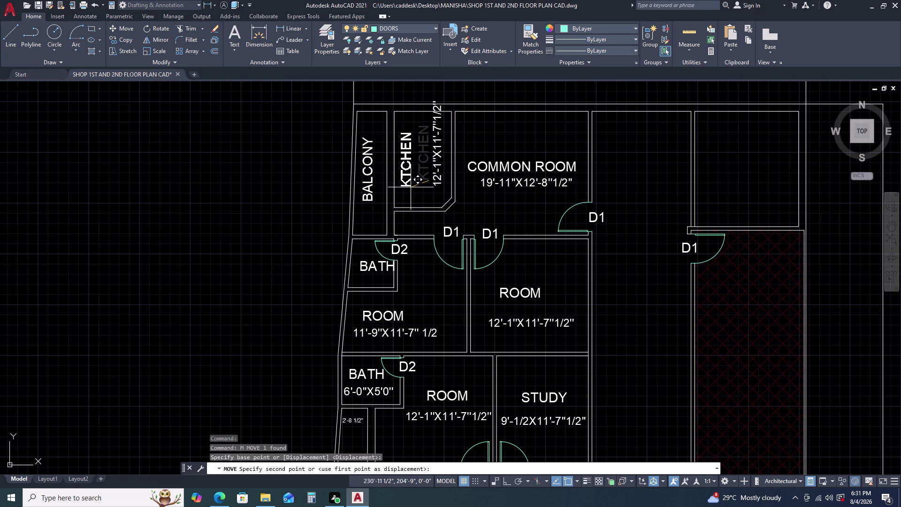
click(411, 187)
Grip-move the vertical 12'-1"X11'-7"1/2" size text beside the KITCHEN label.
click(440, 182)
click(443, 185)
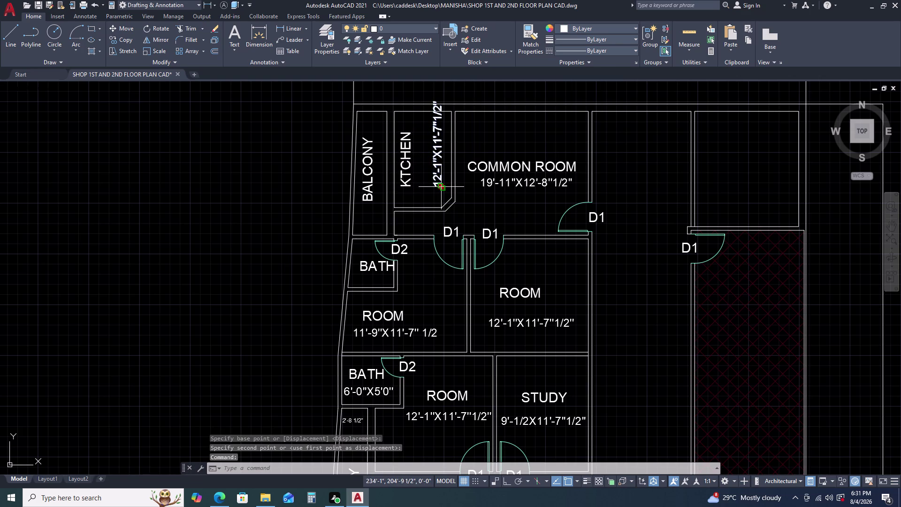
click(426, 198)
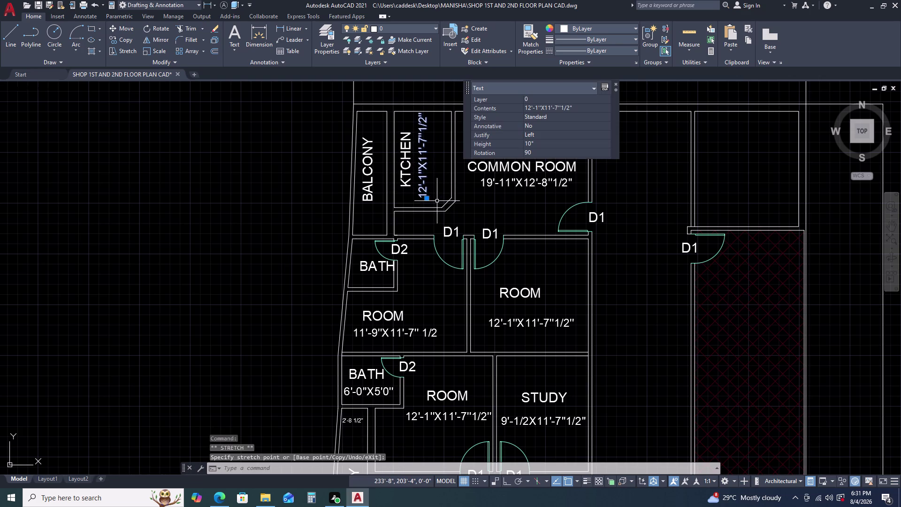
key(Escape)
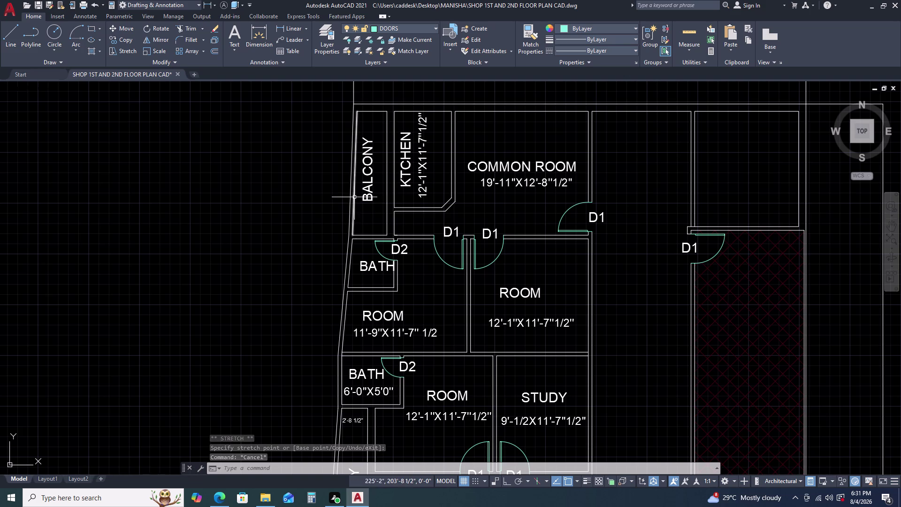
middle_drag(407, 122, 424, 180)
key(d)
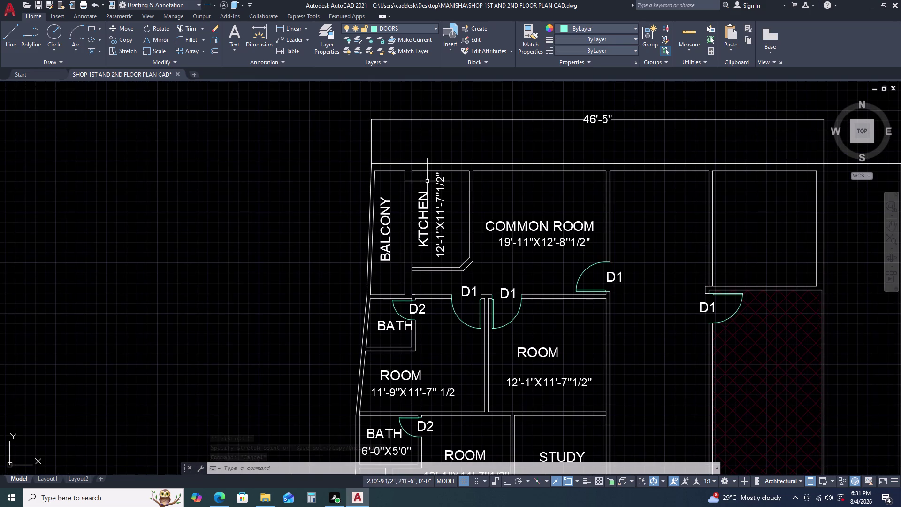
text(LI)
key(space)
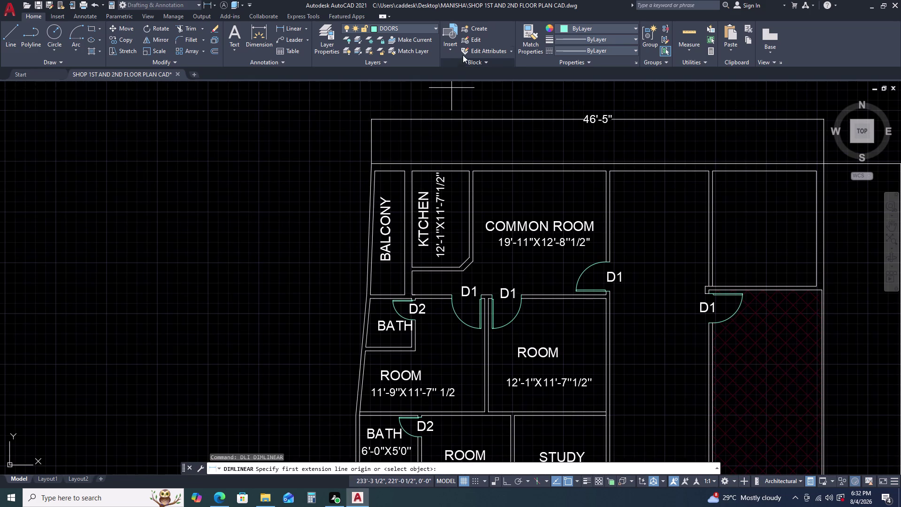
key(Escape)
click(425, 28)
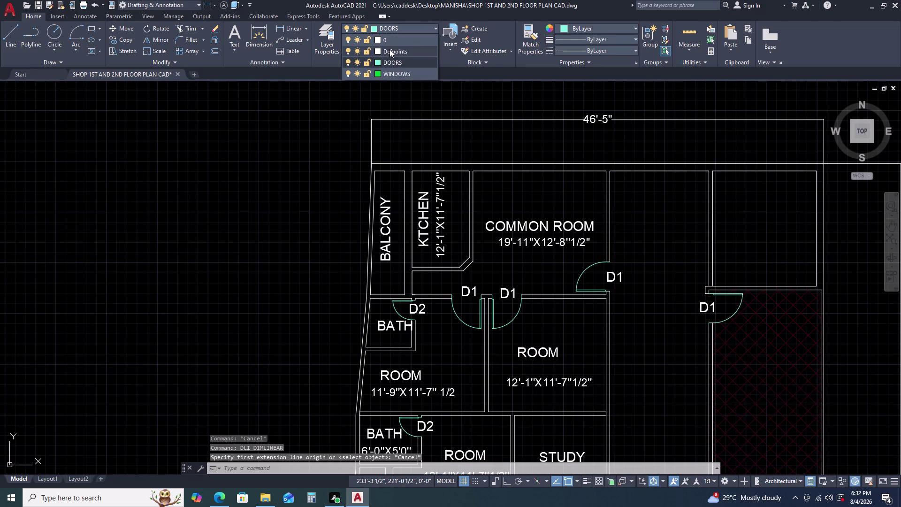
click(390, 49)
text(D)
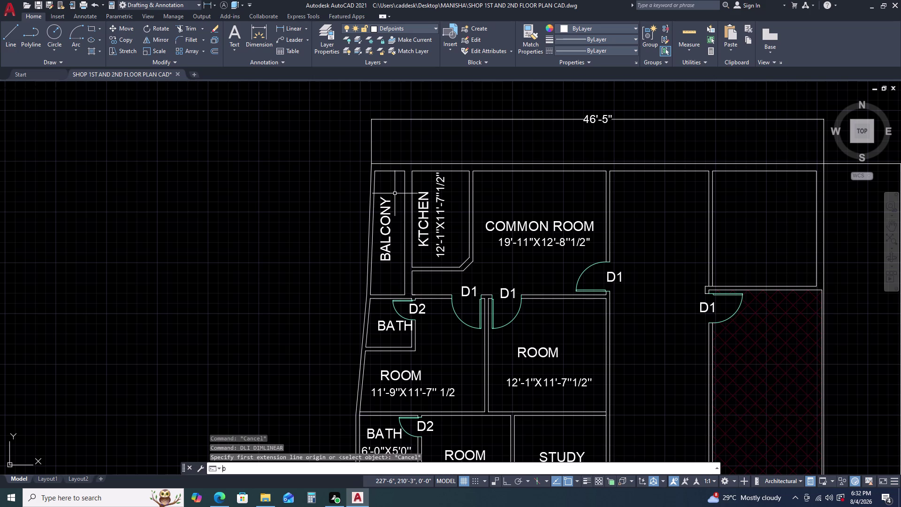
text(LI)
key(space)
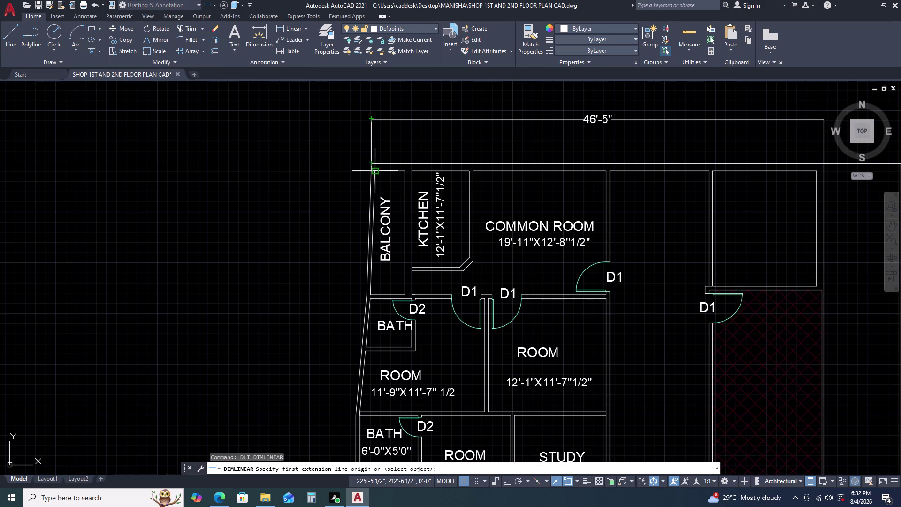
click(374, 174)
click(407, 169)
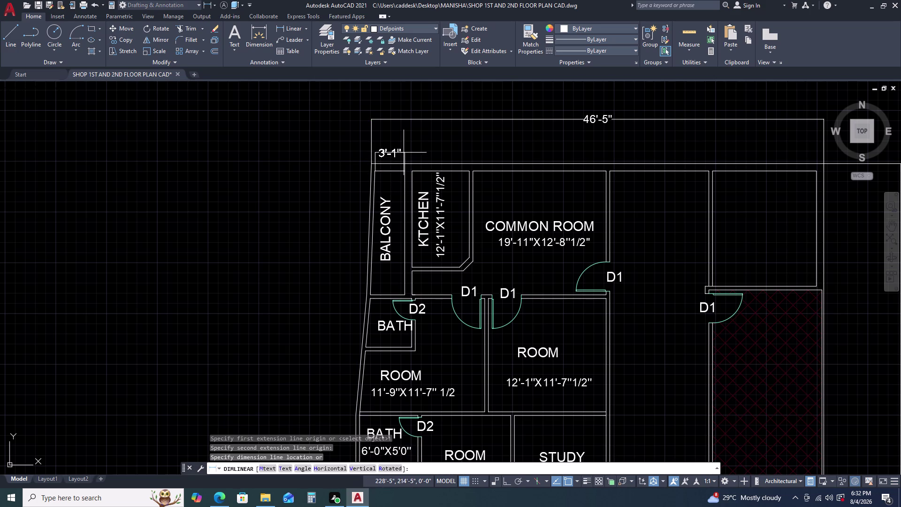
key(Escape)
key(space)
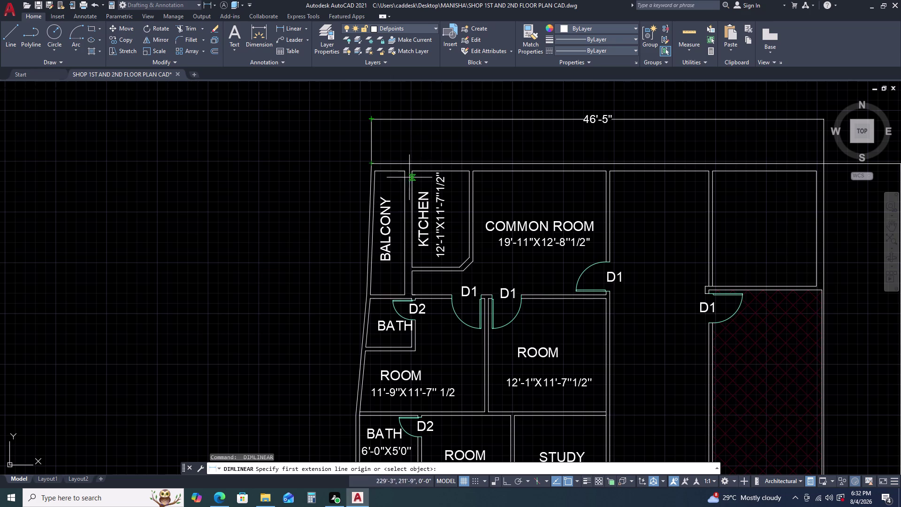
scroll(down, 3)
scroll(up, 3)
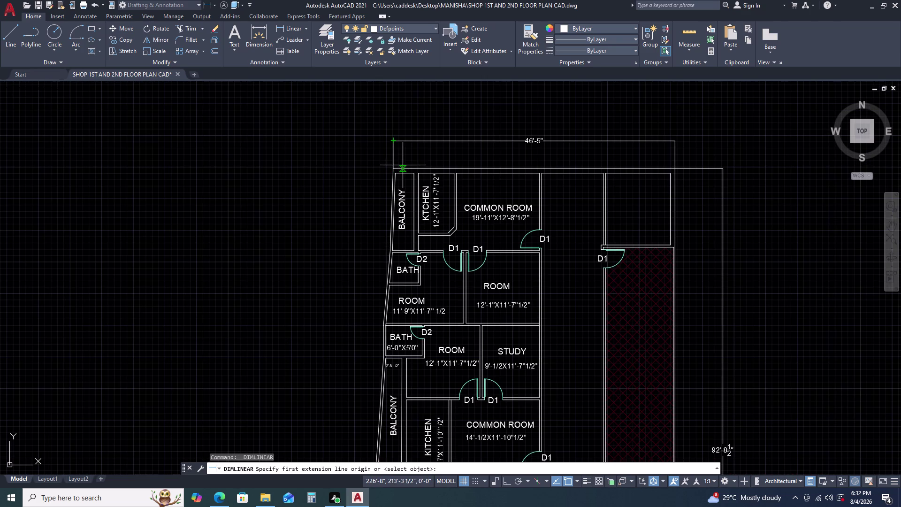
key(Escape)
scroll(up, 3)
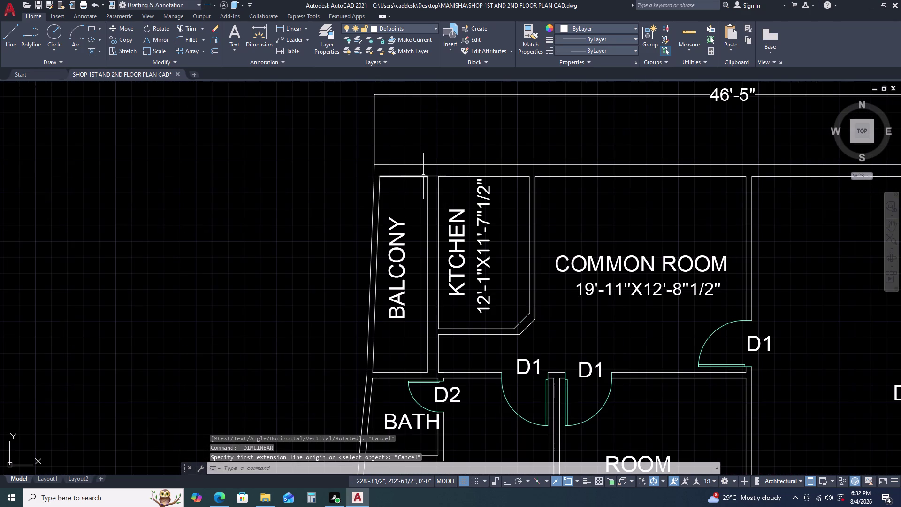
scroll(down, 3)
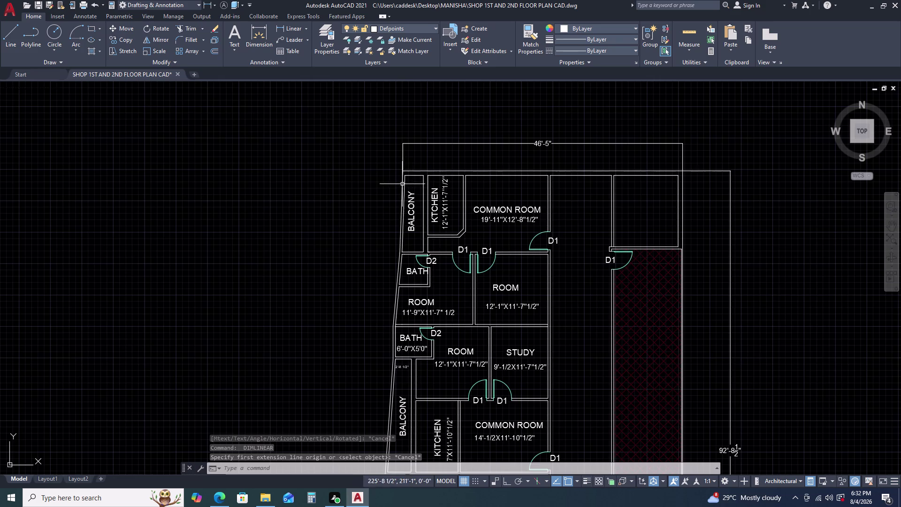
scroll(up, 3)
scroll(down, 3)
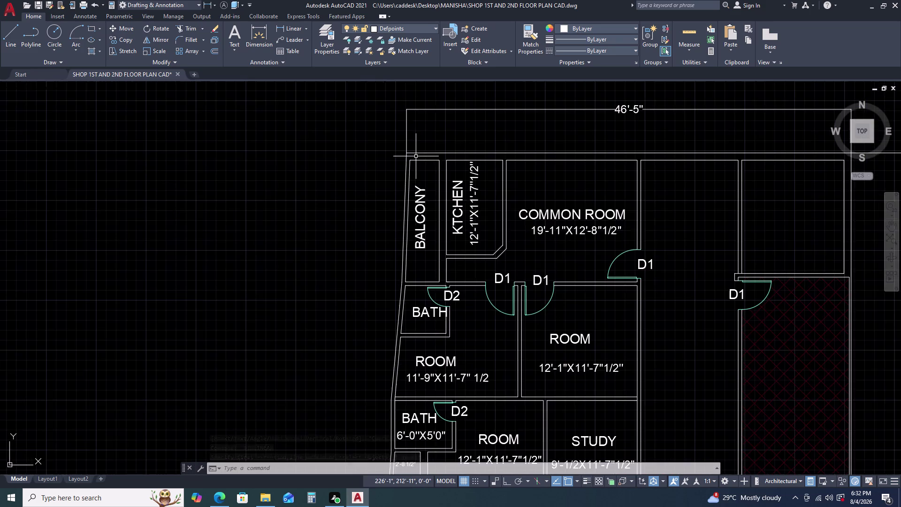
scroll(up, 3)
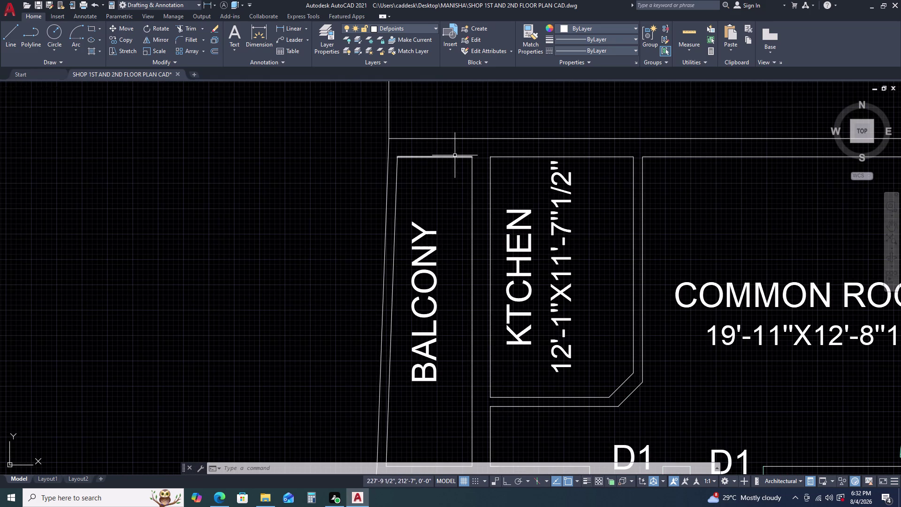
text(DLI)
key(space)
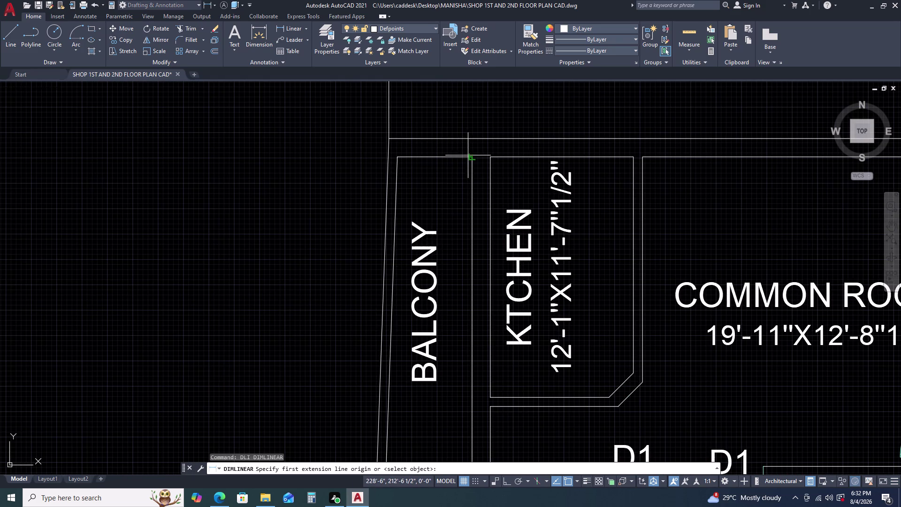
click(469, 156)
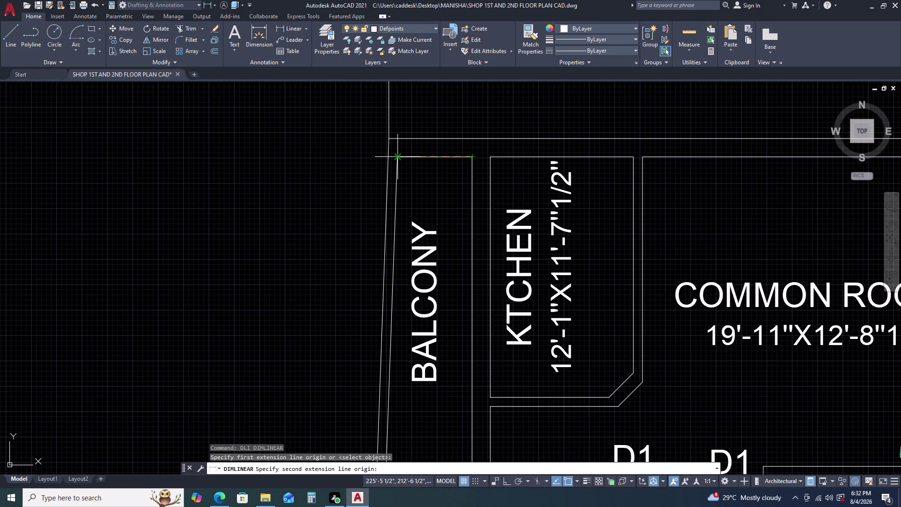
click(397, 157)
key(Escape)
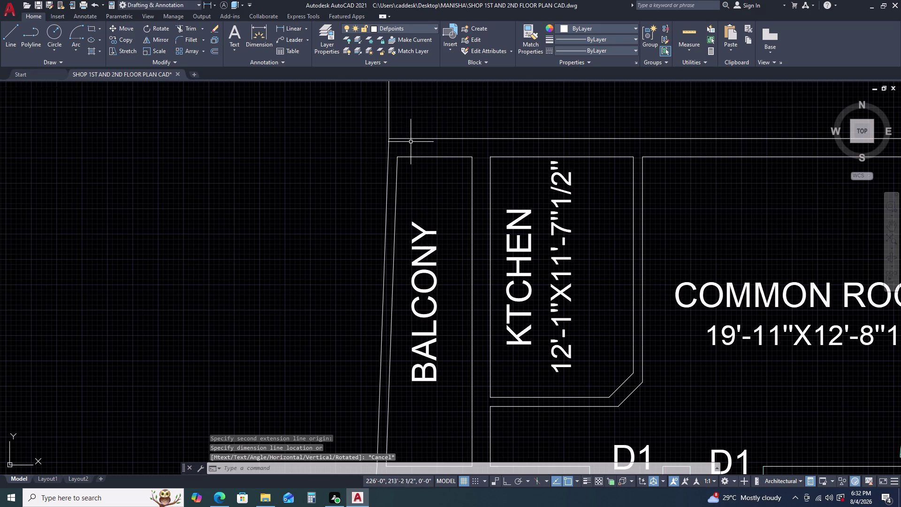
key(space)
click(392, 139)
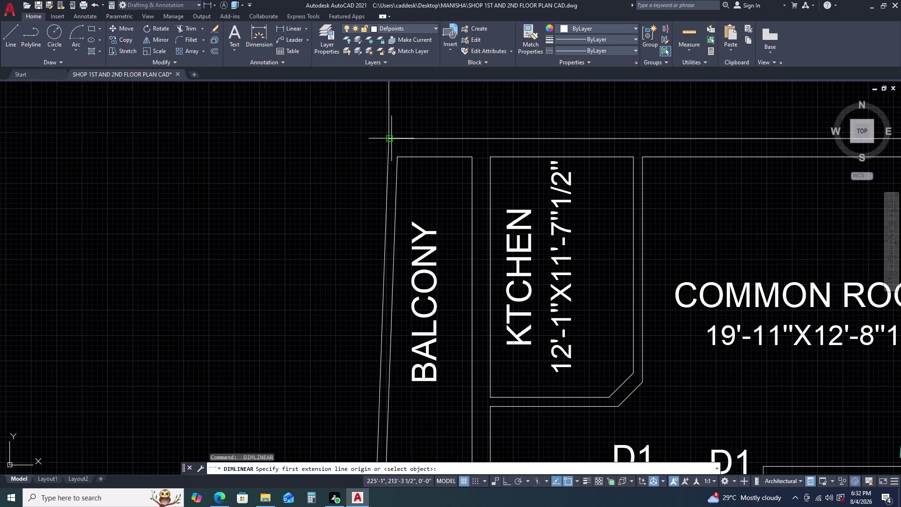
key(Escape)
scroll(down, 3)
scroll(down, 3)
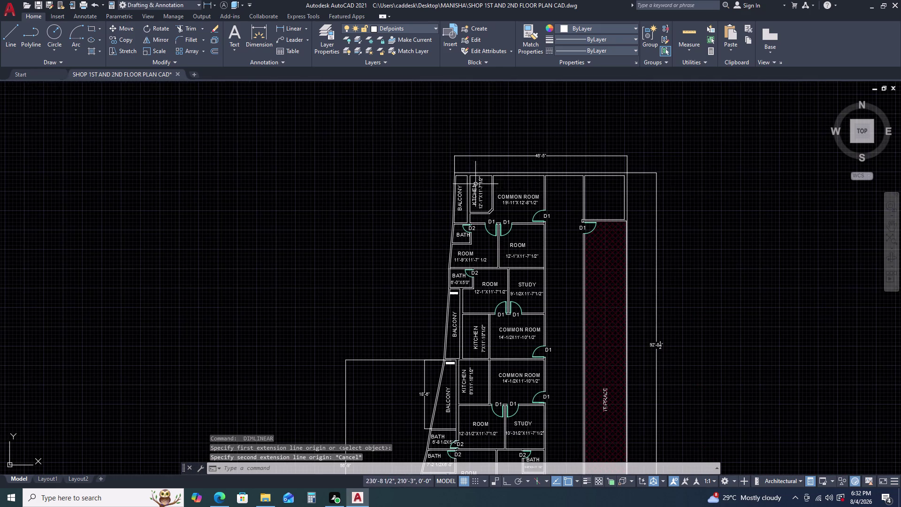
scroll(up, 3)
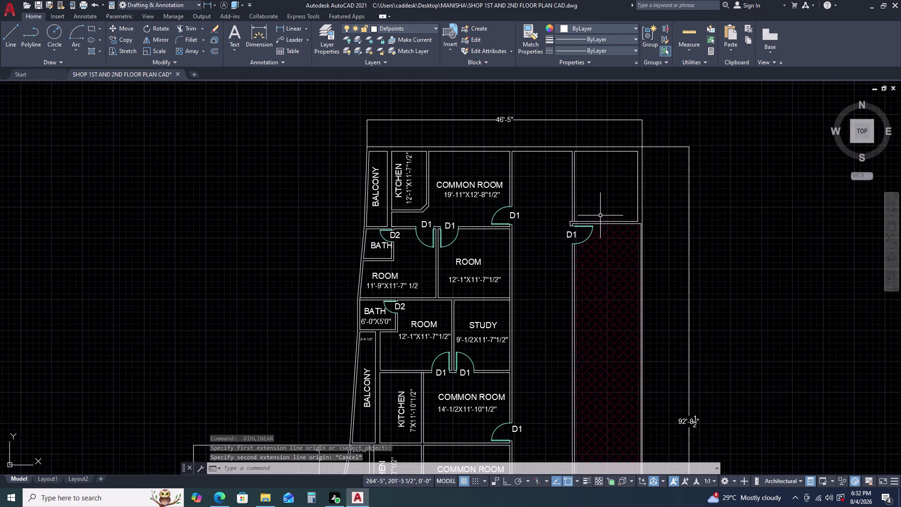
scroll(up, 3)
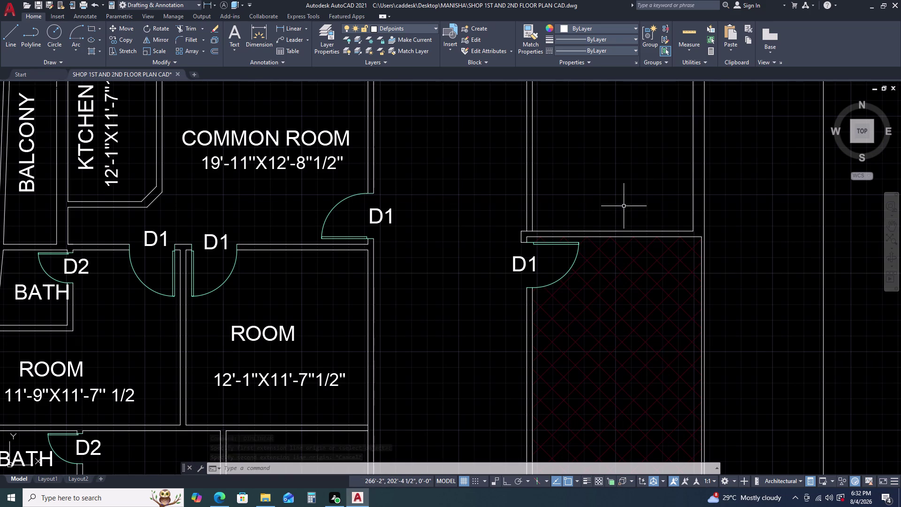
scroll(down, 3)
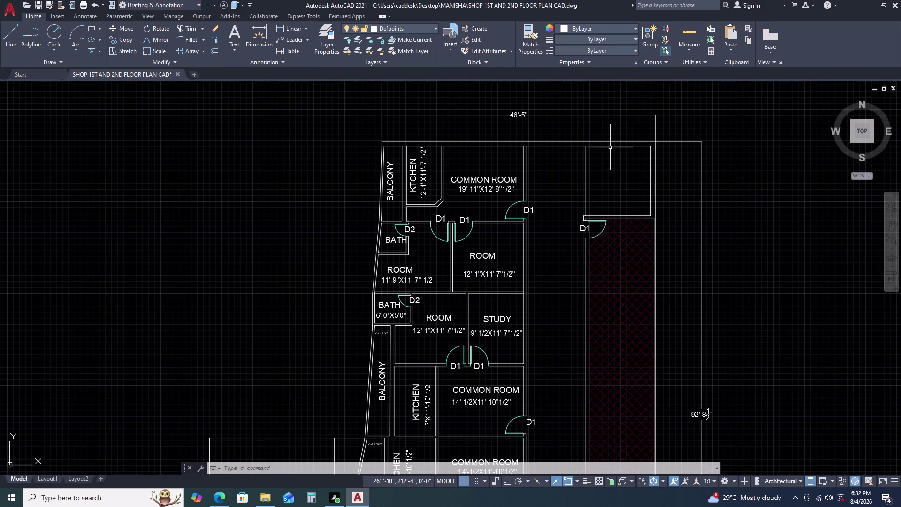
click(610, 147)
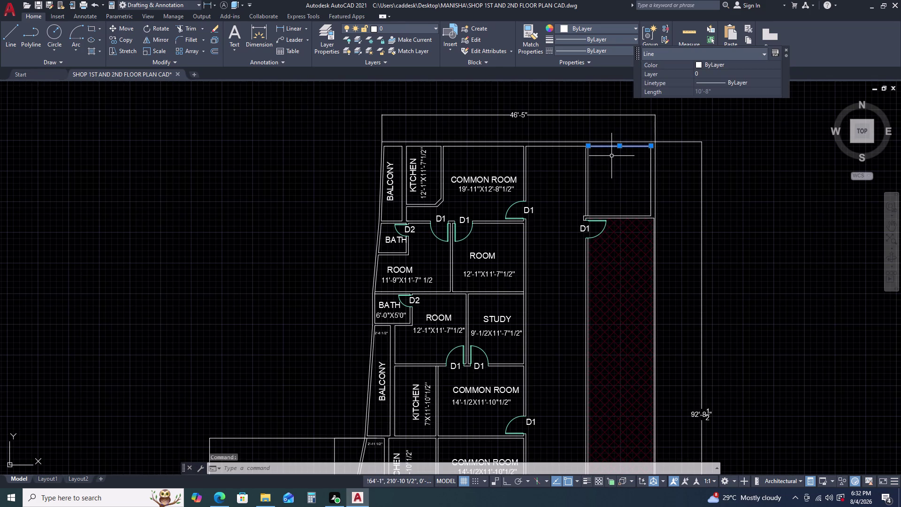
Offset the room's top line downward twice at 4' to make two parallel lines.
text(O)
key(space)
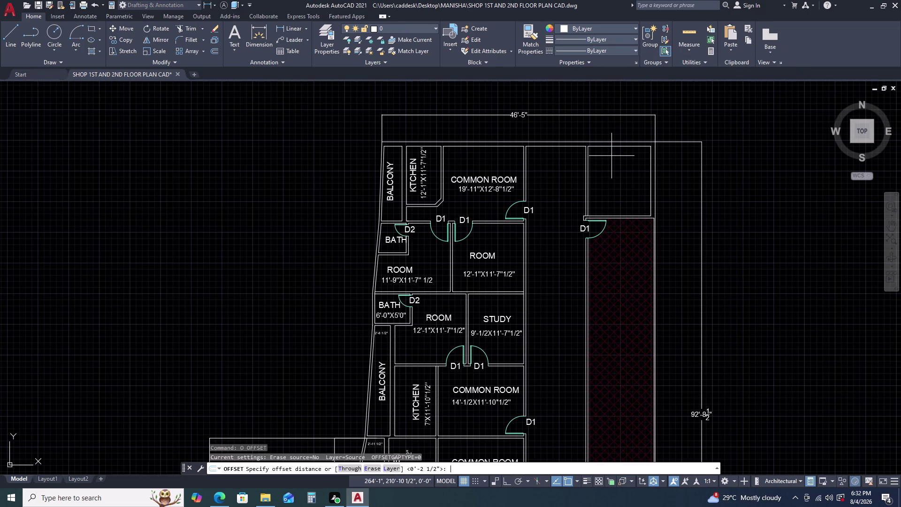
text(4')
key(Return)
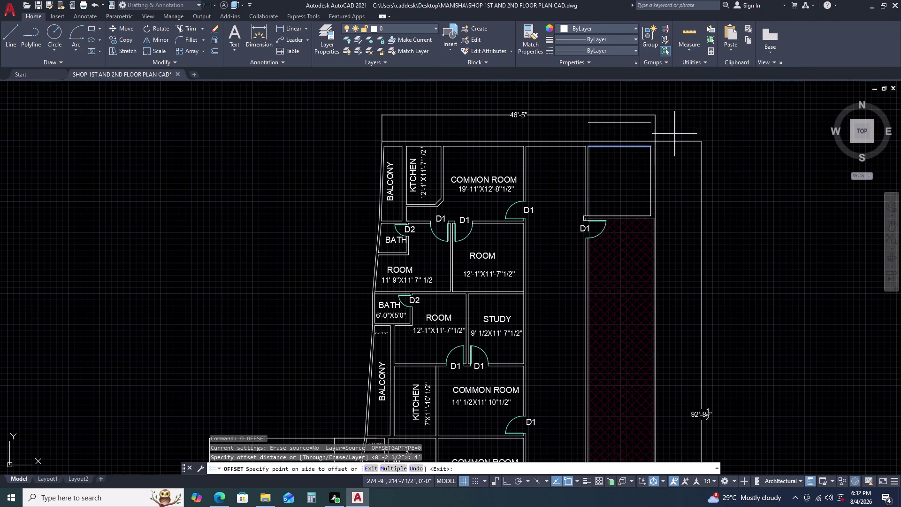
click(607, 192)
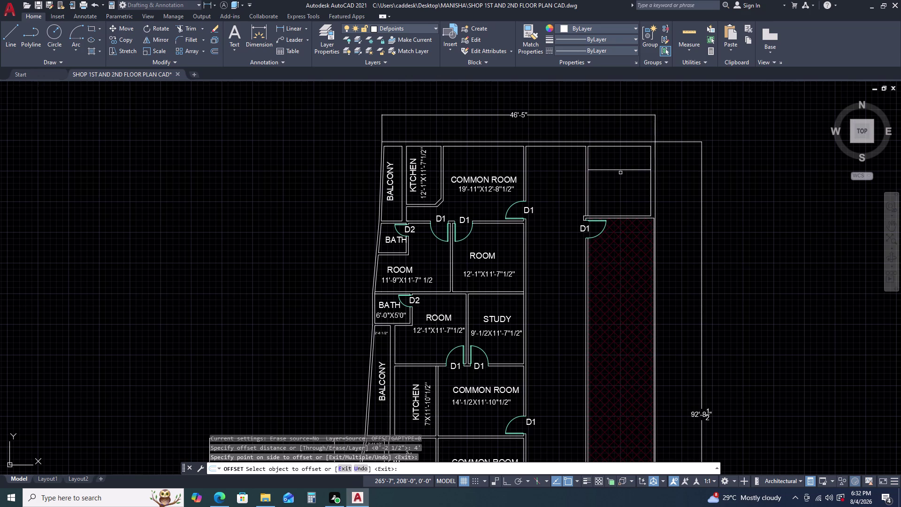
click(623, 168)
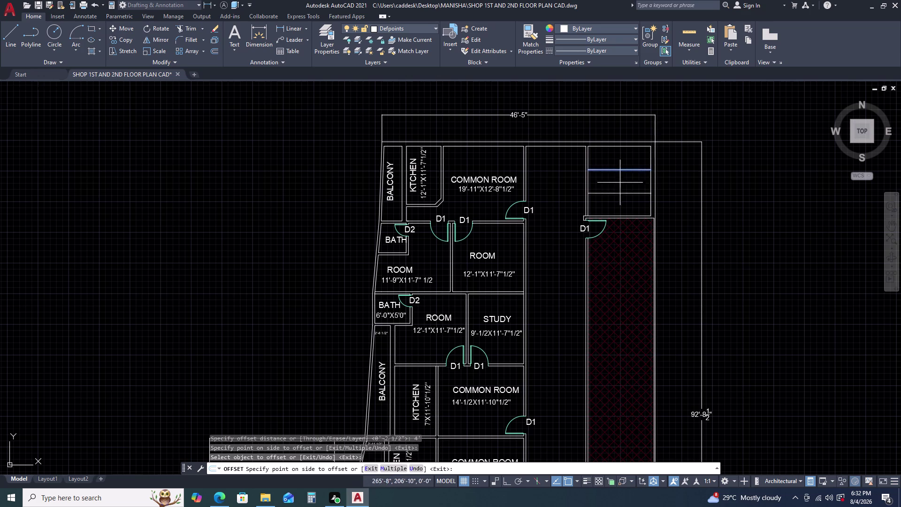
click(619, 190)
key(Escape)
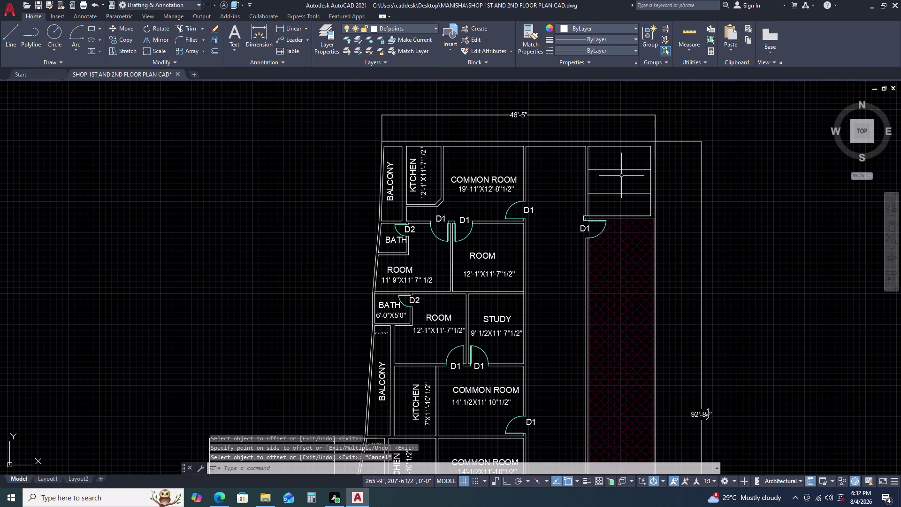
Draw a vertical line from the room's top-left corner down to the first dividing line.
key(l)
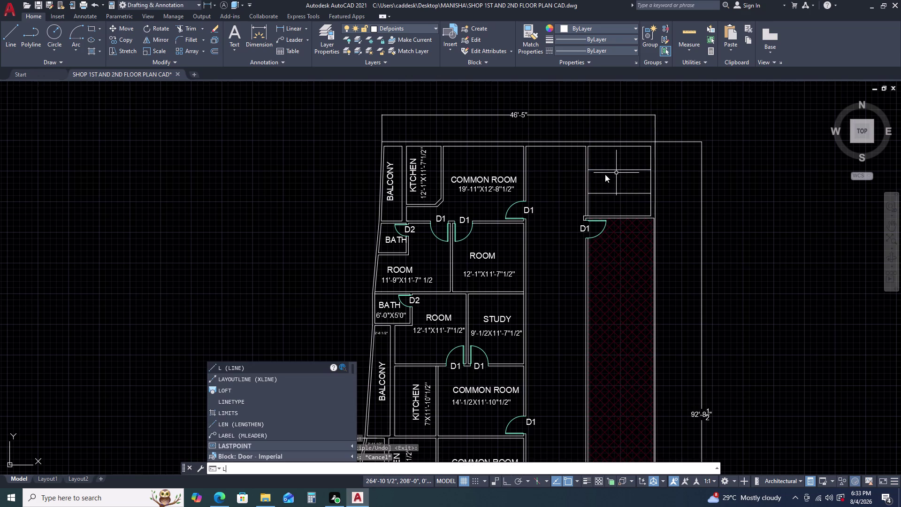
key(Escape)
scroll(up, 3)
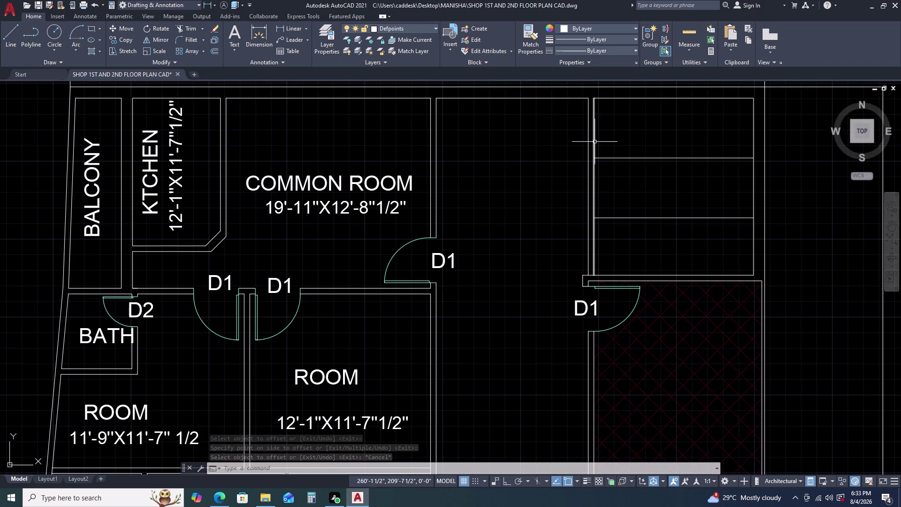
key(Escape)
text(L)
key(space)
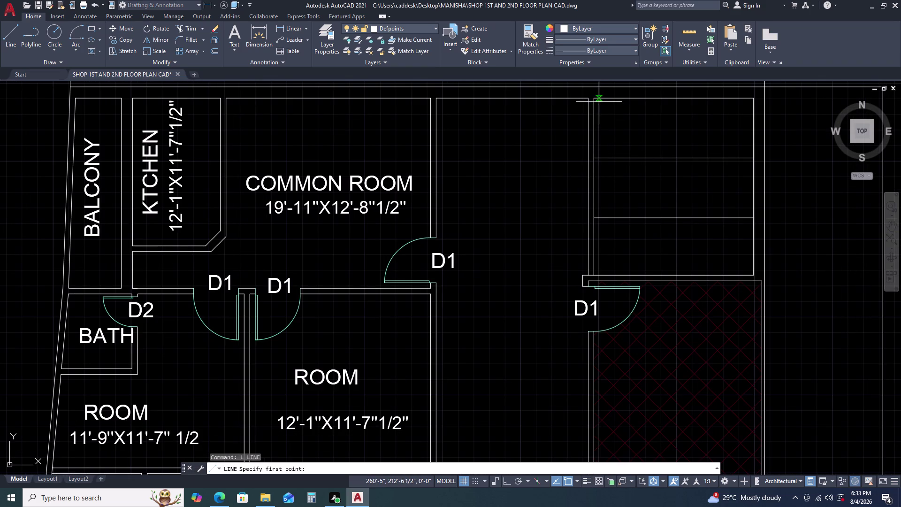
click(593, 99)
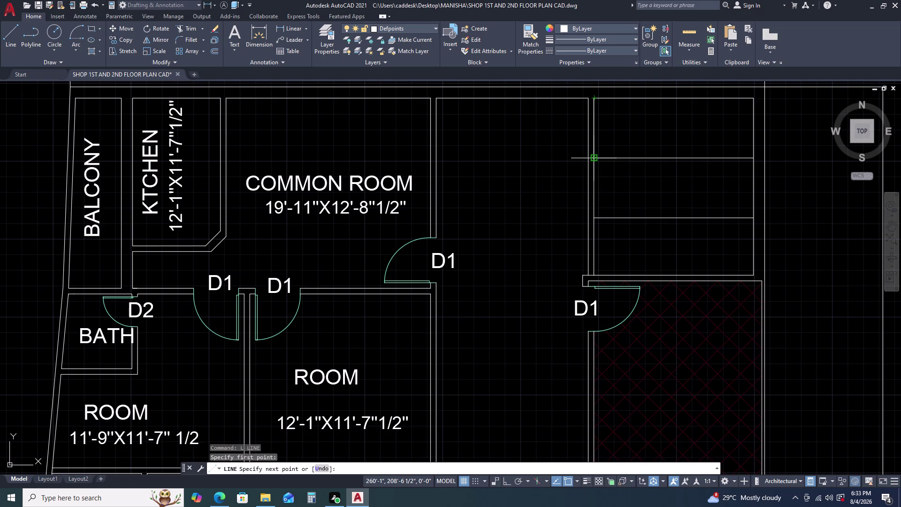
click(591, 160)
key(Escape)
Attempt to offset the new vertical line, then cancel the offset.
click(594, 148)
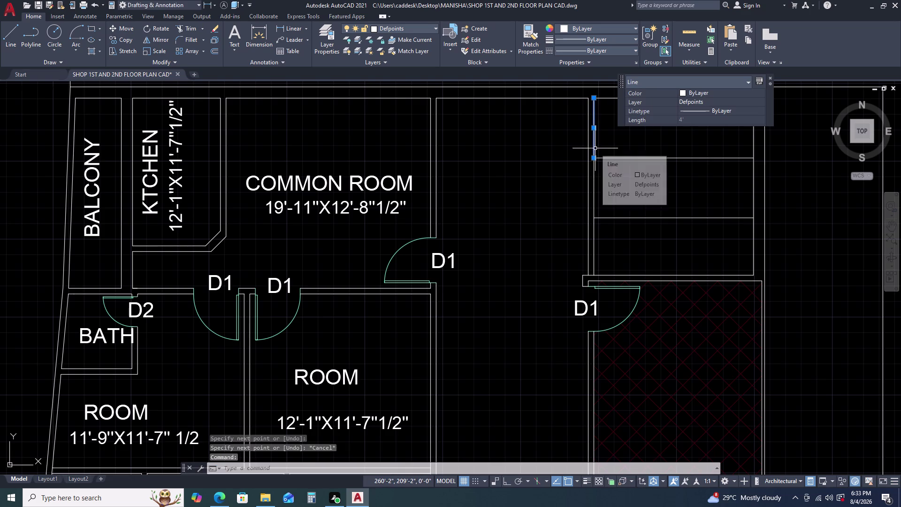
text(O)
key(space)
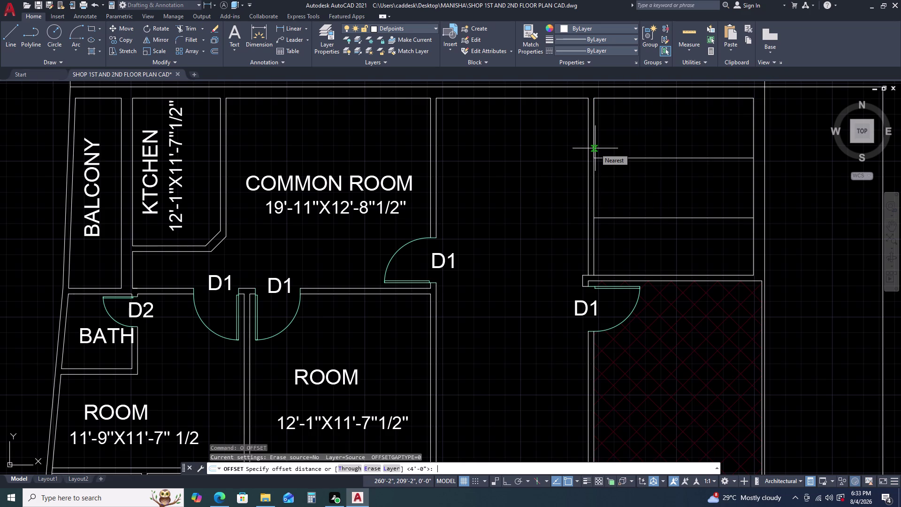
text(CO)
key(space)
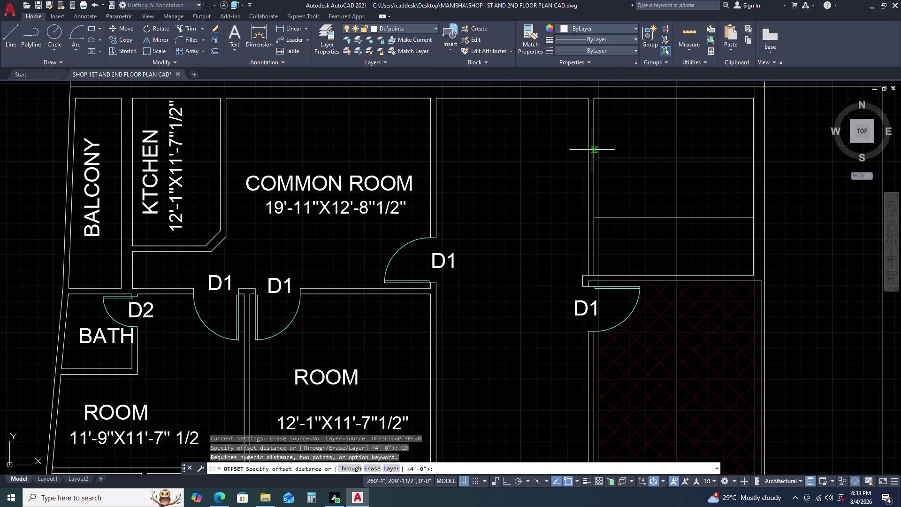
key(Escape)
click(594, 145)
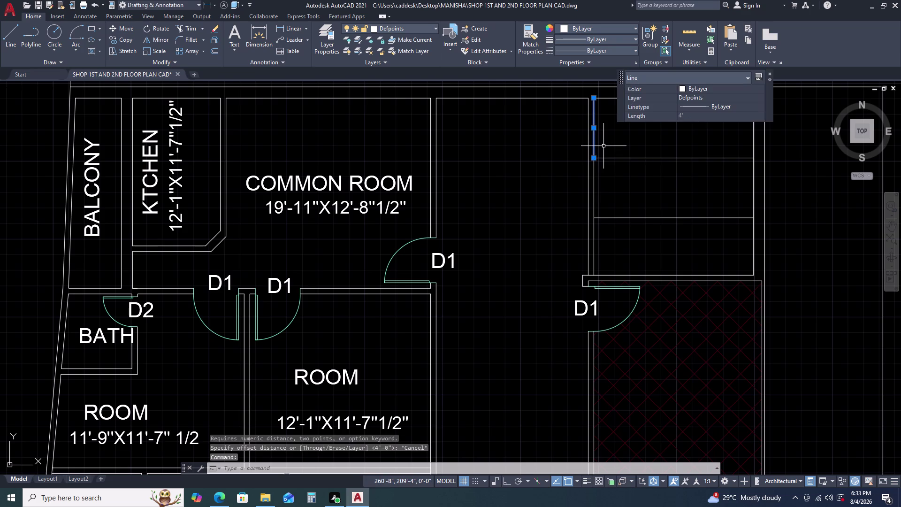
text(O)
key(space)
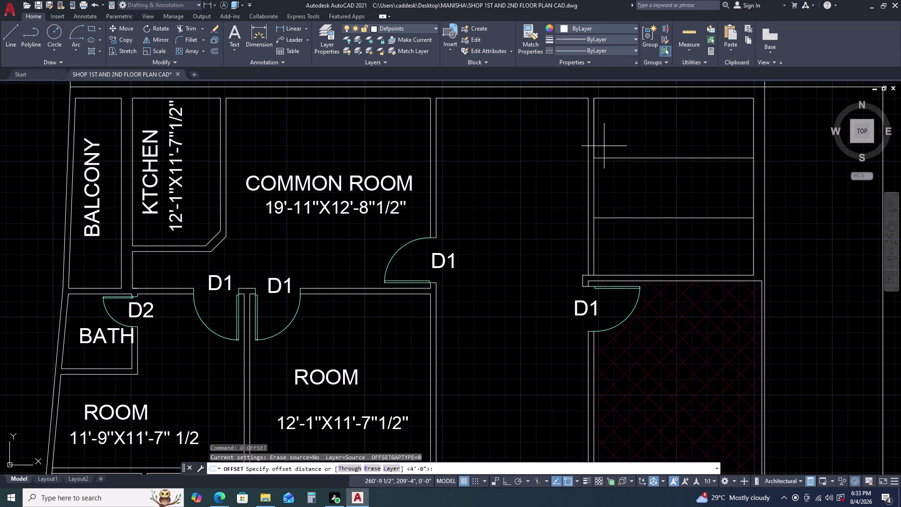
key(Escape)
key(Escape)
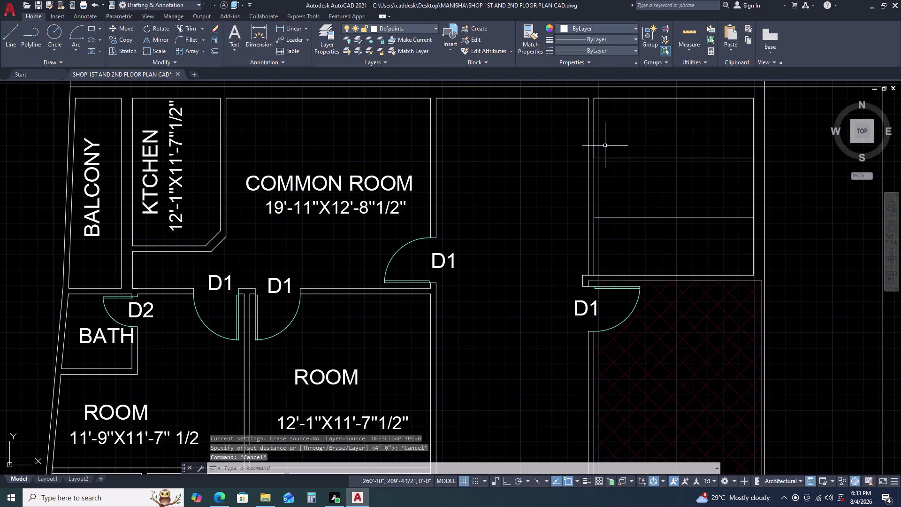
Start copying the vertical line as an array from its bottom point, then cancel.
click(590, 144)
click(595, 139)
click(595, 138)
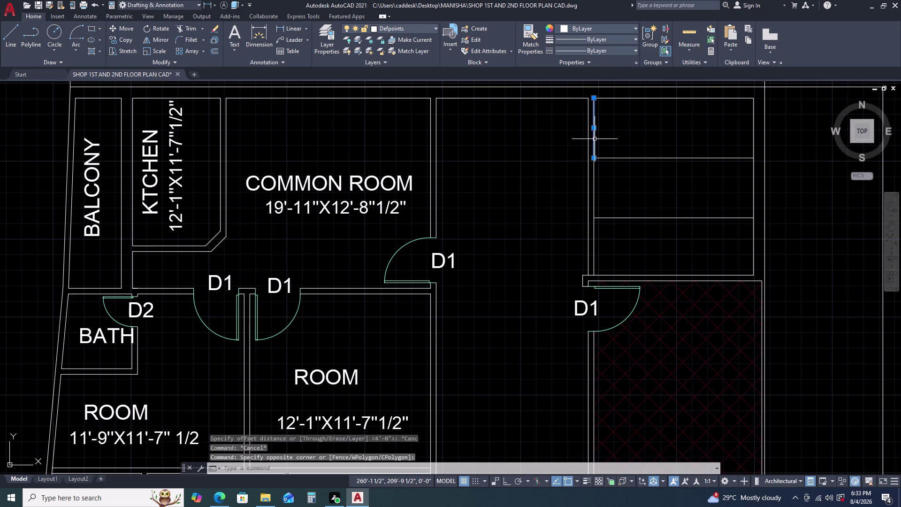
text(CO)
key(space)
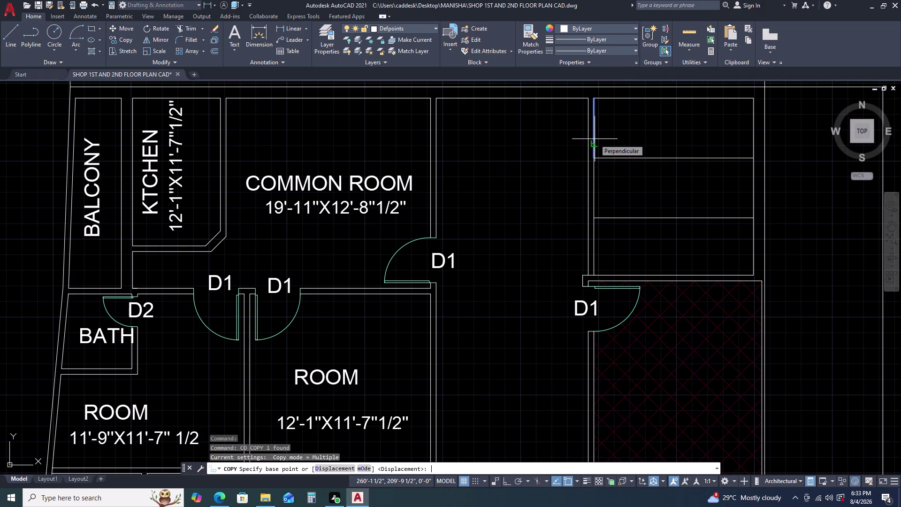
click(594, 156)
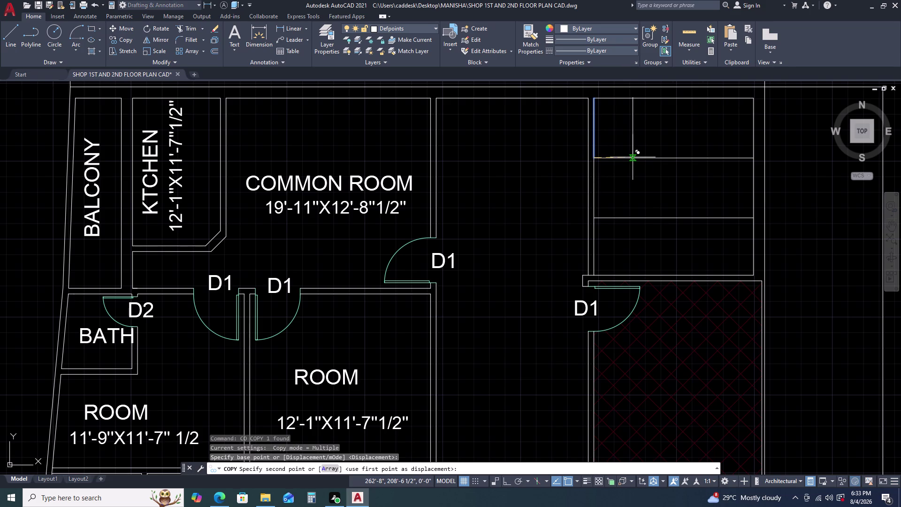
key(F8)
key(a)
text(R)
key(space)
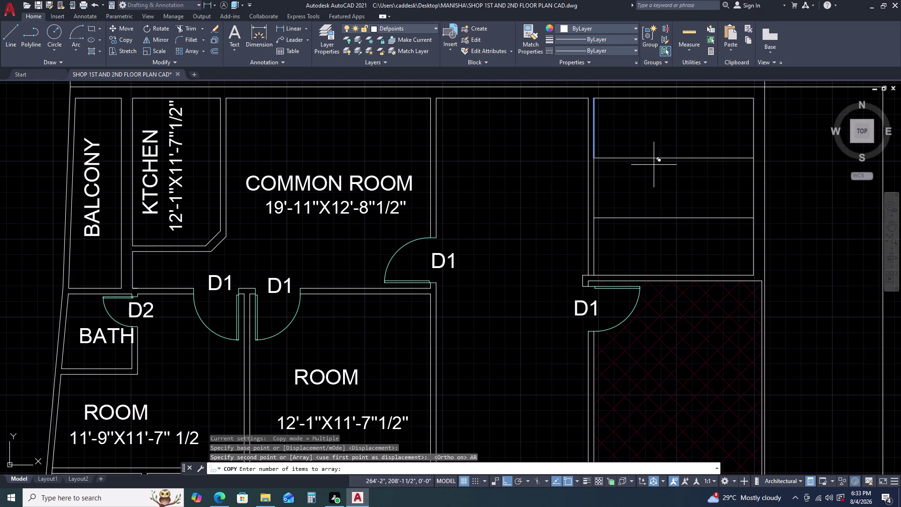
key(Escape)
key(Escape)
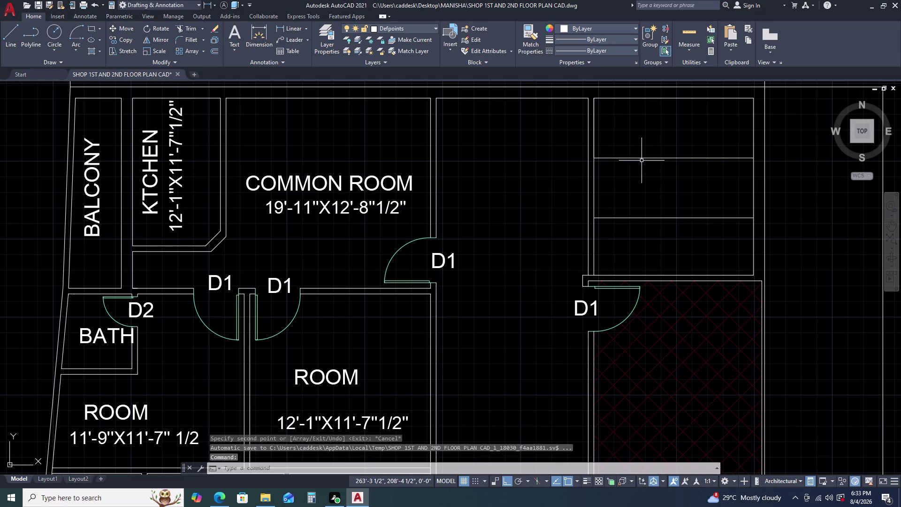
Draw a 5'1" by 3'3" rectangle from the room's left edge into the stair area.
text(REC)
key(space)
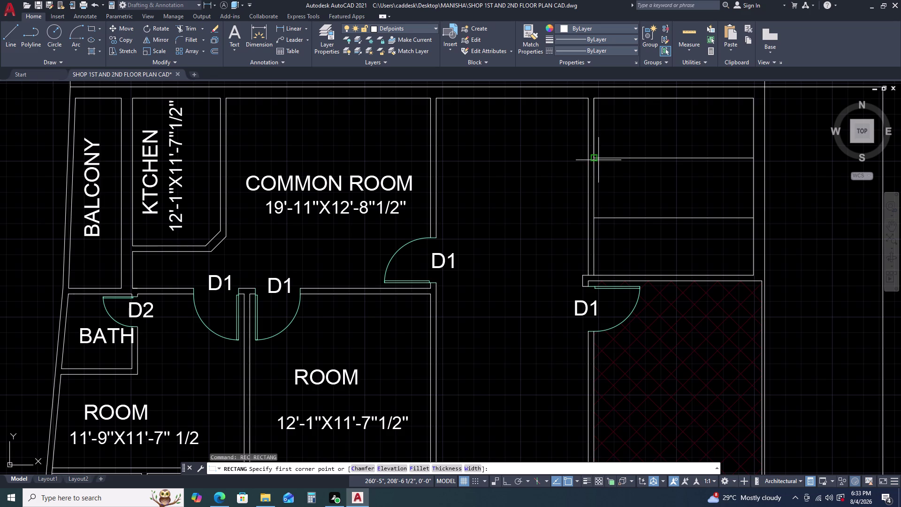
click(593, 159)
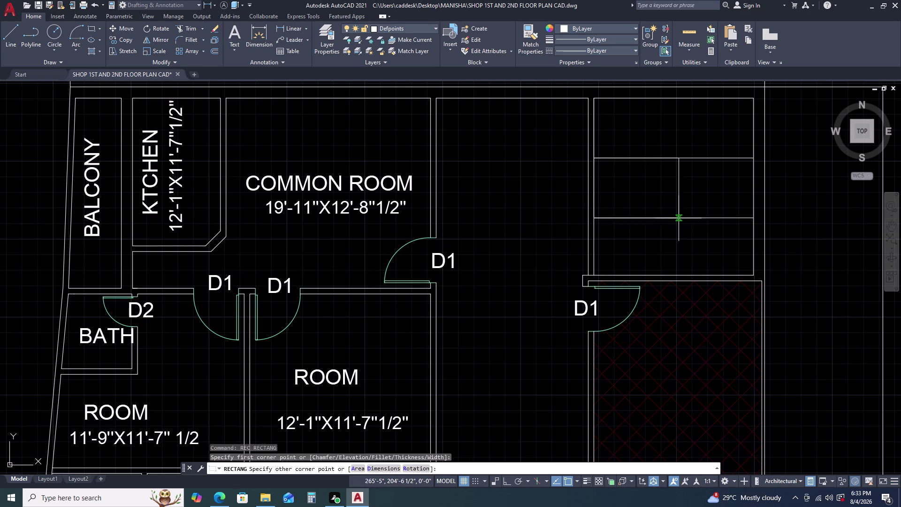
text(D)
key(space)
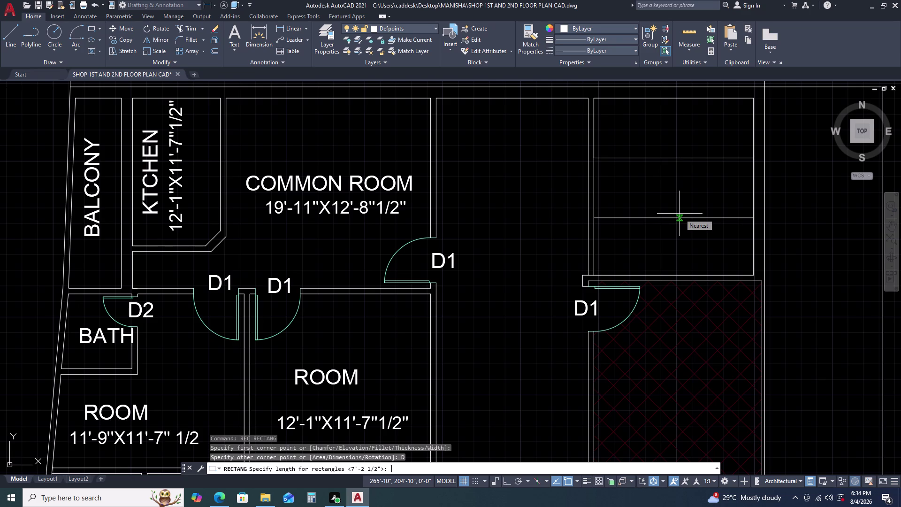
text(5')
key(1)
key(Return)
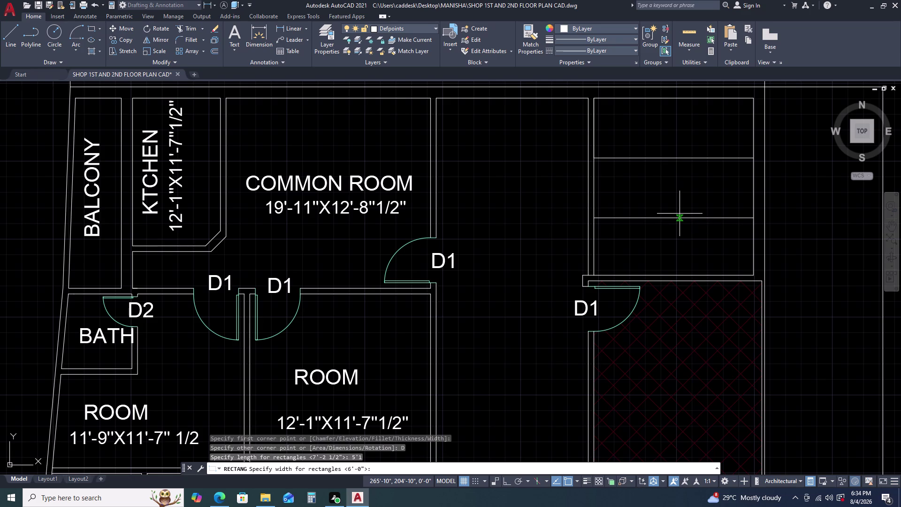
text(3'3)
key(Return)
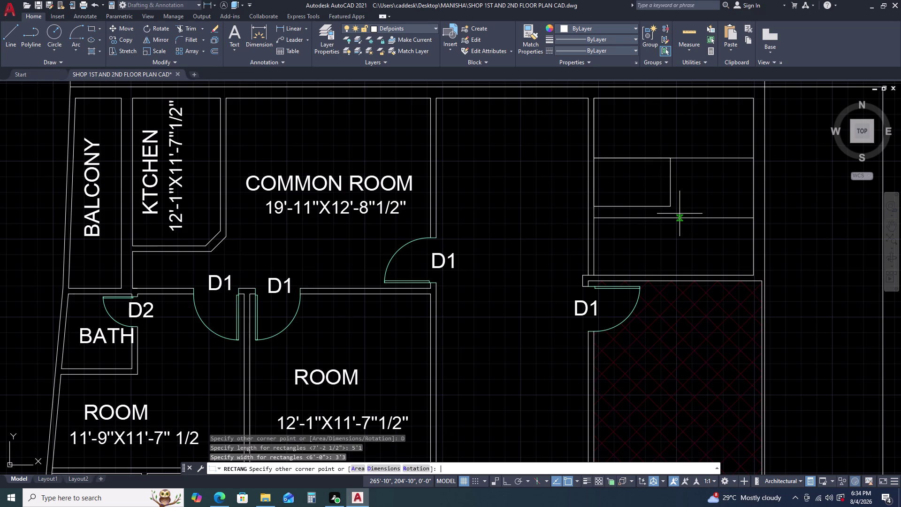
click(679, 232)
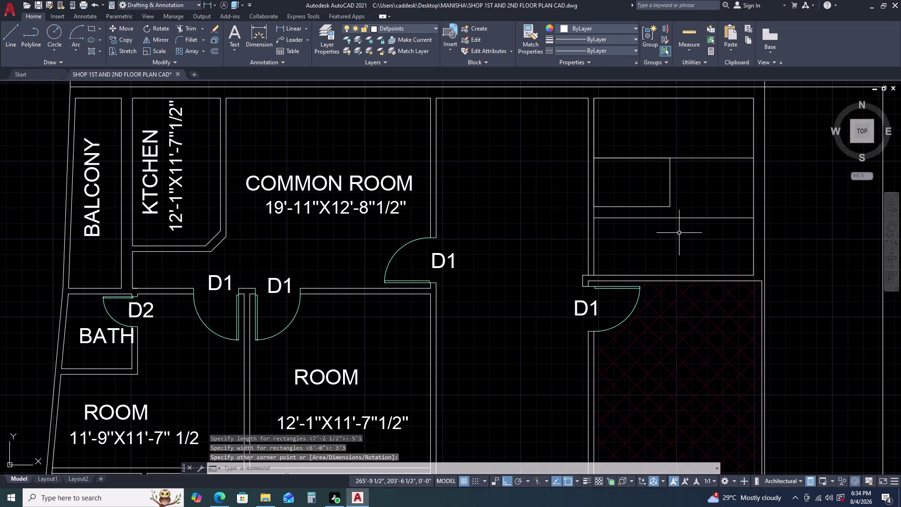
click(679, 200)
click(662, 204)
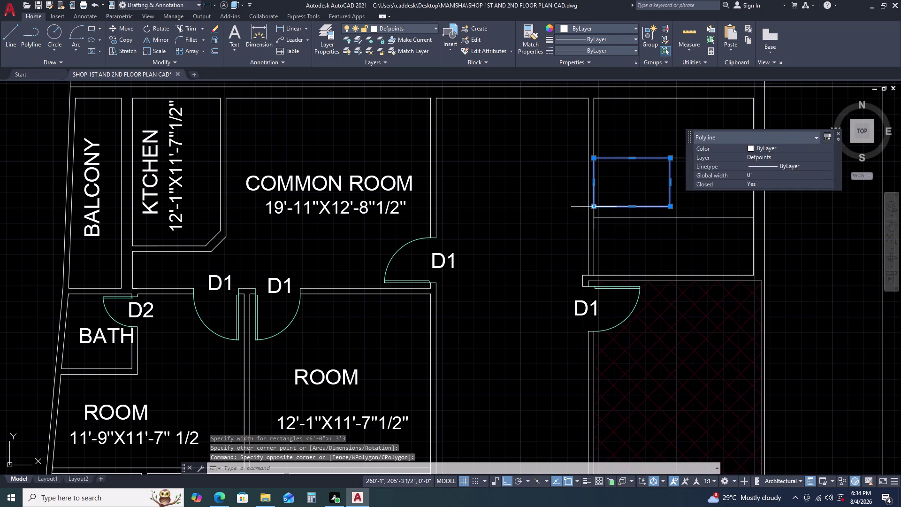
key(Escape)
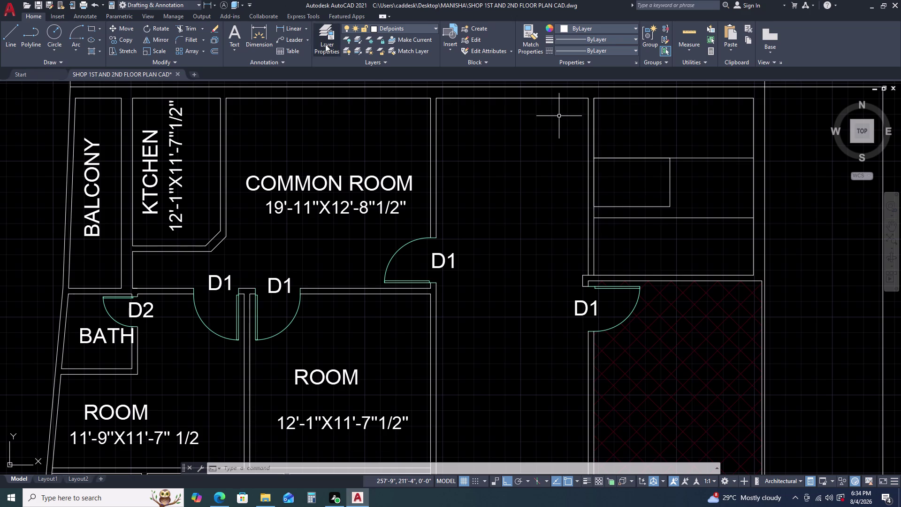
Copy the short vertical stair line as a 10-item array fitted across the flight.
click(593, 131)
text(CO)
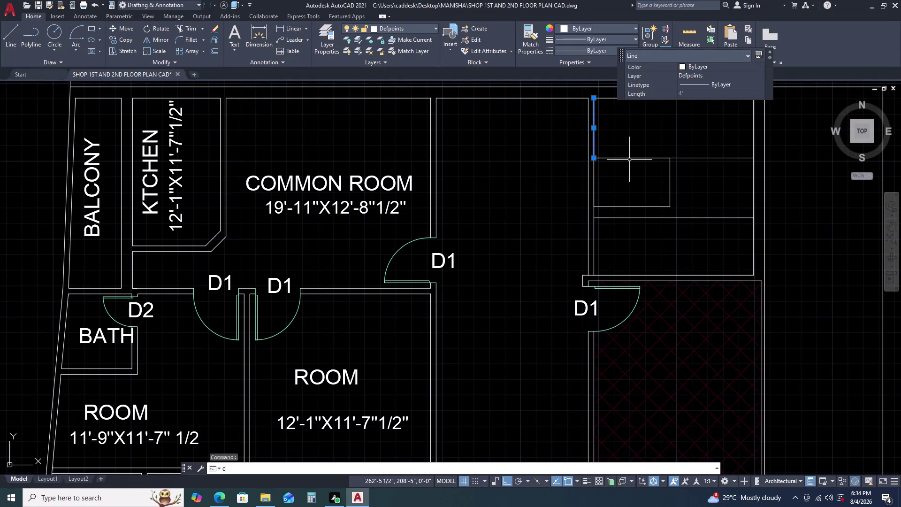
key(space)
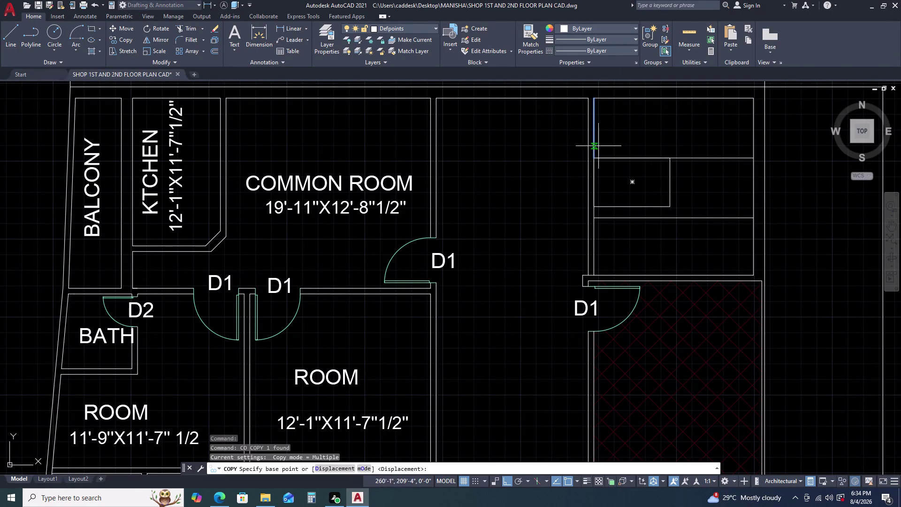
click(595, 159)
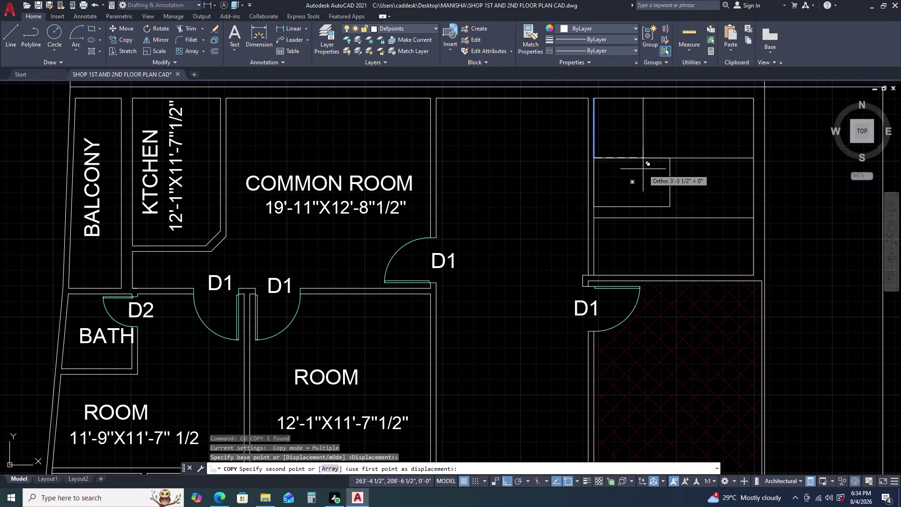
text(AR)
key(space)
key(1)
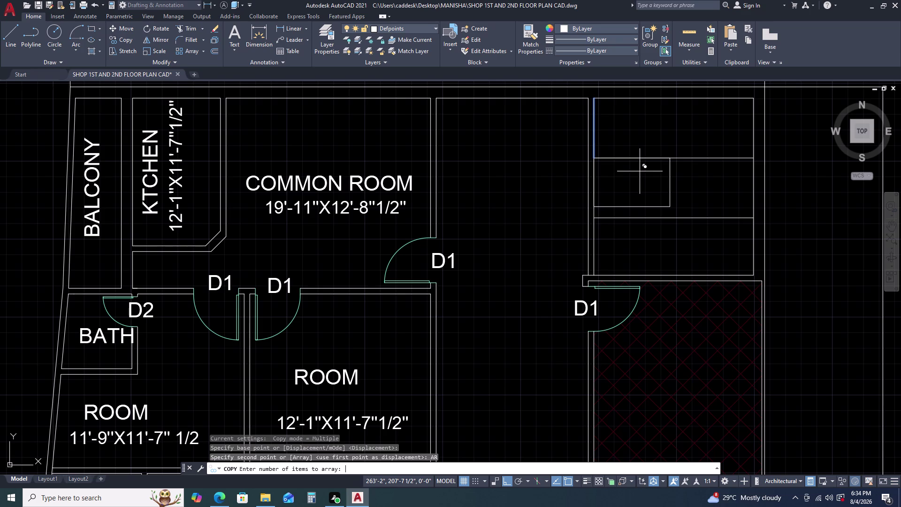
key(0)
key(Return)
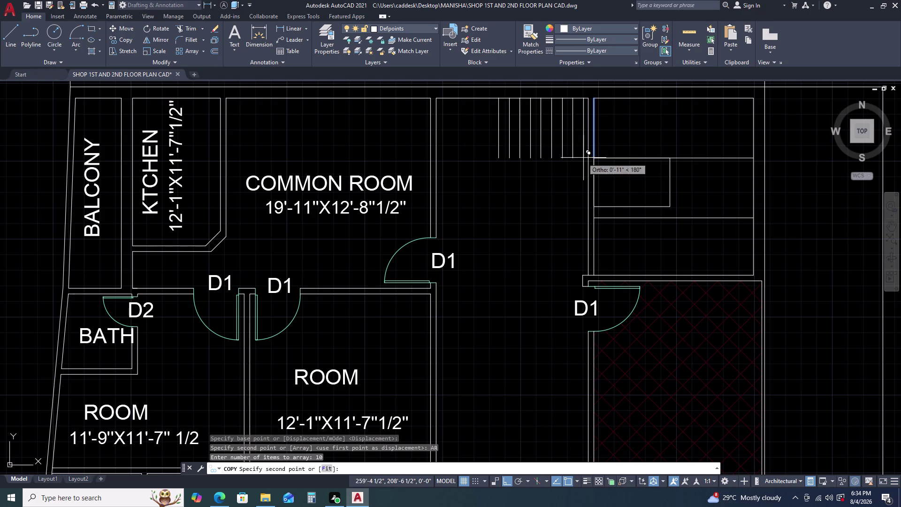
click(326, 474)
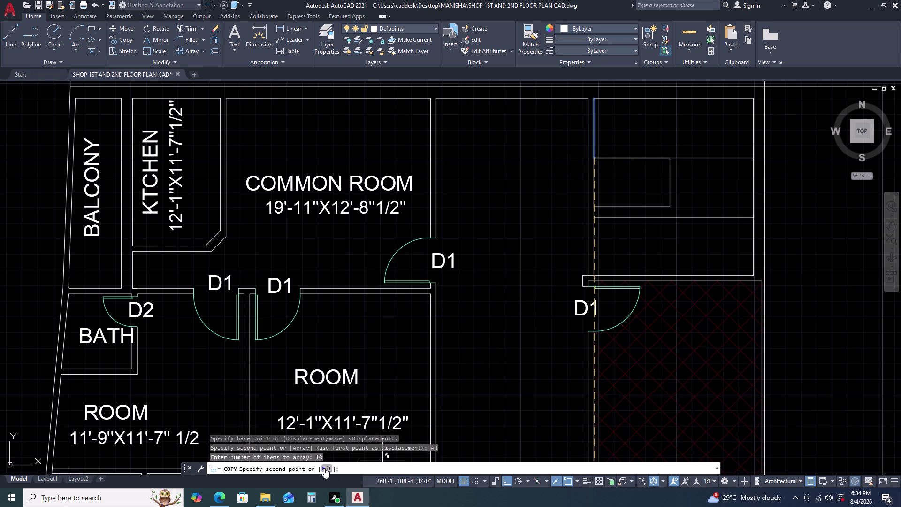
click(324, 467)
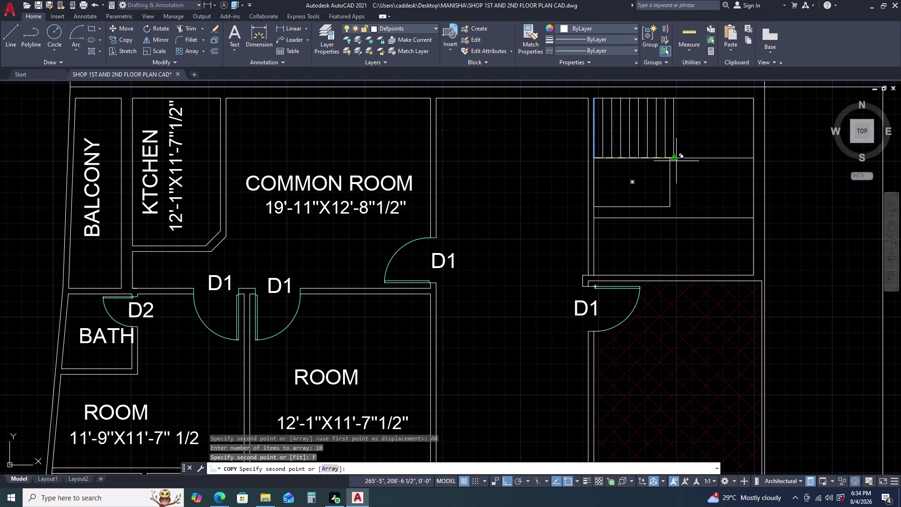
click(667, 158)
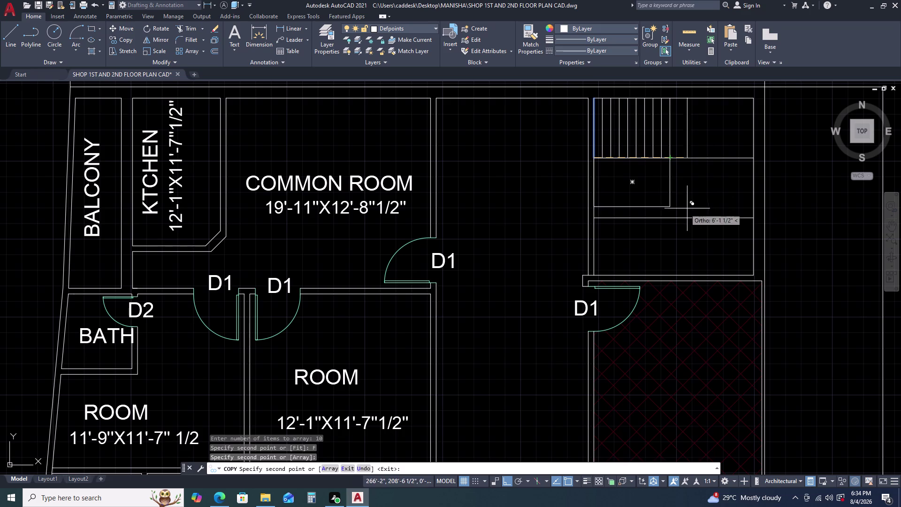
key(Escape)
Delete the leftover duplicate tread line and select the horizontal line below.
click(595, 134)
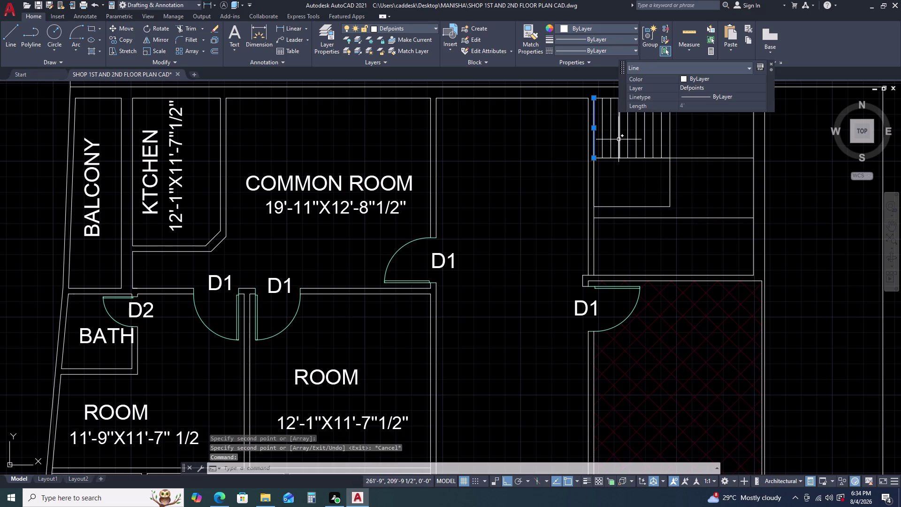
key(Delete)
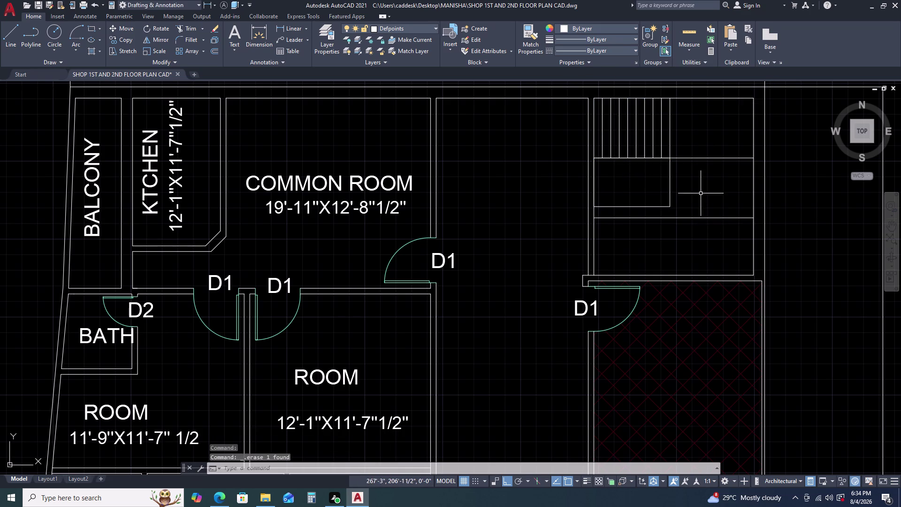
scroll(up, 3)
scroll(down, 3)
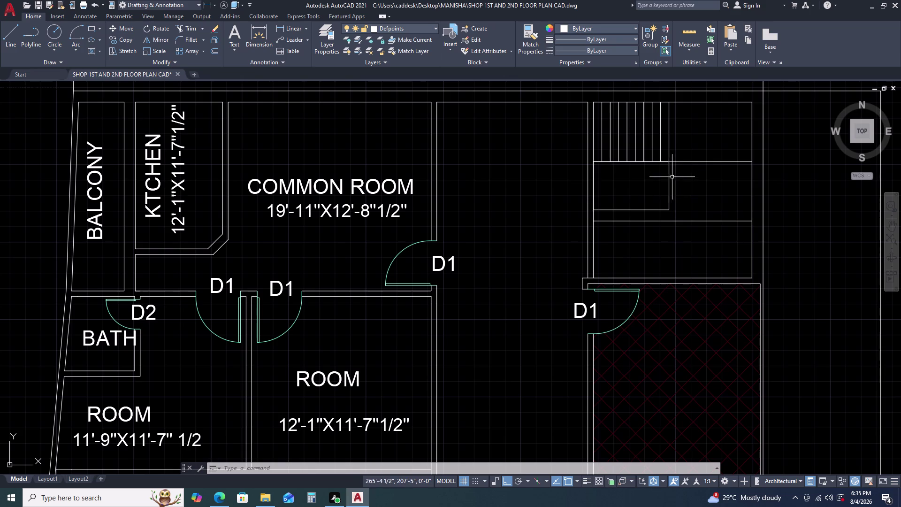
click(682, 162)
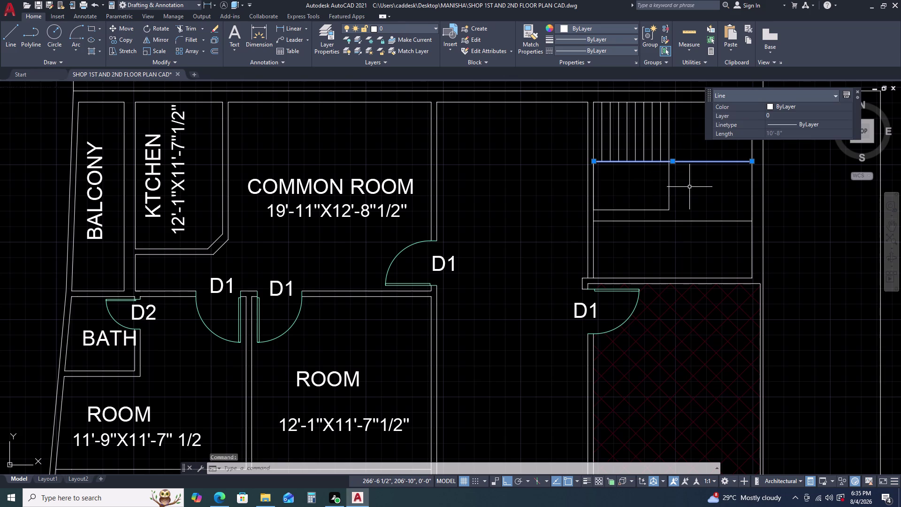
Offset the horizontal stair line by 4.5.
text(O 4.5)
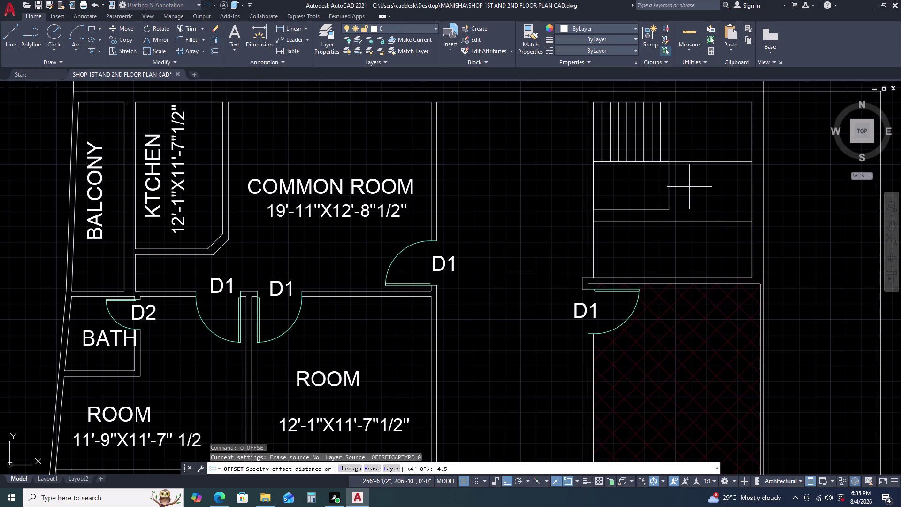
key(Return)
click(689, 189)
key(Escape)
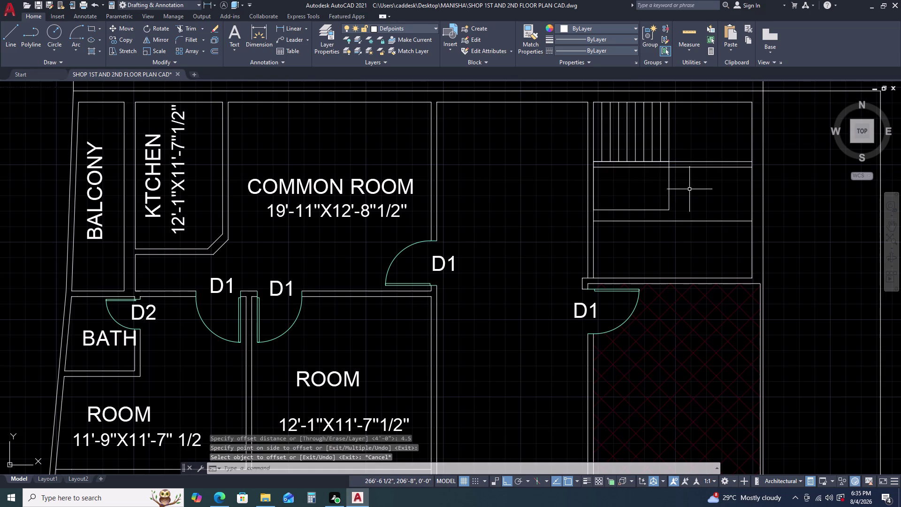
Move the landing rectangle below the offset line and delete the horizontal stair line.
click(688, 191)
text(M)
key(space)
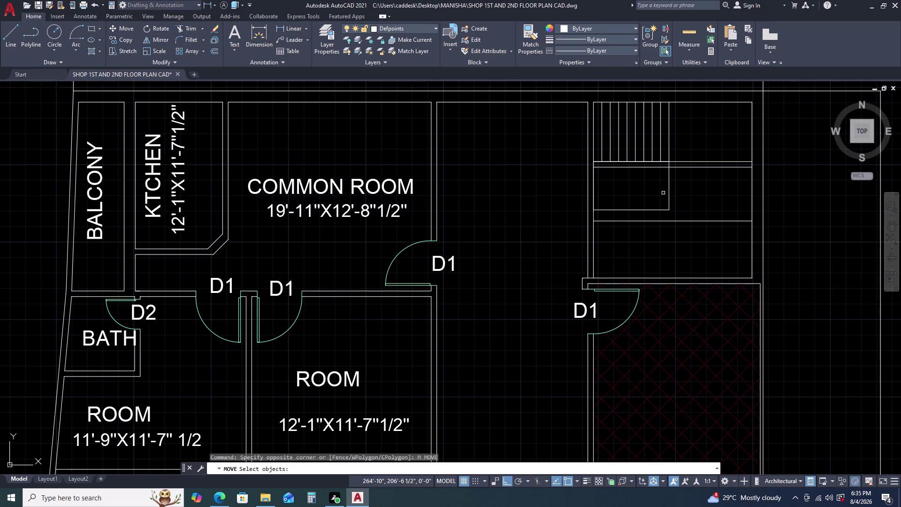
click(669, 195)
key(space)
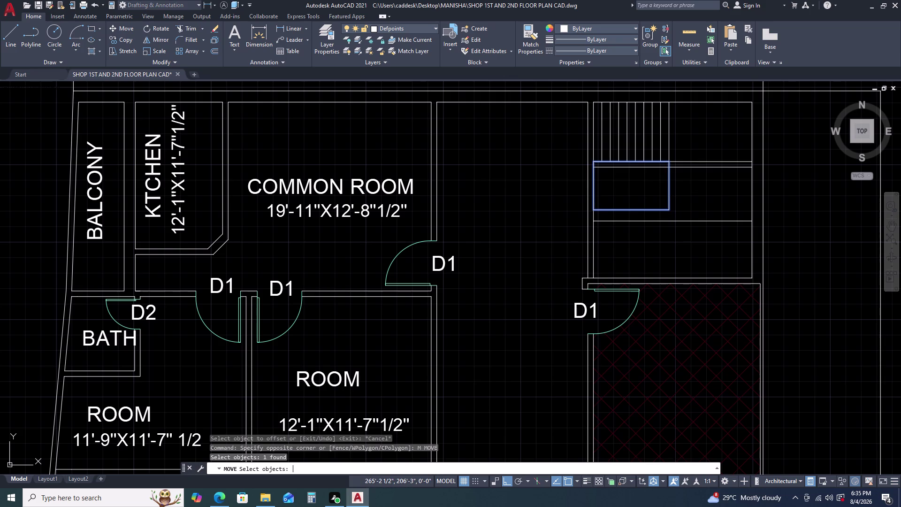
click(668, 159)
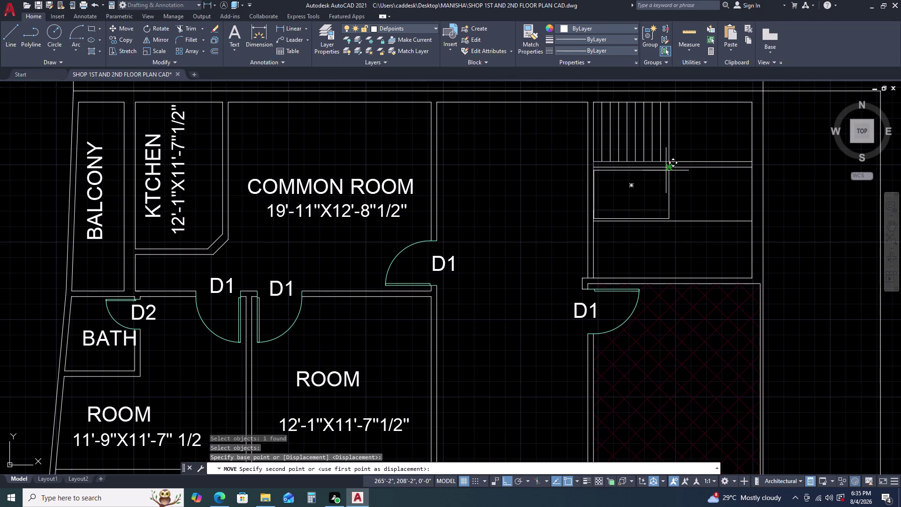
click(666, 169)
key(Escape)
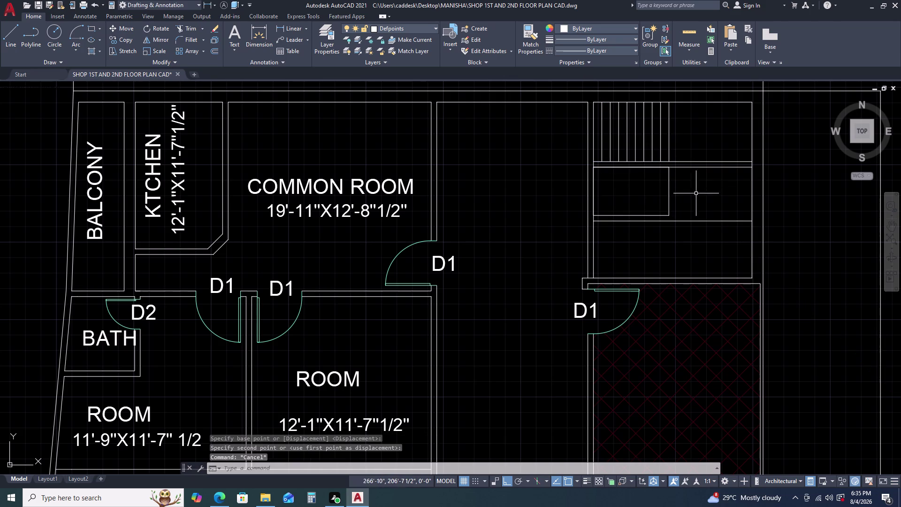
click(695, 167)
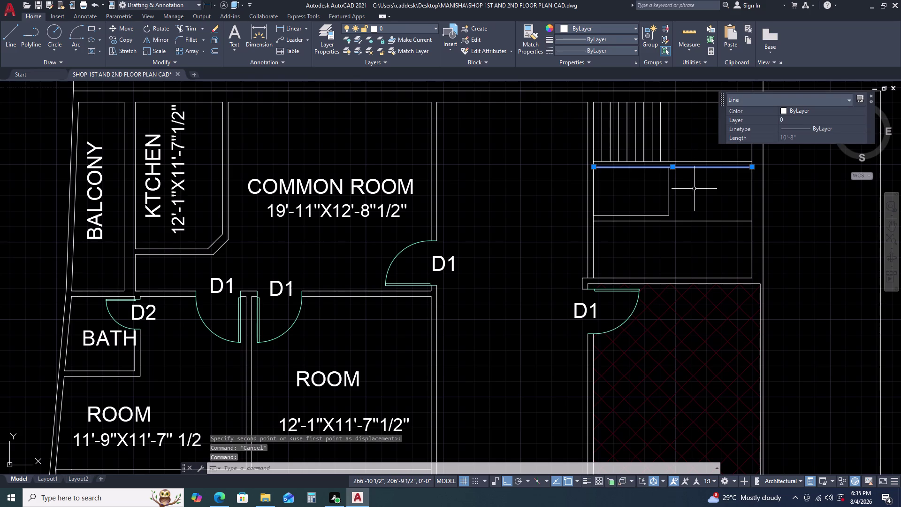
key(Delete)
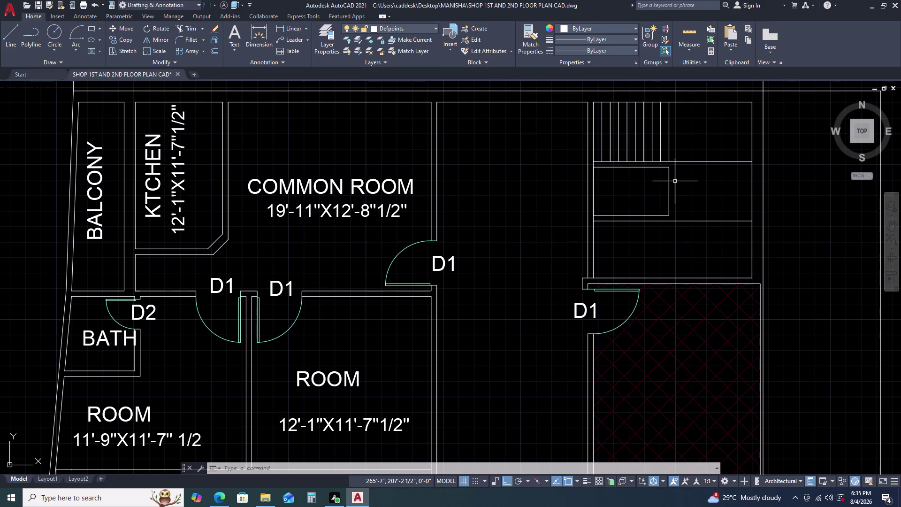
Offset the landing rectangle 4.5 inward to outline the stair well.
click(675, 181)
click(661, 190)
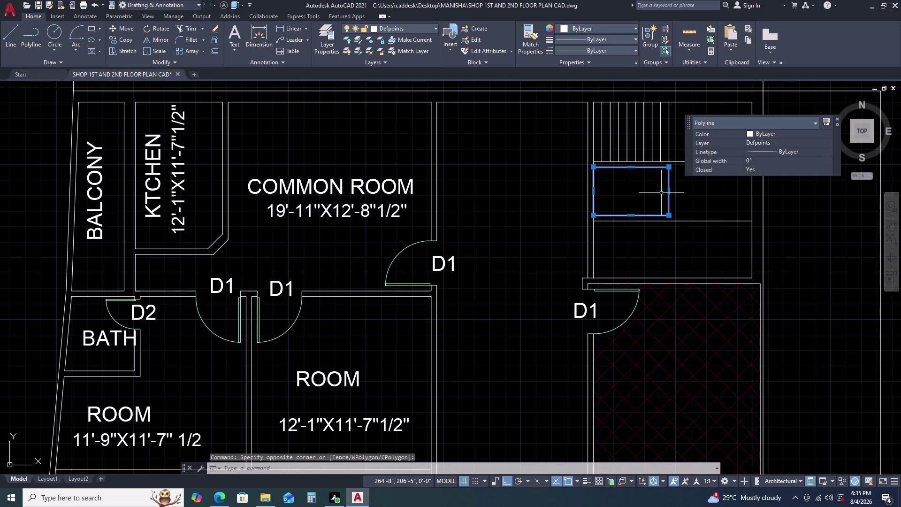
text(O)
key(space)
text(4)
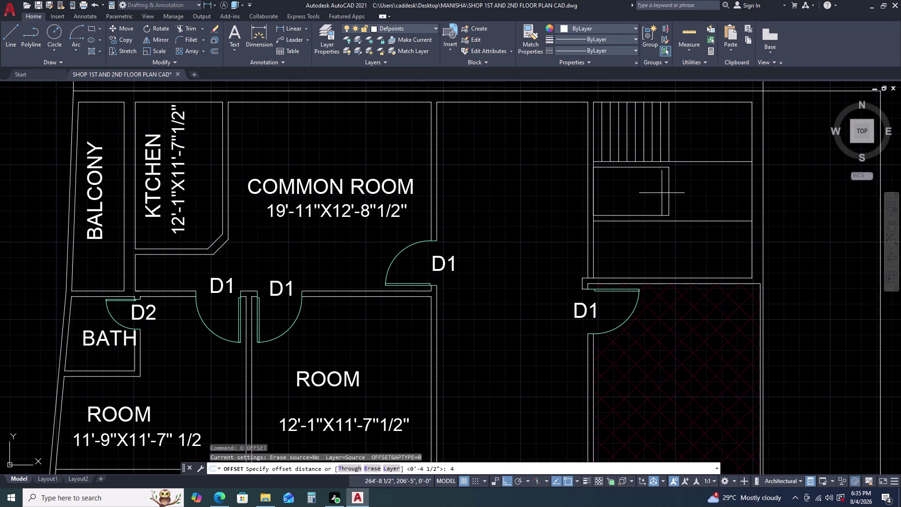
text(.5)
key(Return)
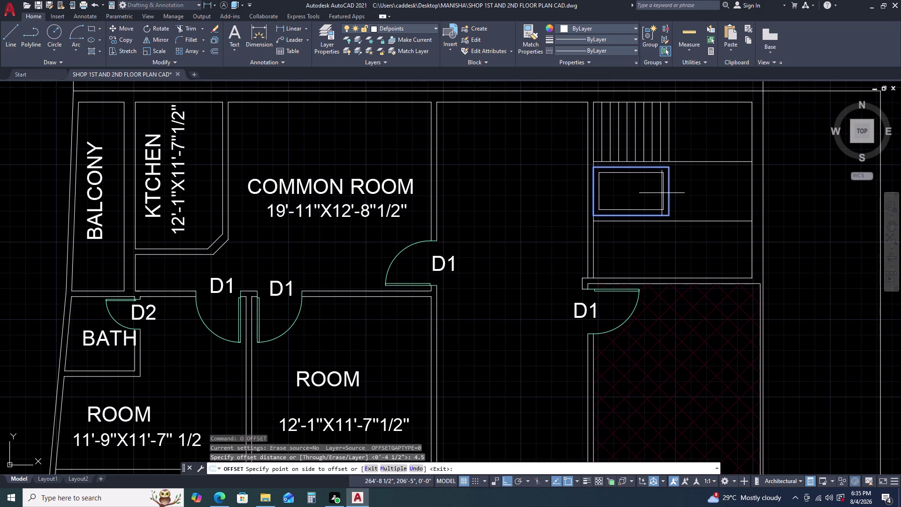
click(723, 205)
key(Escape)
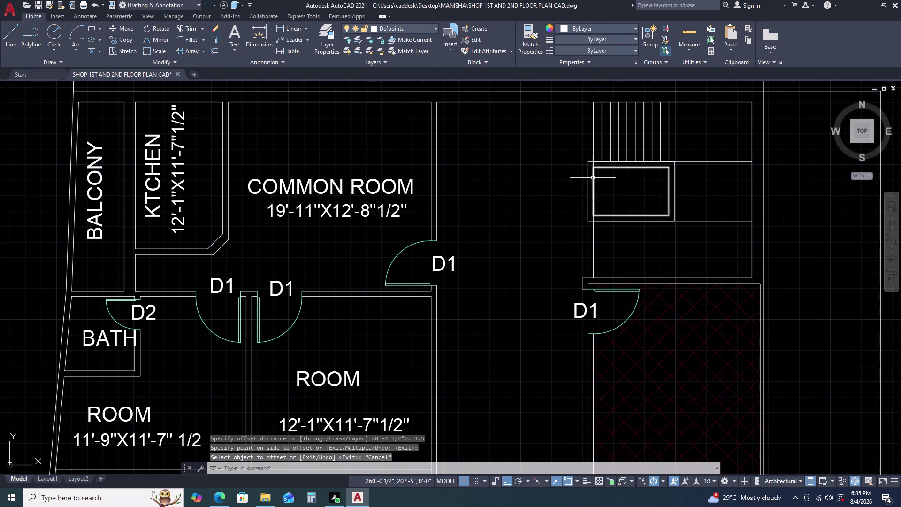
scroll(up, 3)
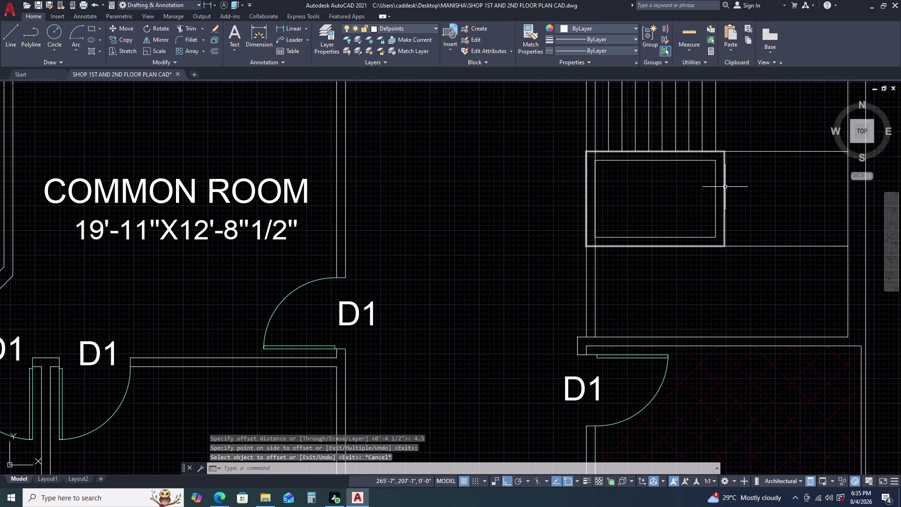
Explode the outer landing rectangle and delete two stray lines near the wall.
click(725, 187)
text(X)
key(space)
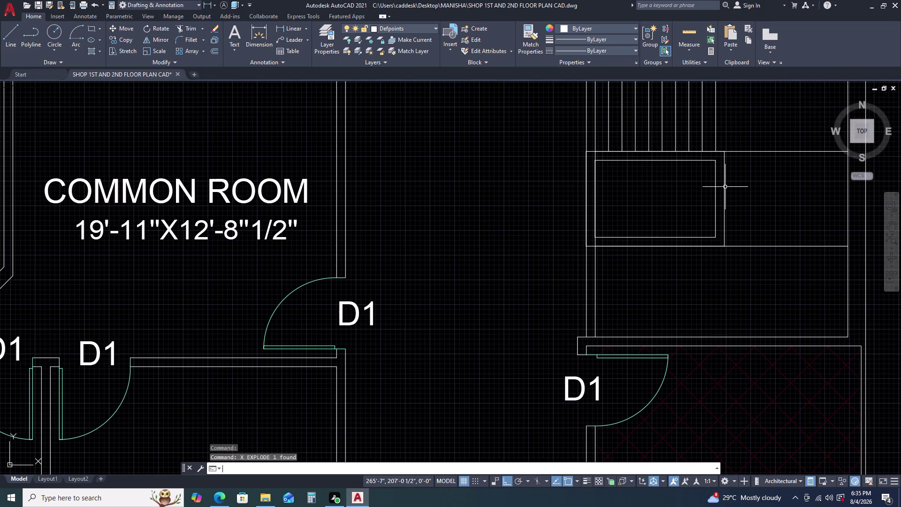
scroll(up, 3)
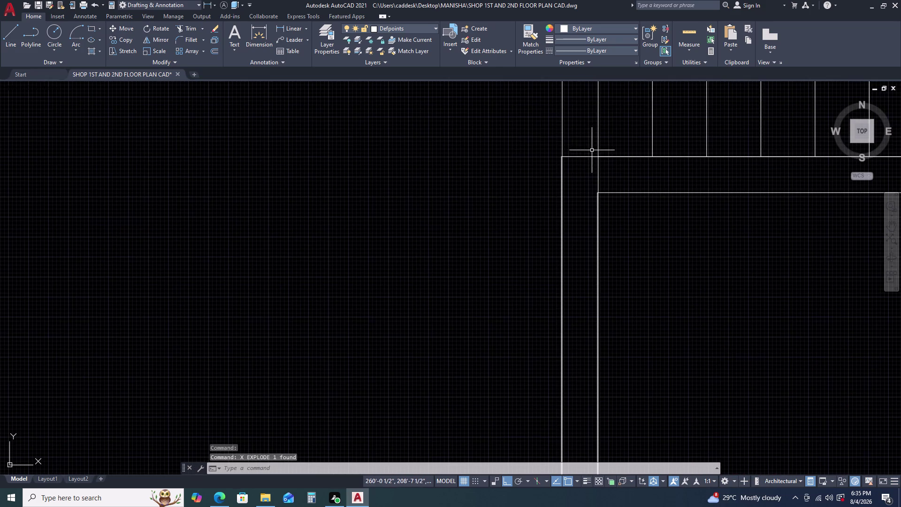
click(578, 156)
key(Delete)
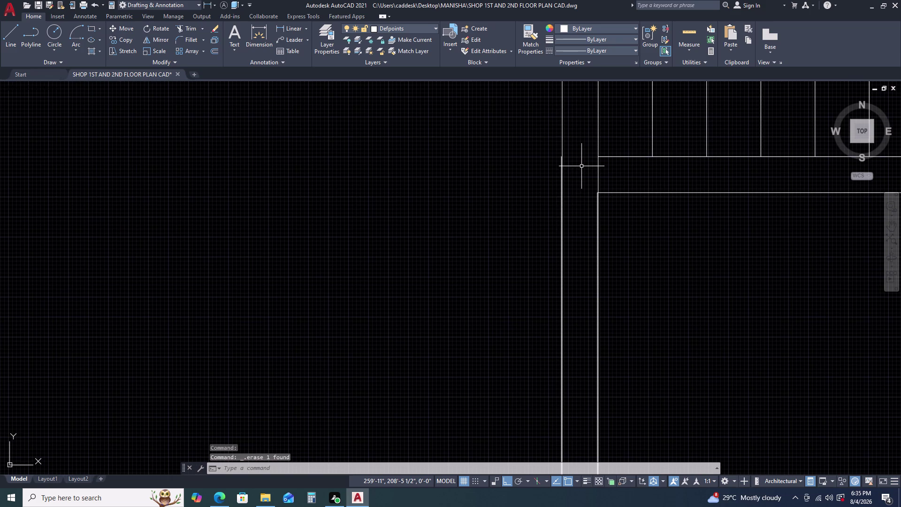
click(561, 203)
key(Delete)
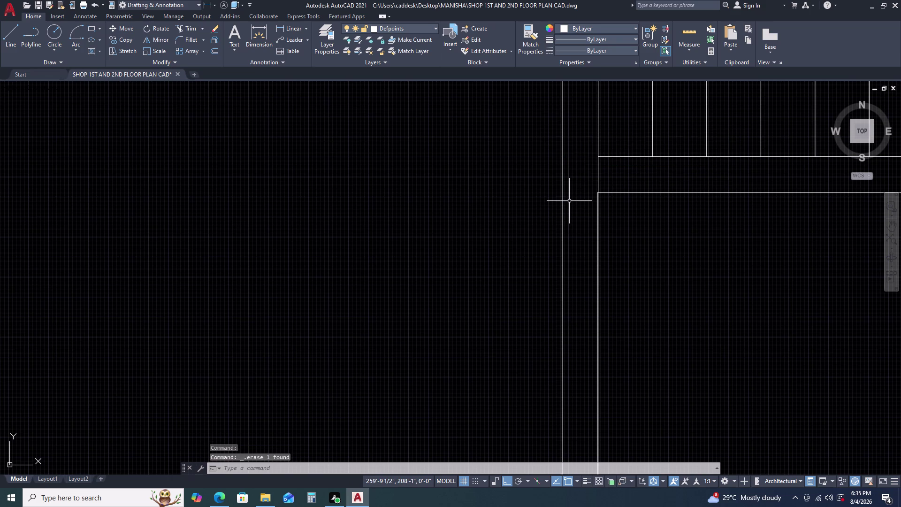
click(599, 244)
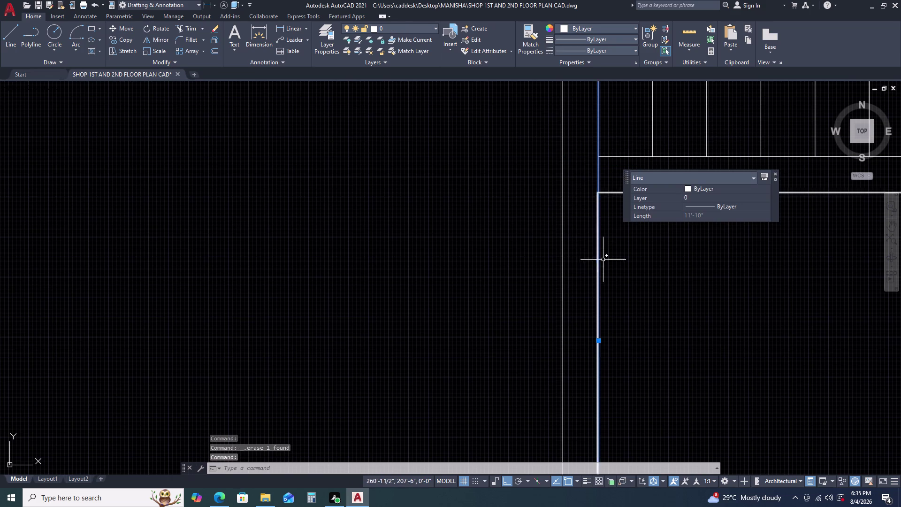
key(Escape)
scroll(up, 3)
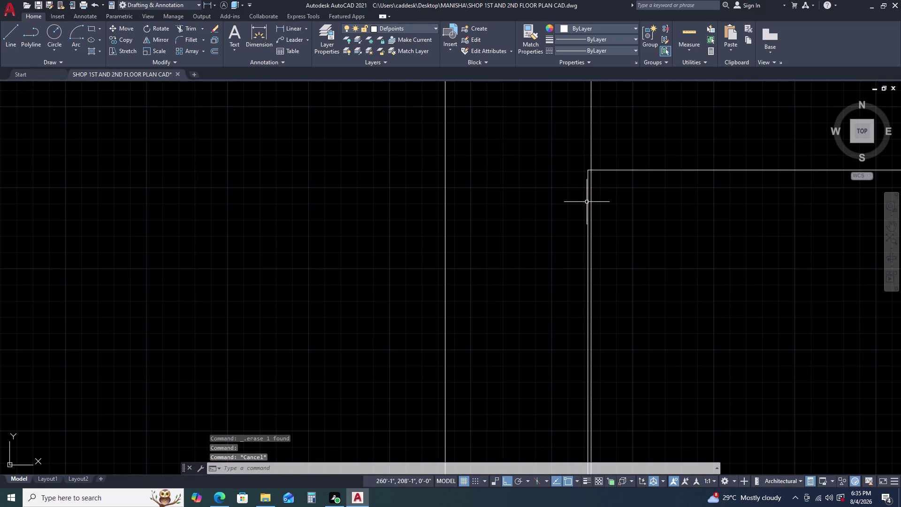
Explode the closed wall outline and delete its short vertical segment.
click(589, 201)
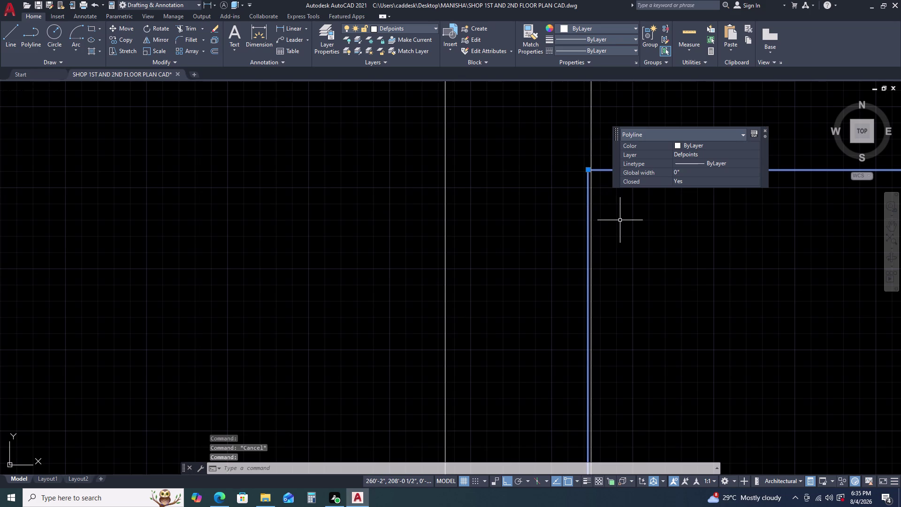
text(X)
key(space)
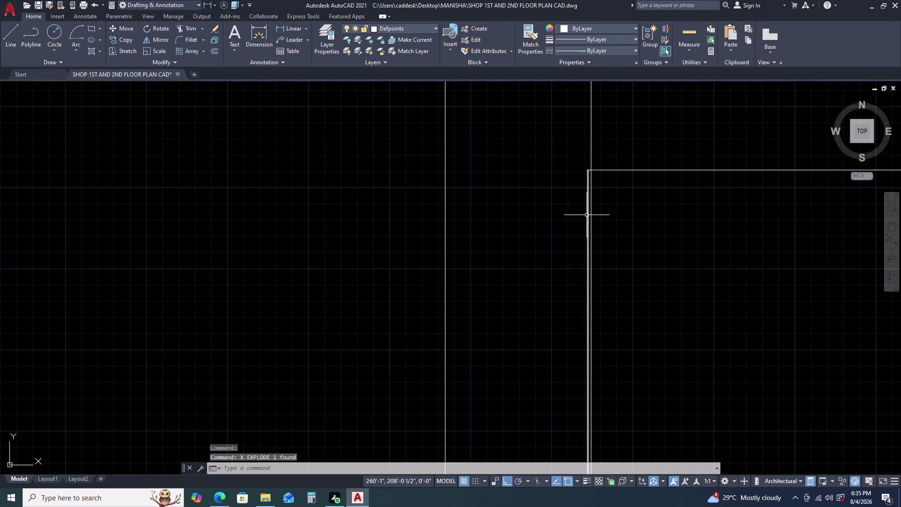
click(586, 215)
click(590, 212)
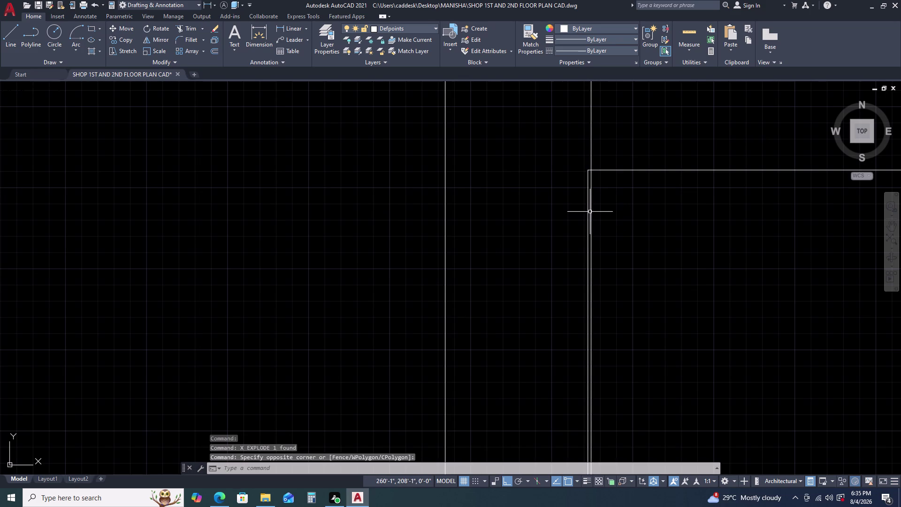
click(589, 211)
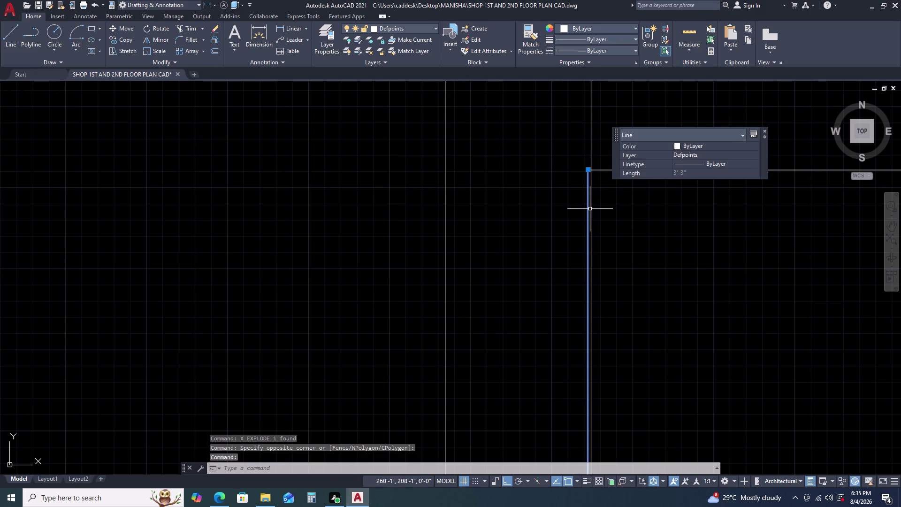
key(Delete)
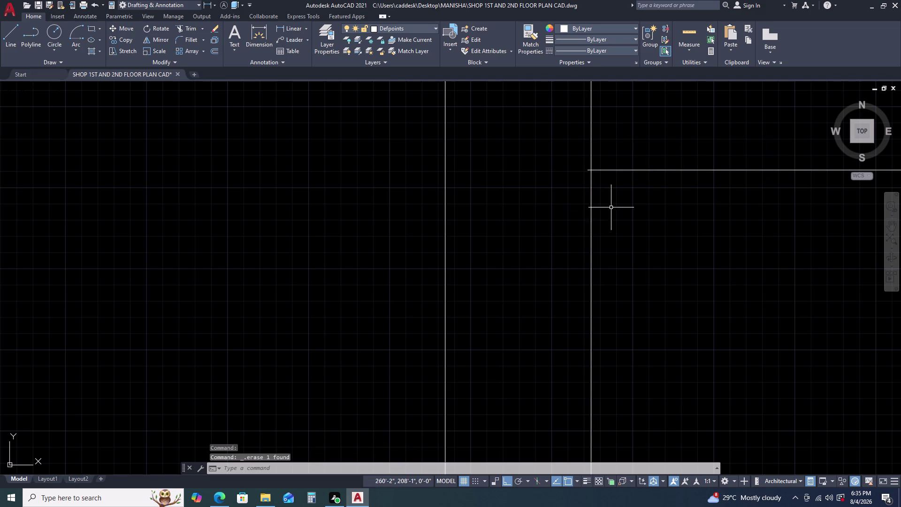
Trim the excess wall line end, delete the horizontal wall line, and pan out.
scroll(down, 3)
key(t)
text(R)
key(space)
scroll(up, 3)
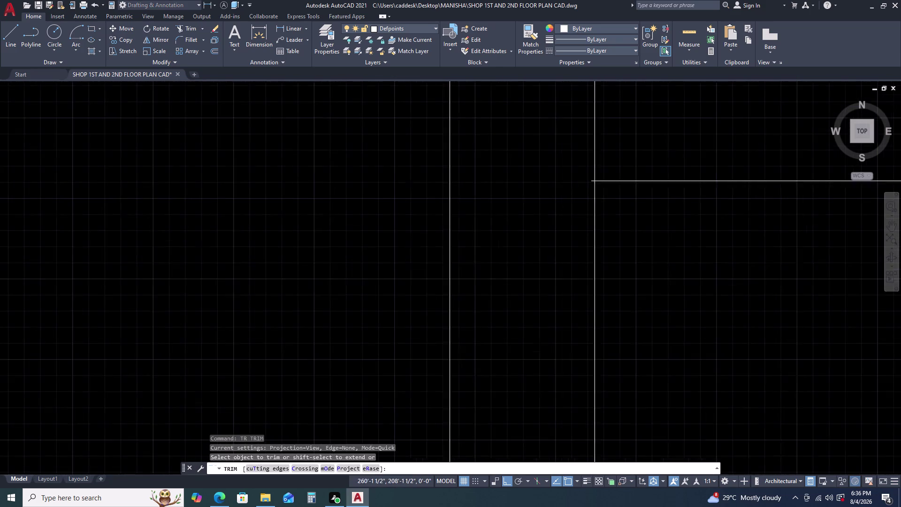
click(584, 170)
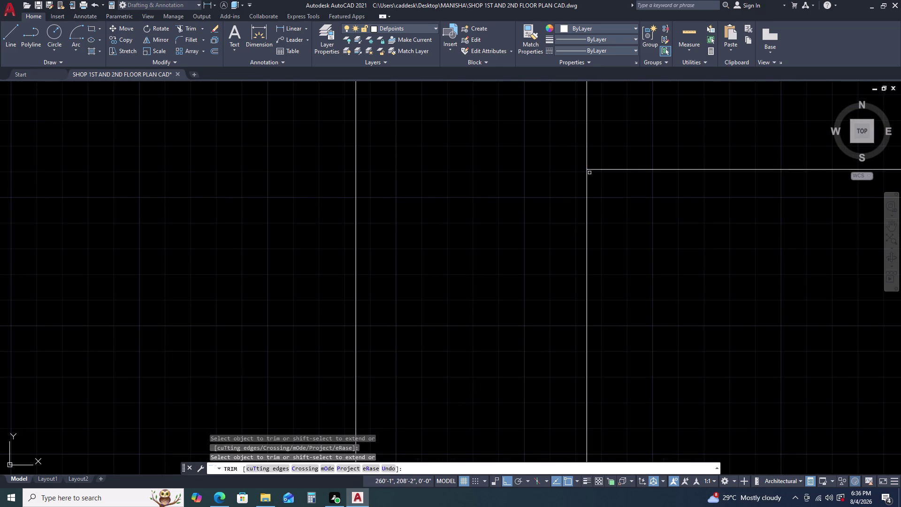
scroll(down, 3)
scroll(down, 3)
scroll(up, 3)
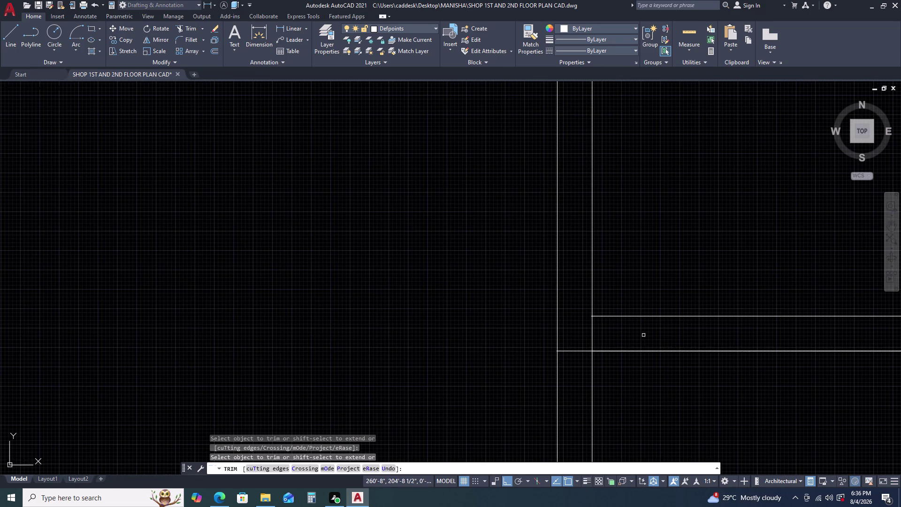
scroll(down, 3)
key(Escape)
click(791, 340)
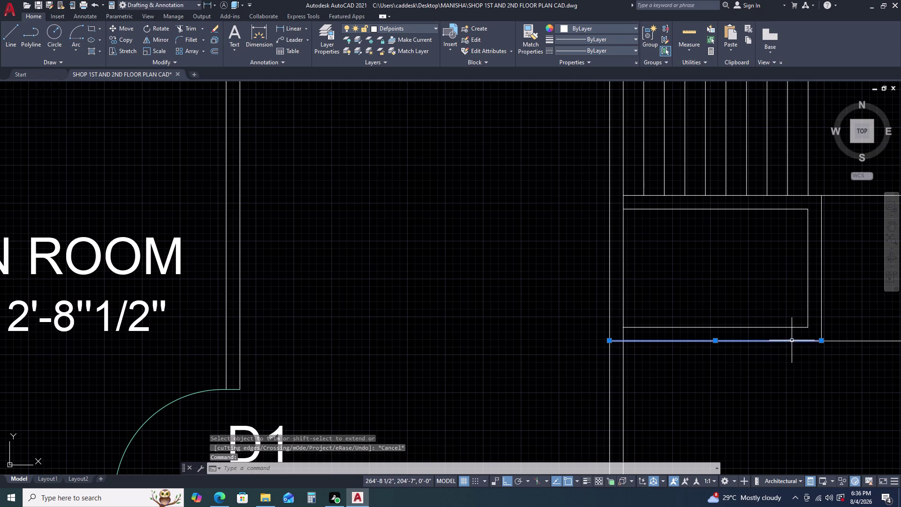
key(Delete)
scroll(down, 3)
middle_drag(823, 331, 737, 318)
middle_drag(722, 311, 714, 309)
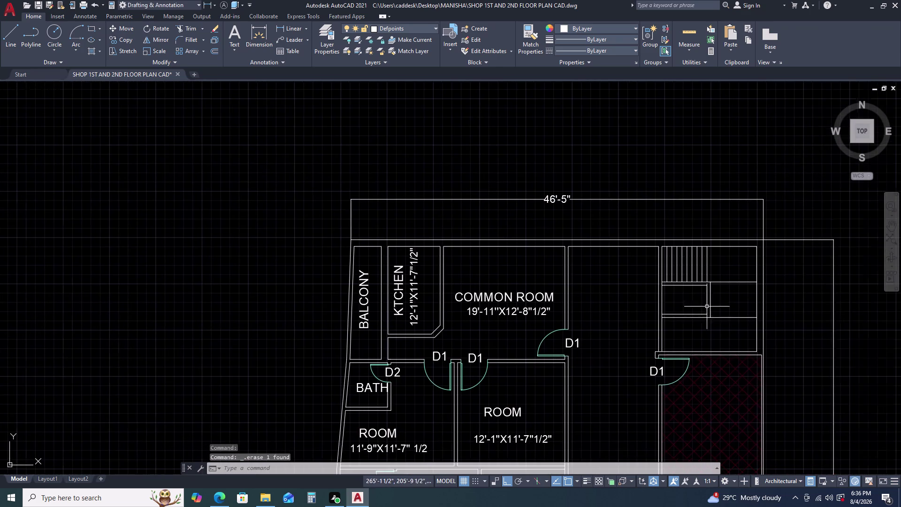
Offset the landing's top and bottom edges 4.5 toward the inside.
scroll(up, 3)
middle_drag(731, 317, 669, 279)
scroll(down, 3)
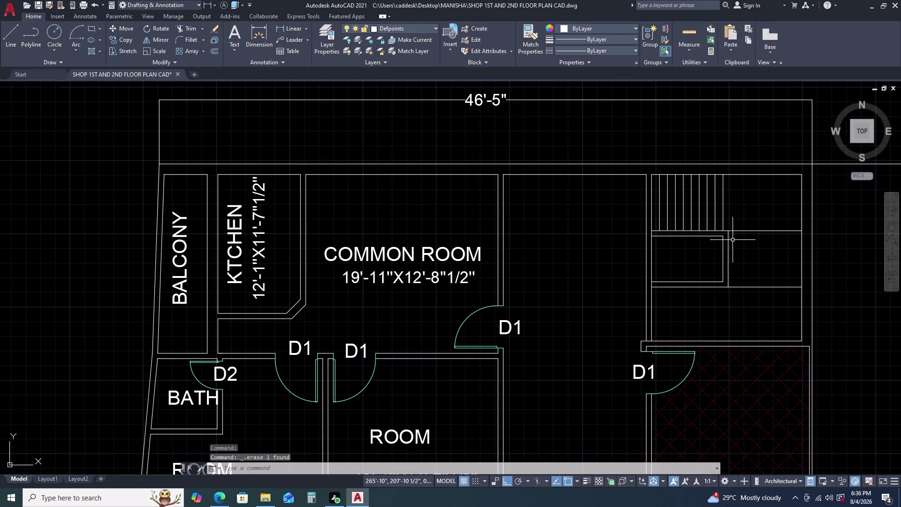
click(769, 231)
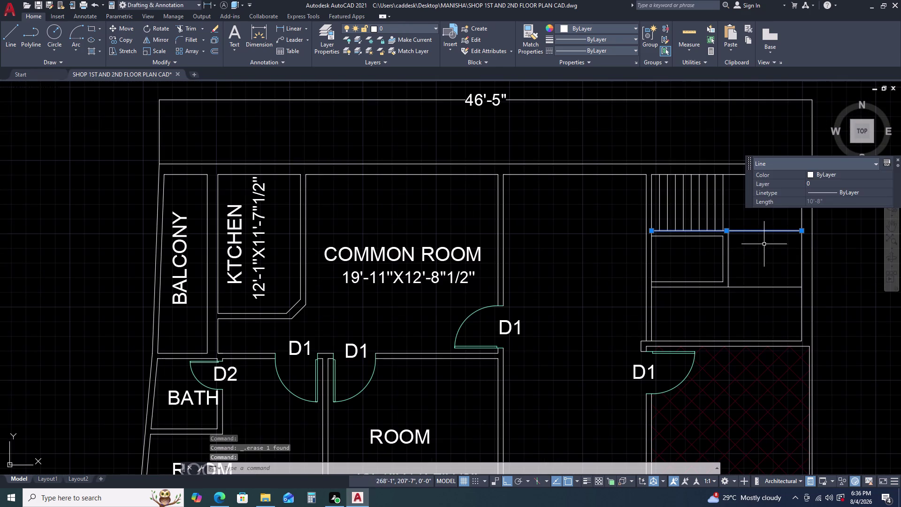
key(Escape)
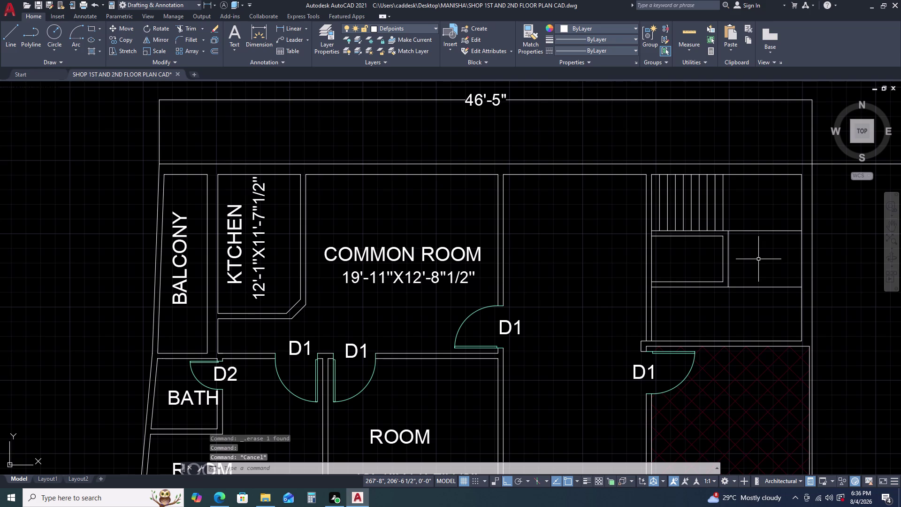
scroll(up, 3)
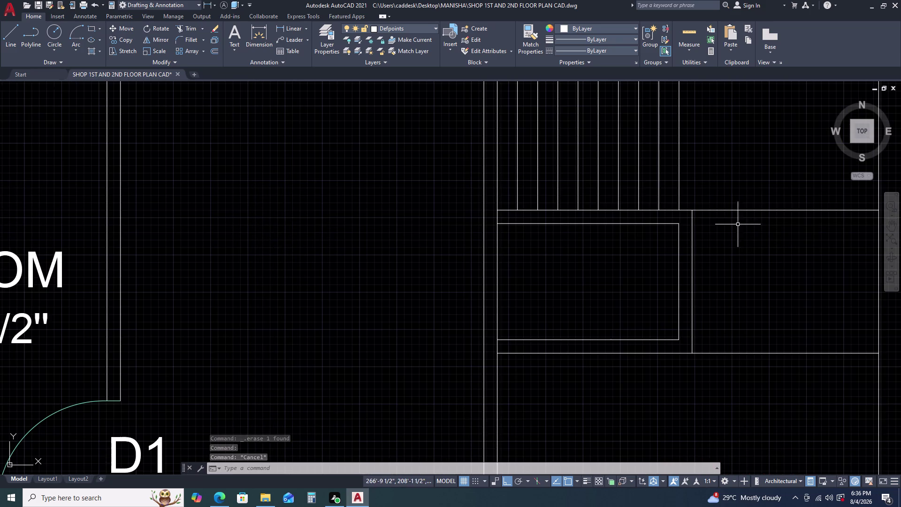
click(747, 210)
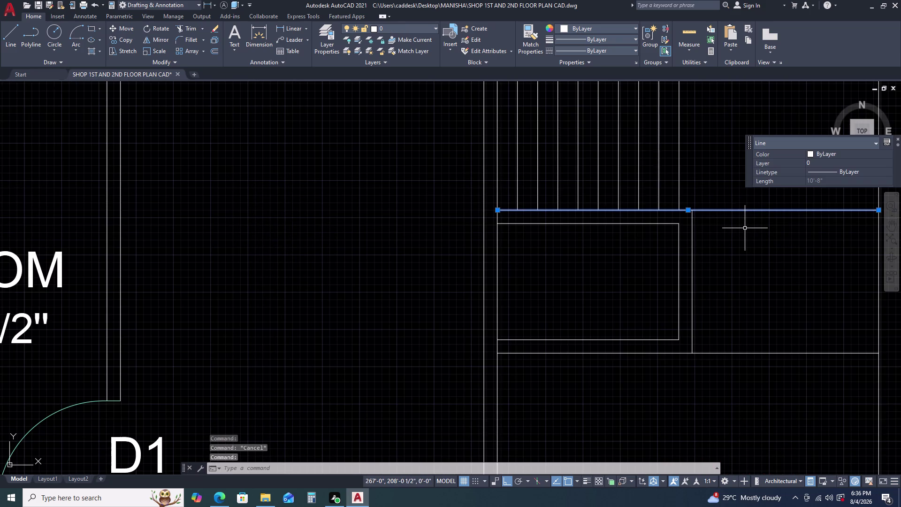
text(O 4.5)
key(Return)
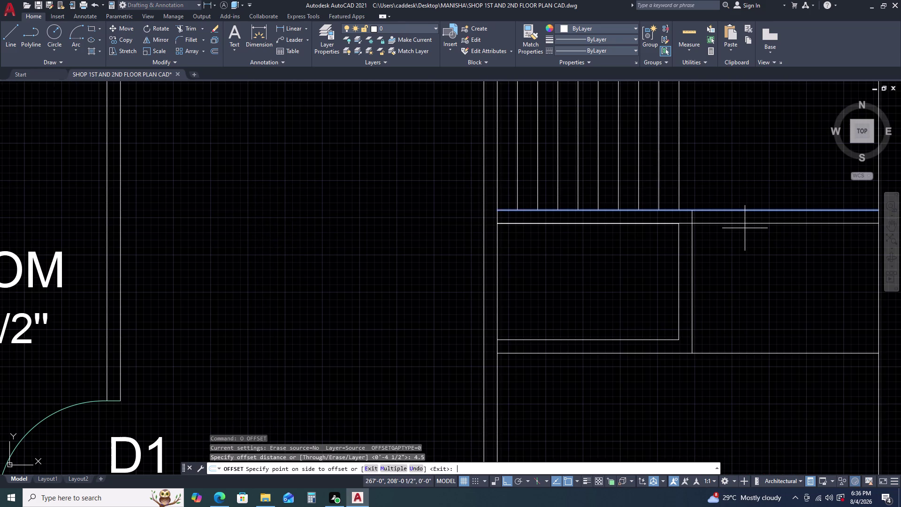
click(744, 229)
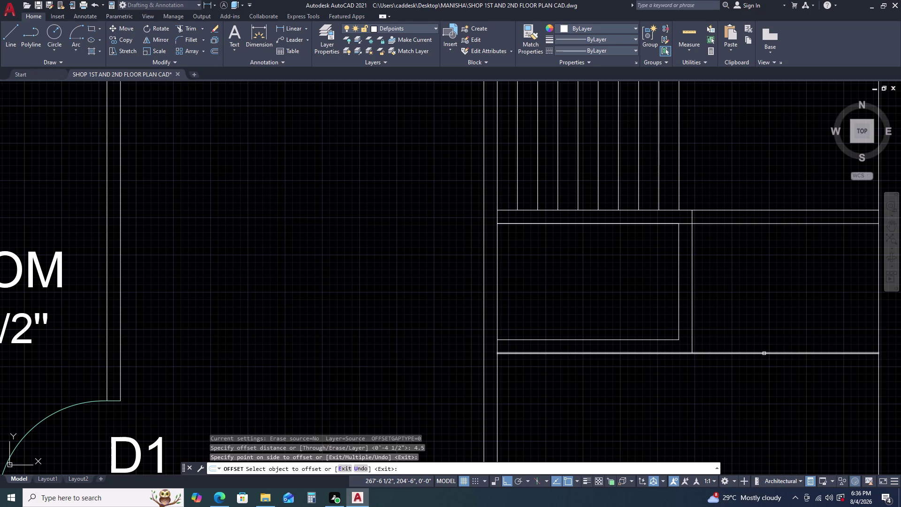
click(764, 354)
click(773, 327)
key(Escape)
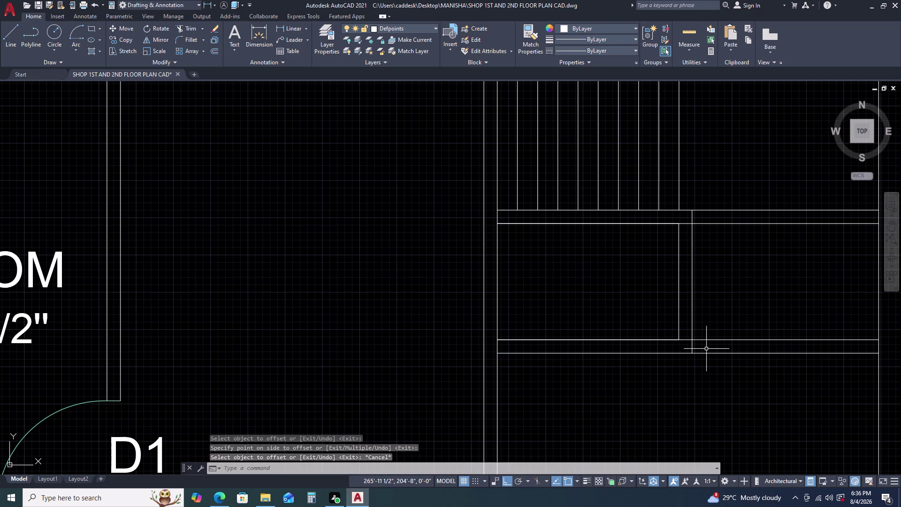
Start a new line near the lower landing edge.
text(L)
key(space)
drag(700, 340, 713, 341)
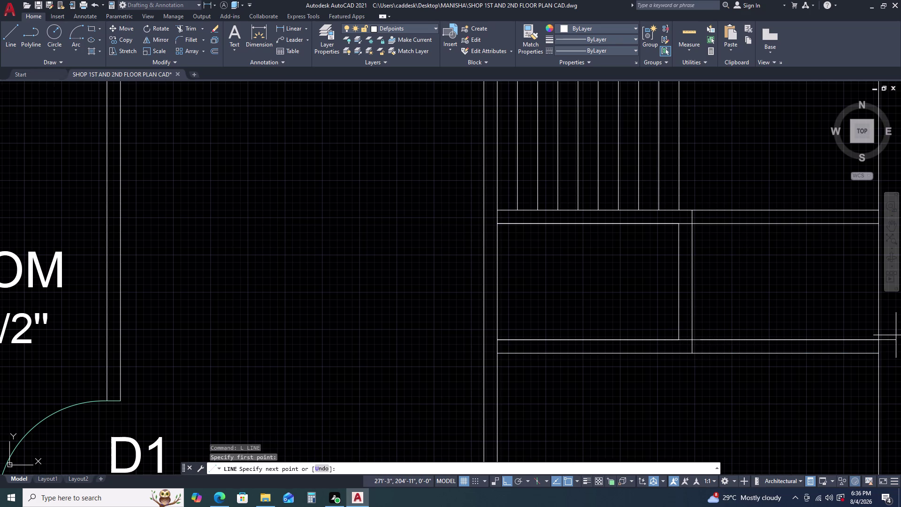
Cancel the line, select the short landing line and abandon a copy.
click(880, 337)
key(Escape)
click(840, 340)
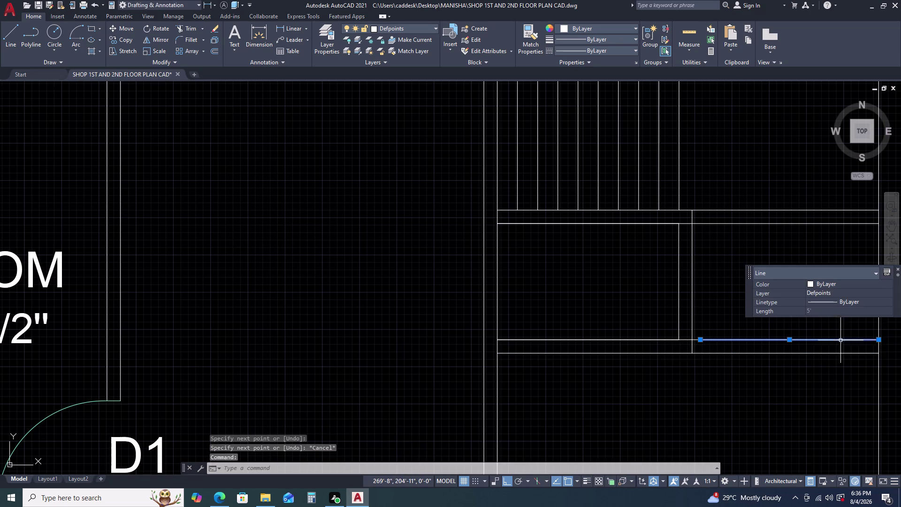
key(c)
text(O)
key(space)
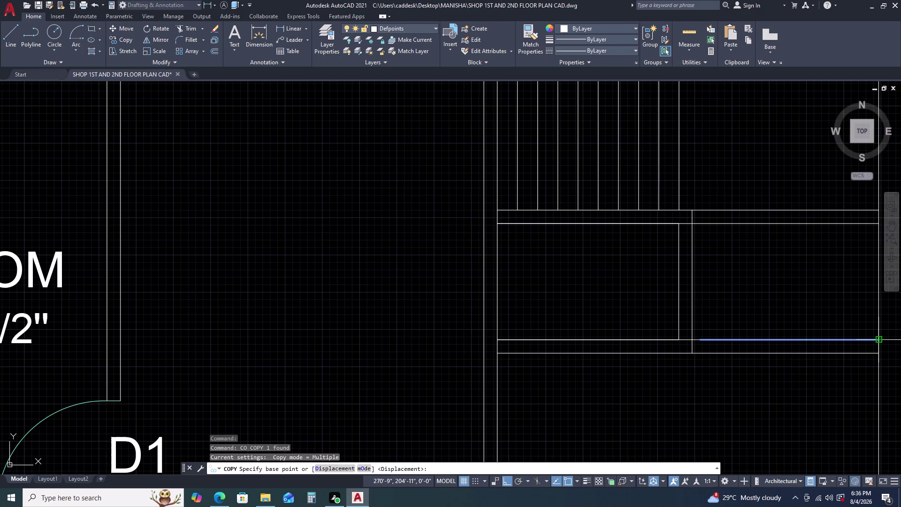
key(Escape)
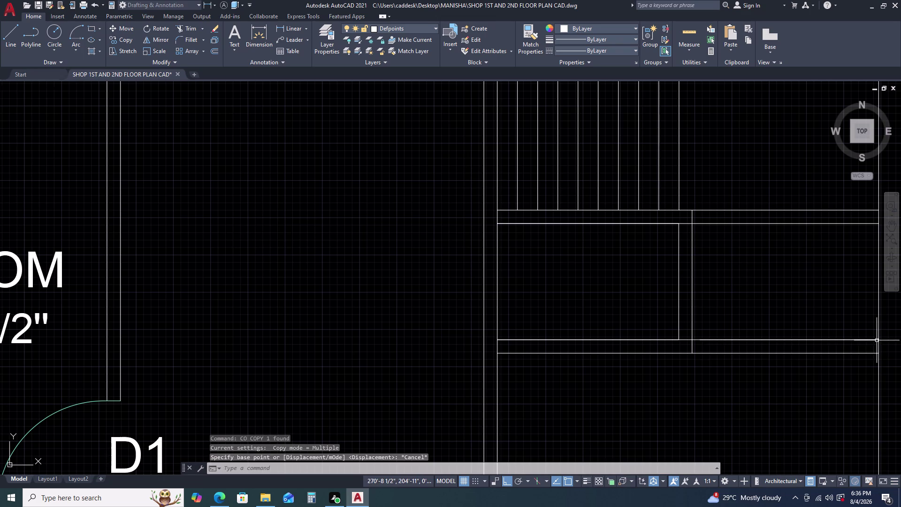
Try stretching the short landing line's endpoint, then clear the selection.
click(707, 338)
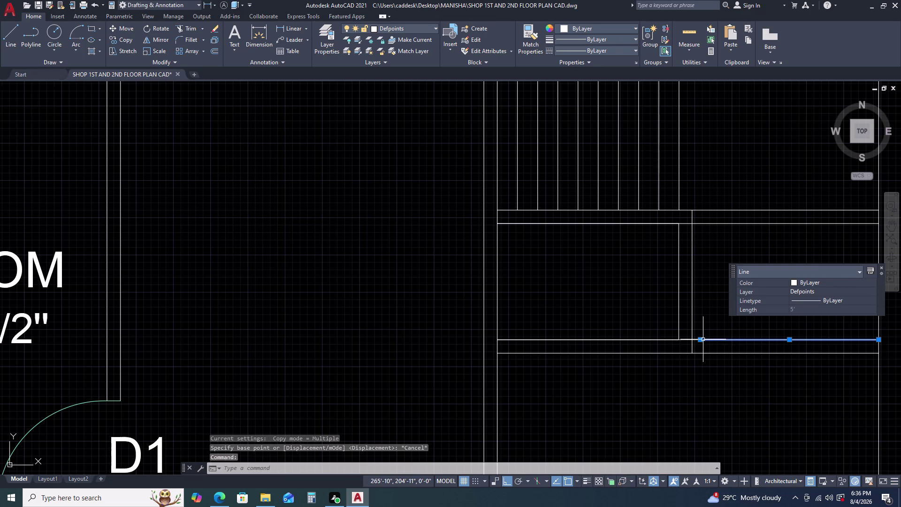
click(701, 339)
click(692, 339)
key(Escape)
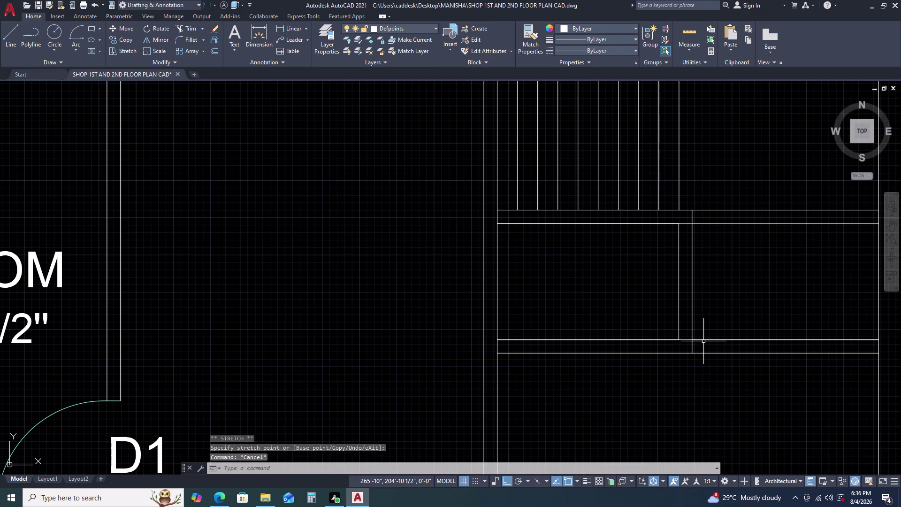
click(706, 338)
click(705, 340)
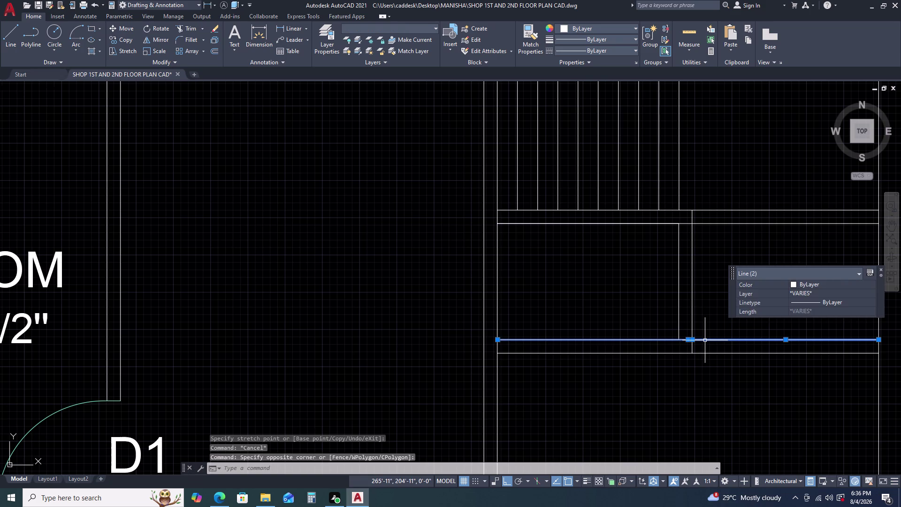
key(Escape)
Attempt copying the short landing line as an array of 5, then cancel.
click(704, 340)
key(c)
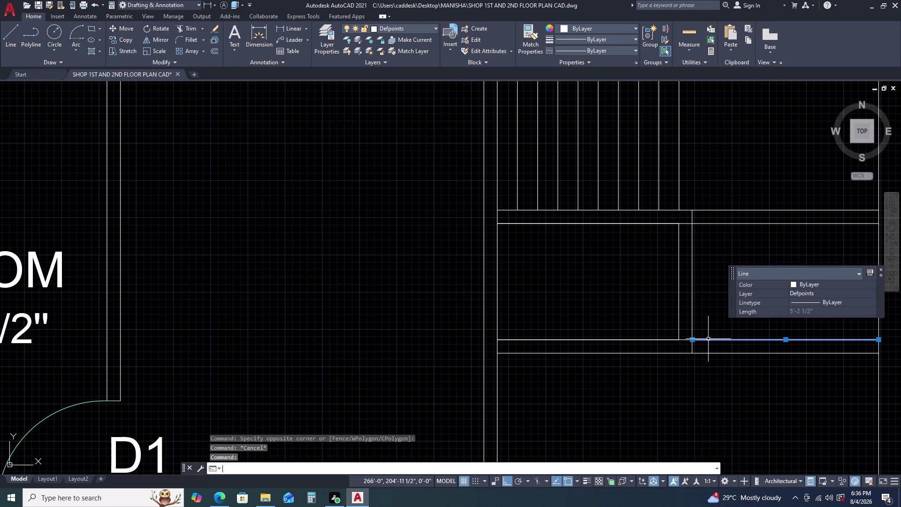
text(O)
key(space)
drag(692, 339, 693, 328)
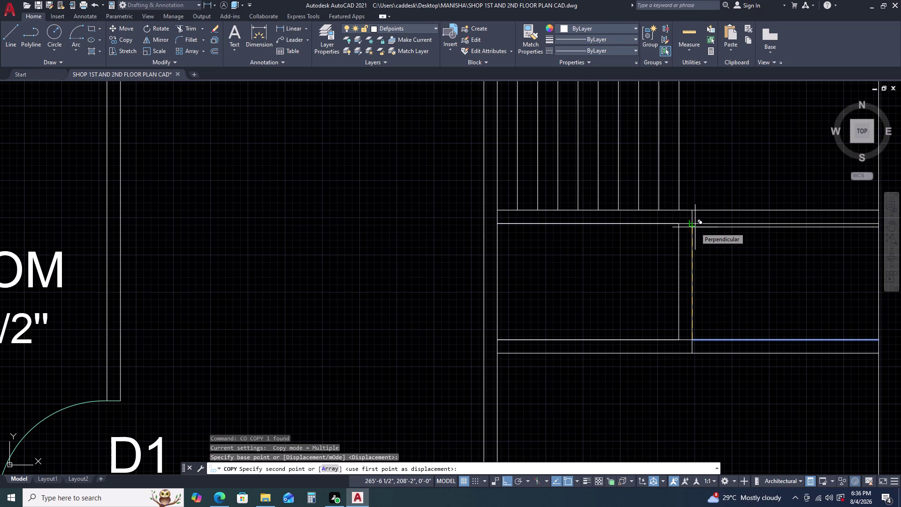
text(A)
text(R 5)
key(Return)
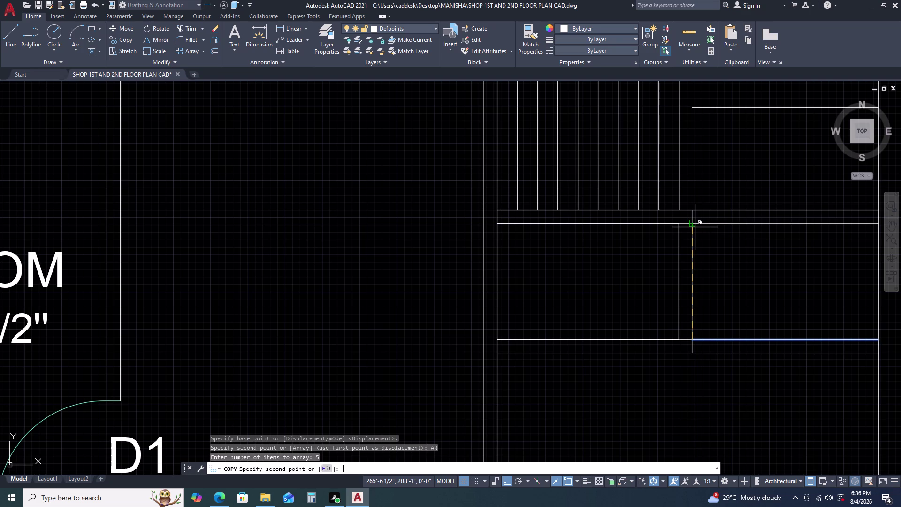
click(327, 470)
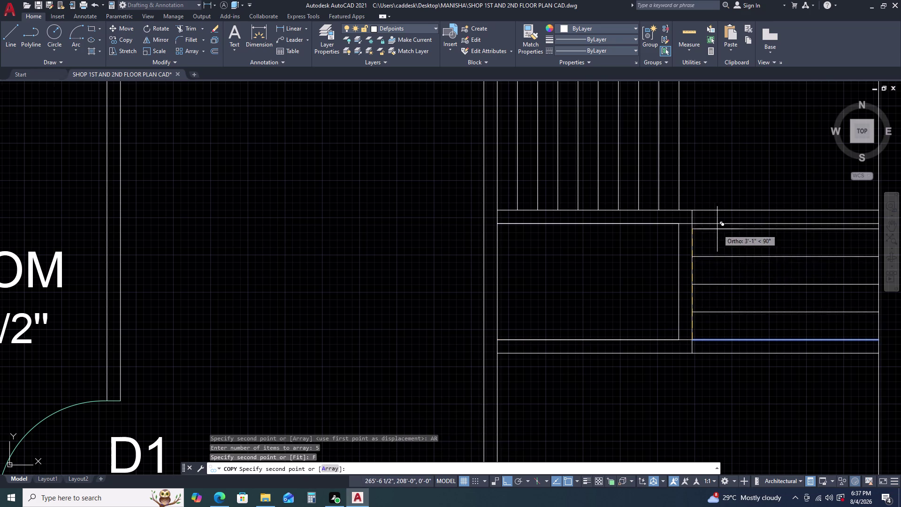
click(691, 224)
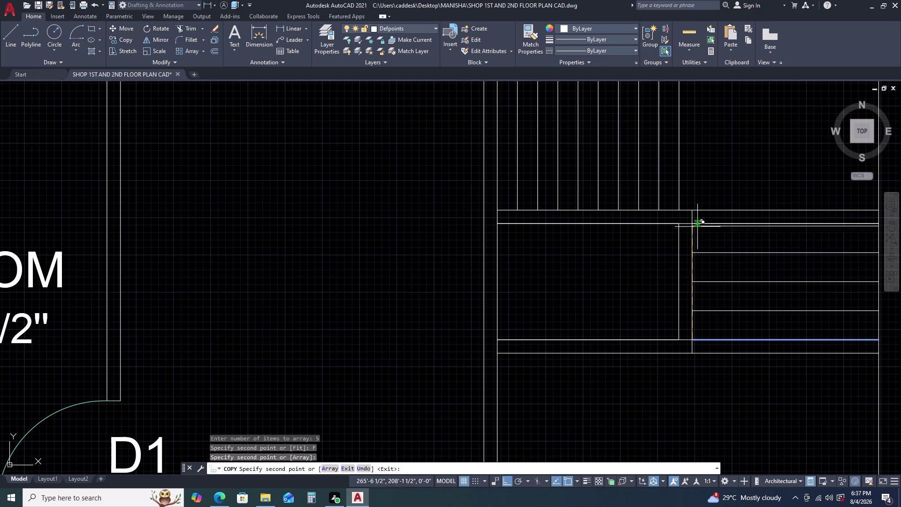
key(Escape)
Erase stray lines at the landing, undoing one wrong deletion.
scroll(down, 3)
scroll(up, 3)
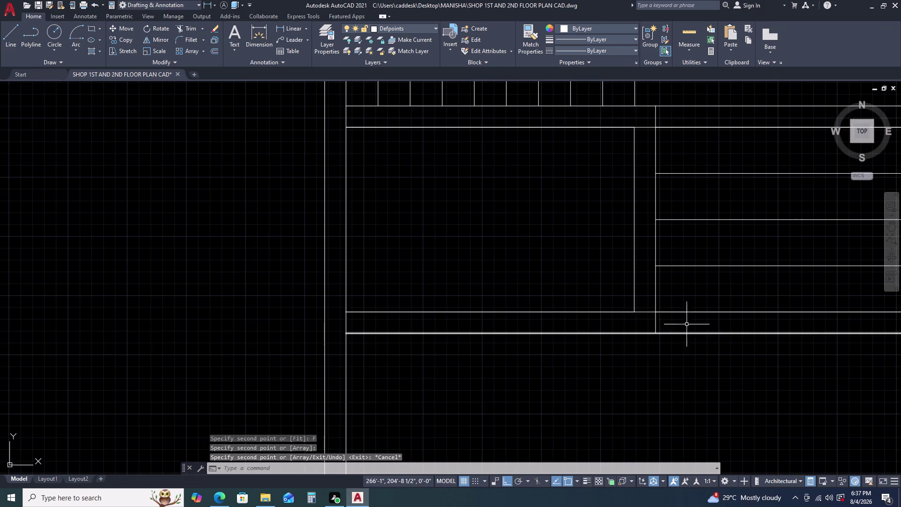
click(644, 311)
key(Delete)
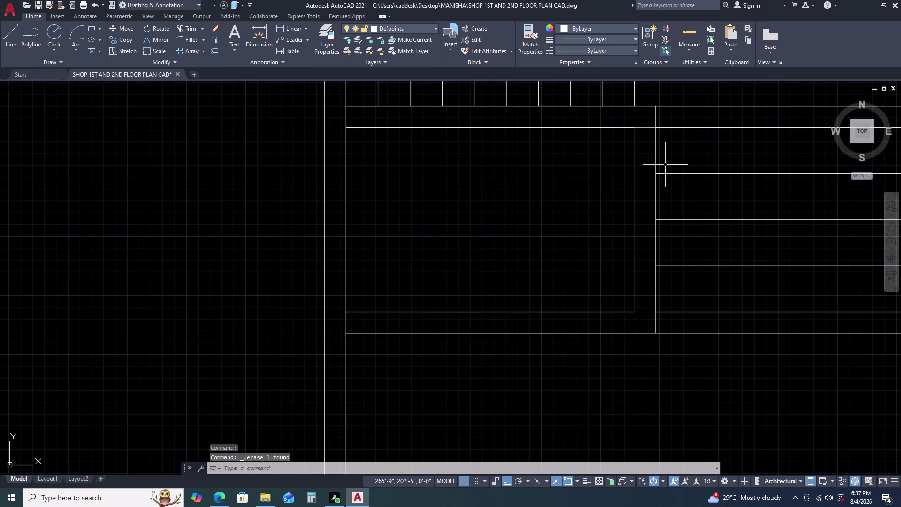
click(643, 128)
key(Delete)
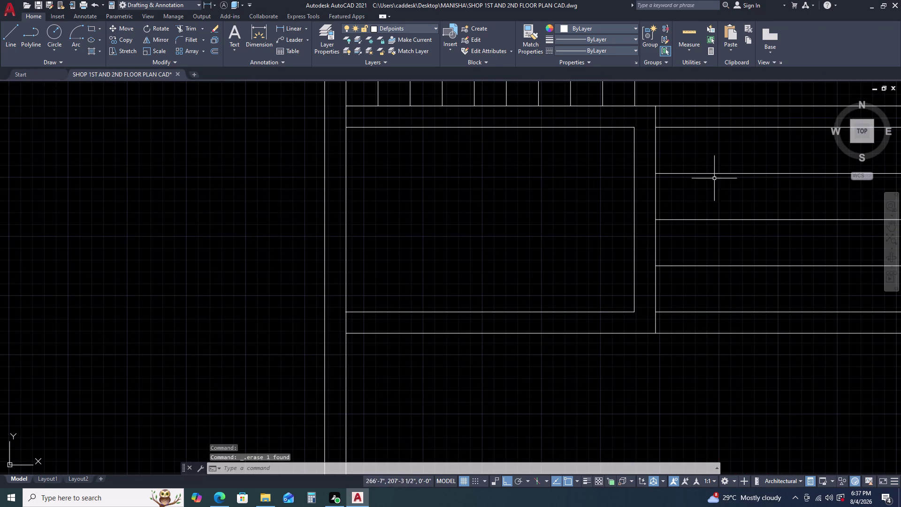
click(709, 313)
key(Delete)
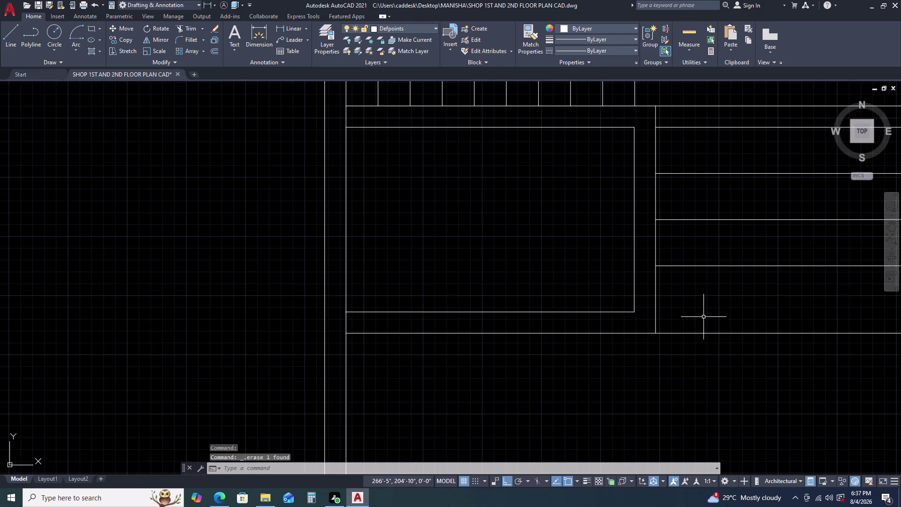
key(ctrl+z)
scroll(down, 3)
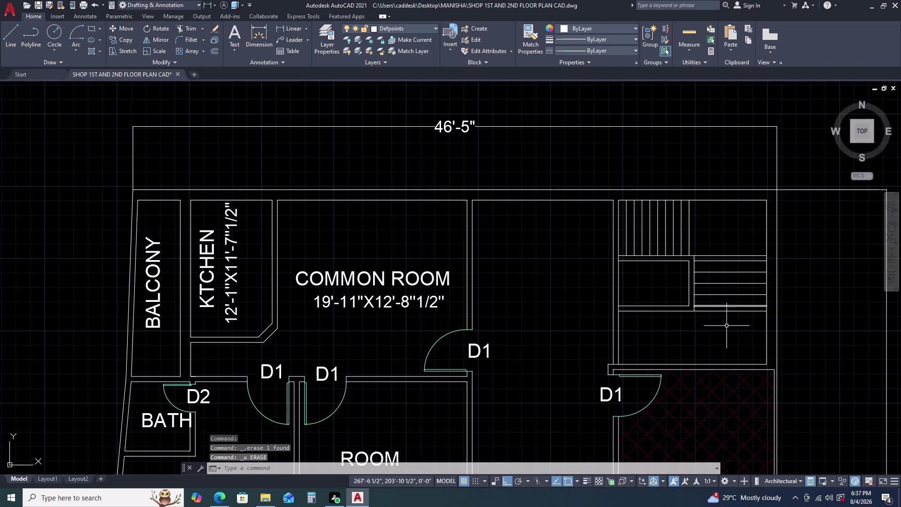
key(Escape)
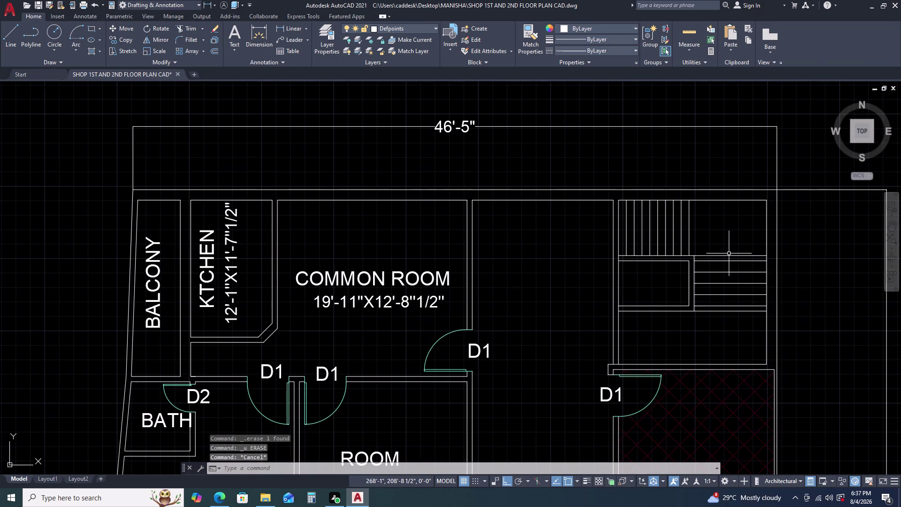
Delete the two lines along the top of the landing, then undo.
click(727, 255)
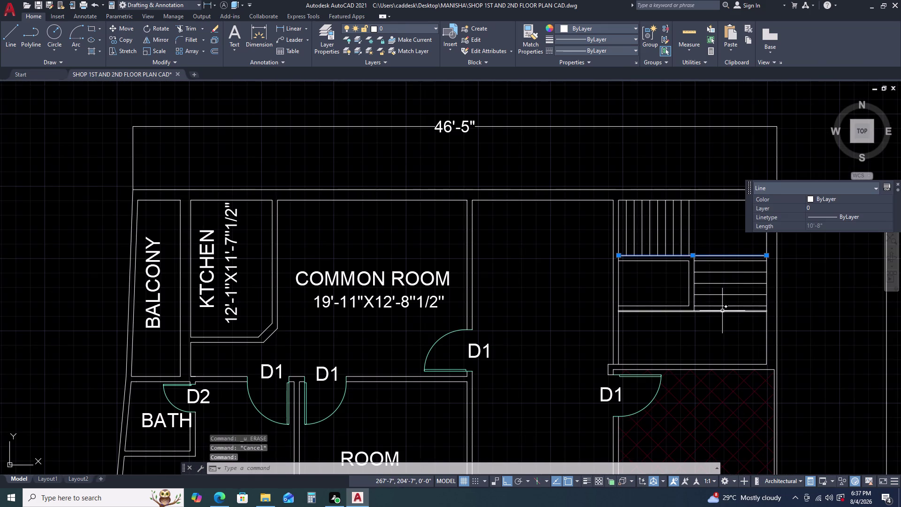
click(723, 311)
key(Delete)
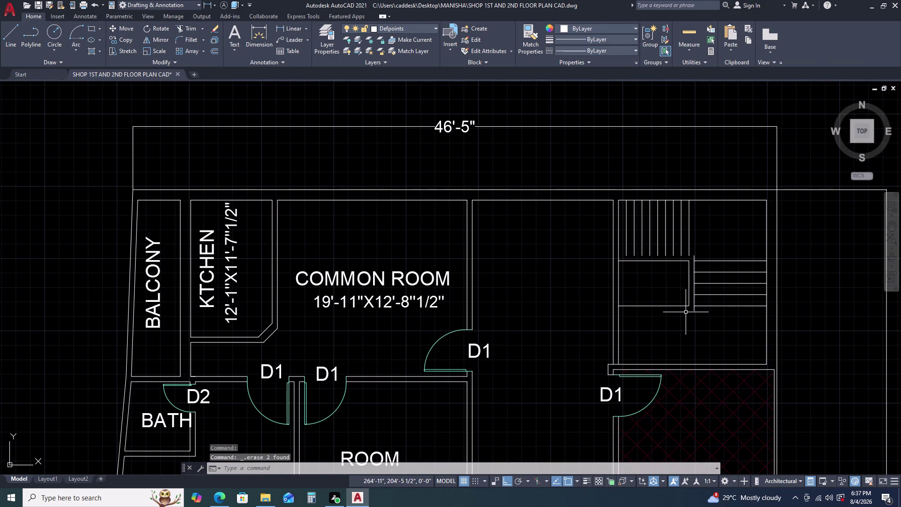
key(ctrl+z)
Trim the leftover landing line segments with a fence.
text(TR)
key(space)
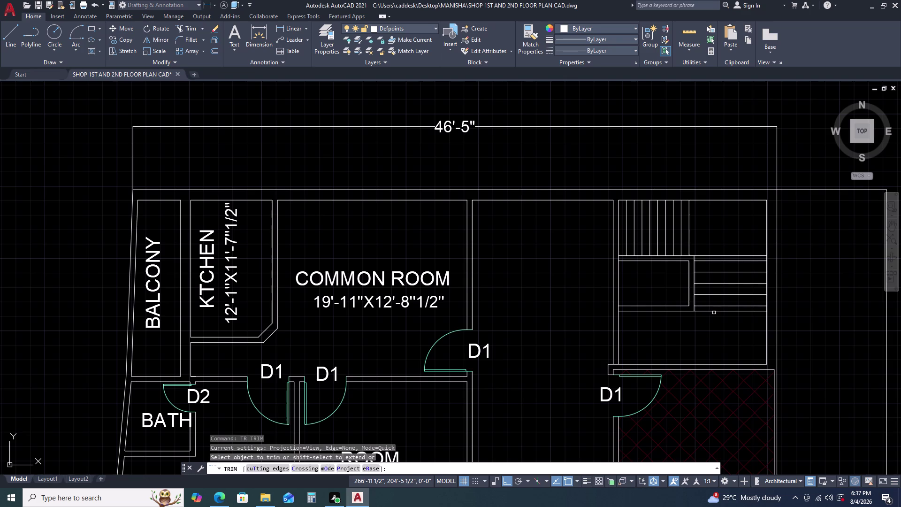
click(713, 313)
click(713, 310)
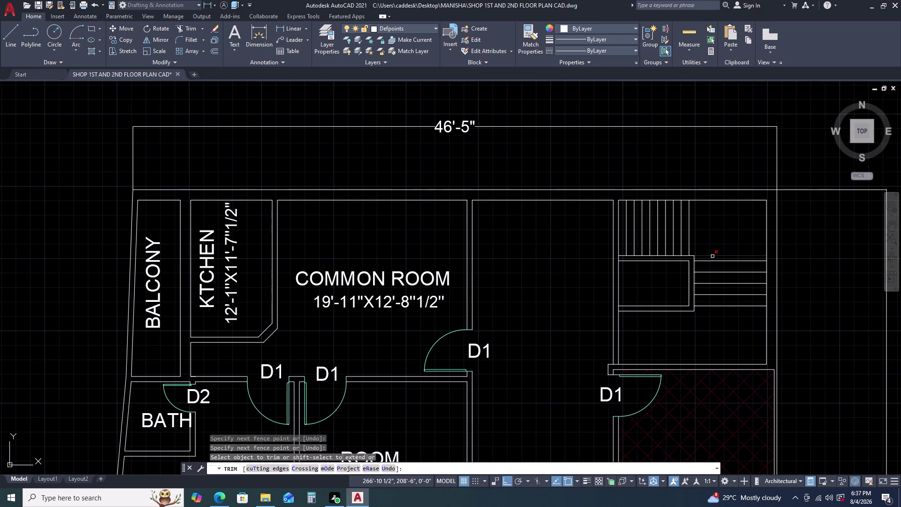
click(712, 256)
key(Escape)
Start HATCH and pick inside the landing's closed wall area.
key(h)
key(space)
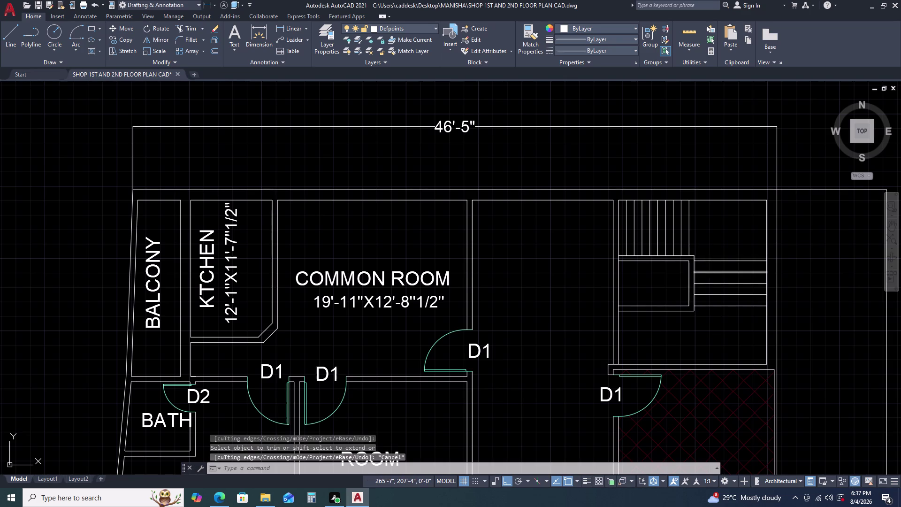
scroll(up, 3)
click(690, 253)
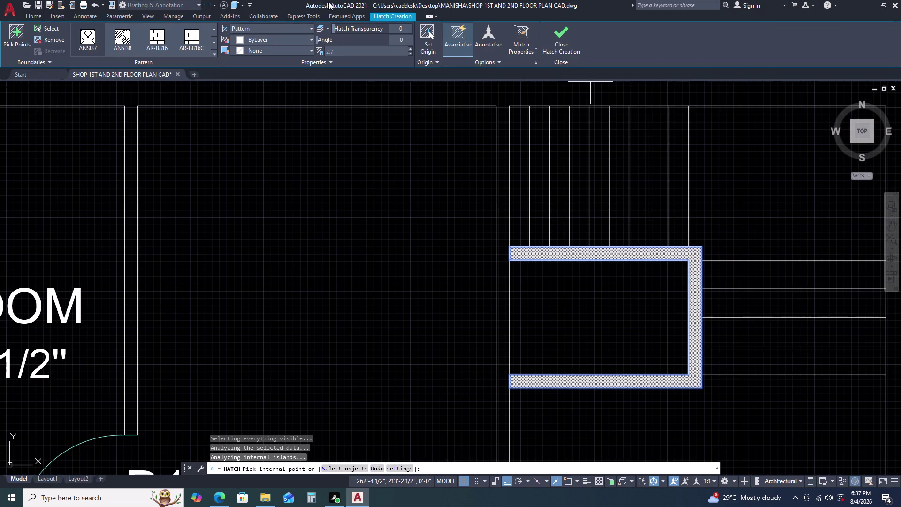
Choose a diagonal-line pattern from the gallery for the landing wall and close Hatch Creation.
click(215, 53)
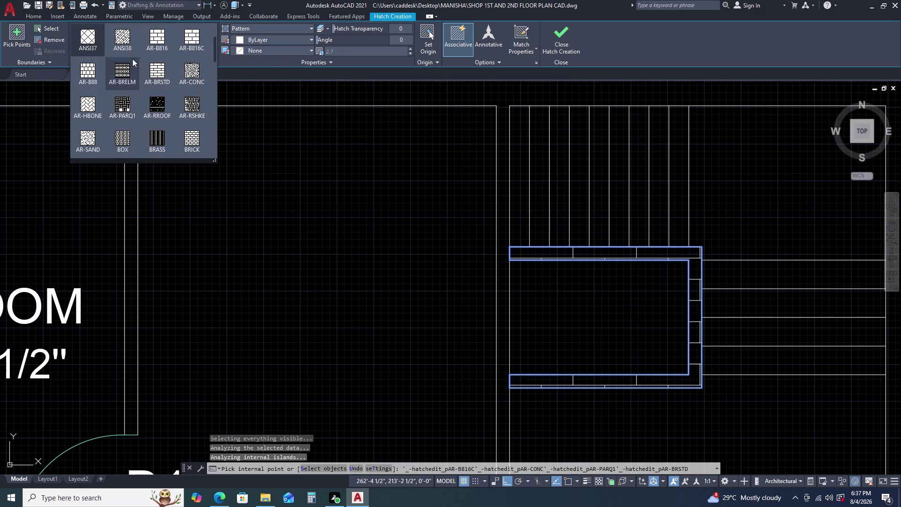
scroll(down, 3)
scroll(up, 3)
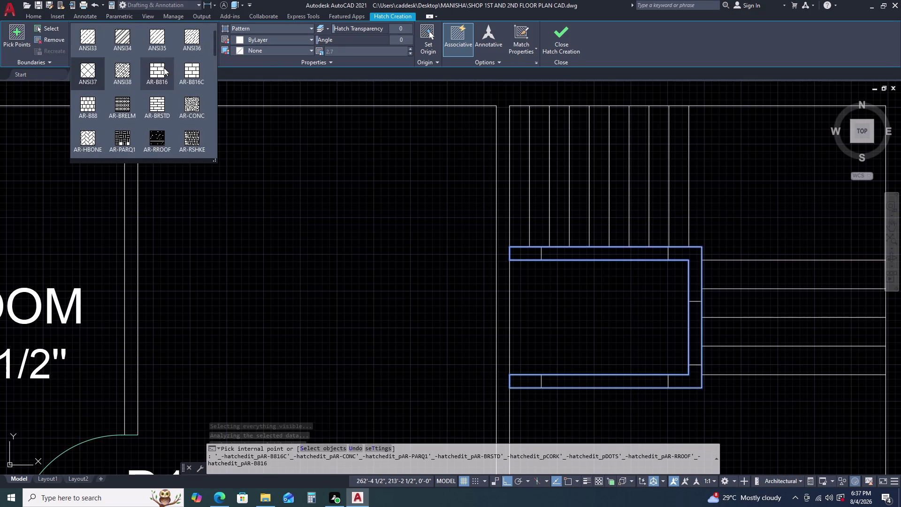
scroll(up, 3)
click(198, 41)
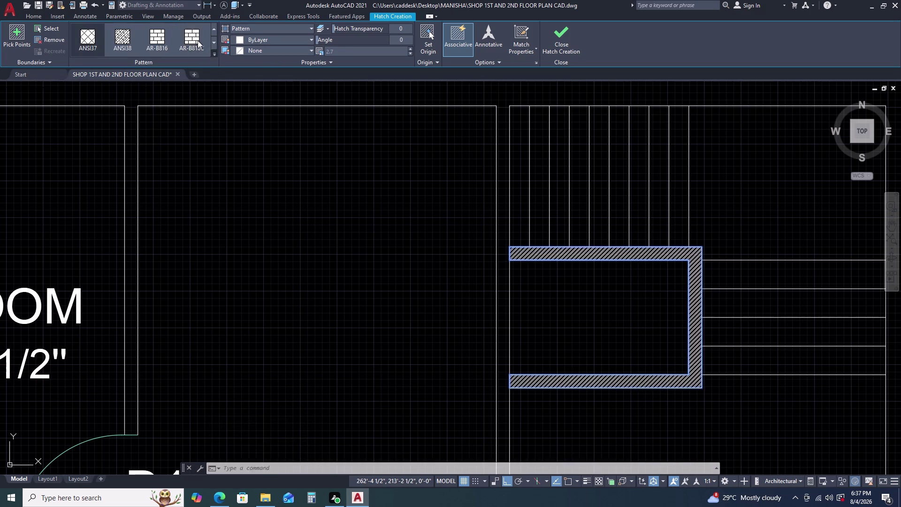
key(Escape)
scroll(down, 3)
key(Escape)
key(Escape)
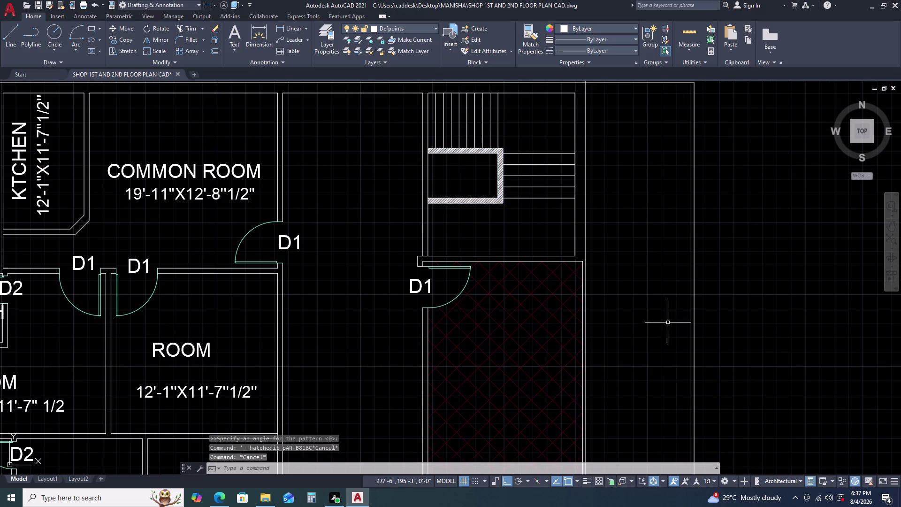
scroll(down, 3)
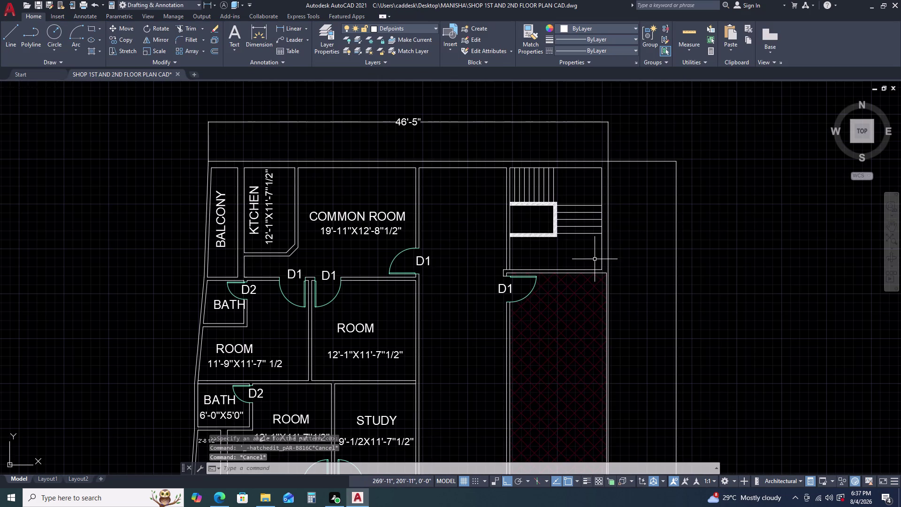
scroll(up, 3)
drag(561, 190, 555, 190)
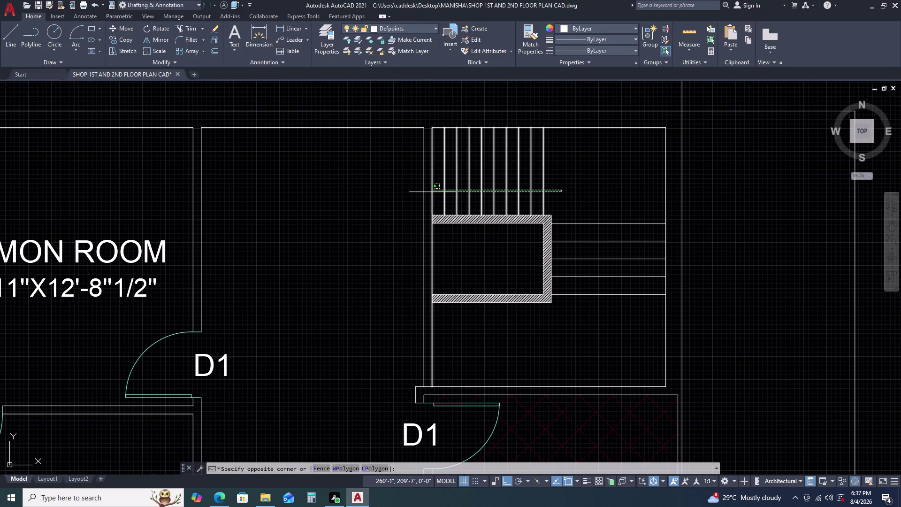
Mirror the nine tread lines across a horizontal axis through the landing, keeping originals.
click(438, 189)
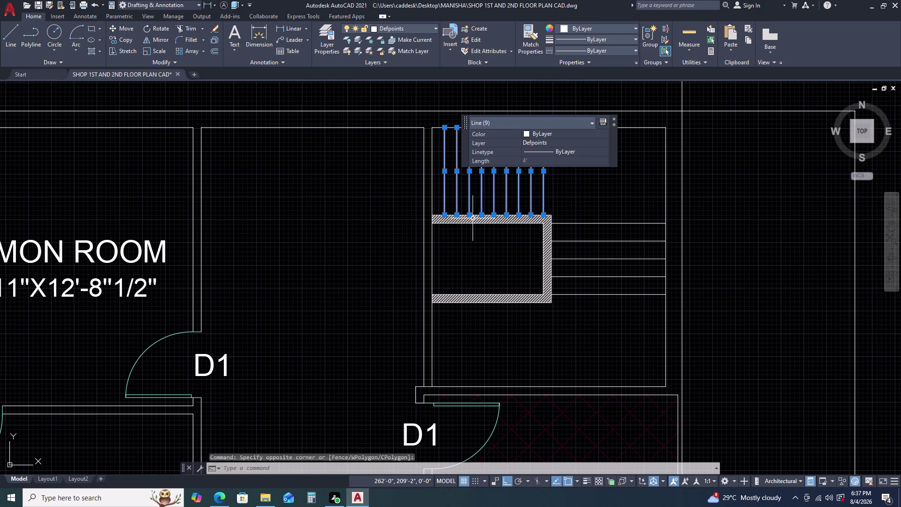
text(MI)
key(space)
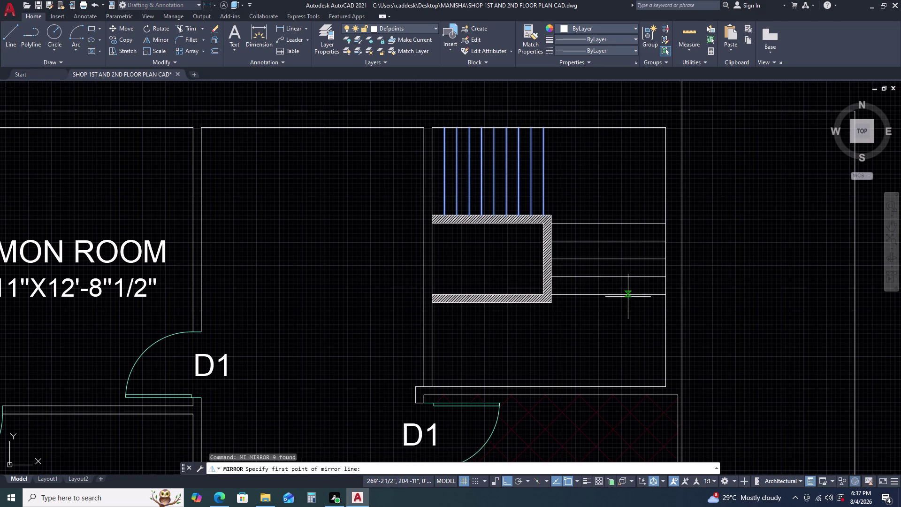
click(541, 257)
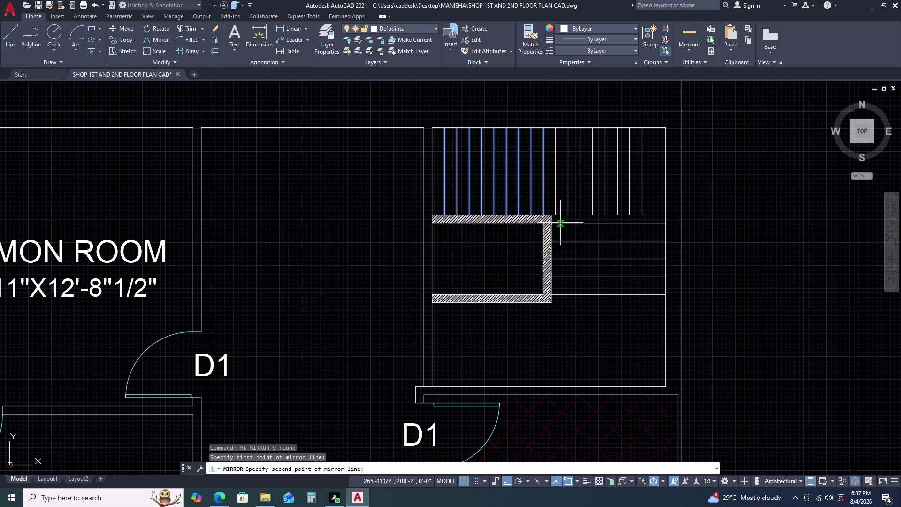
click(738, 236)
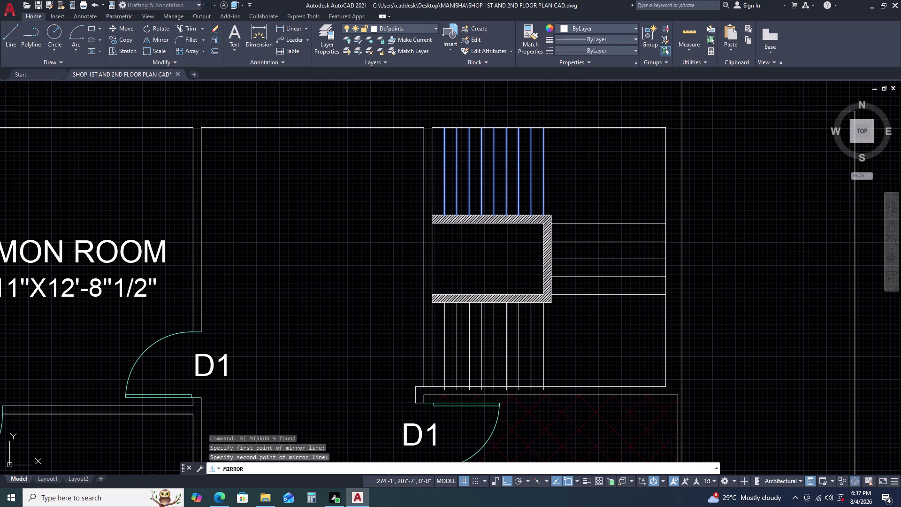
key(Return)
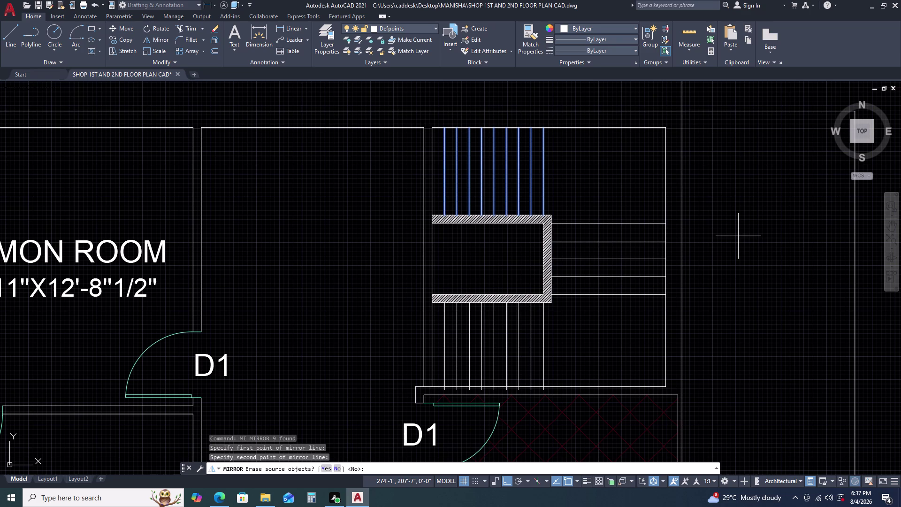
Fence-trim the mirrored treads' lower ends at the wall.
scroll(up, 3)
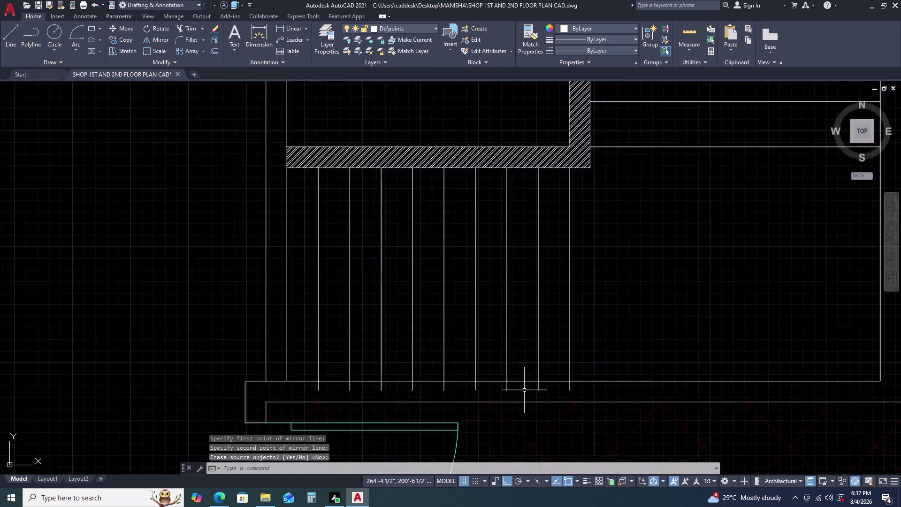
middle_drag(531, 395, 547, 331)
middle_click(547, 330)
text(TR)
key(space)
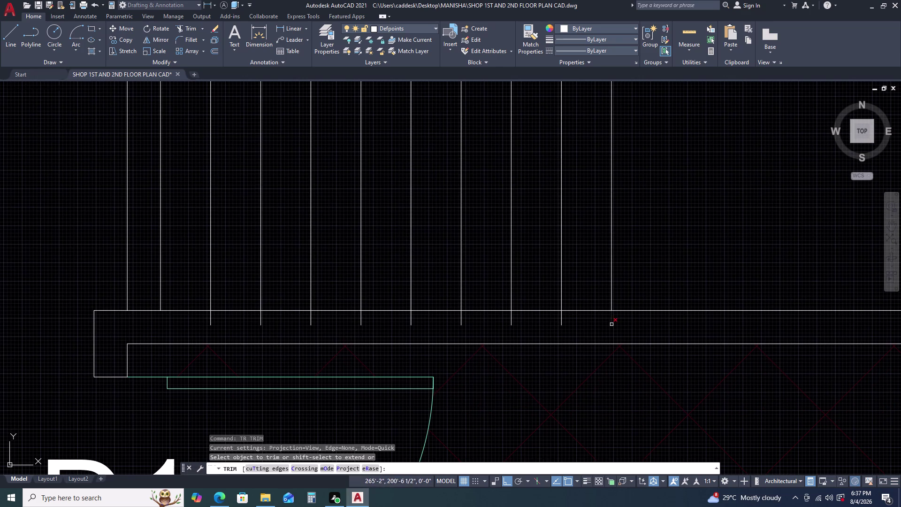
click(615, 321)
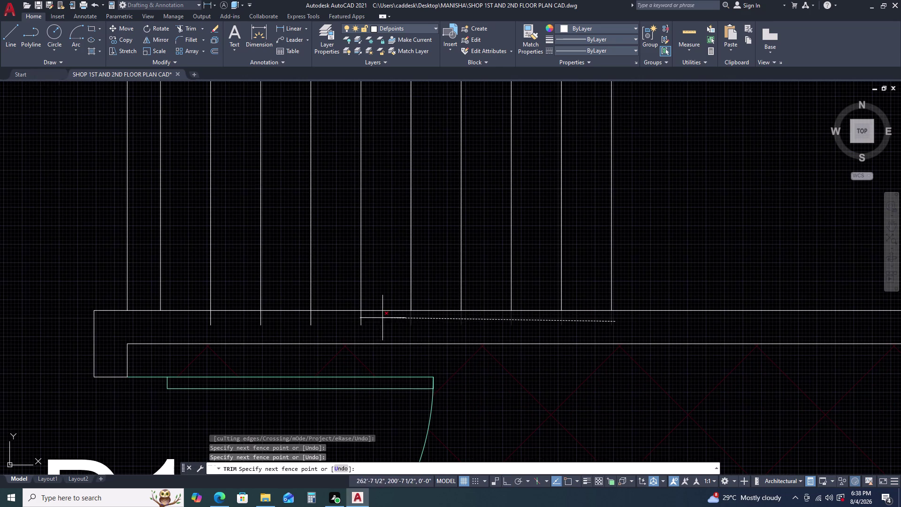
click(208, 320)
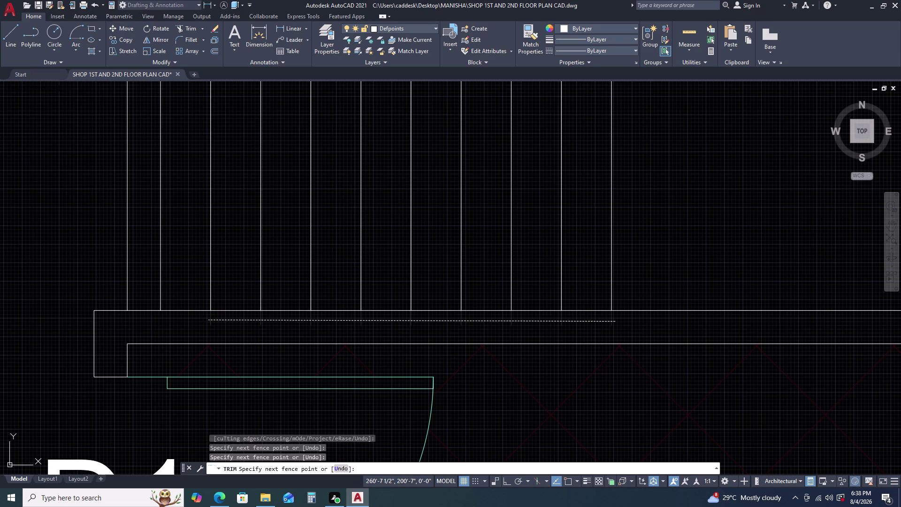
key(Escape)
scroll(down, 3)
scroll(down, 3)
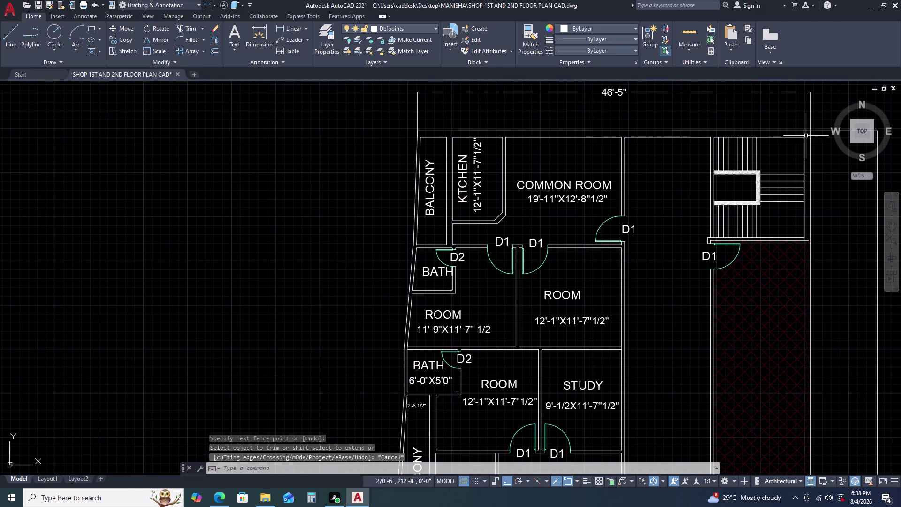
Place the 10'-6 1/2" linear dimension from the stair wall to the common room wall.
text(DE)
key(l)
key(i)
key(space)
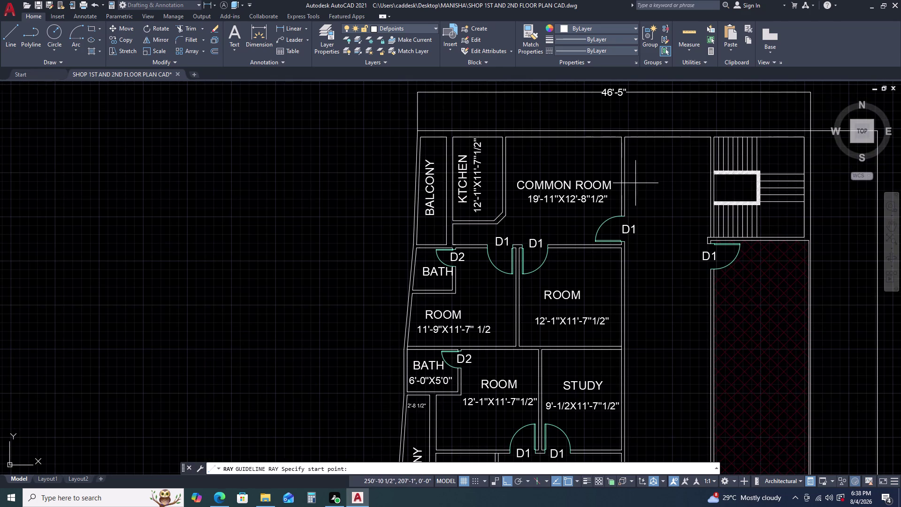
click(626, 187)
key(Escape)
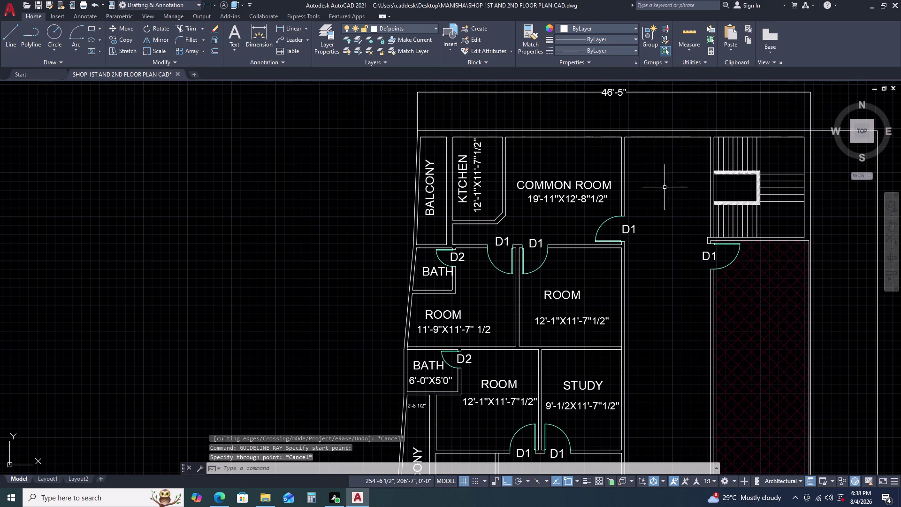
key(d)
text(LI)
key(space)
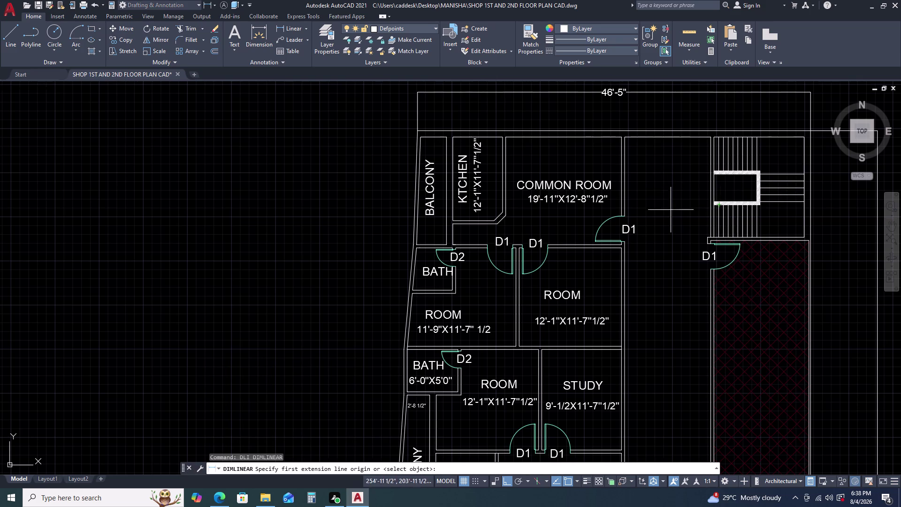
scroll(up, 3)
click(721, 184)
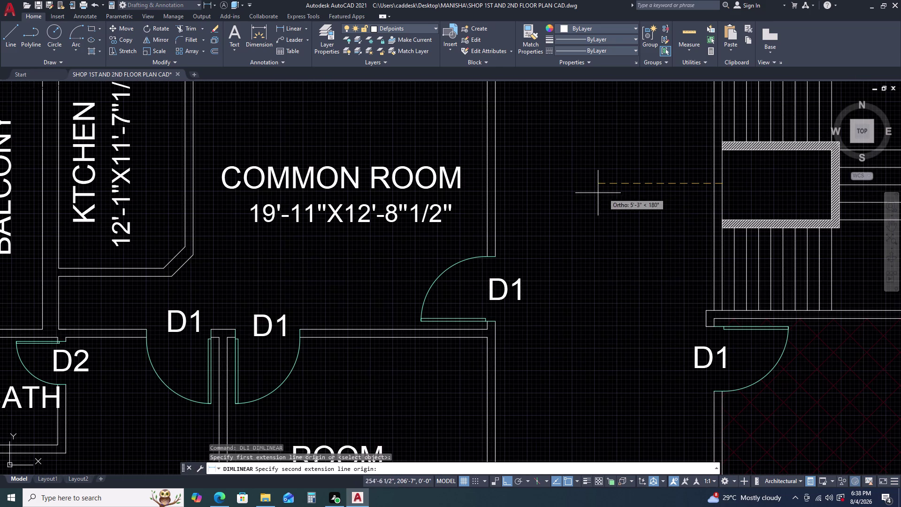
click(496, 181)
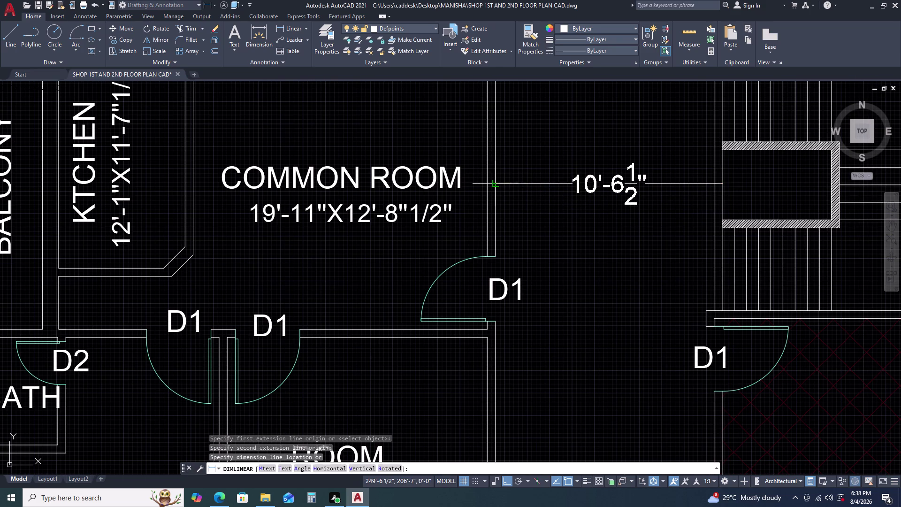
click(498, 169)
Delete the extra vertical line beside the stairs.
click(714, 215)
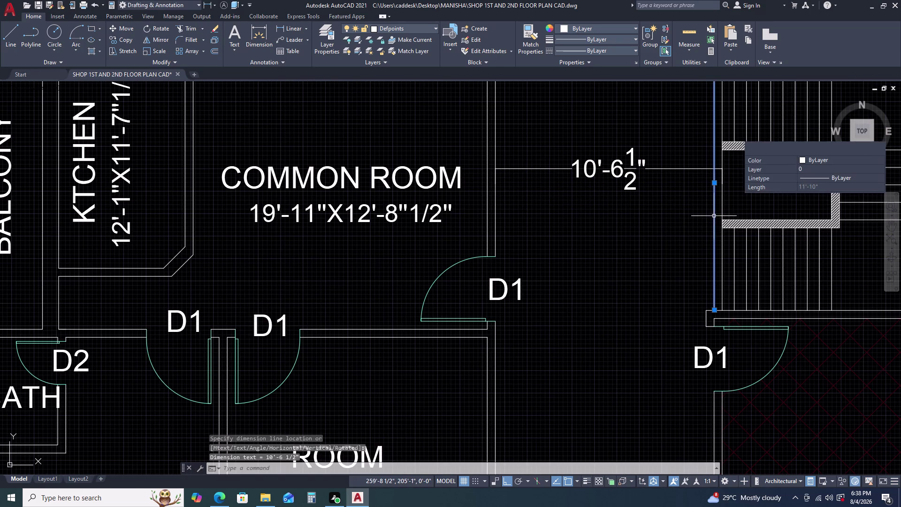
key(Delete)
scroll(down, 3)
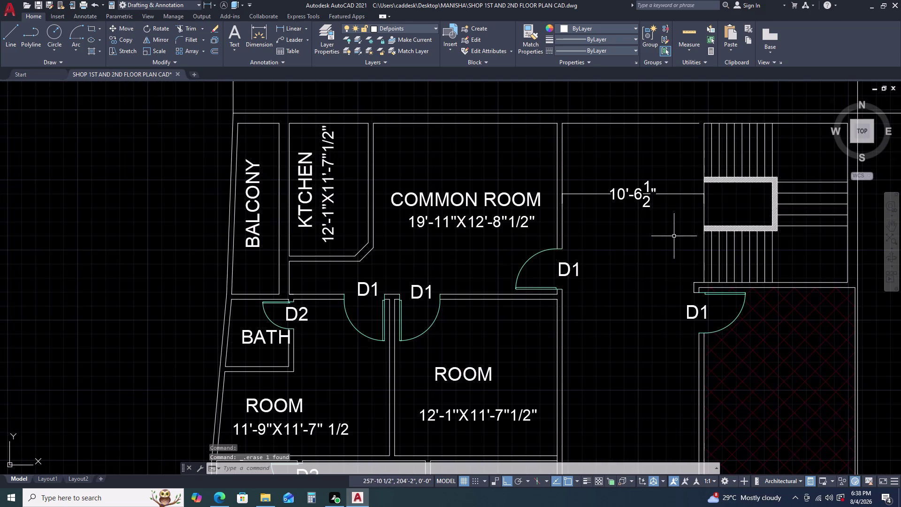
key(space)
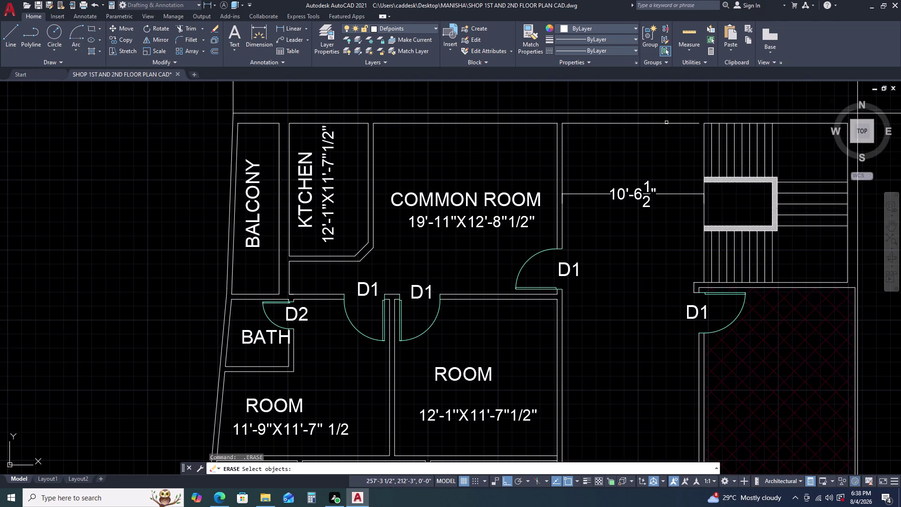
key(Escape)
Pan to the plan's top edge and grab the top line's end grip, cancelling.
click(668, 121)
click(647, 152)
middle_drag(666, 178, 512, 216)
click(544, 160)
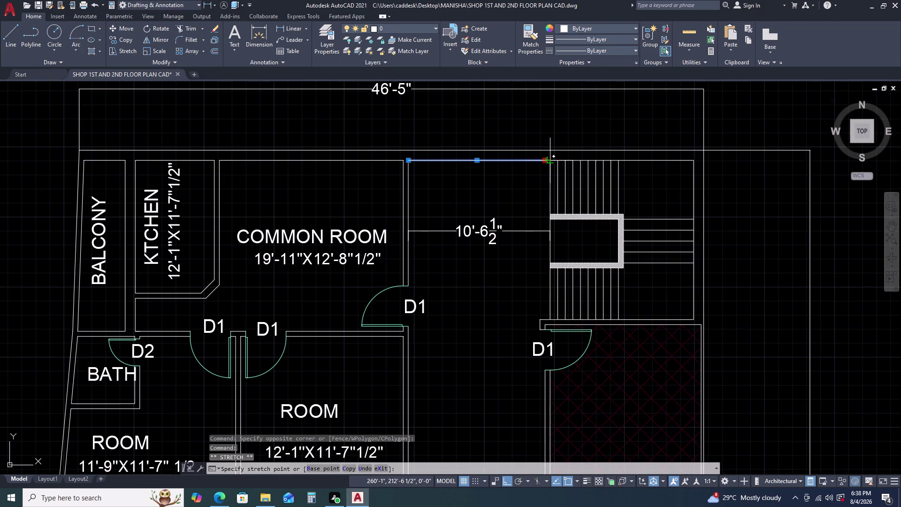
key(Escape)
Reselect the top line above the staircase, try stretching it, then pan back.
click(550, 161)
scroll(down, 3)
key(Escape)
scroll(up, 3)
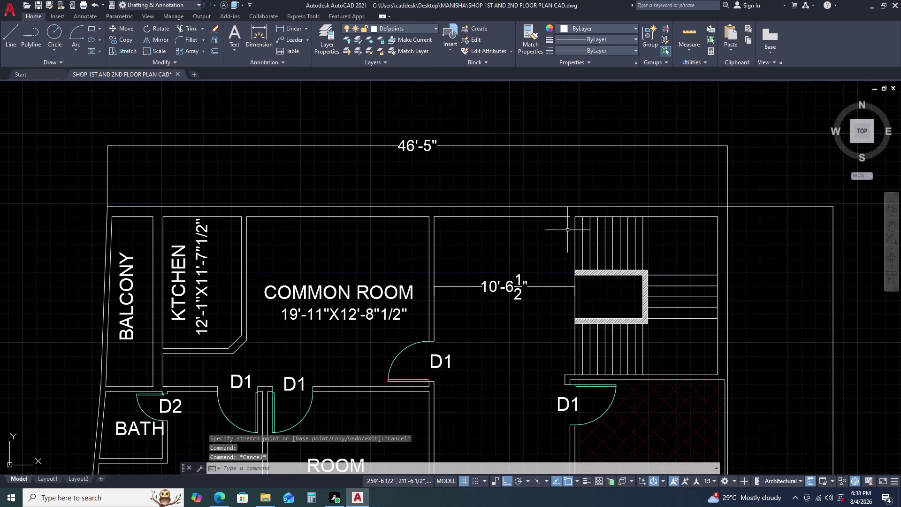
click(569, 217)
scroll(up, 3)
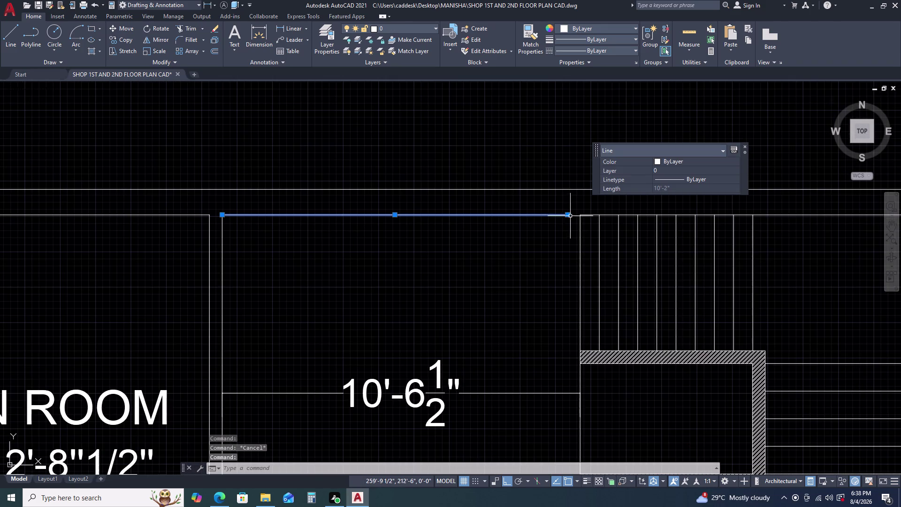
click(567, 213)
click(581, 213)
key(Escape)
scroll(down, 3)
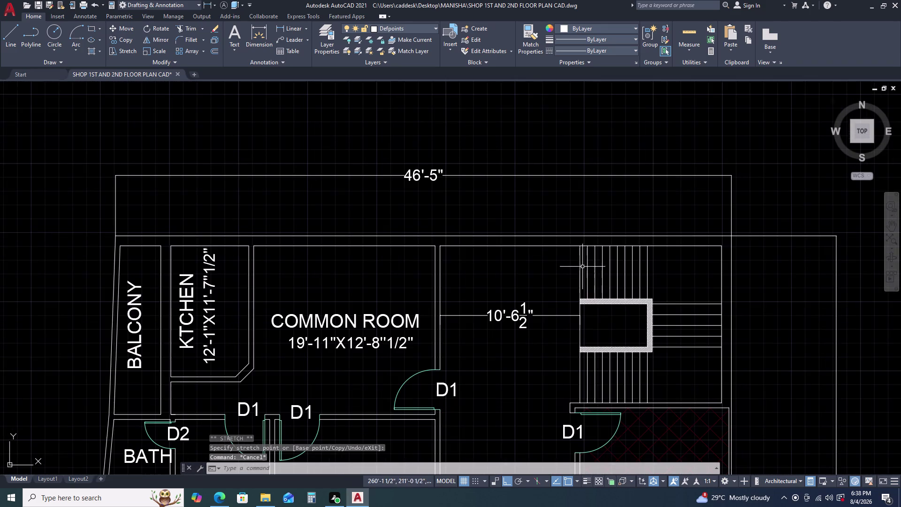
middle_drag(597, 299, 597, 266)
Add the two 4' linear dimensions on the upper landing and the stair opening's height.
key(d)
key(l)
key(i)
key(space)
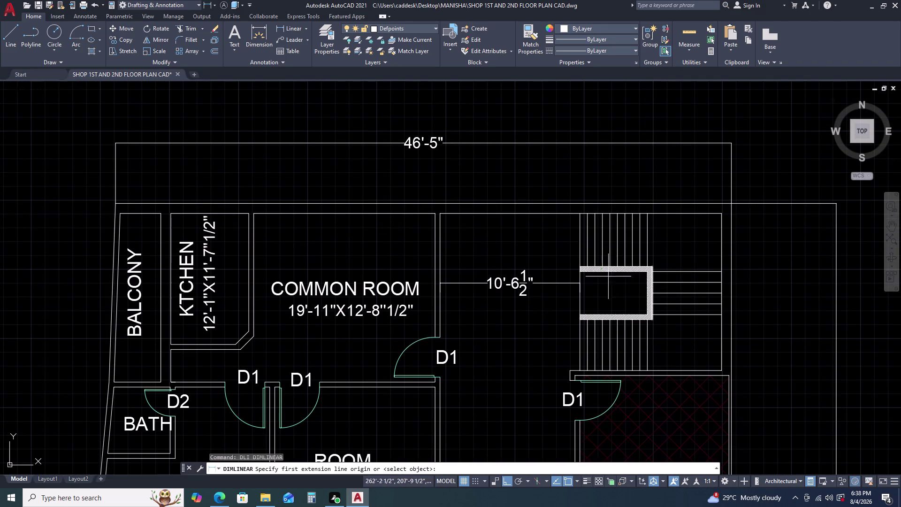
scroll(up, 3)
drag(582, 213, 582, 218)
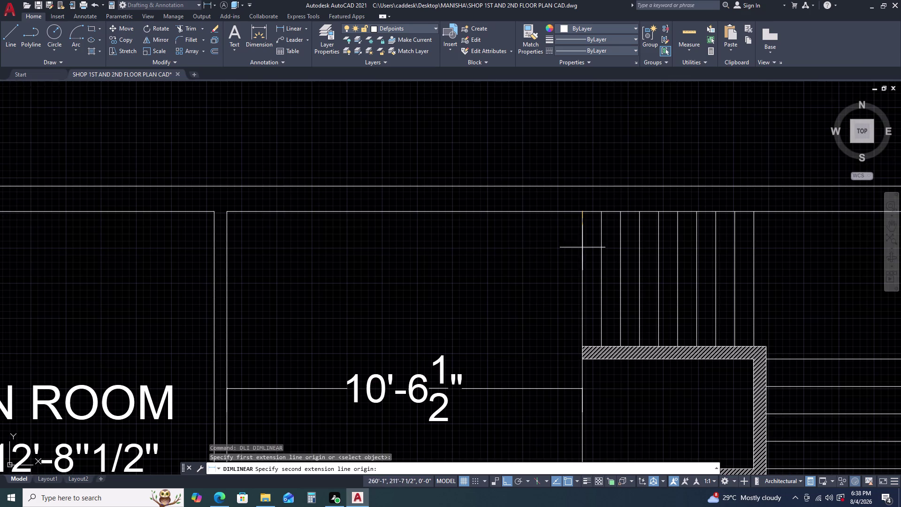
click(584, 345)
click(556, 346)
scroll(down, 3)
middle_drag(639, 368, 638, 277)
key(space)
scroll(up, 3)
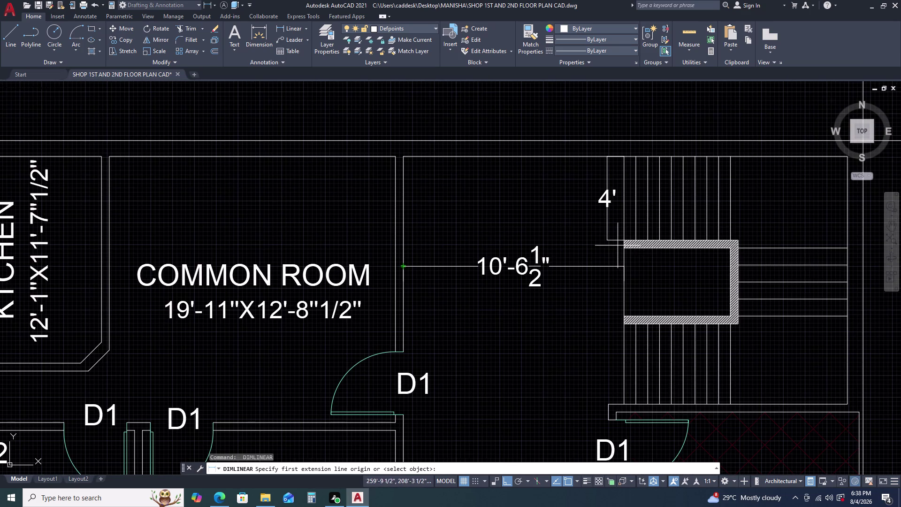
click(622, 240)
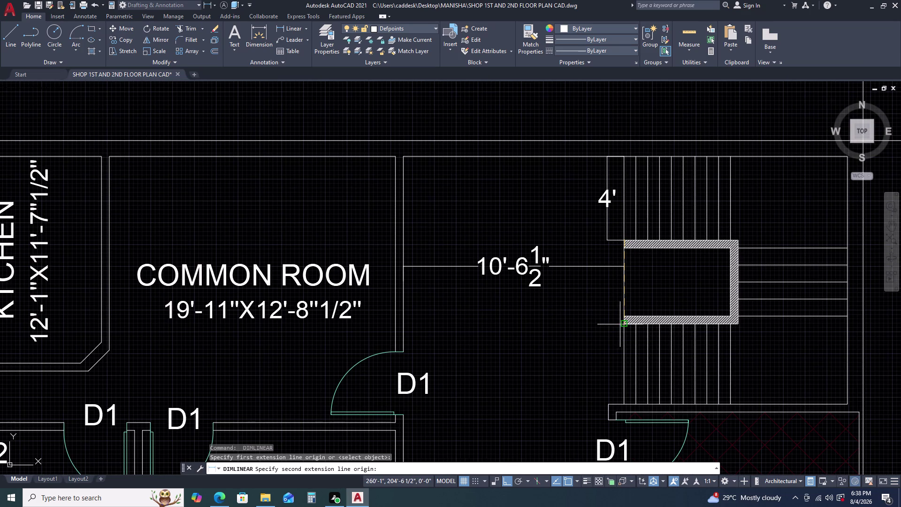
click(623, 326)
click(607, 240)
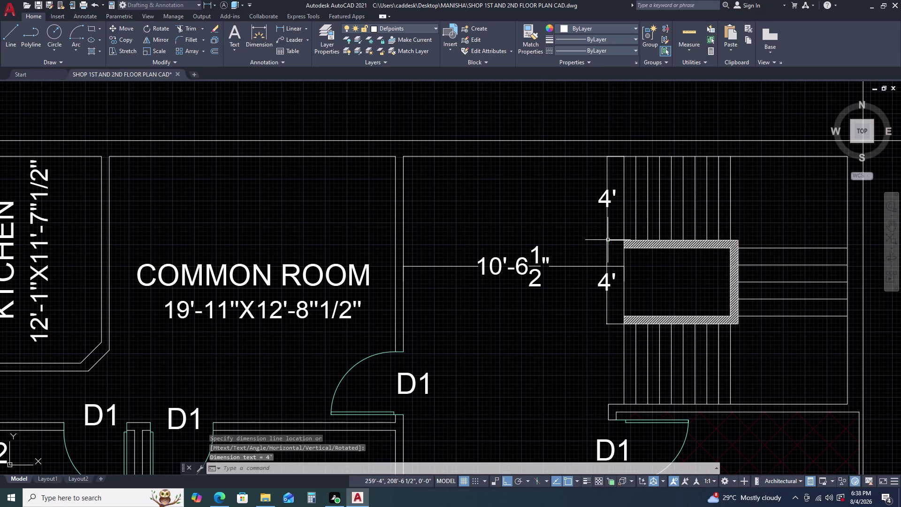
Dimension the stair flight at 3'-10" and the opening's width 5'-1" and depth 3'-3".
key(space)
click(626, 327)
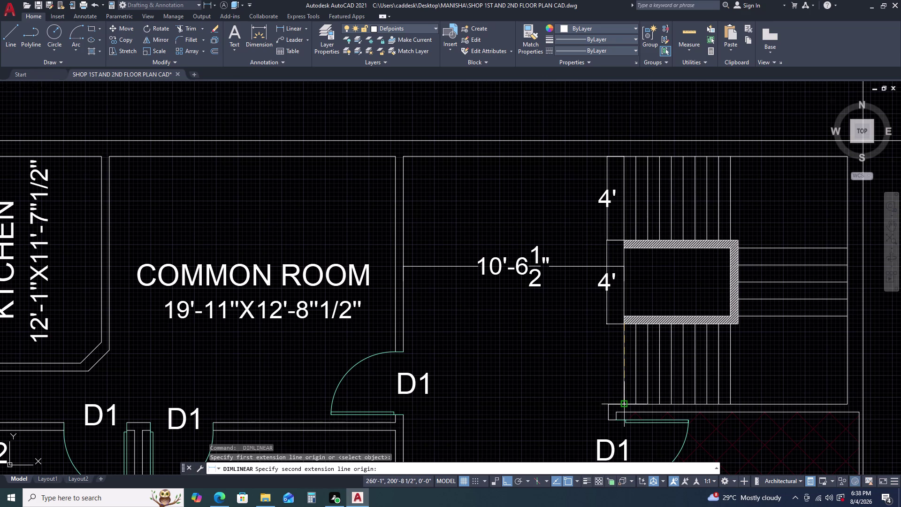
click(624, 403)
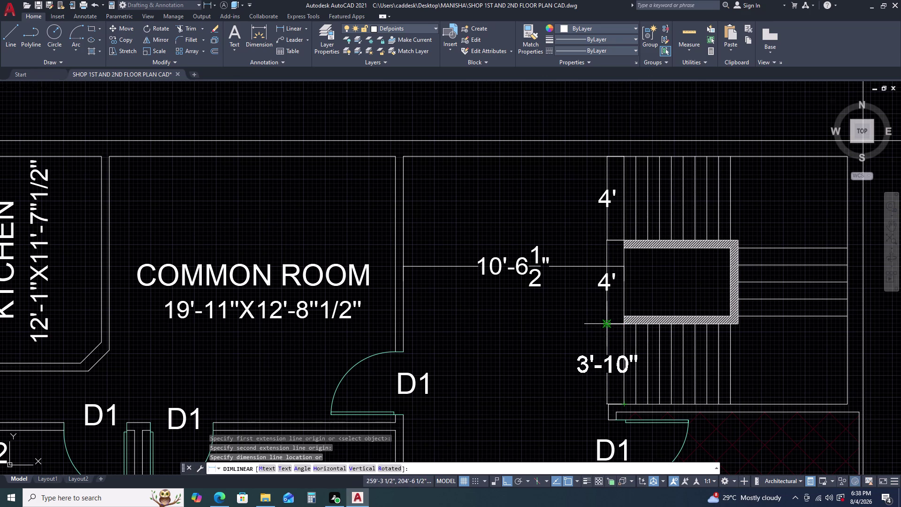
click(608, 324)
key(space)
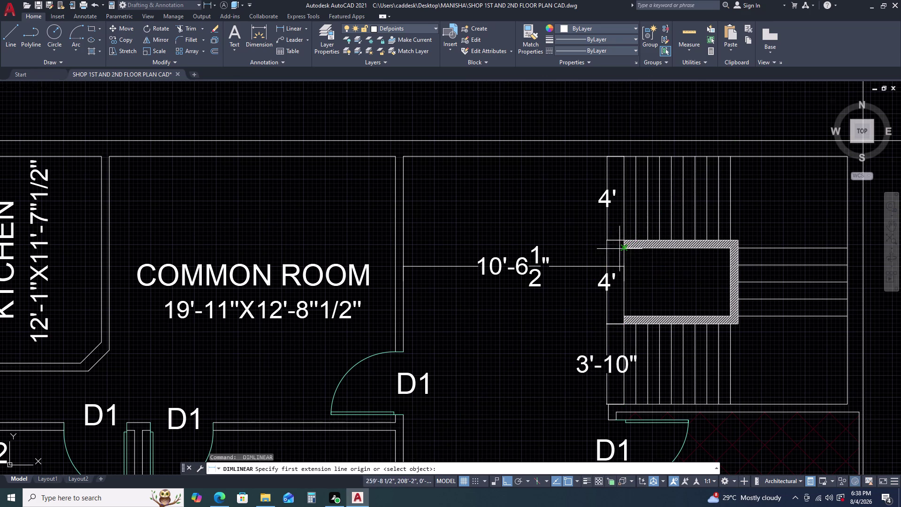
click(626, 248)
click(727, 248)
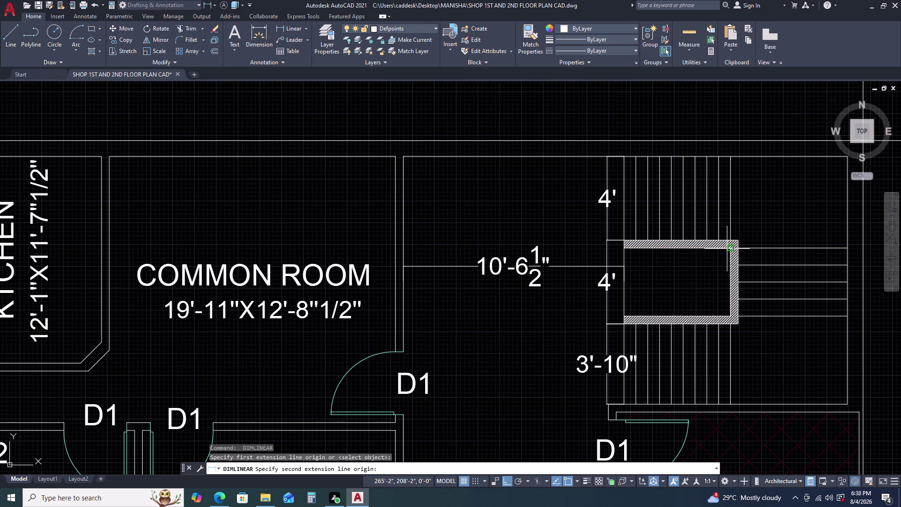
click(704, 267)
key(space)
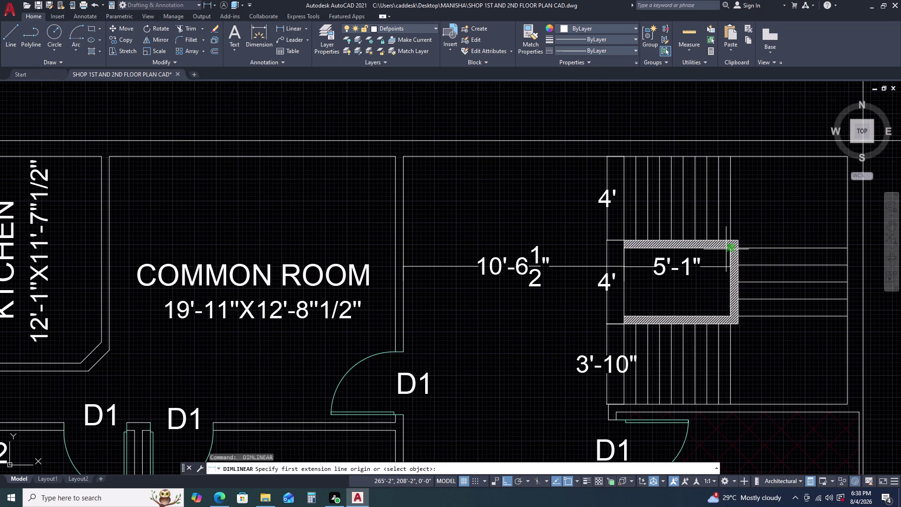
click(729, 250)
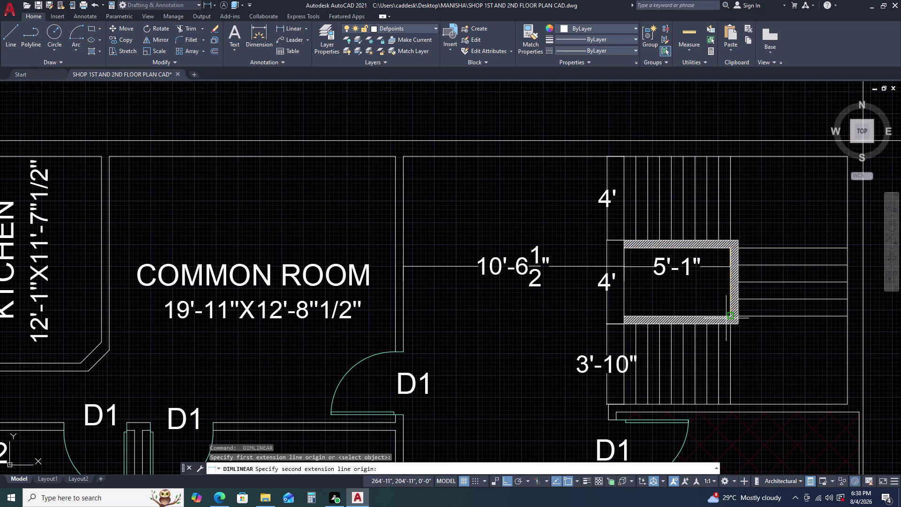
click(728, 316)
click(712, 316)
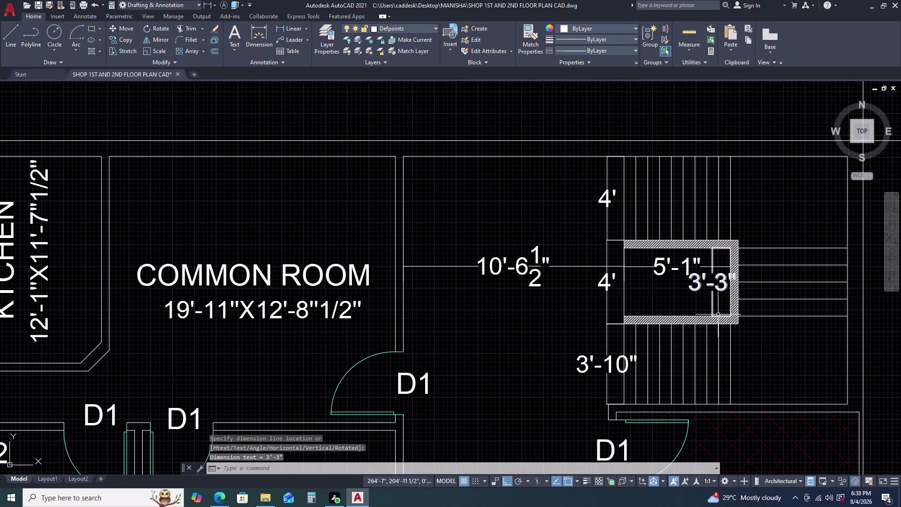
scroll(down, 3)
middle_drag(744, 324, 638, 250)
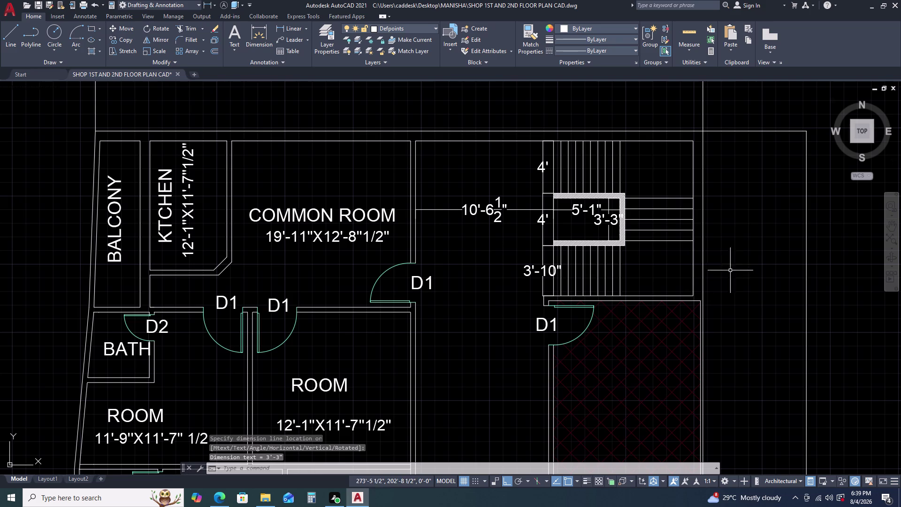
Dimension the lower and upper right stair flights at 4'-2 1/2" and 4'-4 1/2".
key(space)
click(694, 243)
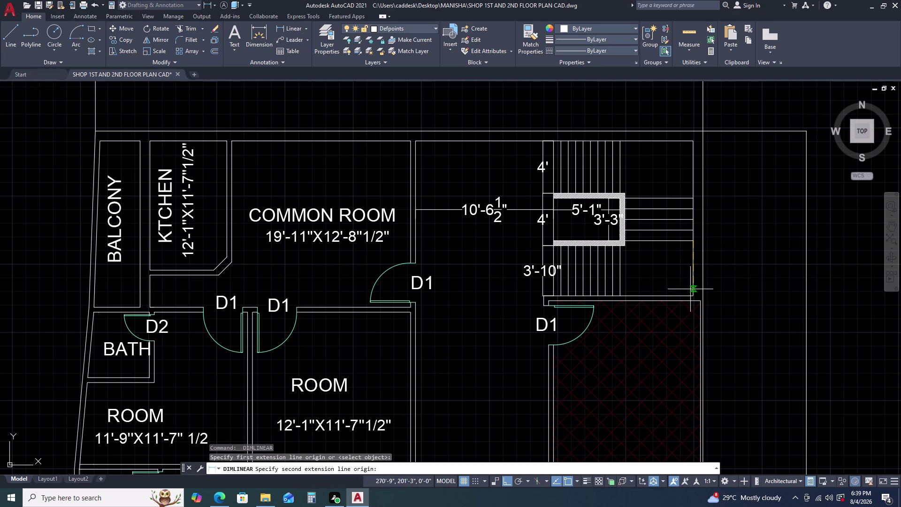
click(691, 294)
click(658, 293)
key(space)
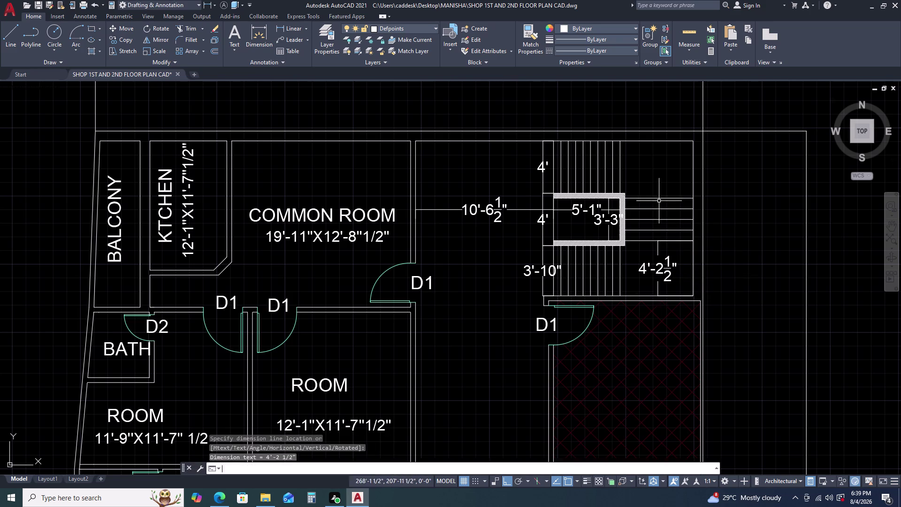
click(695, 142)
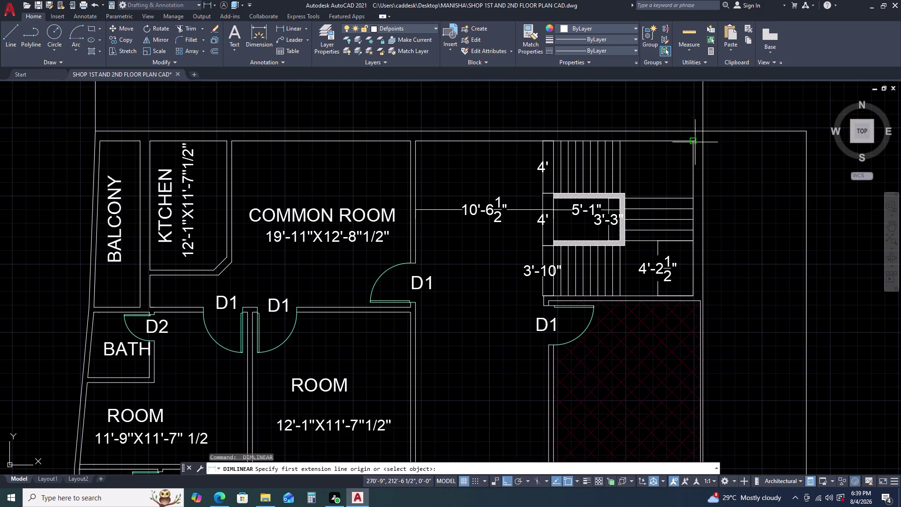
click(696, 200)
click(654, 201)
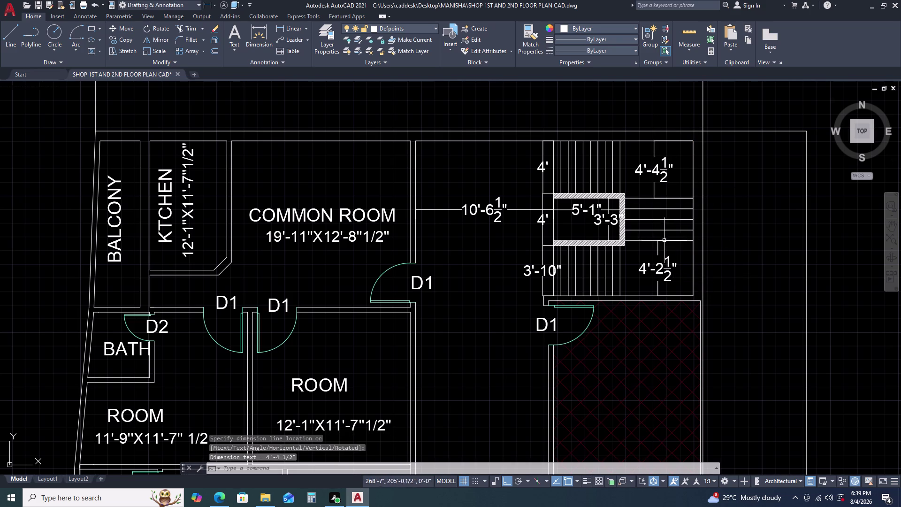
middle_drag(663, 271, 663, 250)
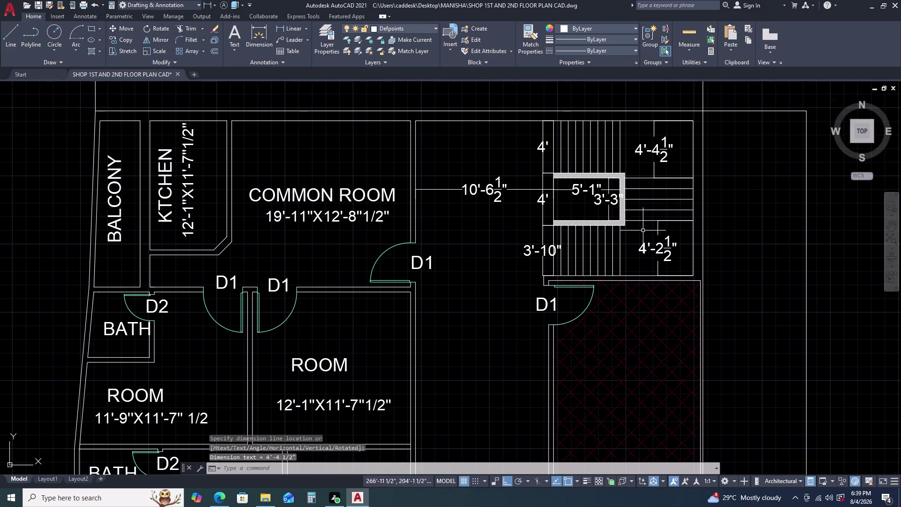
scroll(up, 3)
click(638, 221)
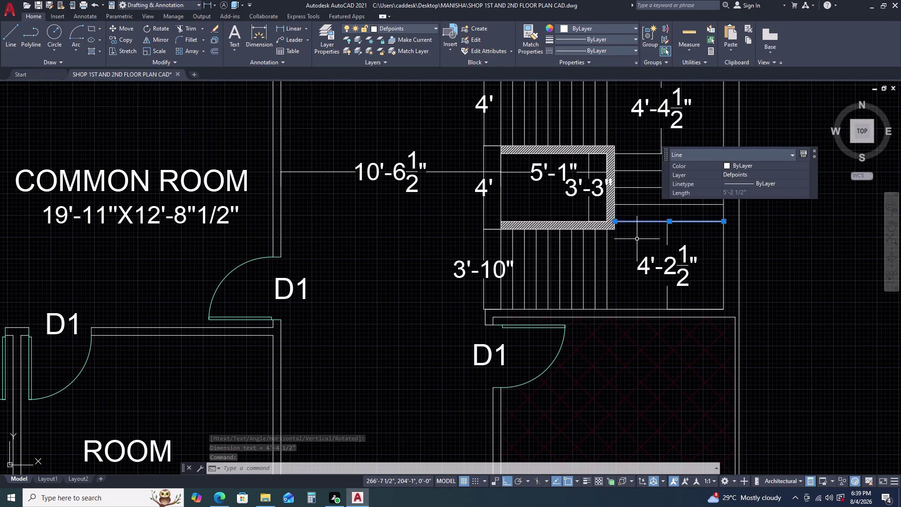
key(Escape)
click(681, 247)
click(649, 268)
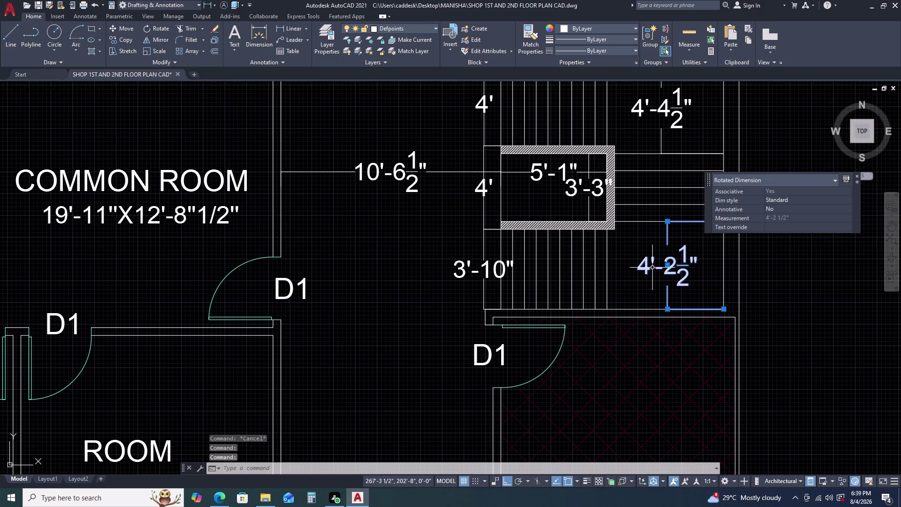
key(Delete)
drag(672, 127, 665, 128)
key(Delete)
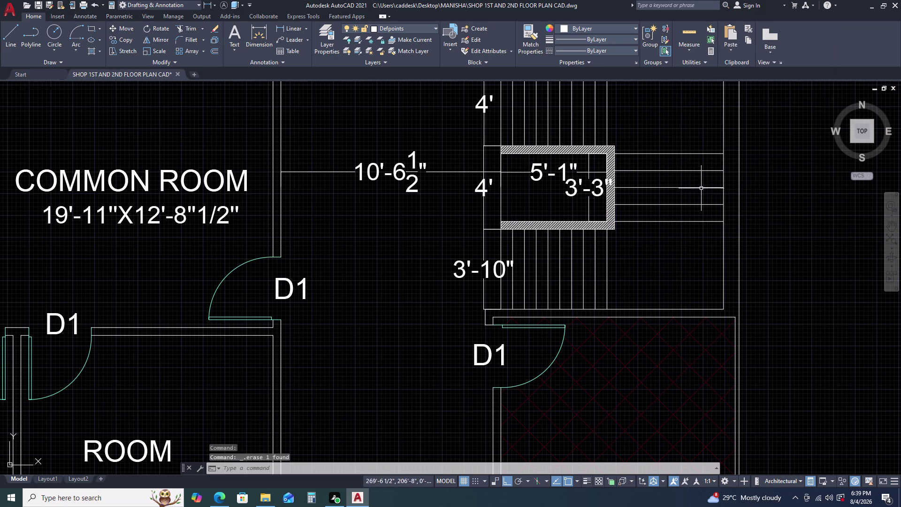
scroll(down, 3)
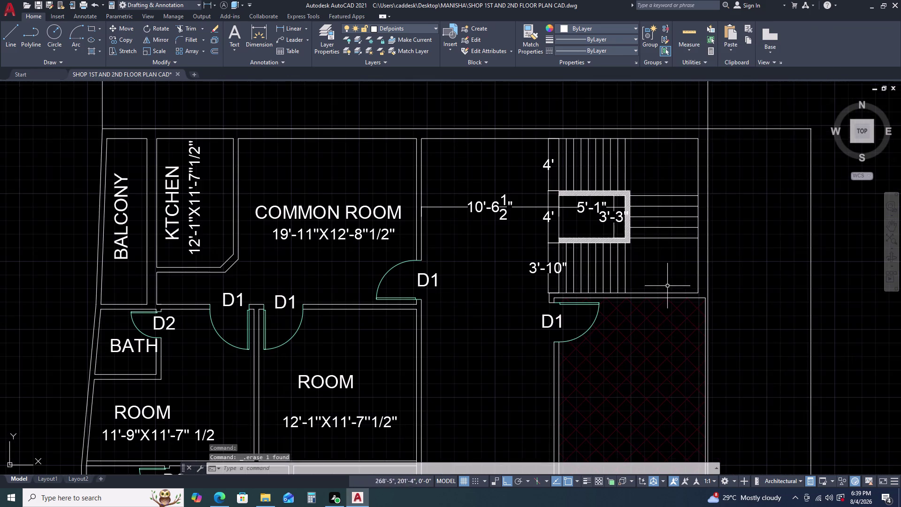
middle_drag(667, 286, 636, 213)
scroll(down, 3)
middle_drag(661, 315, 615, 218)
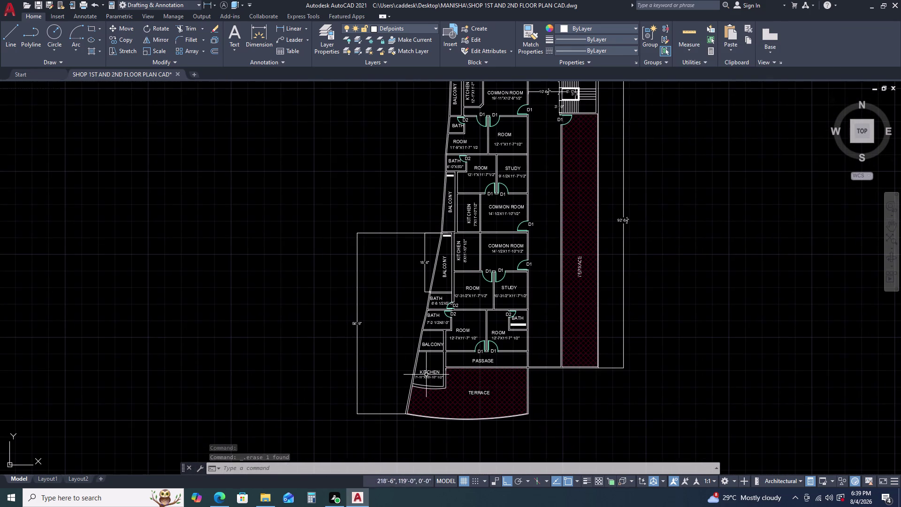
drag(381, 316, 370, 316)
click(335, 317)
click(358, 324)
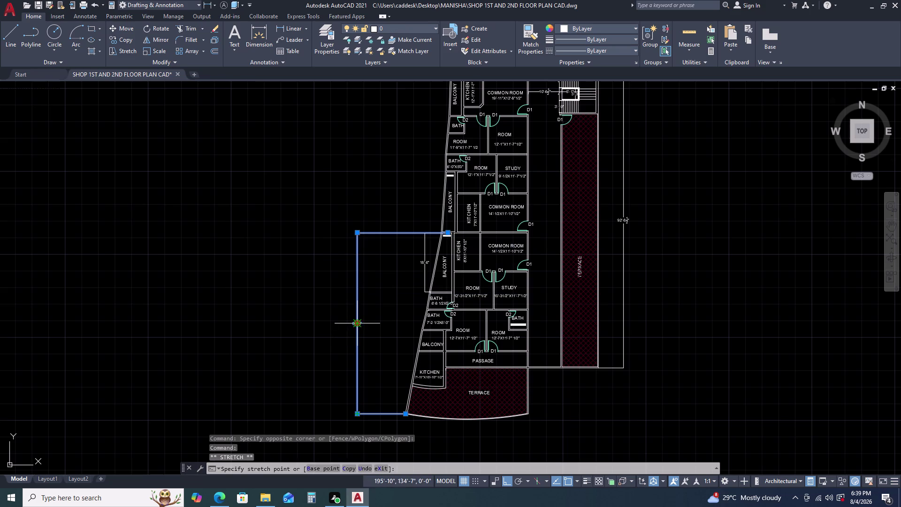
click(395, 321)
key(Escape)
middle_drag(419, 273, 418, 362)
middle_click(418, 362)
key(space)
scroll(up, 3)
key(Escape)
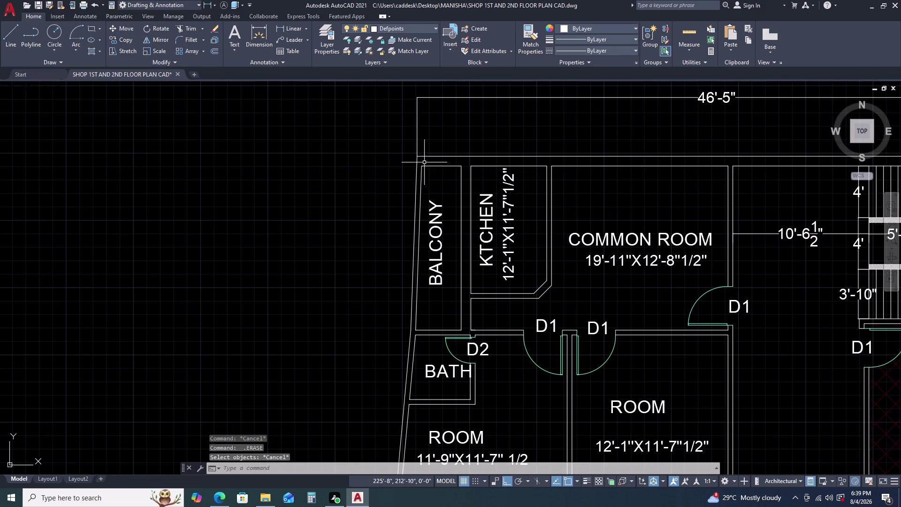
Try a DLI dimension across the balcony top, cancel it, and inspect the short top balcony line.
text(DLI)
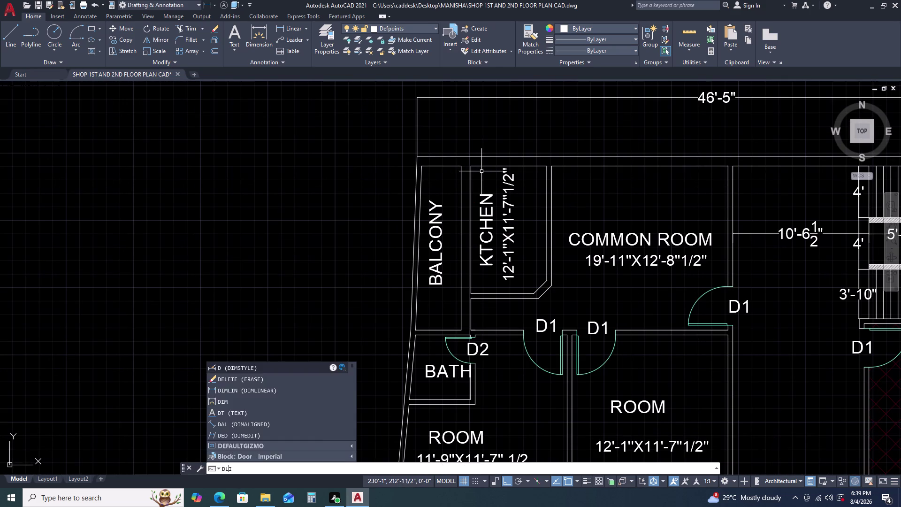
key(space)
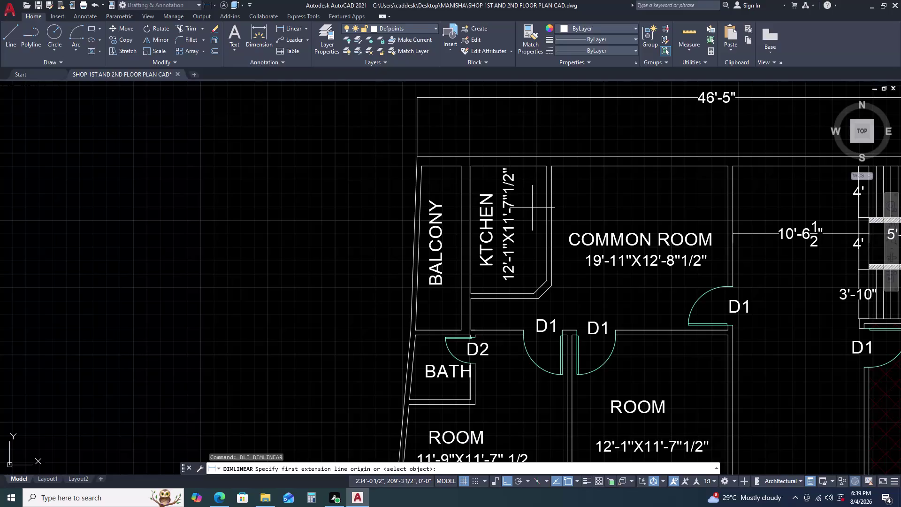
click(462, 165)
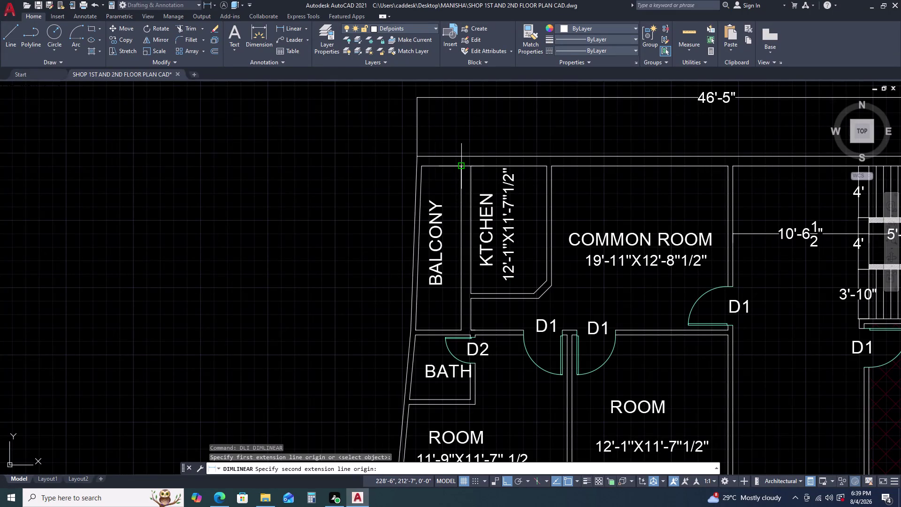
click(424, 166)
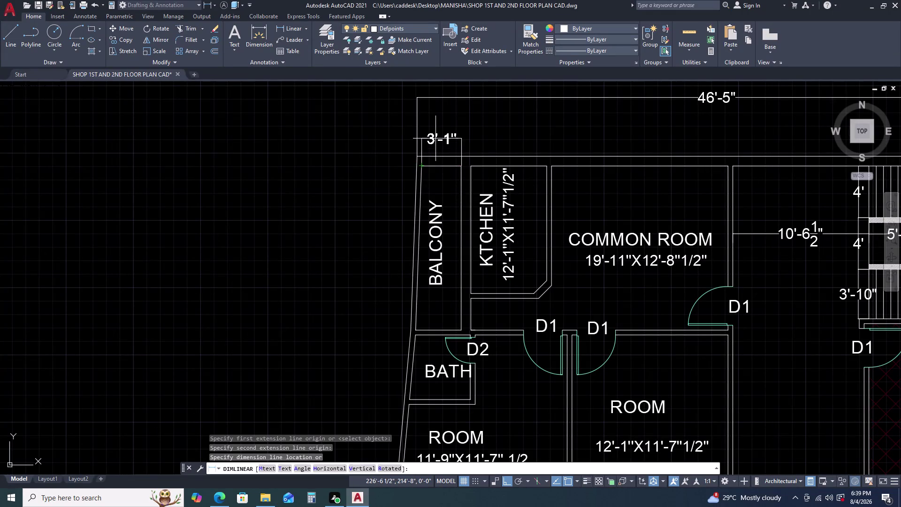
key(Escape)
click(426, 166)
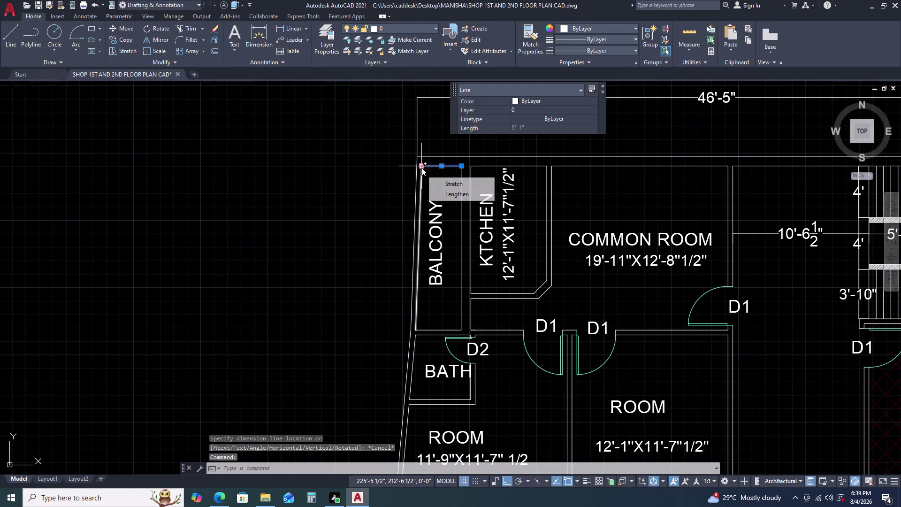
scroll(down, 3)
middle_drag(561, 191, 486, 216)
middle_click(486, 216)
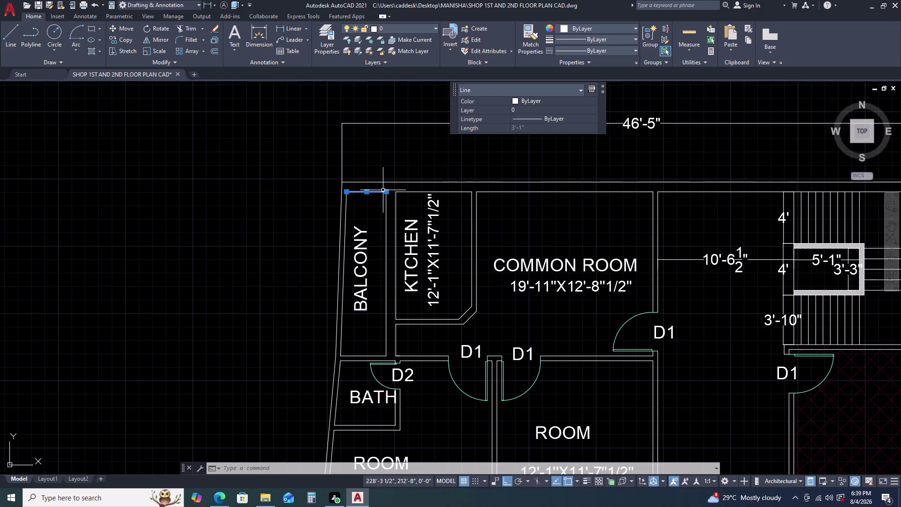
key(Escape)
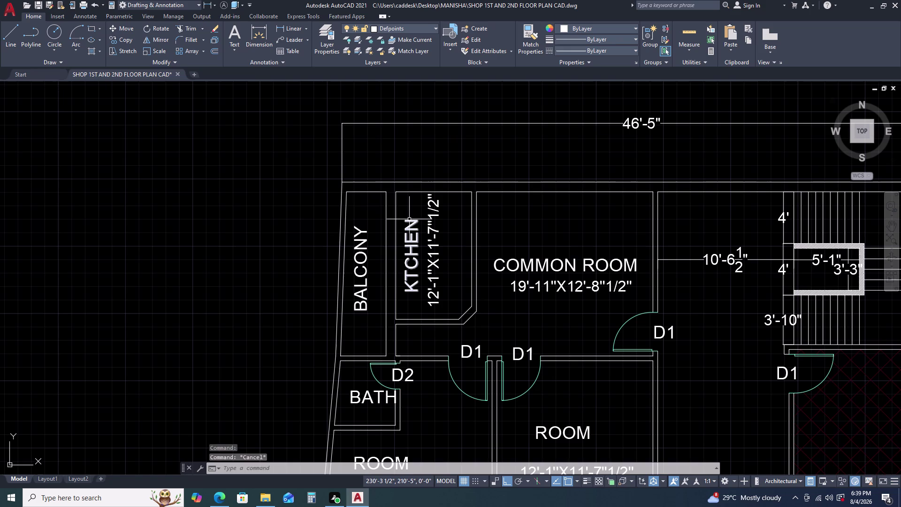
Place a 3'-7 1/2" linear dimension above the balcony, outer wall corner to inner wall.
key(d)
text(LI)
key(space)
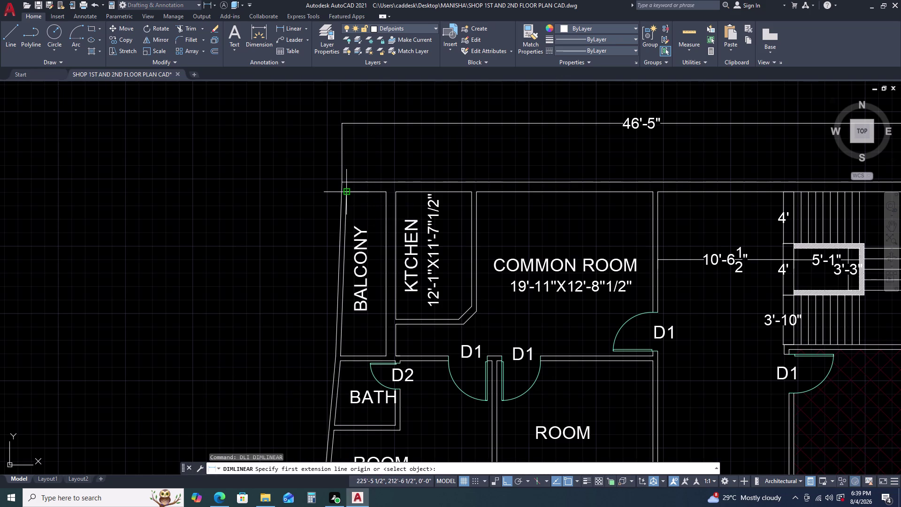
click(348, 191)
key(Escape)
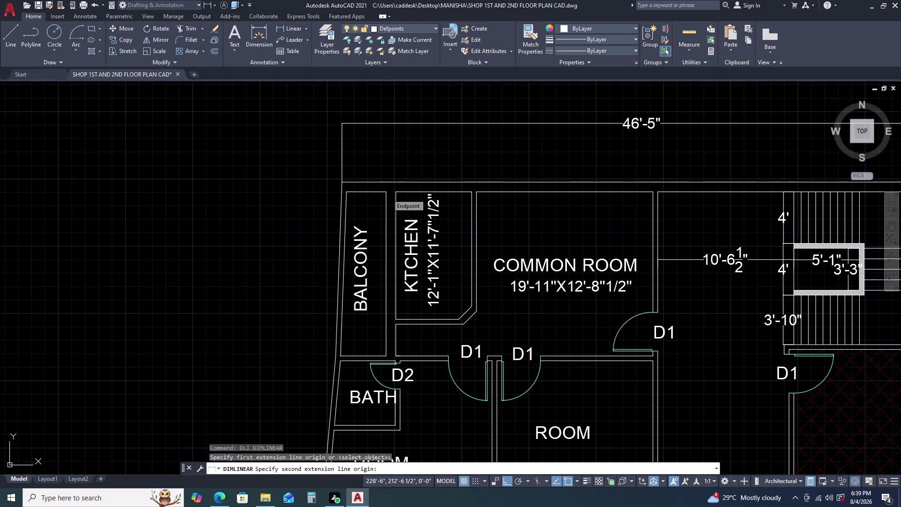
key(space)
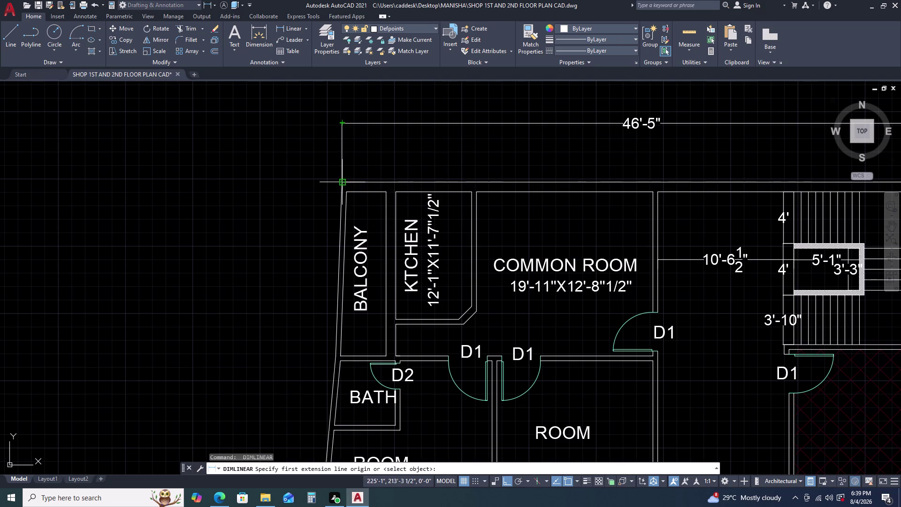
click(343, 183)
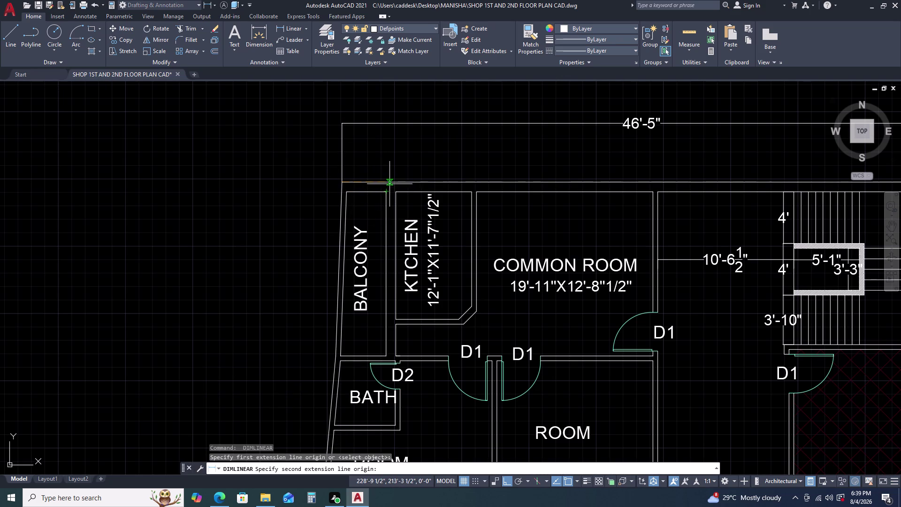
click(389, 182)
click(389, 164)
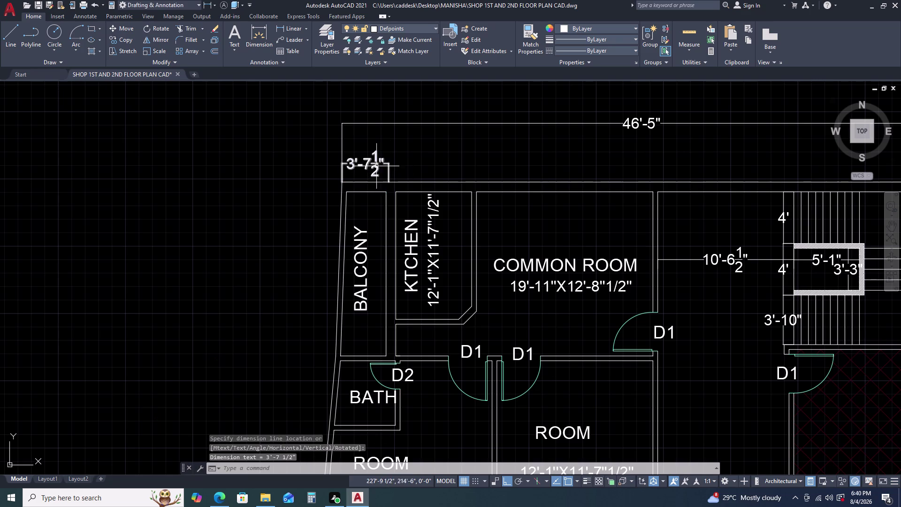
Replace the balcony dimension's 3'-7 1/2" text with 2'-8".
double_click(376, 165)
key(2)
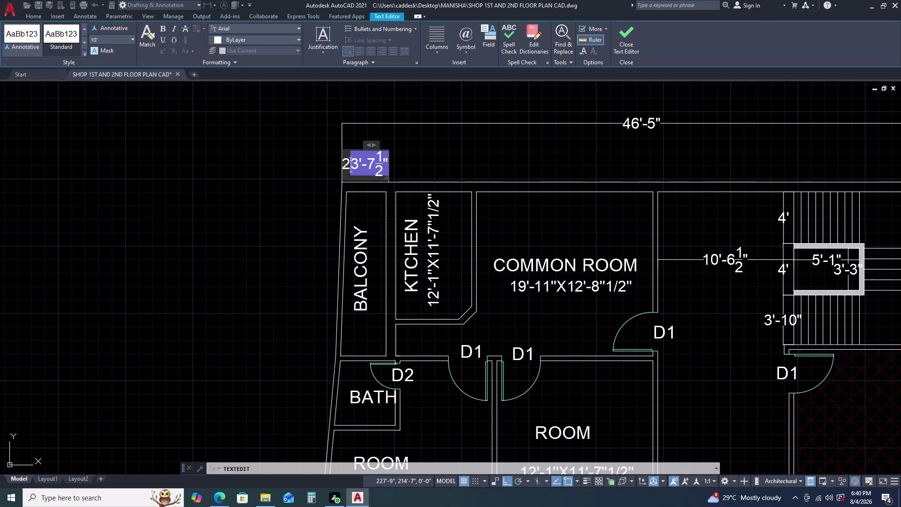
double_click(387, 162)
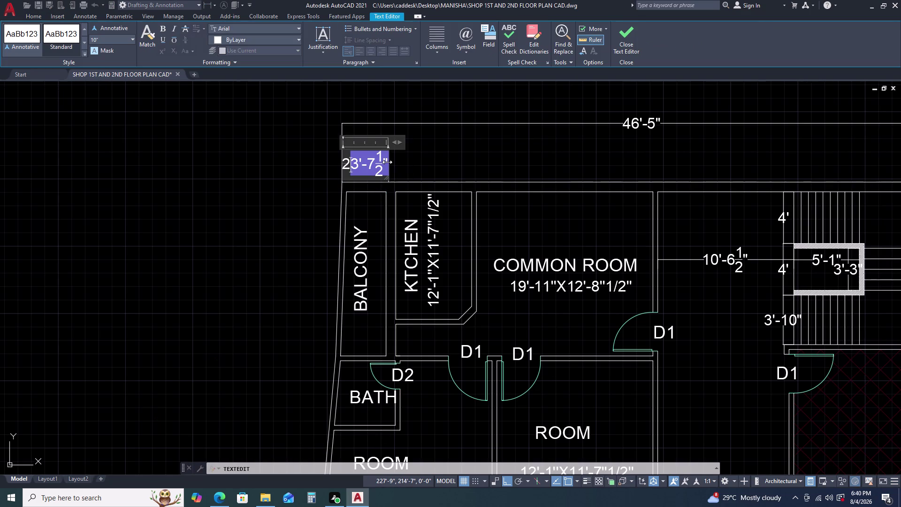
click(390, 158)
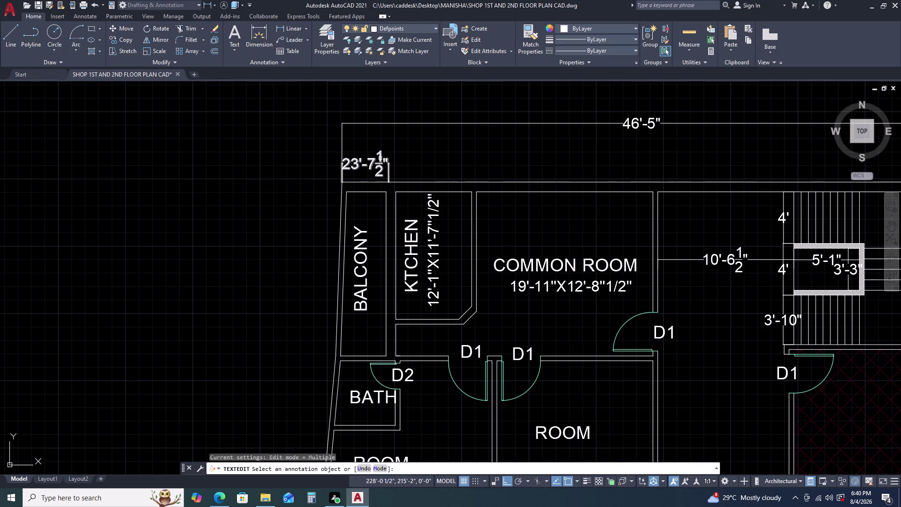
double_click(380, 158)
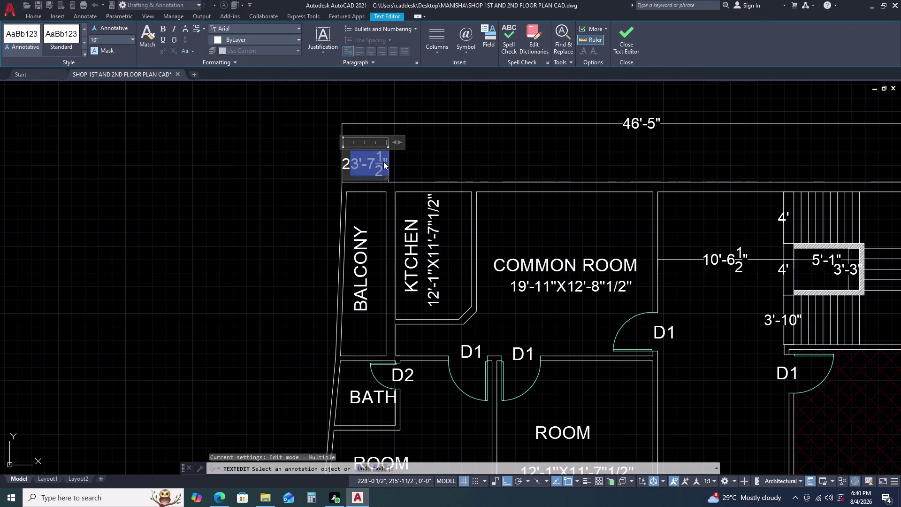
key(1)
key(BackSpace)
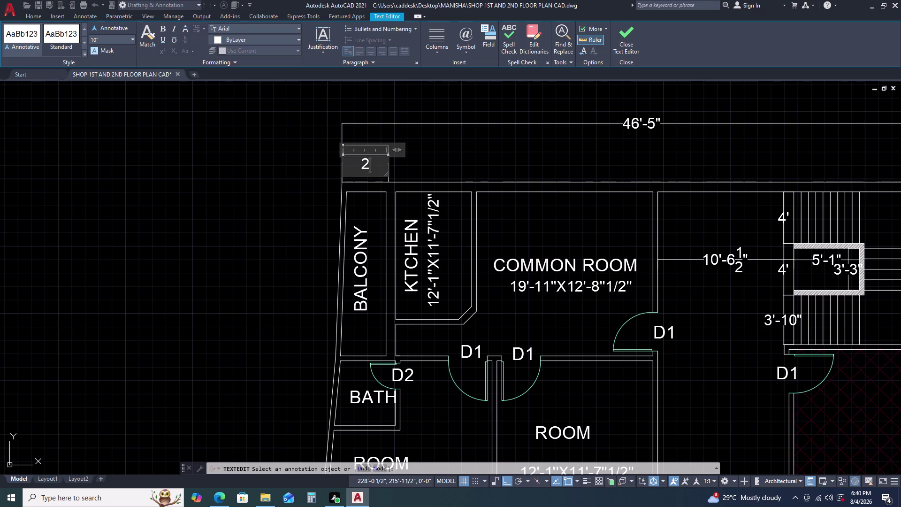
text('-)
key(9)
key(BackSpace)
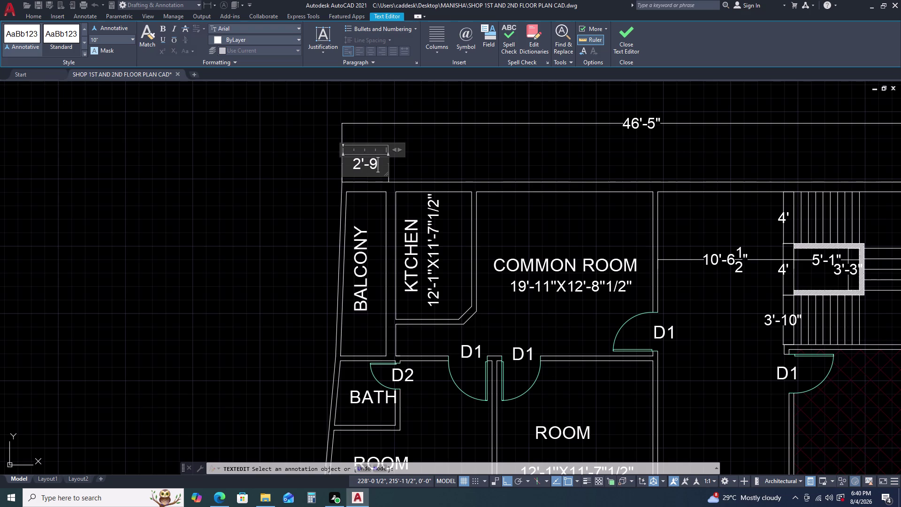
text(8'')
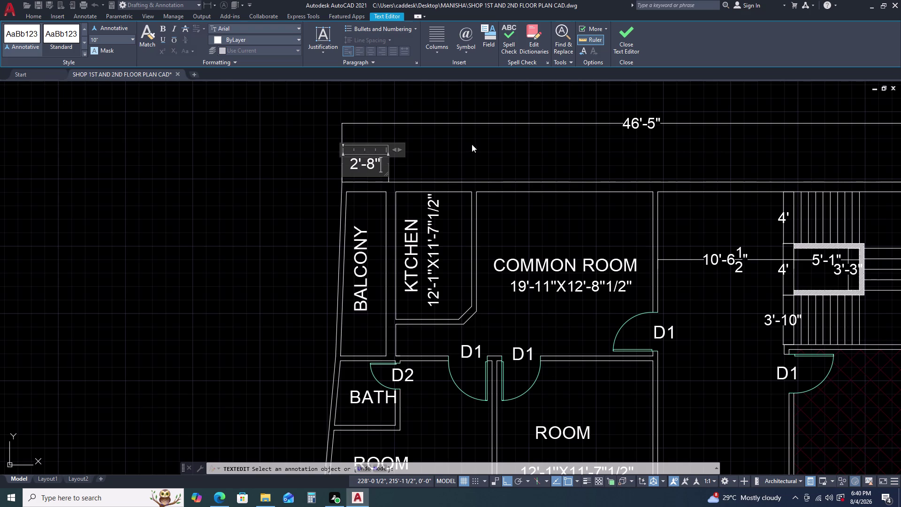
click(472, 144)
Zoom and pan out to show the whole floor plan.
scroll(down, 3)
key(Escape)
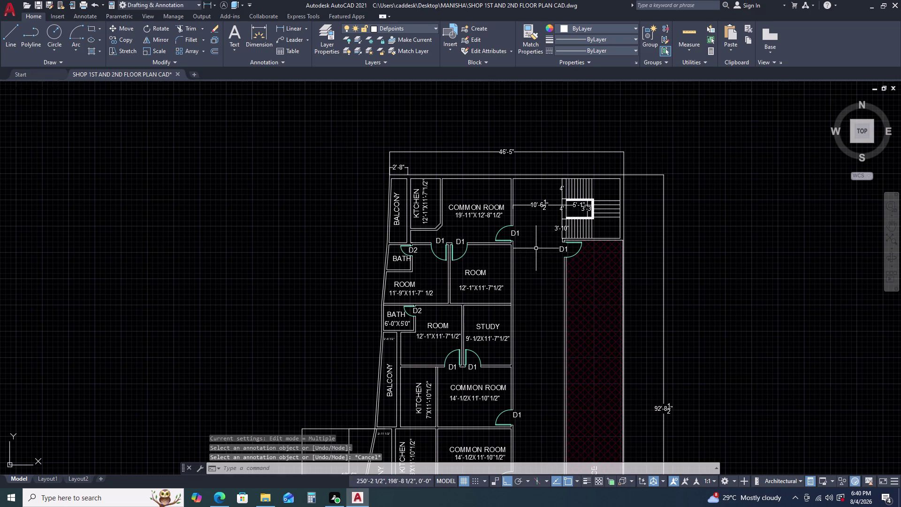
middle_drag(553, 280, 534, 220)
scroll(down, 3)
middle_drag(469, 308, 468, 236)
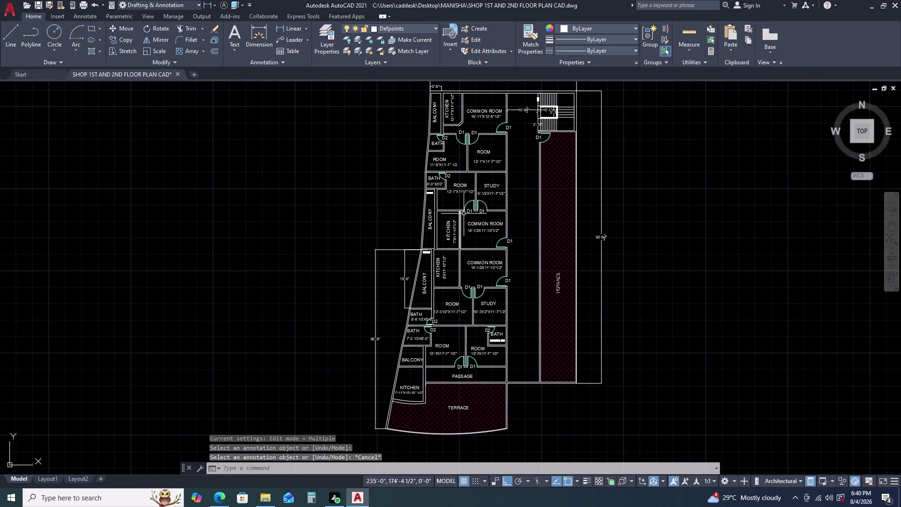
scroll(down, 3)
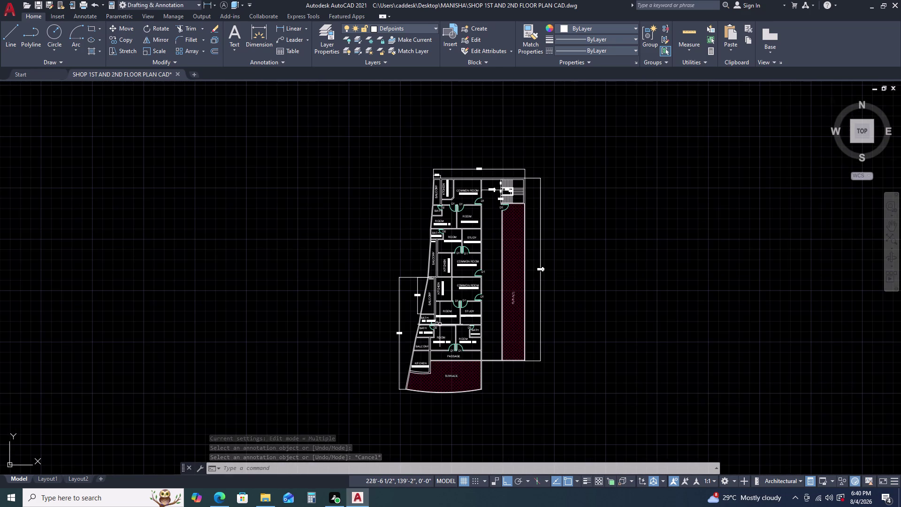